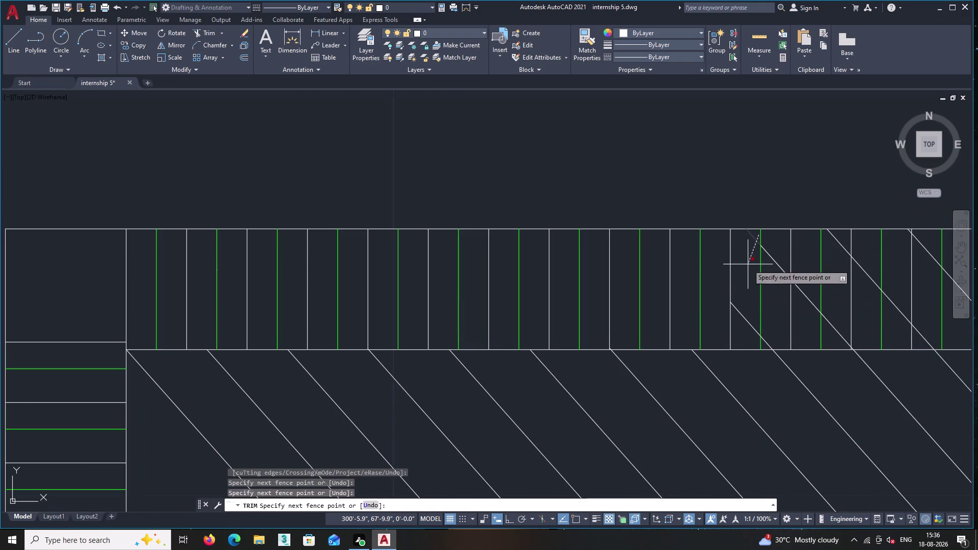
Fence-trim the diagonal overhangs at the right end of the headboard band.
click(742, 327)
click(787, 249)
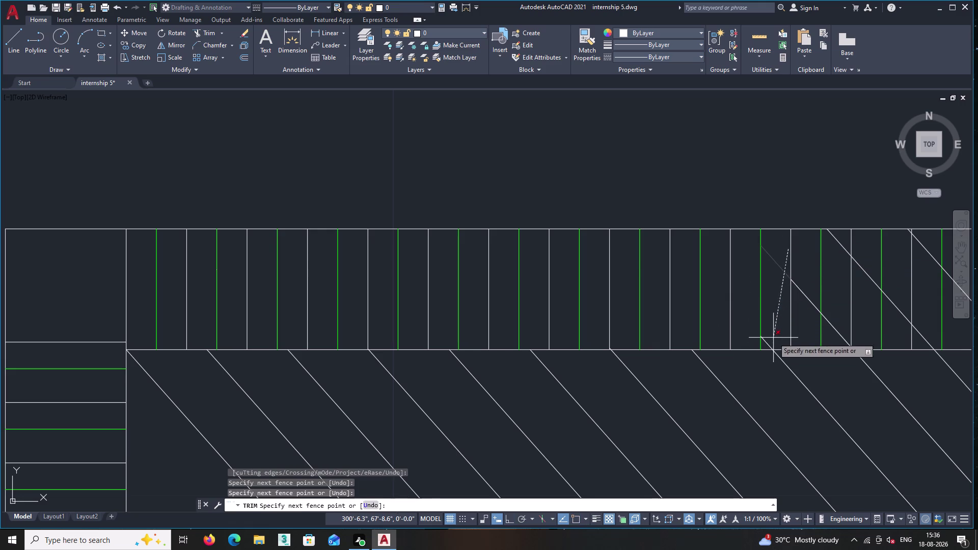
click(767, 343)
click(767, 343)
middle_drag(773, 310, 670, 276)
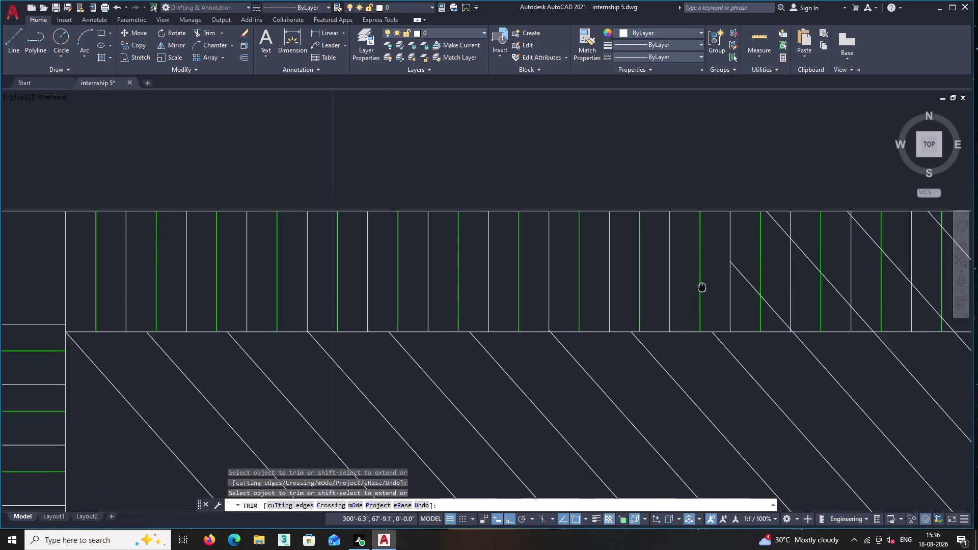
middle_drag(670, 276, 640, 265)
click(677, 221)
click(665, 282)
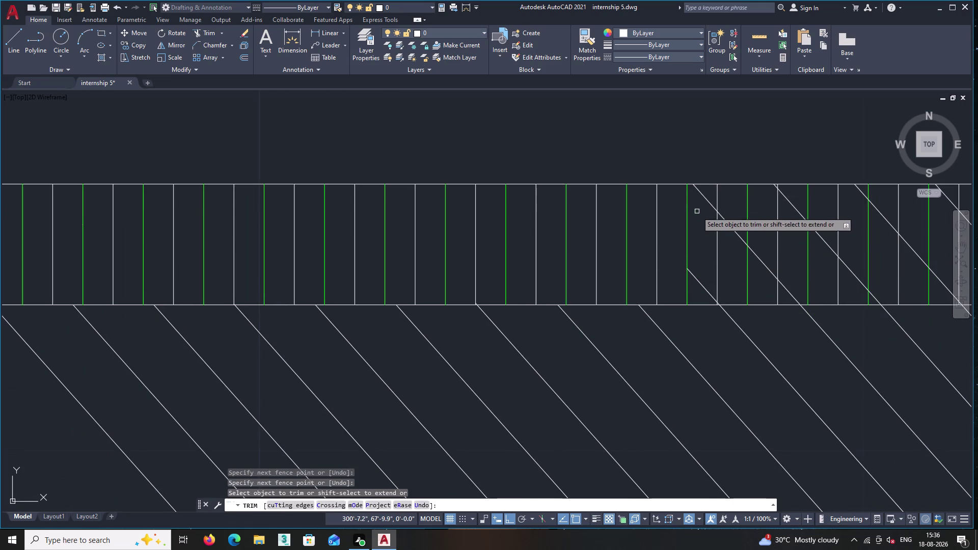
click(709, 194)
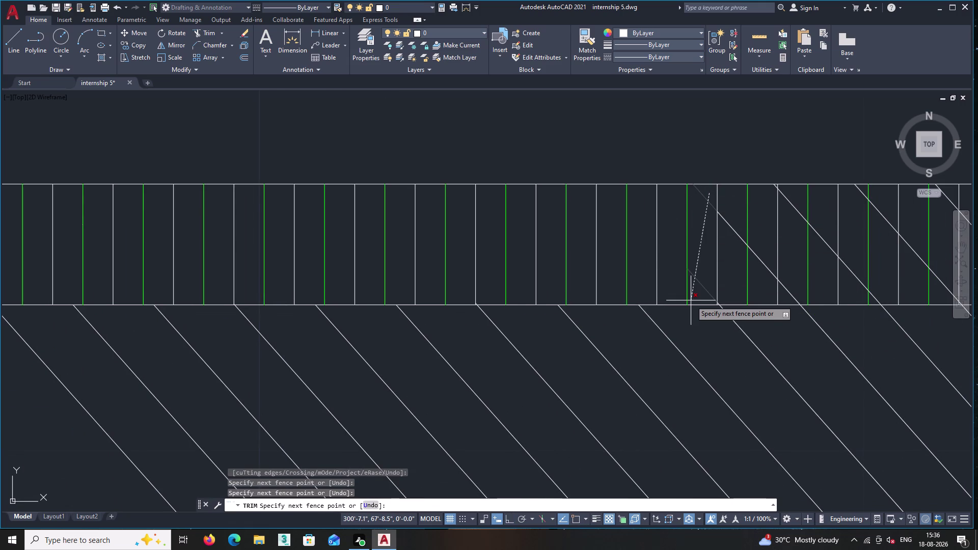
click(694, 297)
Continue fence-trimming diagonal stubs further along the band.
middle_drag(694, 297, 605, 280)
click(652, 209)
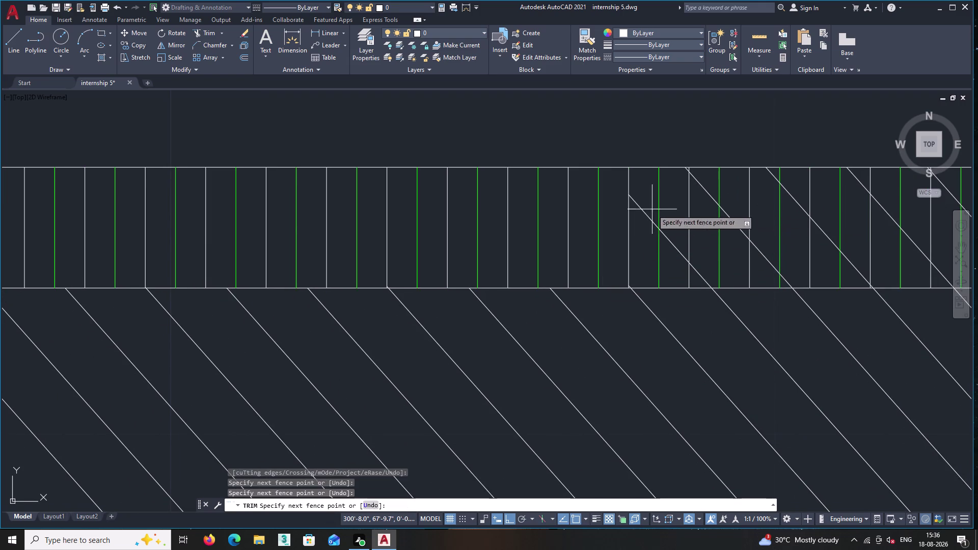
scroll(up, 3)
scroll(up, 3)
scroll(up, 3)
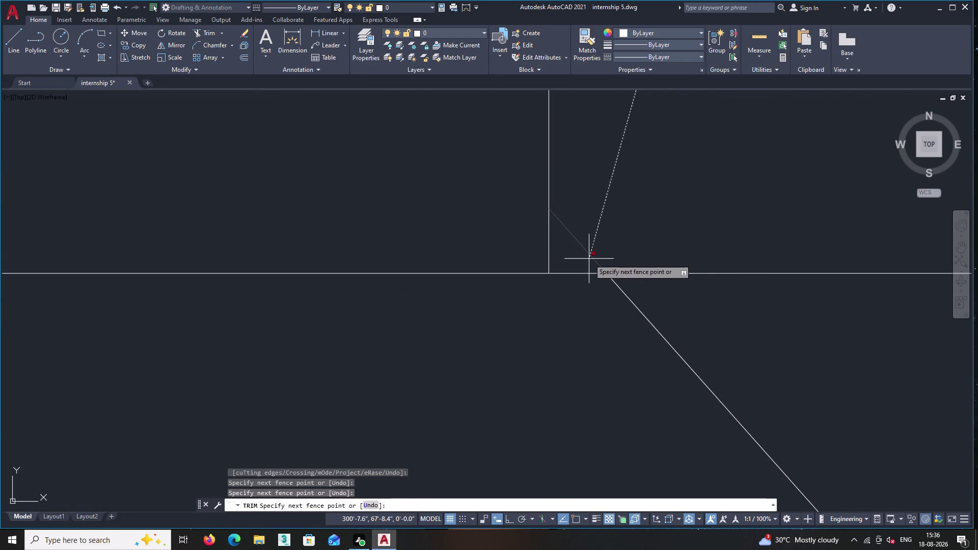
click(587, 259)
scroll(down, 3)
scroll(down, 3)
scroll(down, 3)
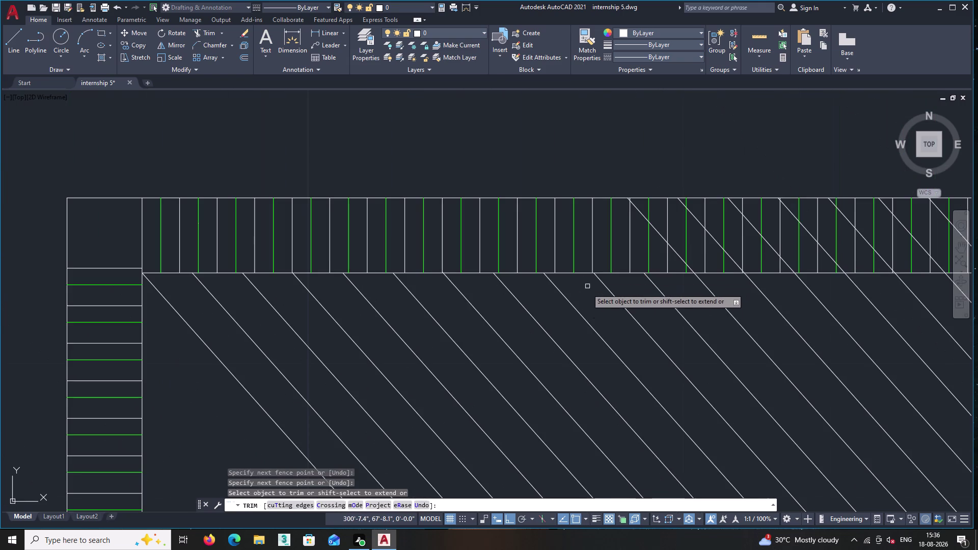
scroll(down, 3)
middle_drag(609, 316, 495, 308)
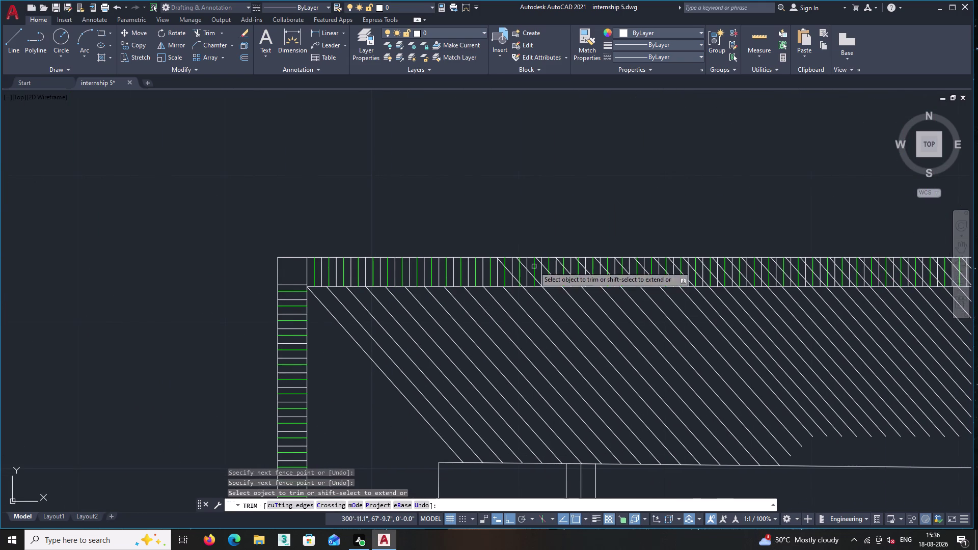
scroll(up, 3)
scroll(up, 3)
Fence-cut a diagonal stub on the band's left side, ending at the short leftover stub.
click(507, 239)
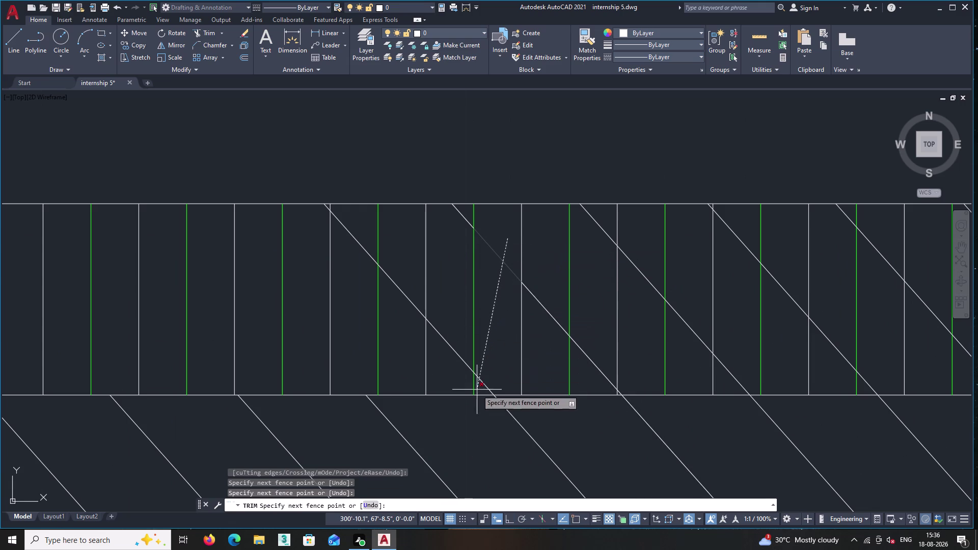
click(476, 392)
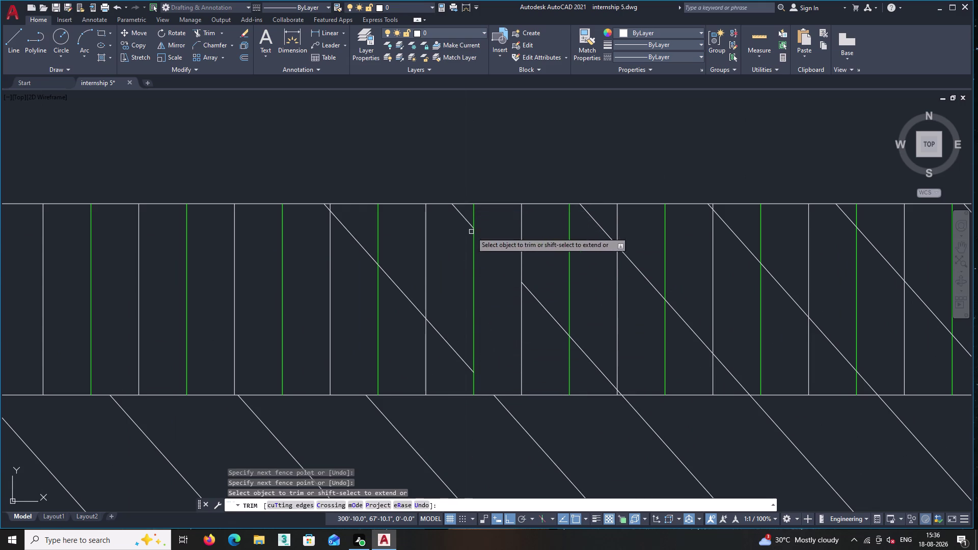
key(Escape)
click(464, 220)
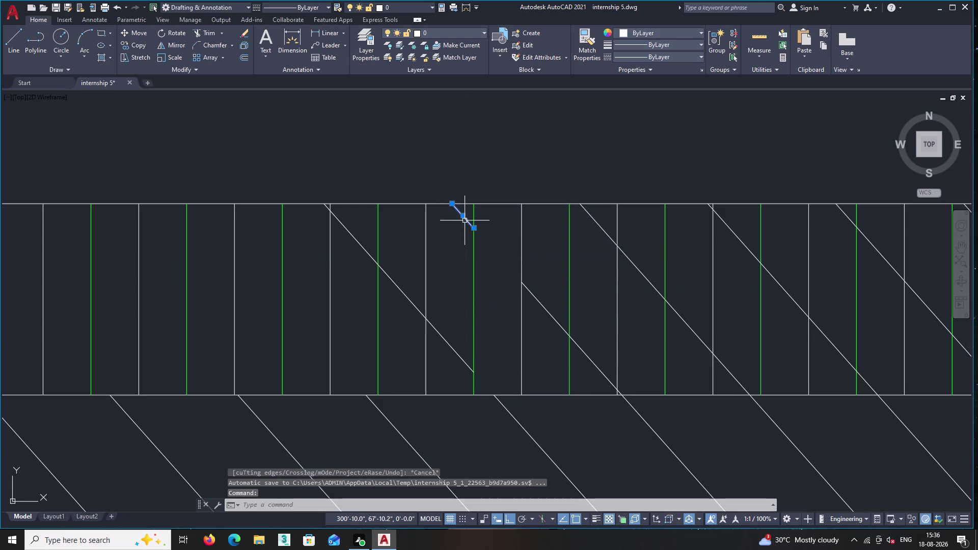
Erase the short stub and the long diagonal fragment in the band, then restart Trim.
click(436, 335)
click(440, 328)
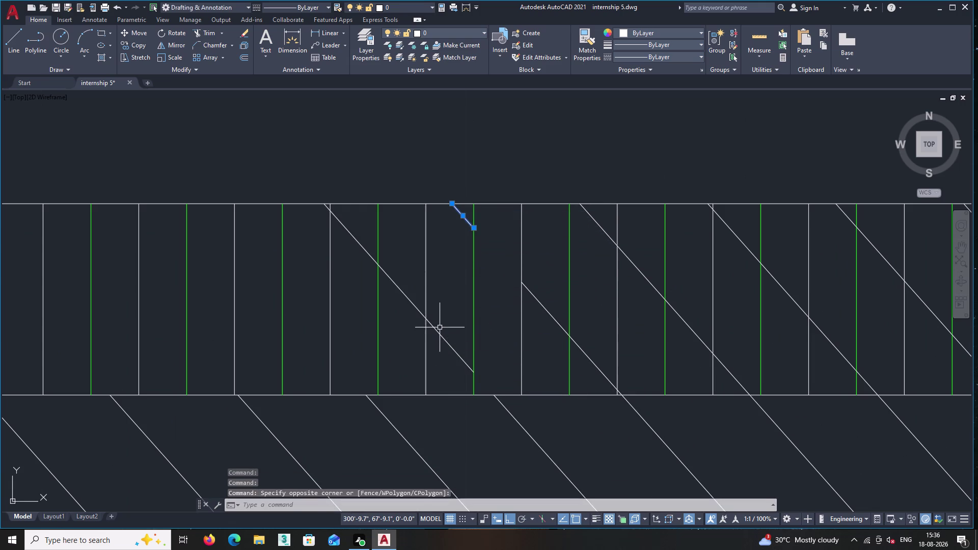
click(442, 355)
click(439, 325)
key(Delete)
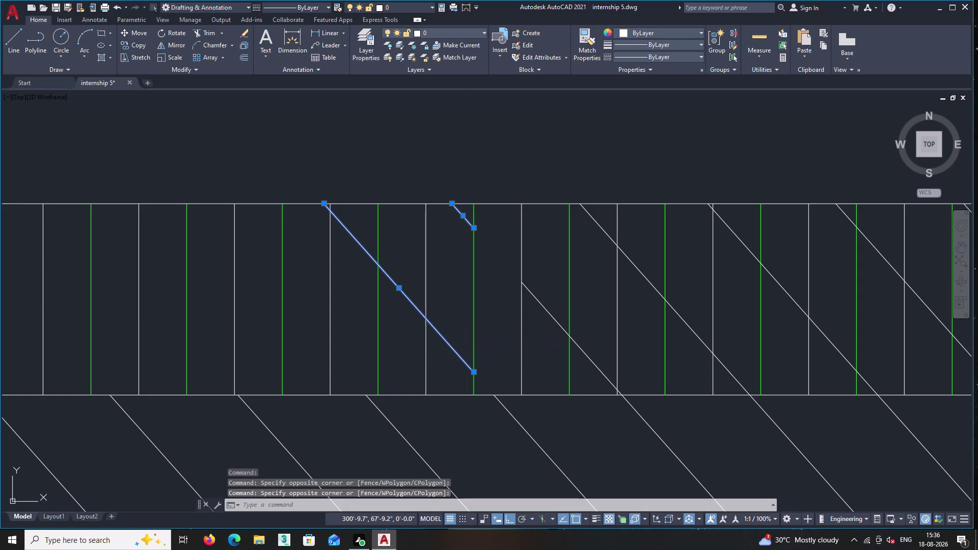
middle_drag(439, 325, 373, 324)
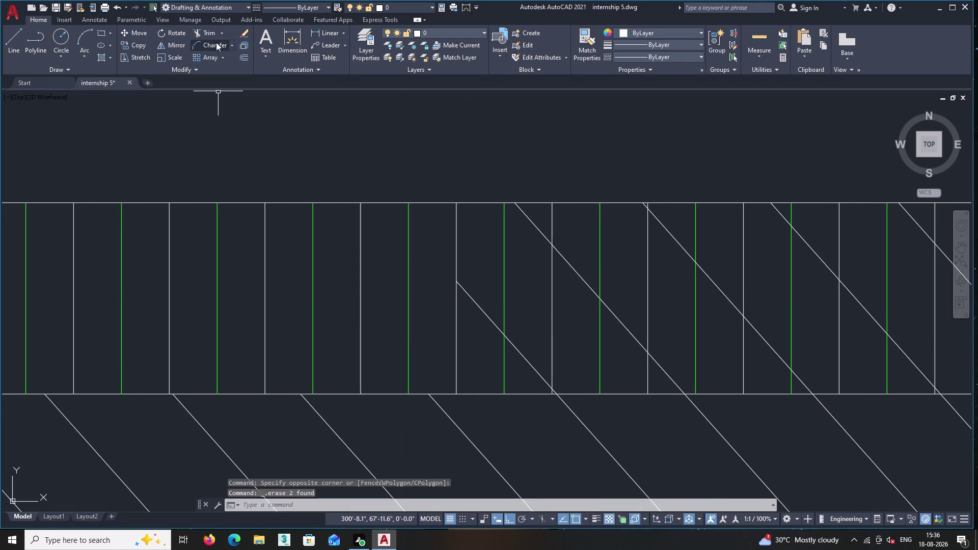
double_click(200, 29)
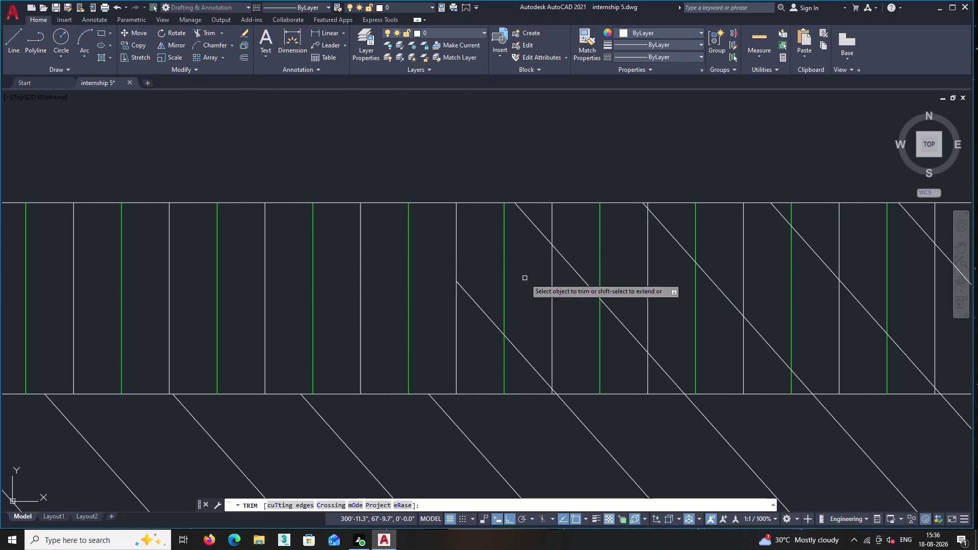
Trim the first diagonal overhangs at the headboard band's lower edge.
scroll(up, 3)
click(551, 395)
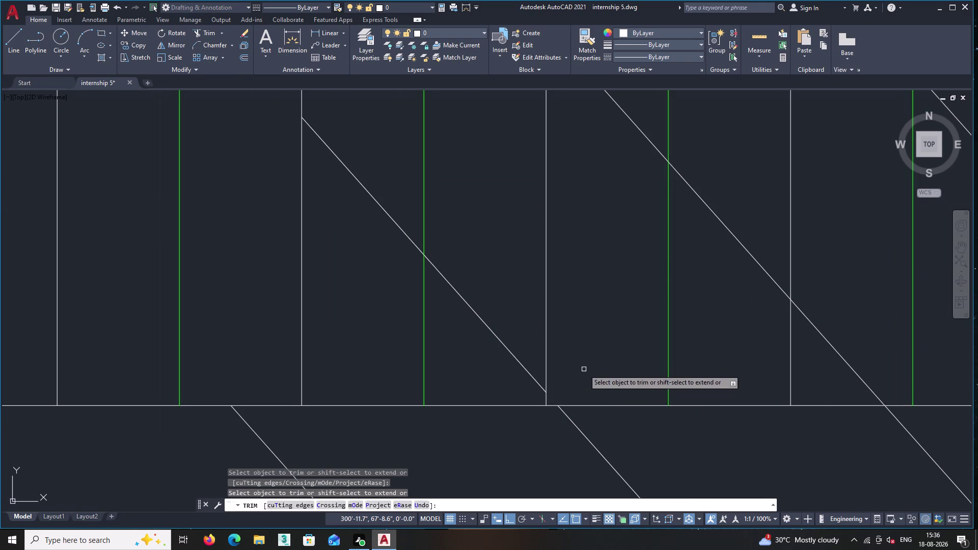
middle_drag(586, 364, 473, 280)
scroll(down, 3)
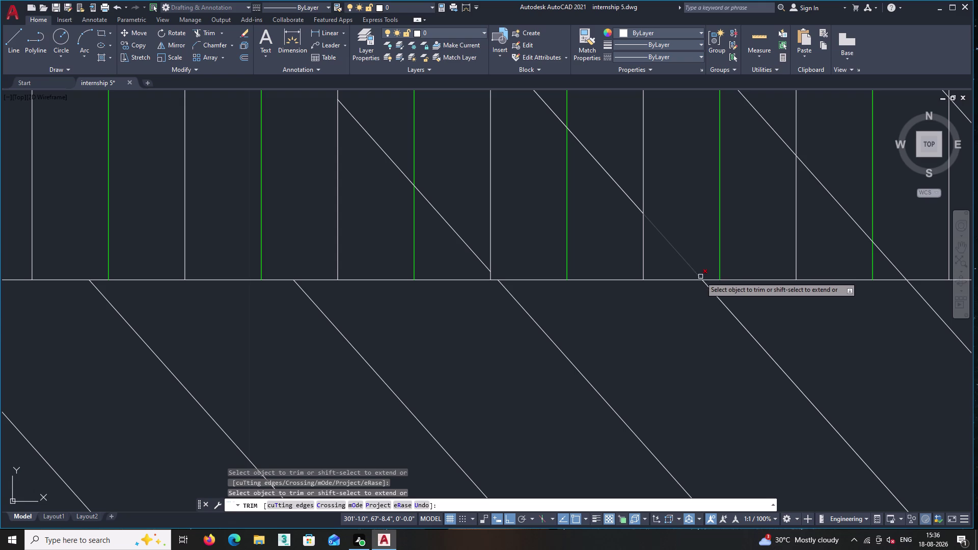
click(701, 276)
middle_drag(701, 238, 594, 268)
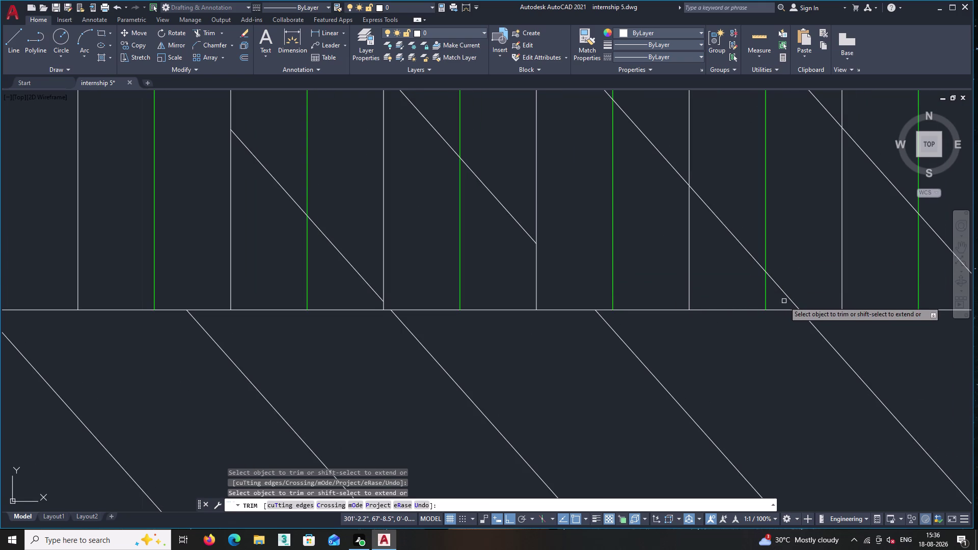
click(794, 303)
middle_drag(798, 288, 658, 315)
scroll(down, 3)
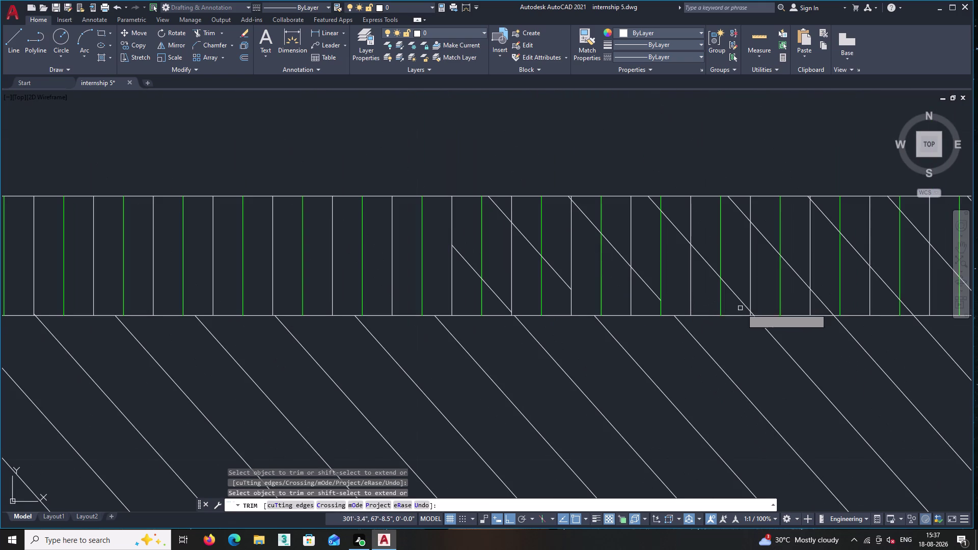
scroll(up, 3)
click(747, 314)
middle_drag(772, 292, 670, 305)
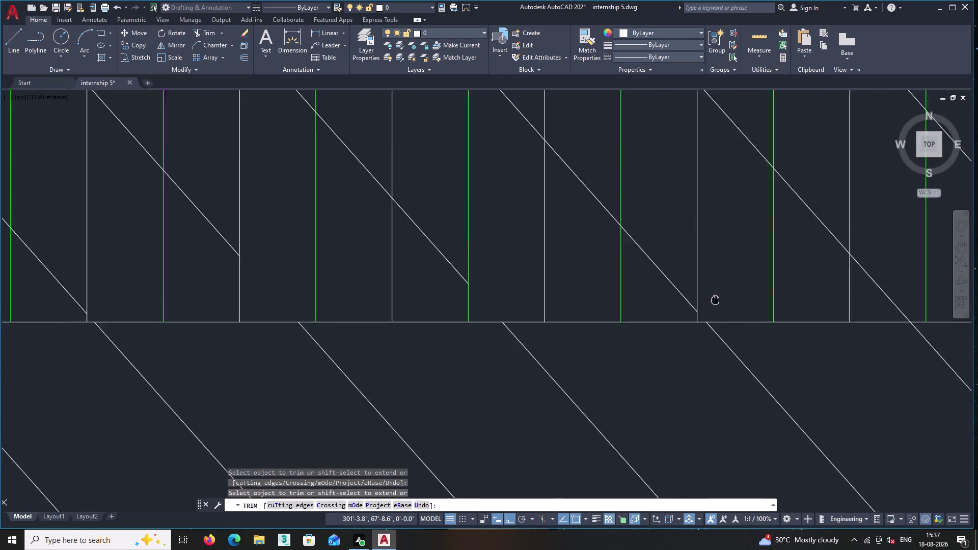
middle_drag(669, 305, 632, 305)
Trim further single diagonal overhangs while moving right along the band.
click(800, 319)
middle_drag(800, 310, 670, 311)
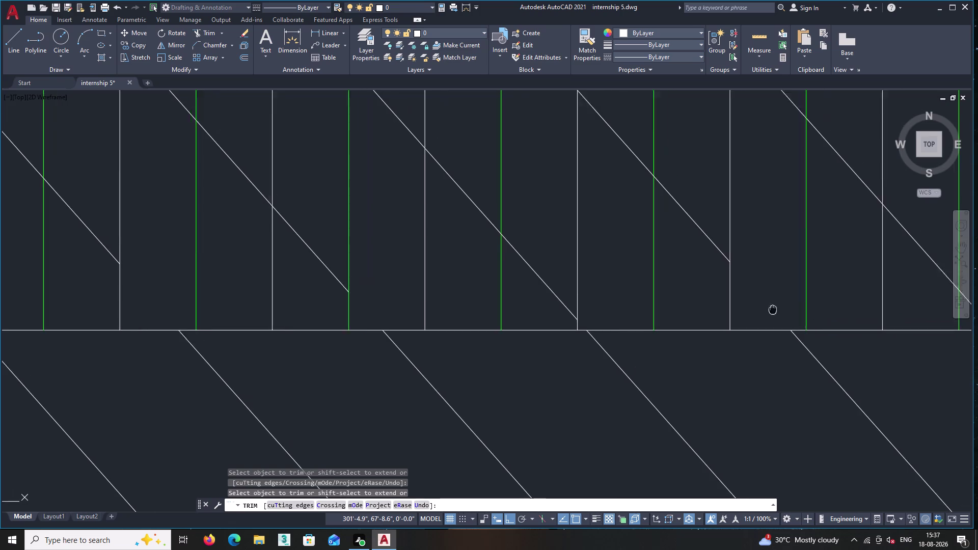
middle_drag(670, 311, 471, 312)
click(675, 325)
middle_drag(681, 312, 492, 340)
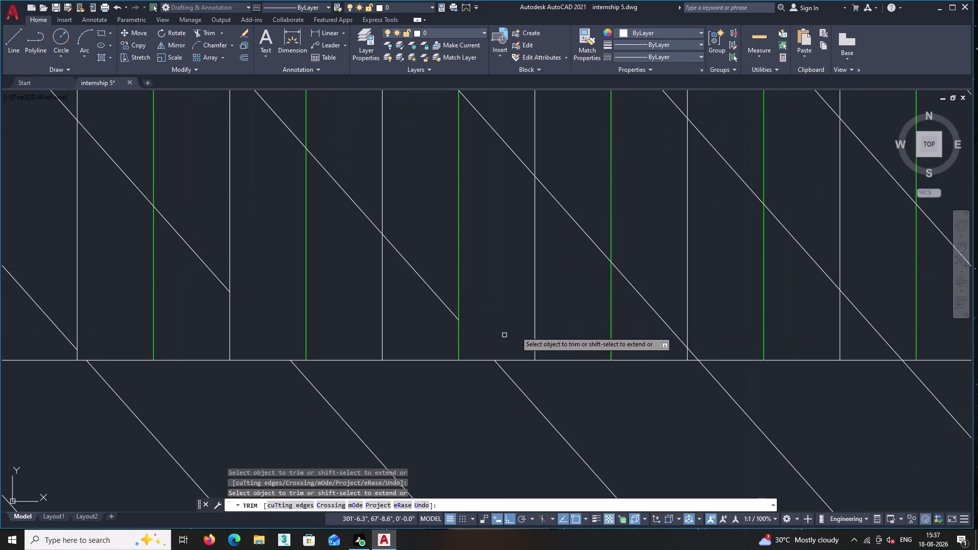
click(698, 356)
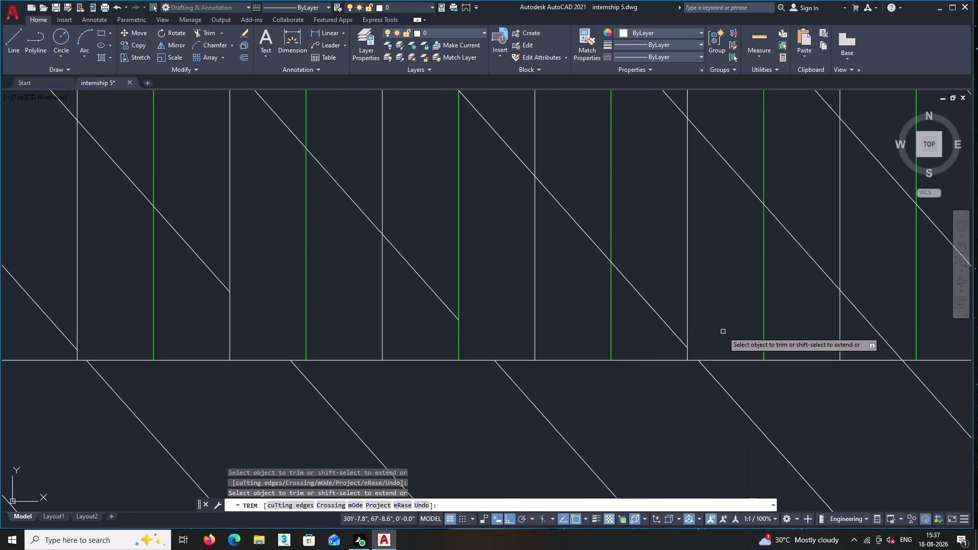
middle_drag(723, 331, 552, 329)
click(722, 347)
middle_drag(723, 327, 537, 323)
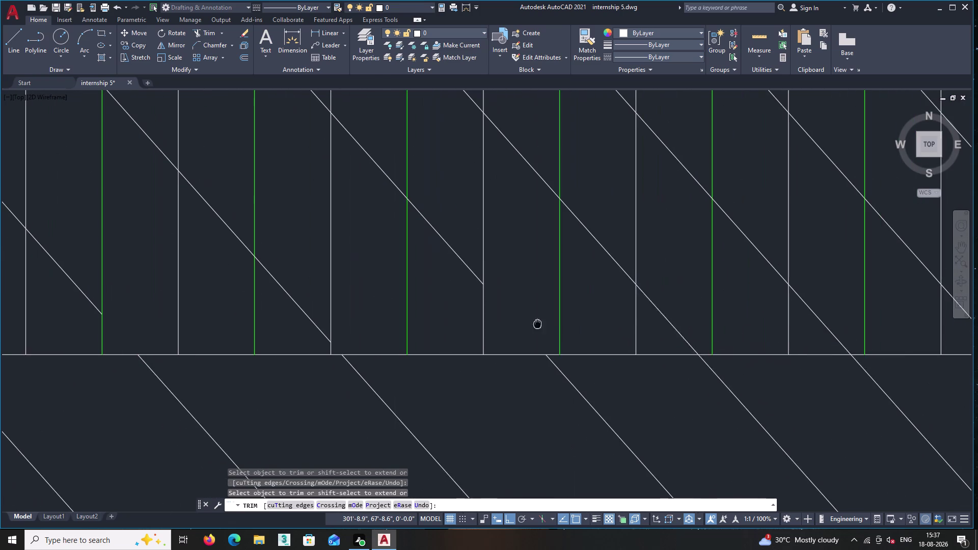
Trim groups of diagonal pieces with fence lines across the band.
click(683, 333)
click(675, 341)
middle_drag(682, 333, 445, 311)
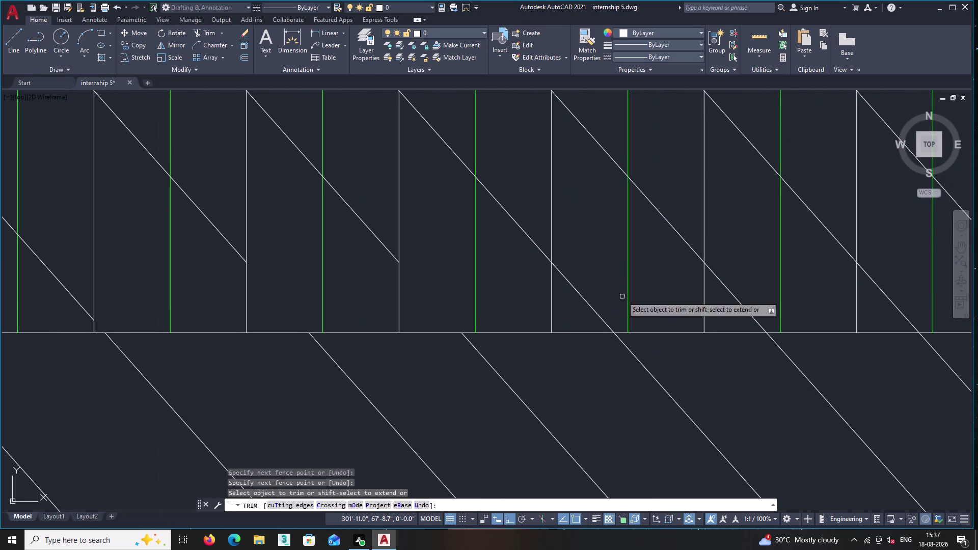
click(616, 299)
click(587, 322)
middle_drag(591, 318, 538, 324)
click(686, 295)
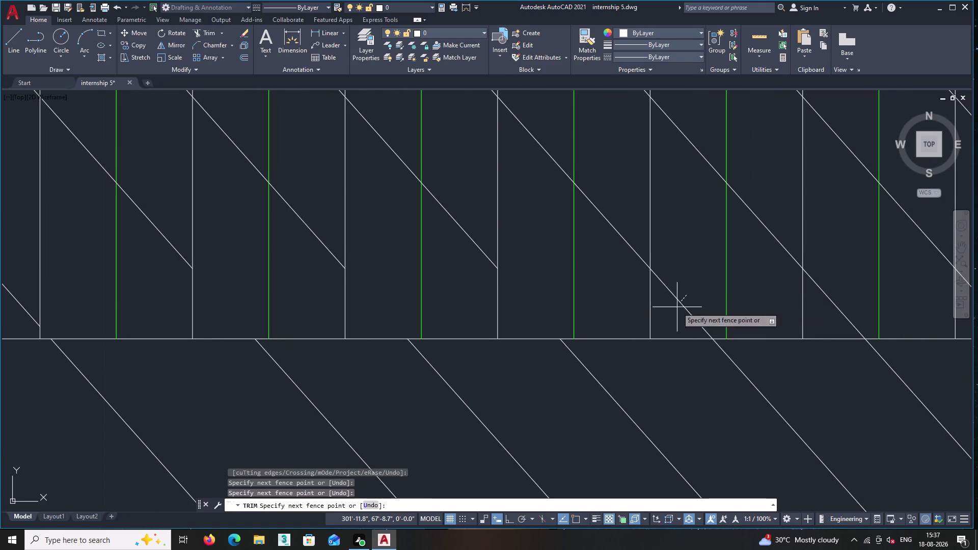
click(667, 323)
middle_drag(674, 318, 513, 321)
click(689, 298)
click(671, 326)
middle_drag(677, 321, 632, 325)
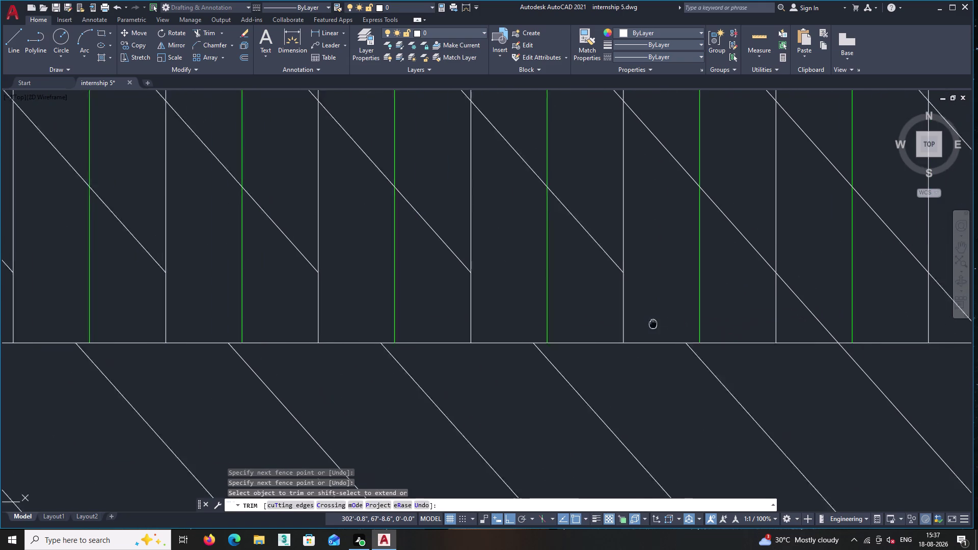
middle_drag(631, 326, 563, 328)
click(733, 308)
click(705, 333)
middle_drag(723, 322, 539, 311)
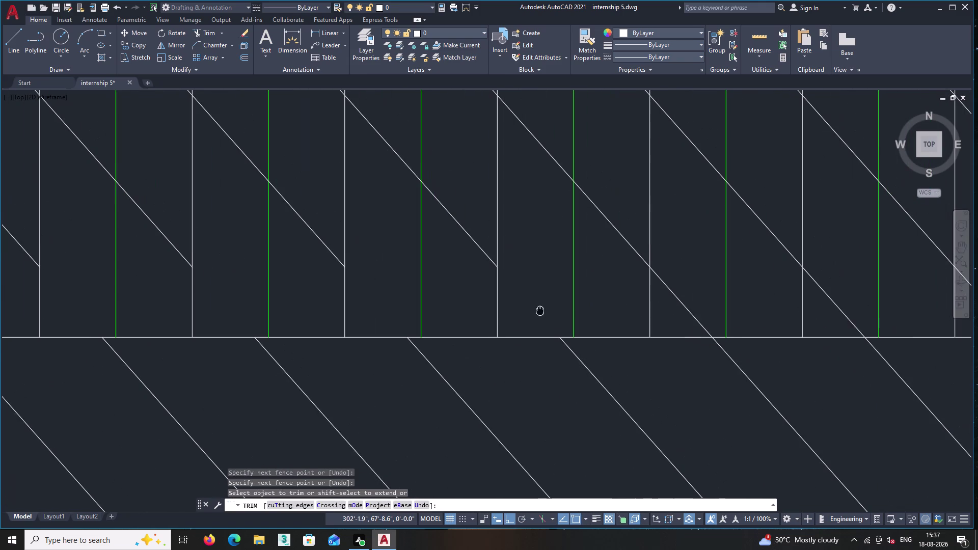
click(702, 294)
click(668, 322)
middle_drag(685, 314, 551, 309)
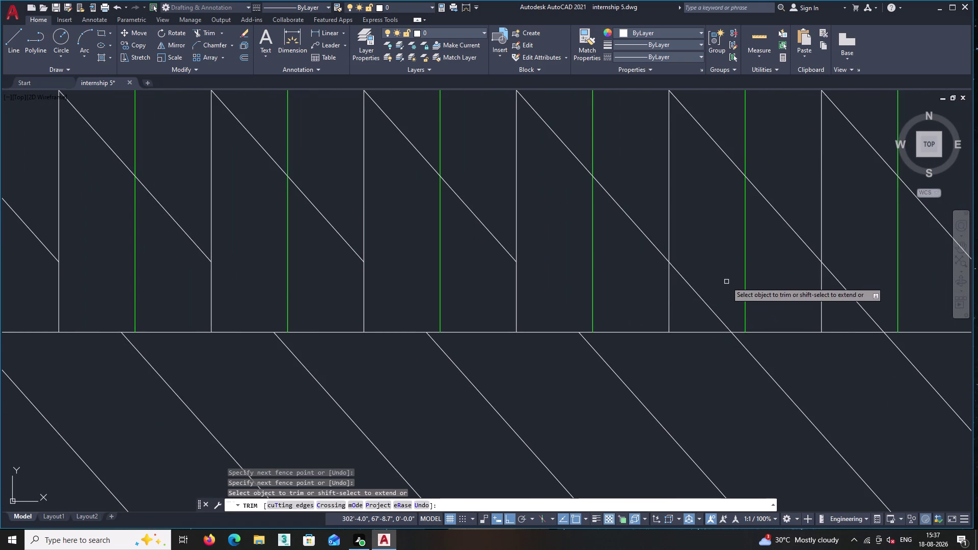
Fence-trim more diagonal overhangs further along the headboard band.
click(690, 312)
click(730, 284)
middle_drag(730, 285, 537, 301)
click(666, 284)
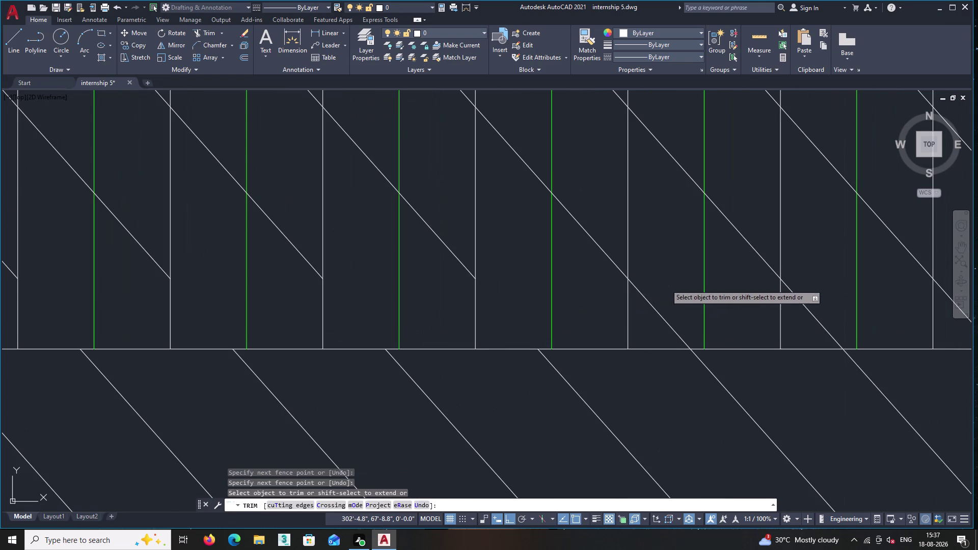
click(645, 331)
middle_drag(655, 322, 473, 292)
click(636, 267)
click(626, 296)
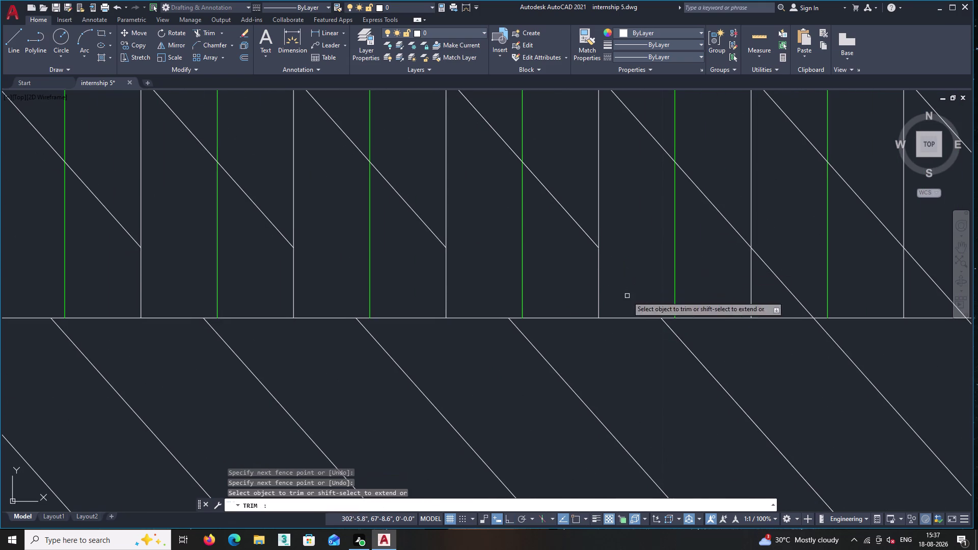
middle_drag(644, 288, 513, 291)
click(679, 273)
click(646, 303)
middle_drag(672, 292, 566, 304)
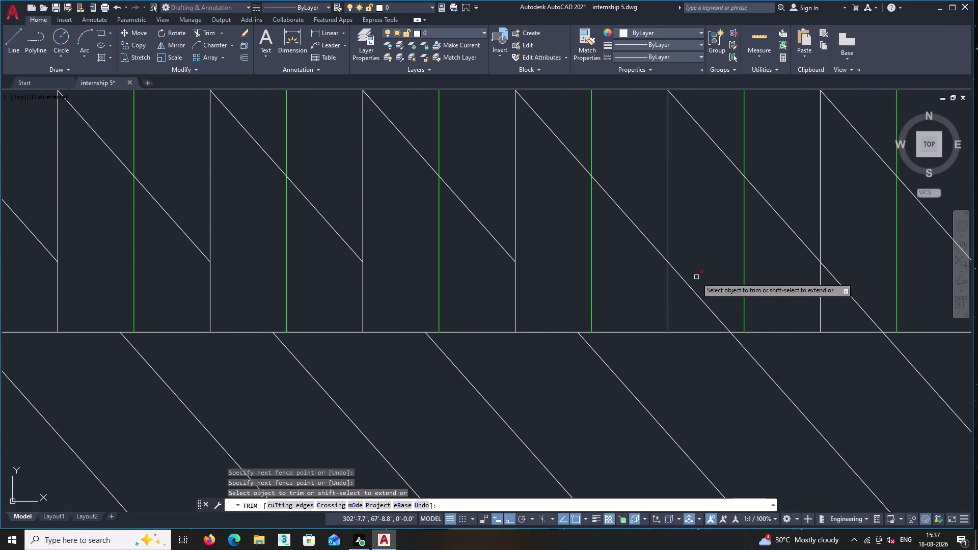
click(709, 271)
click(696, 300)
middle_drag(697, 300, 609, 317)
Cut away diagonal ends that extend past the vertical grid lines.
drag(758, 285, 744, 305)
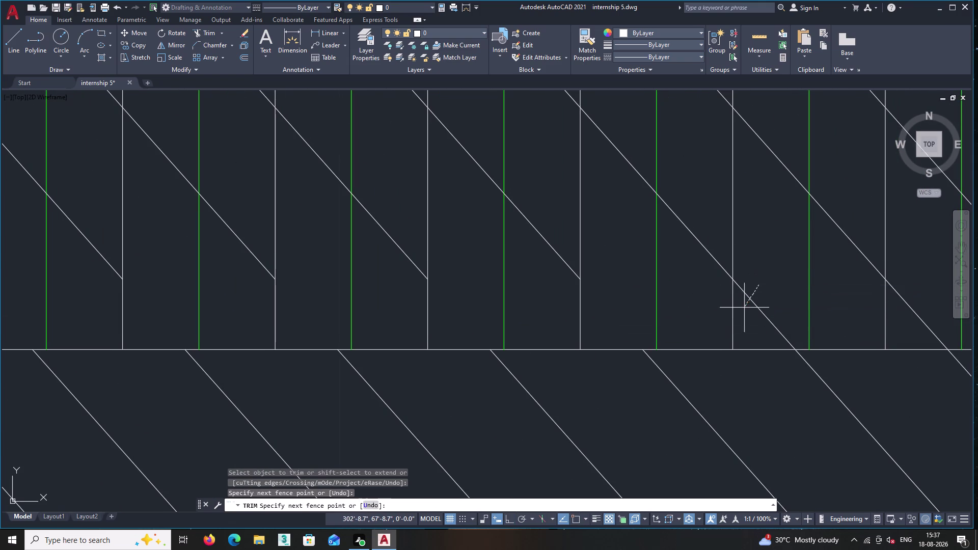
drag(744, 305, 741, 317)
click(741, 316)
middle_drag(763, 307, 627, 299)
click(628, 299)
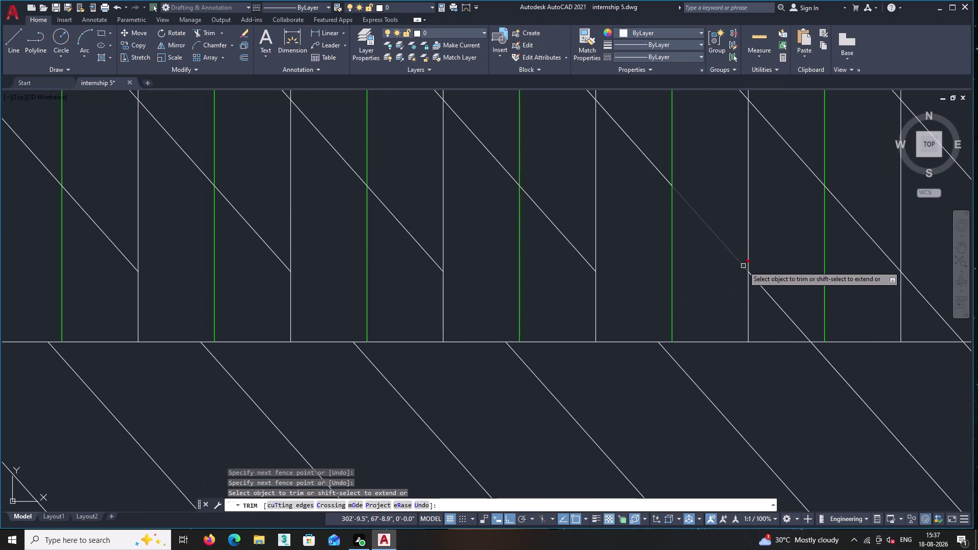
drag(774, 303, 760, 329)
click(760, 329)
middle_drag(821, 280, 775, 283)
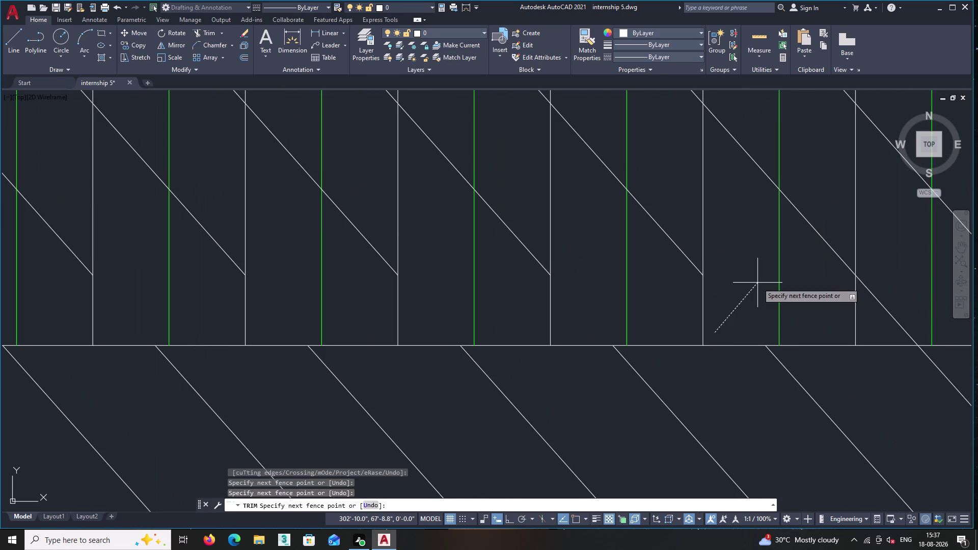
click(757, 283)
middle_drag(757, 283, 628, 275)
drag(779, 261, 742, 316)
click(742, 317)
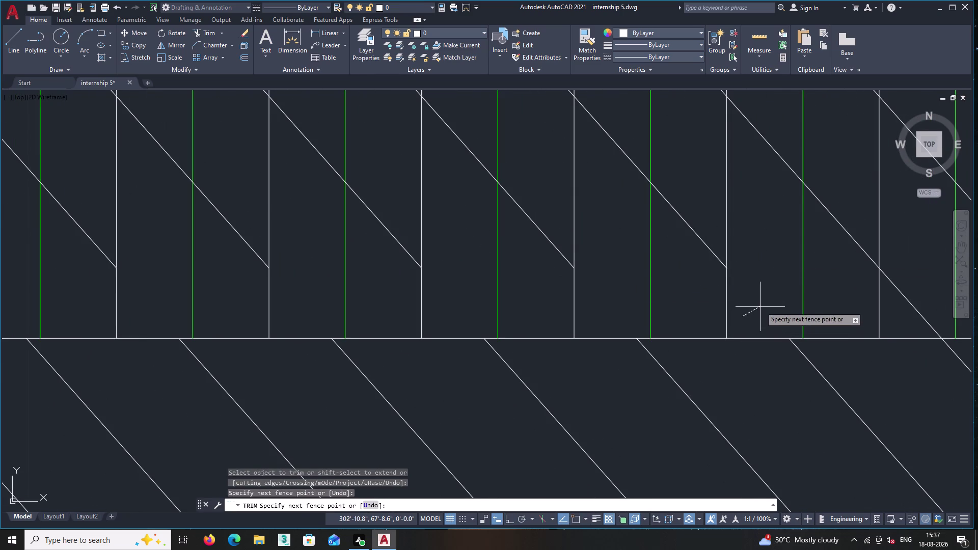
middle_click(761, 302)
double_click(762, 302)
Trim more diagonal ends past the vertical lines, leaving one cut line unfinished.
middle_drag(761, 302, 595, 302)
drag(755, 278, 727, 321)
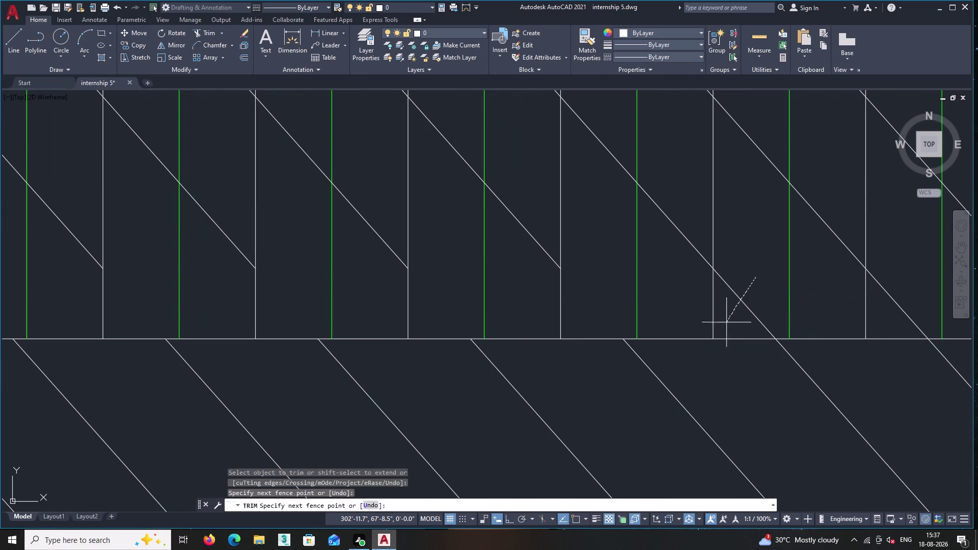
drag(728, 321, 724, 328)
double_click(745, 313)
middle_drag(756, 300, 650, 313)
click(650, 312)
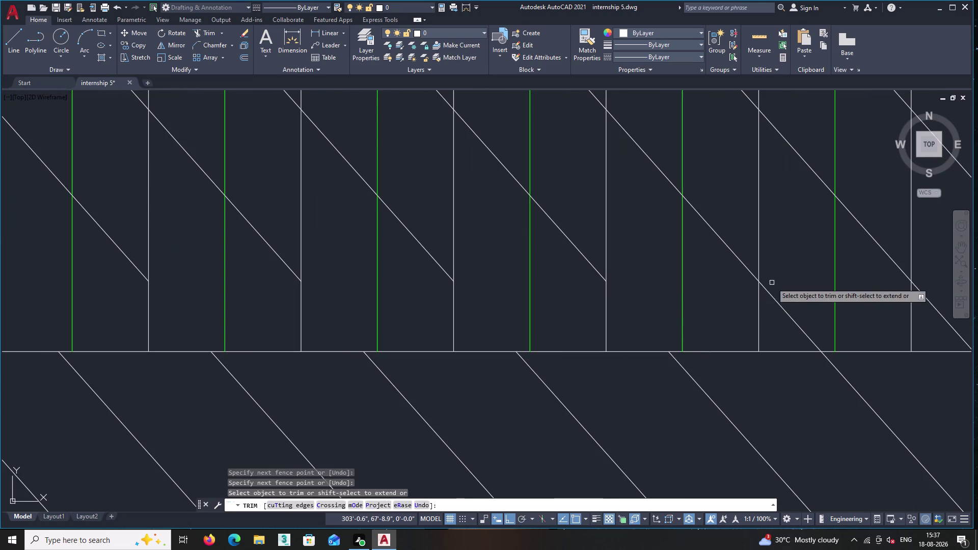
drag(779, 310, 771, 328)
drag(771, 328, 788, 310)
click(796, 301)
middle_drag(796, 301, 564, 294)
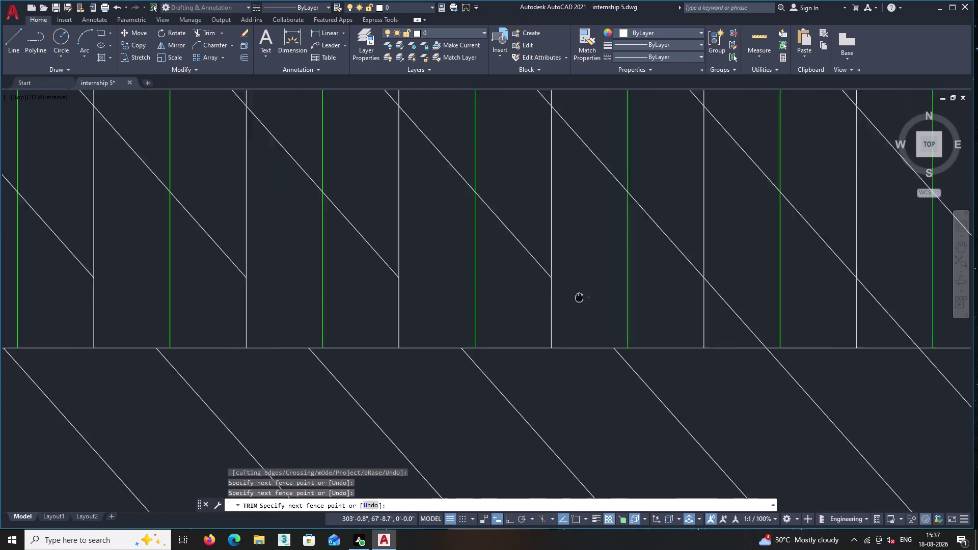
middle_drag(564, 294, 561, 294)
click(586, 268)
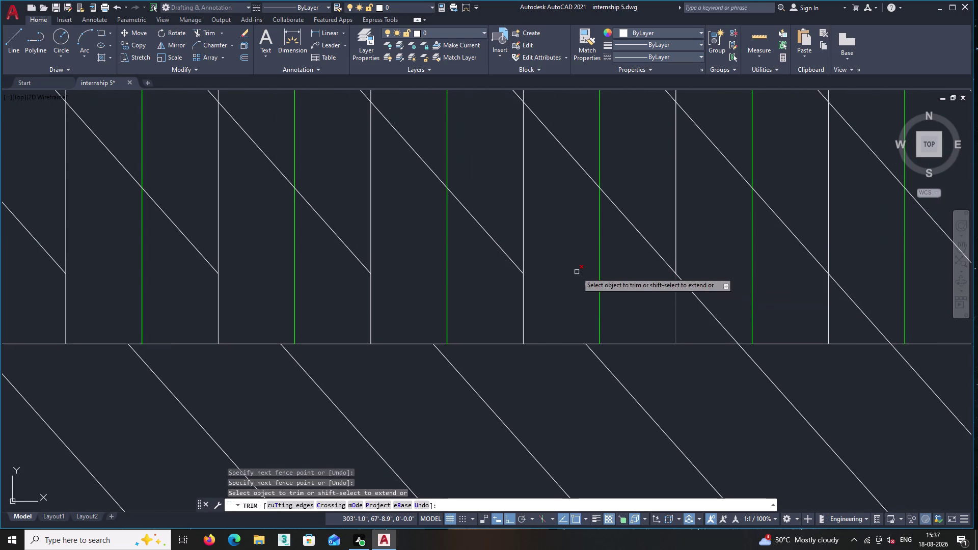
click(563, 269)
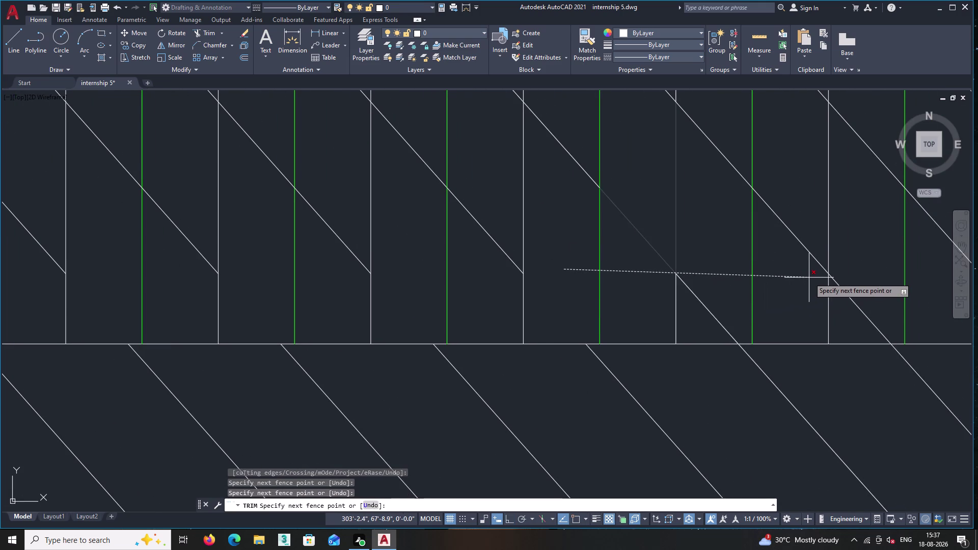
Cancel the unfinished cut line and restart the trim command.
key(Escape)
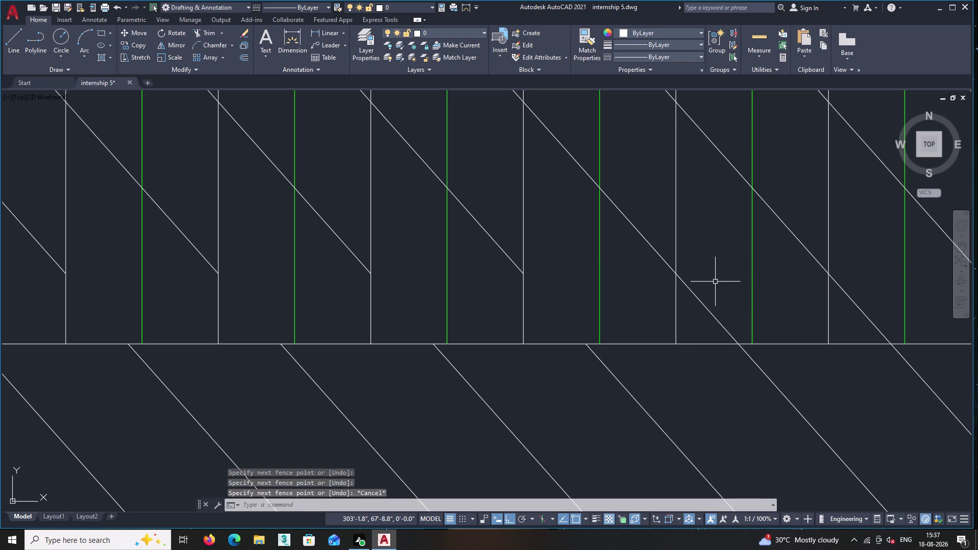
click(715, 282)
key(Escape)
key(Escape)
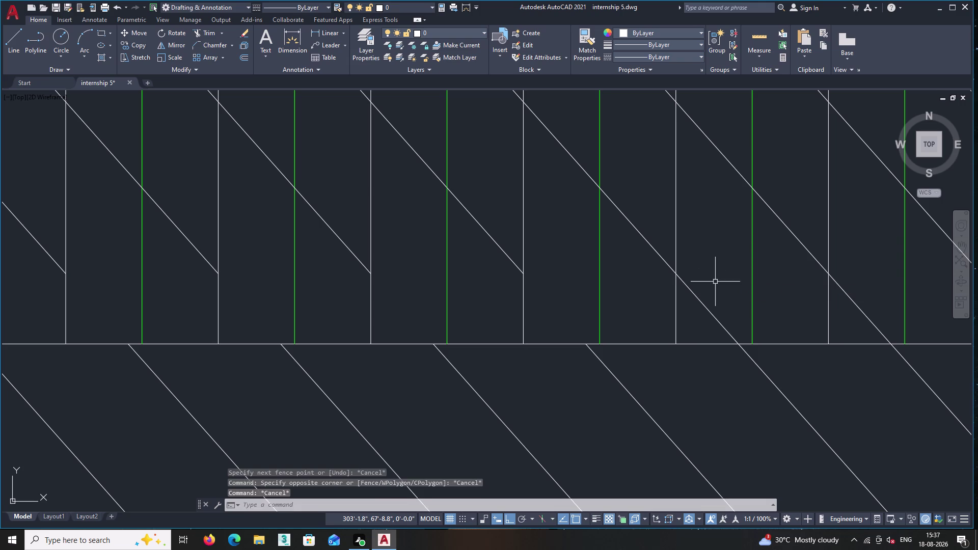
key(Return)
Trim a cluster of diagonal overhangs with short fence cuts.
click(715, 281)
click(695, 317)
drag(699, 315, 725, 289)
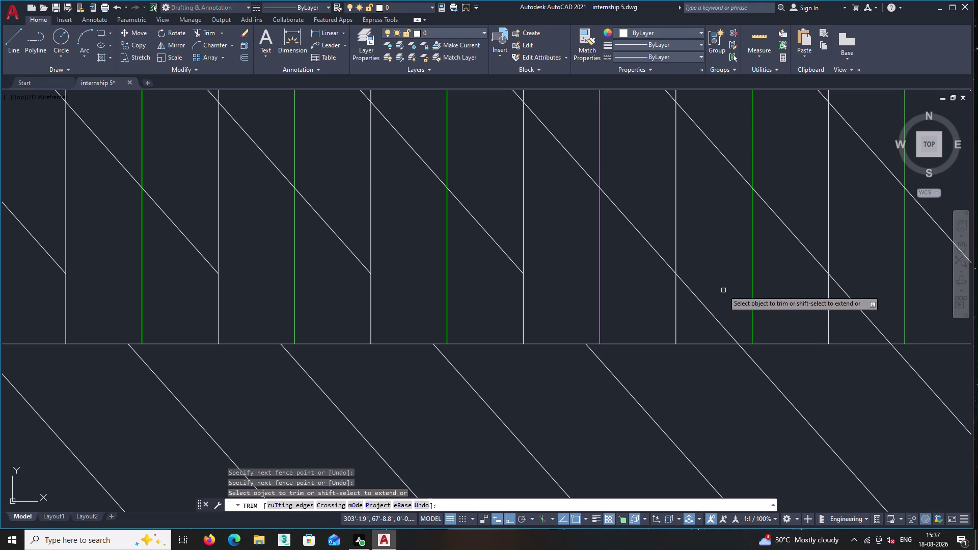
drag(725, 289, 737, 275)
click(737, 275)
click(728, 283)
drag(728, 283, 723, 294)
click(712, 316)
click(710, 320)
double_click(725, 302)
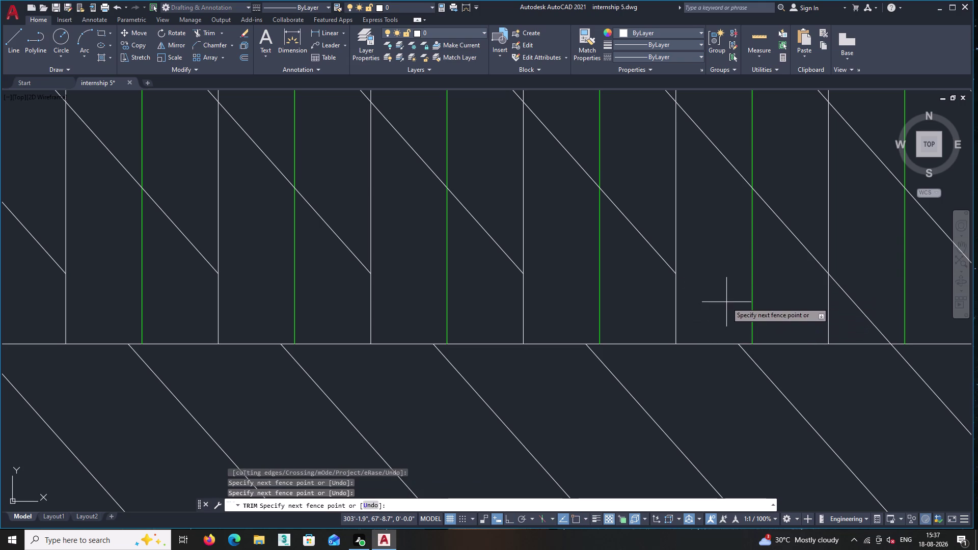
middle_drag(727, 300, 526, 308)
Fence-trim the remaining diagonals along the band, one short cut each.
click(523, 288)
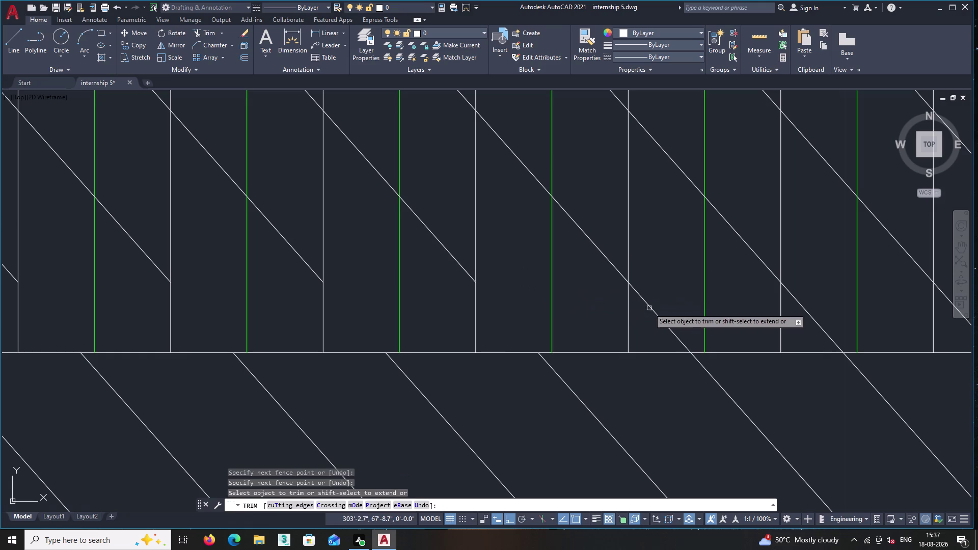
click(666, 307)
click(648, 333)
middle_drag(659, 325, 543, 332)
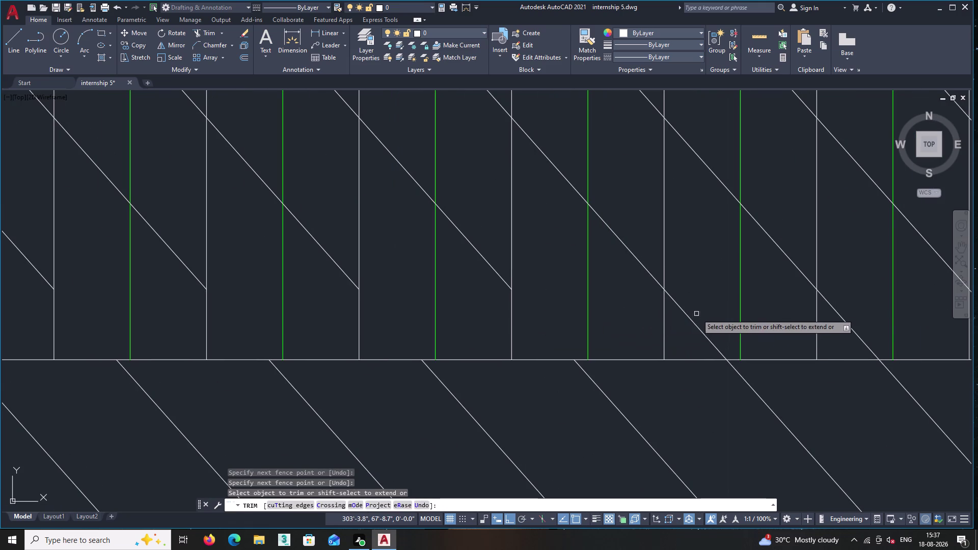
click(698, 311)
click(681, 336)
middle_drag(682, 334, 534, 317)
click(697, 280)
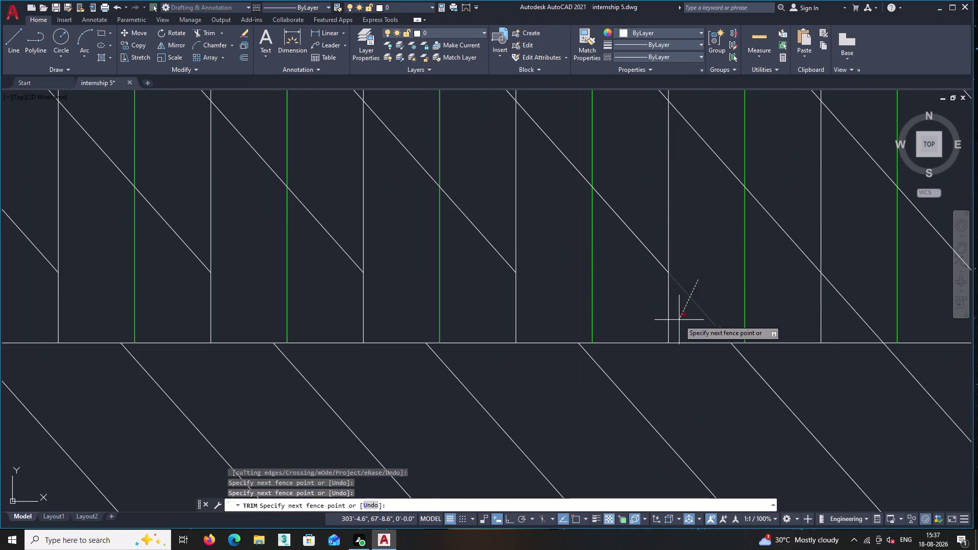
click(679, 323)
middle_drag(691, 314, 592, 329)
click(762, 302)
click(747, 336)
middle_drag(747, 336, 634, 336)
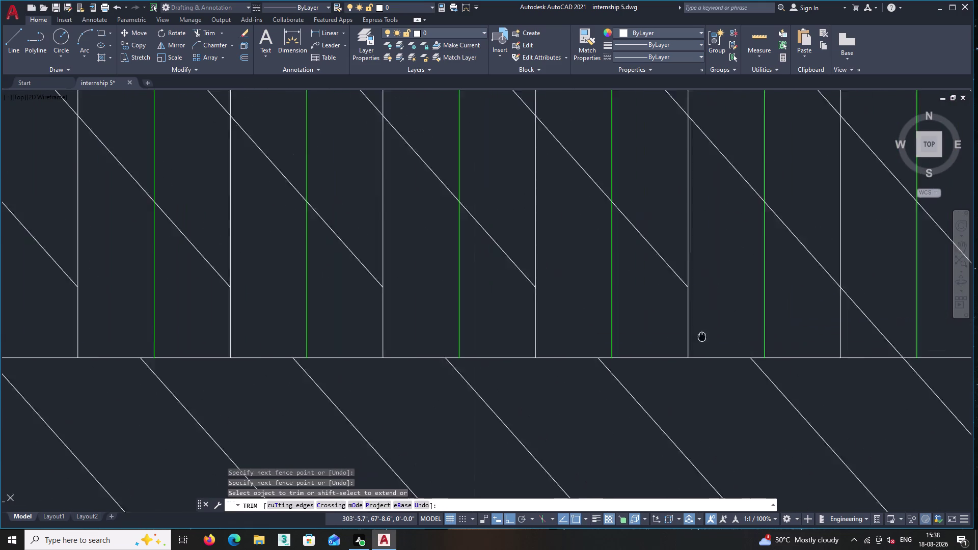
middle_drag(634, 336, 623, 335)
click(773, 327)
click(789, 309)
middle_drag(788, 308, 749, 318)
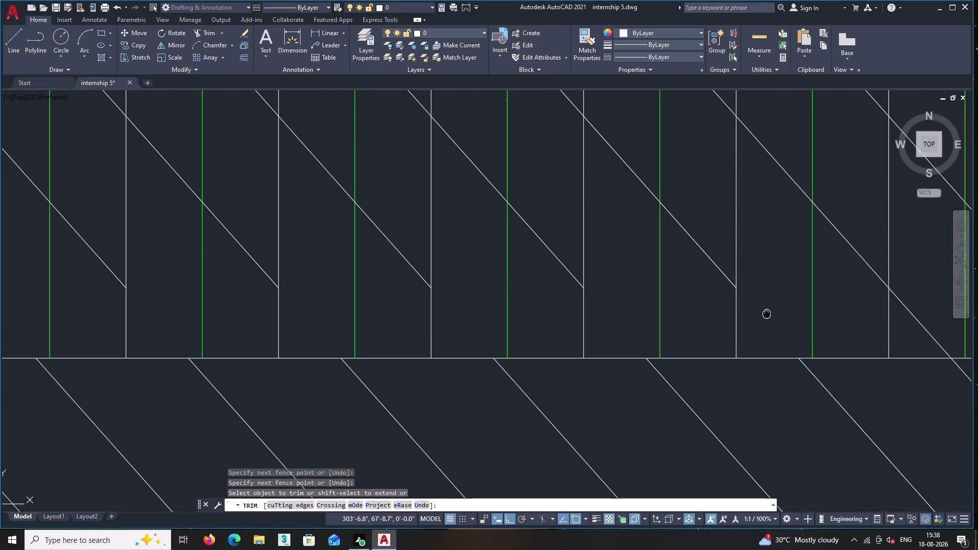
middle_drag(748, 318, 647, 342)
click(776, 360)
click(807, 317)
middle_drag(806, 317, 613, 321)
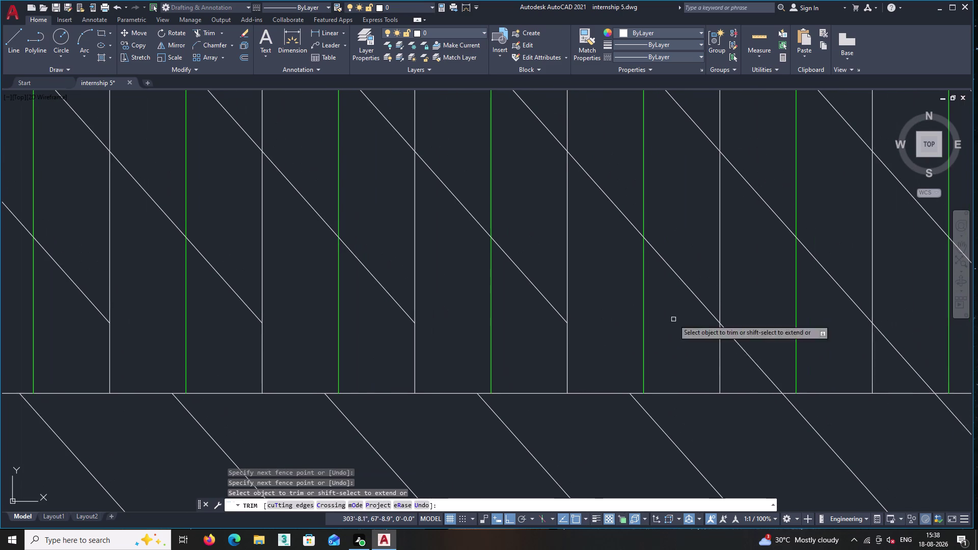
click(739, 363)
click(756, 336)
middle_drag(756, 336, 651, 310)
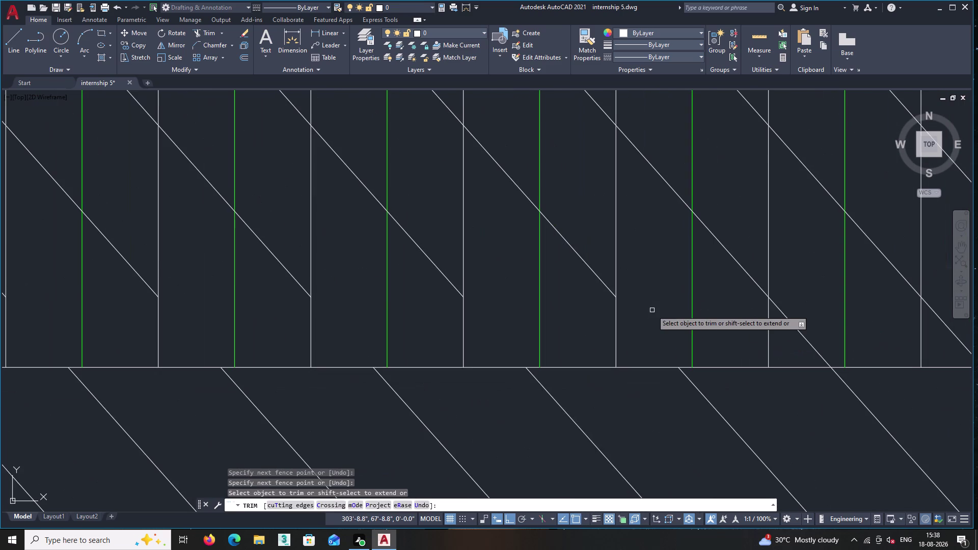
Trim the last diagonal overhangs individually and end the trim command.
scroll(down, 3)
scroll(up, 3)
click(793, 343)
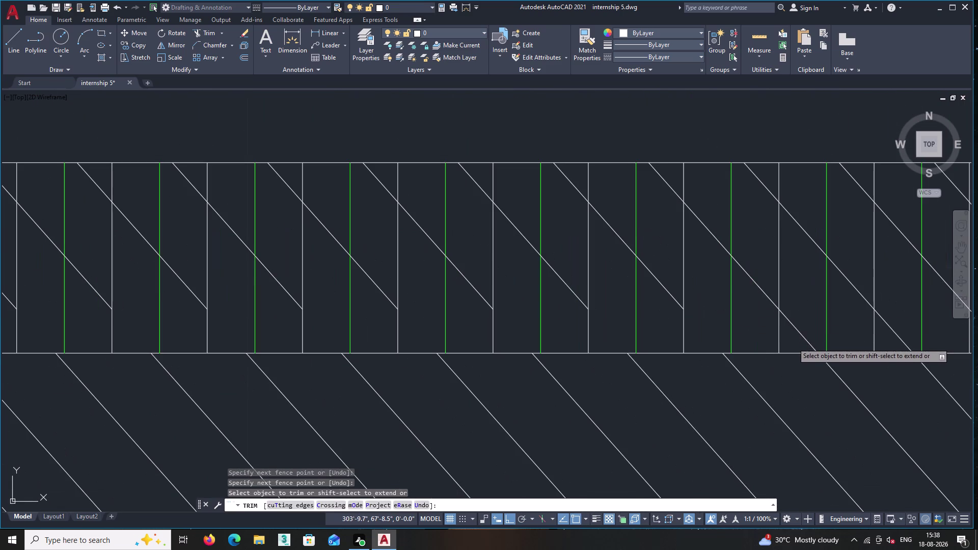
click(824, 309)
click(888, 343)
click(902, 312)
middle_drag(902, 311, 559, 332)
click(660, 368)
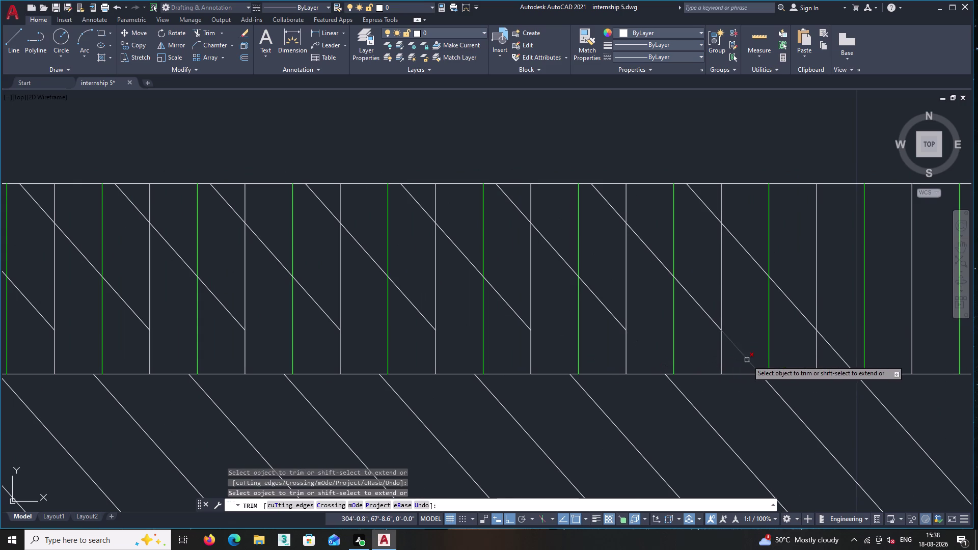
click(753, 369)
middle_drag(735, 360, 636, 360)
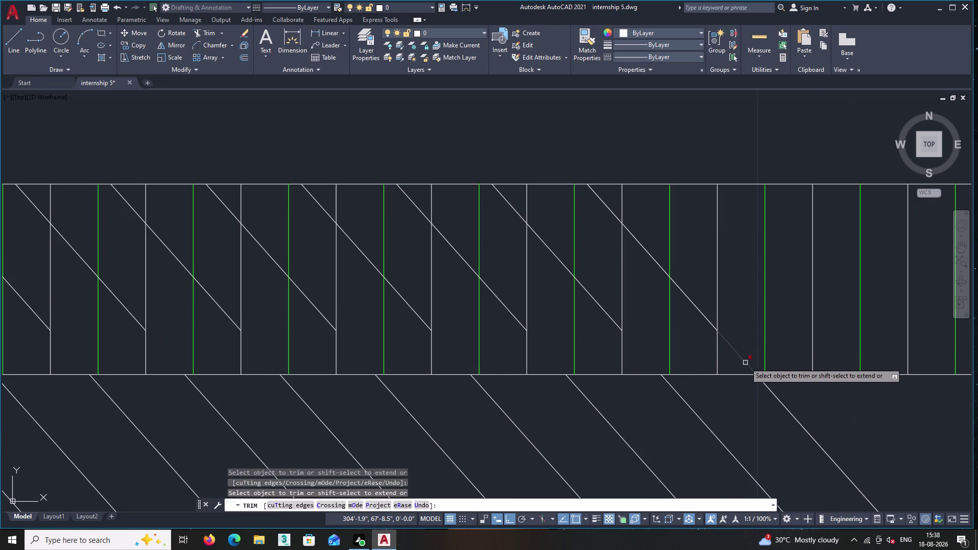
click(745, 363)
key(Escape)
Select the trimmed diagonals along the right part of the headboard band.
click(699, 311)
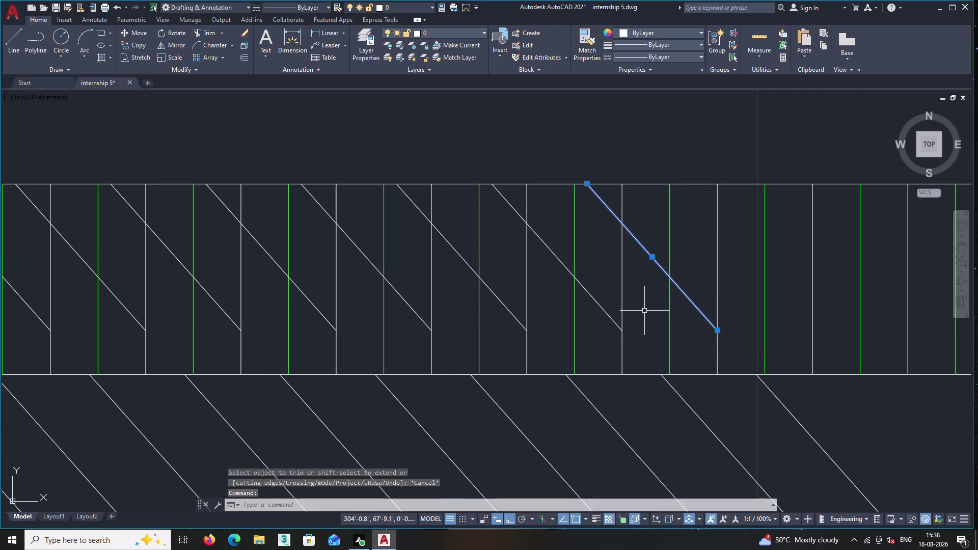
click(609, 314)
click(517, 318)
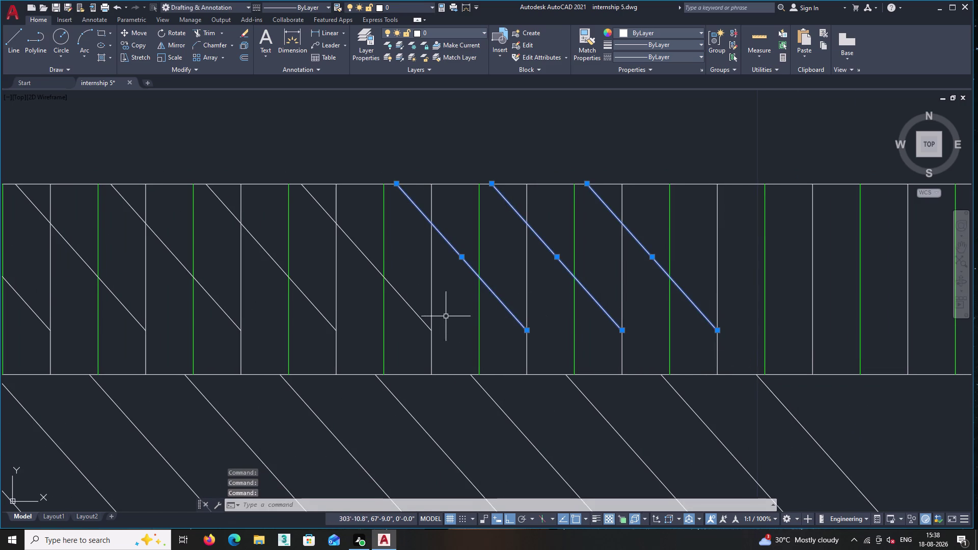
click(420, 323)
middle_click(420, 323)
click(416, 307)
middle_drag(417, 308, 567, 304)
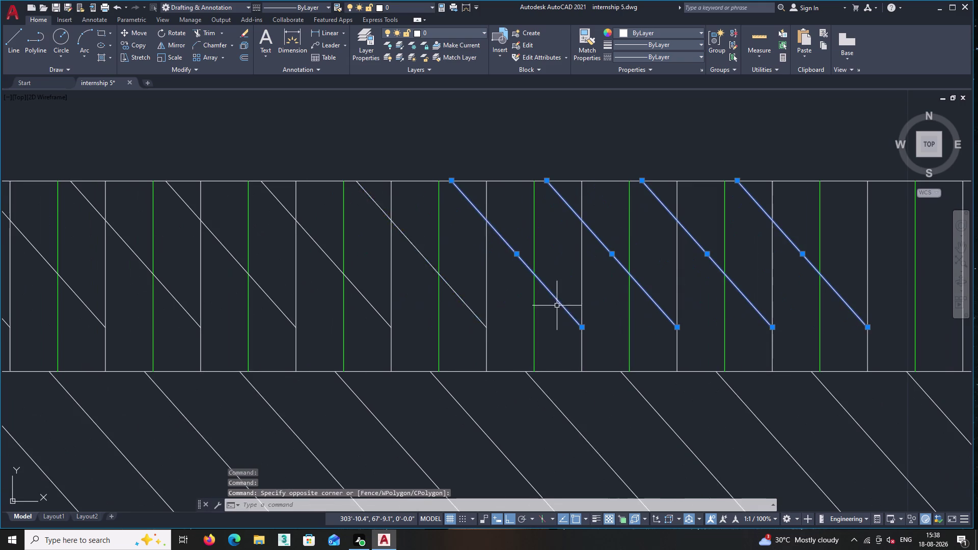
click(471, 320)
click(463, 292)
middle_drag(463, 292, 625, 301)
click(542, 332)
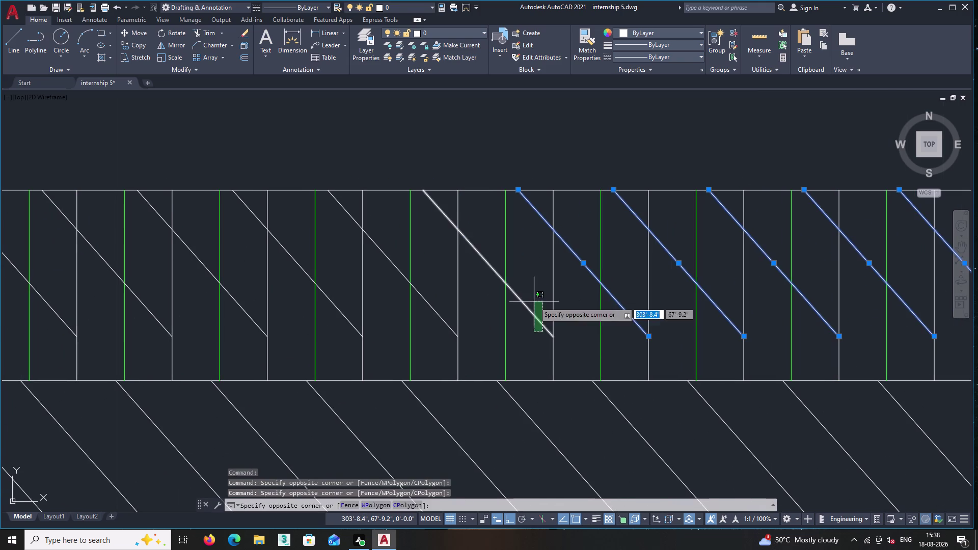
click(534, 301)
Add more diagonals further along the band to the selection.
middle_drag(533, 301, 698, 308)
click(598, 339)
click(592, 303)
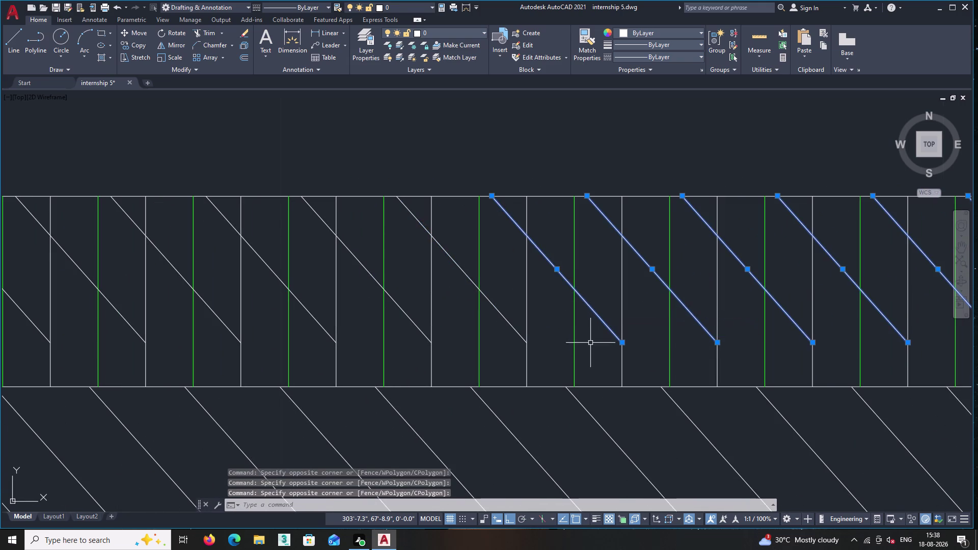
middle_drag(590, 342, 711, 326)
click(635, 327)
click(630, 302)
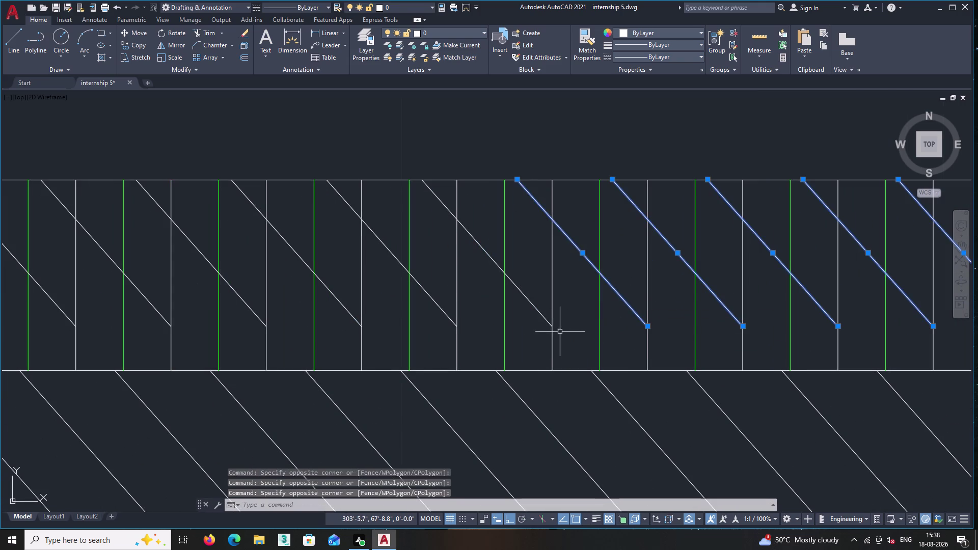
click(547, 333)
double_click(535, 306)
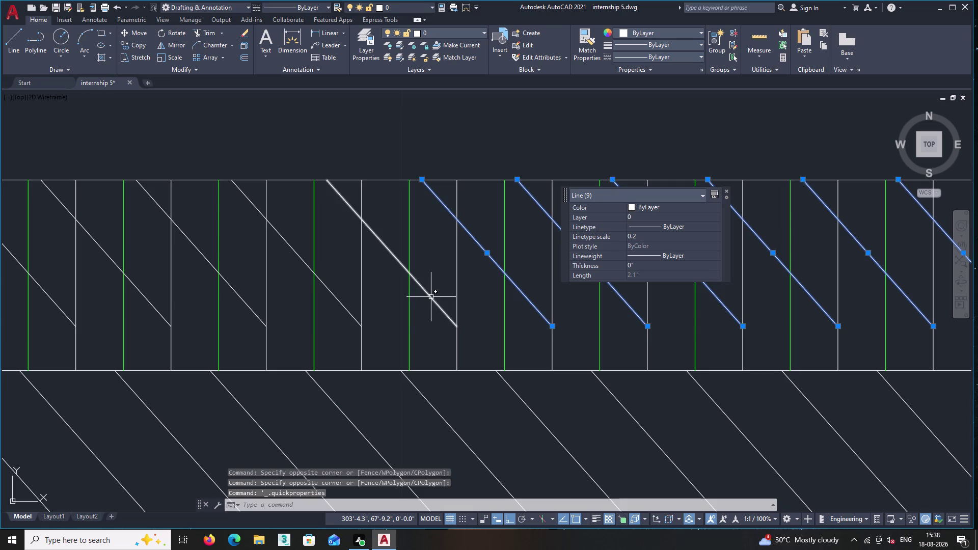
Add the remaining diagonals toward the band's left side to the selection.
click(431, 296)
click(331, 295)
click(252, 311)
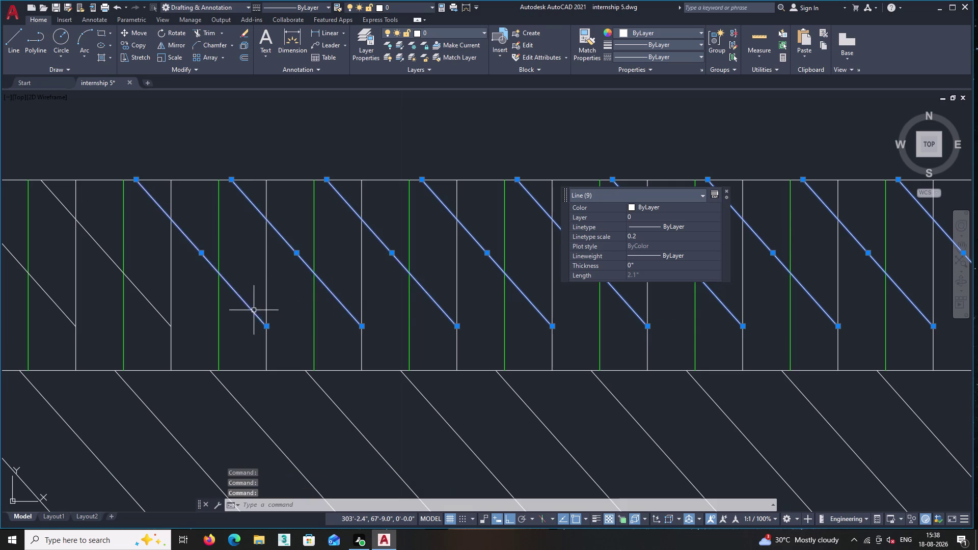
middle_drag(266, 301, 603, 272)
click(495, 283)
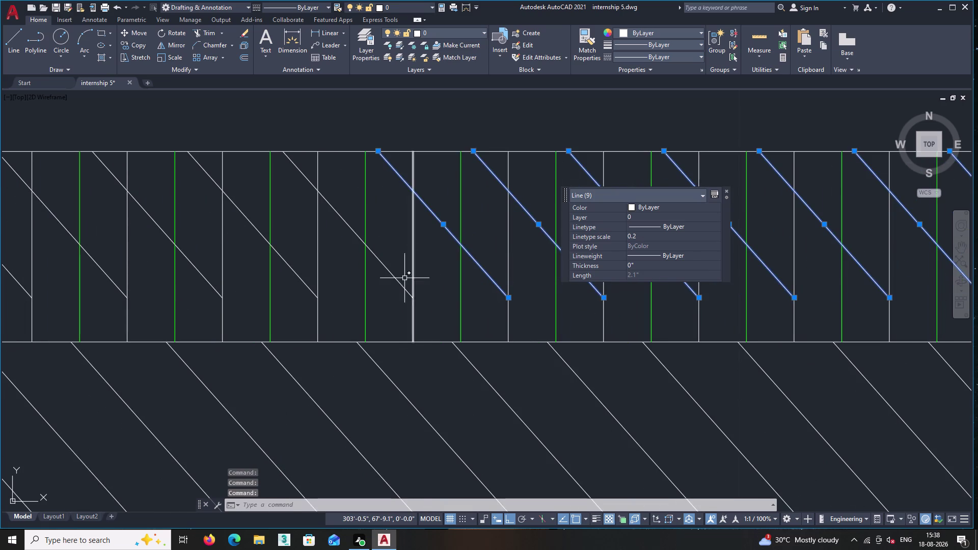
double_click(402, 279)
double_click(393, 288)
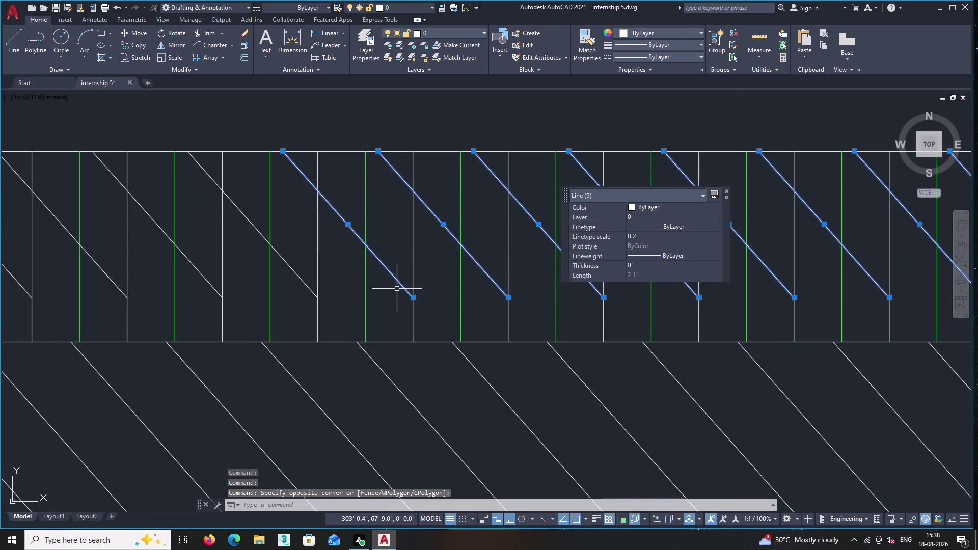
Delete the fourteen selected diagonals and review the cleared band.
key(Insert)
key(Delete)
key(Delete)
scroll(down, 3)
middle_drag(421, 284, 603, 269)
scroll(up, 3)
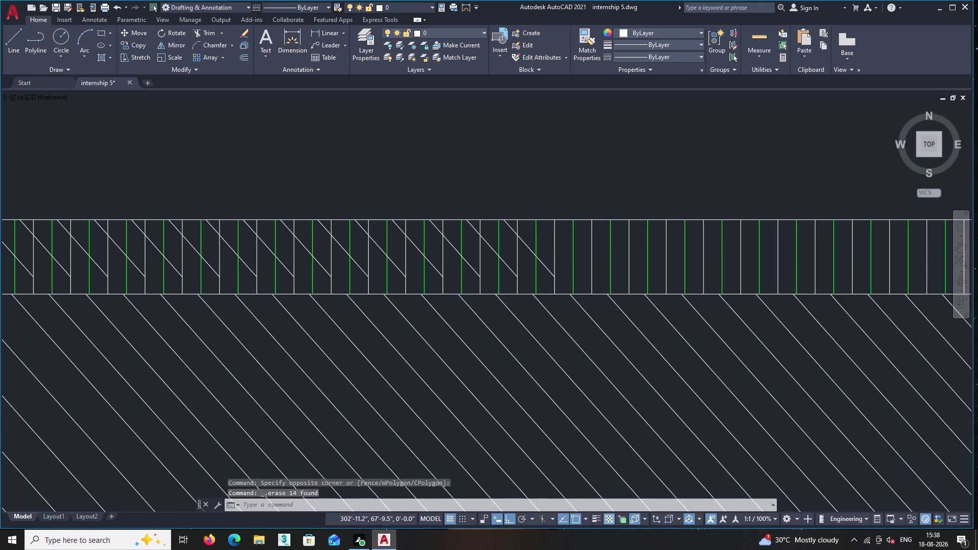
scroll(up, 3)
click(560, 274)
click(558, 230)
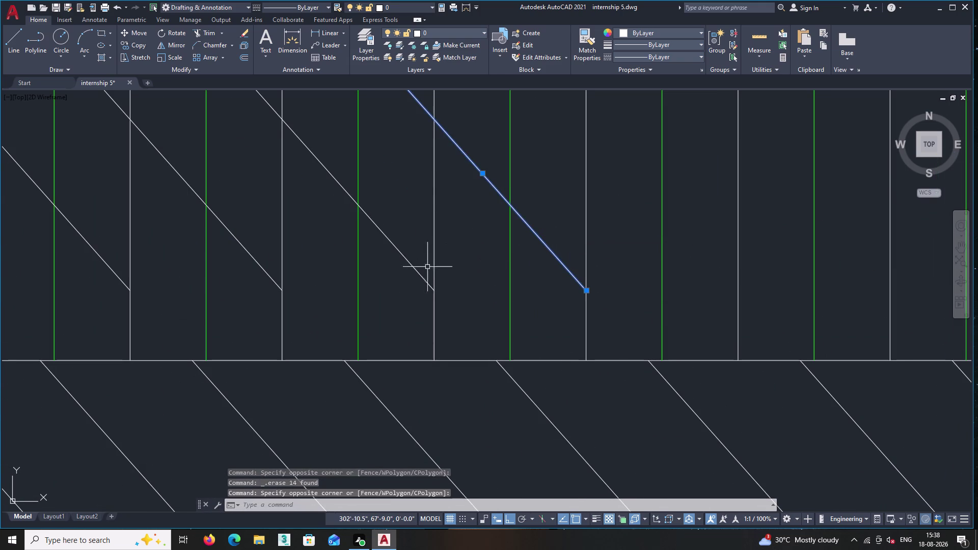
click(405, 272)
click(400, 228)
middle_drag(399, 228, 520, 222)
click(380, 253)
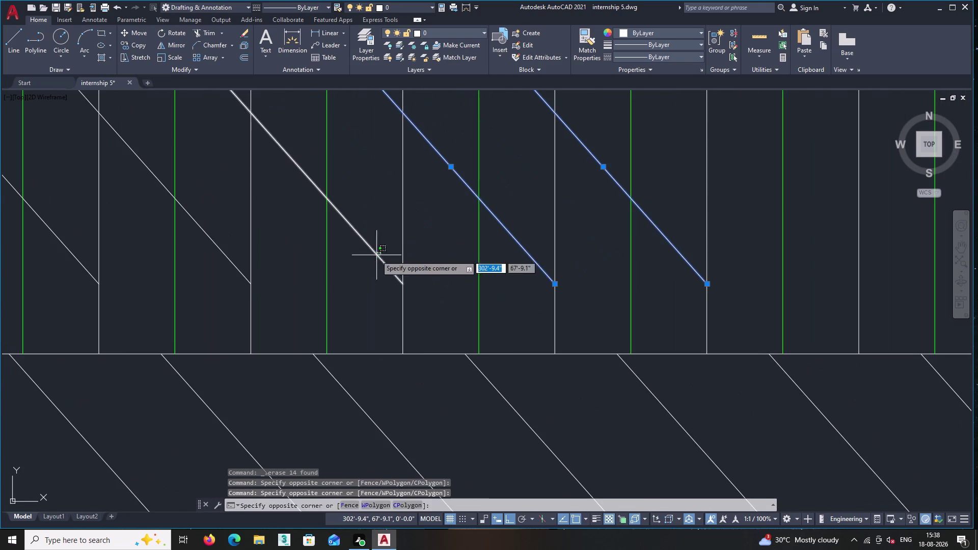
click(369, 263)
middle_drag(370, 259, 532, 247)
click(393, 251)
middle_drag(393, 250, 429, 242)
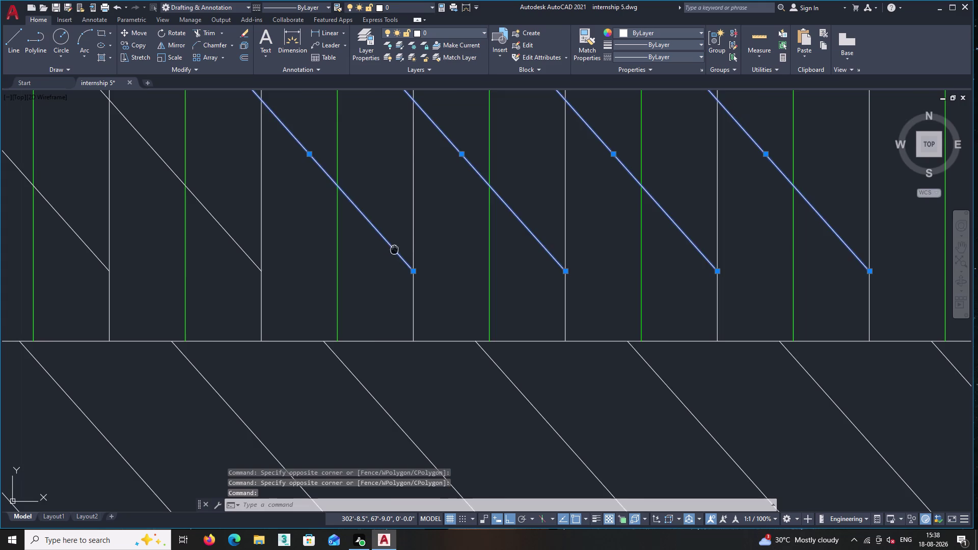
middle_drag(429, 242, 590, 233)
click(445, 245)
middle_drag(445, 245, 509, 229)
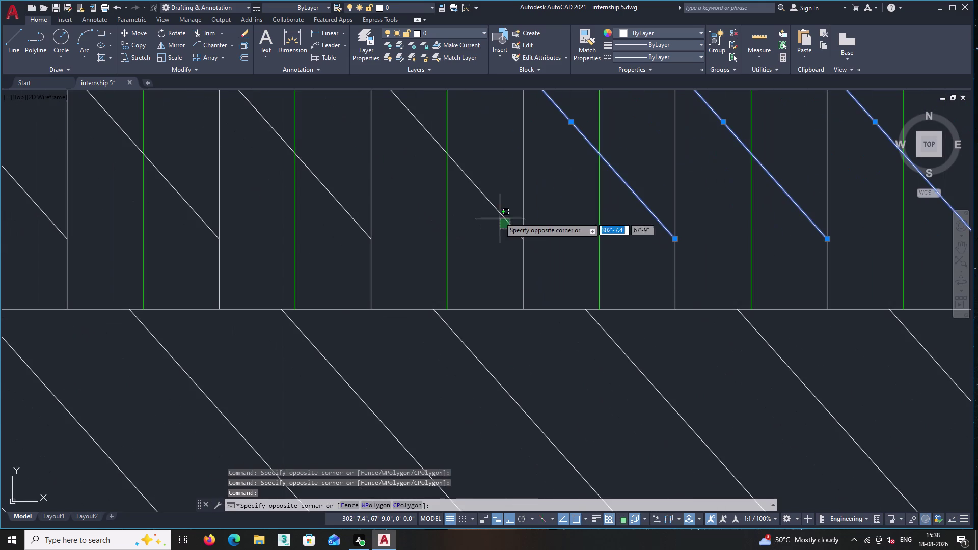
click(495, 211)
click(363, 240)
middle_click(350, 193)
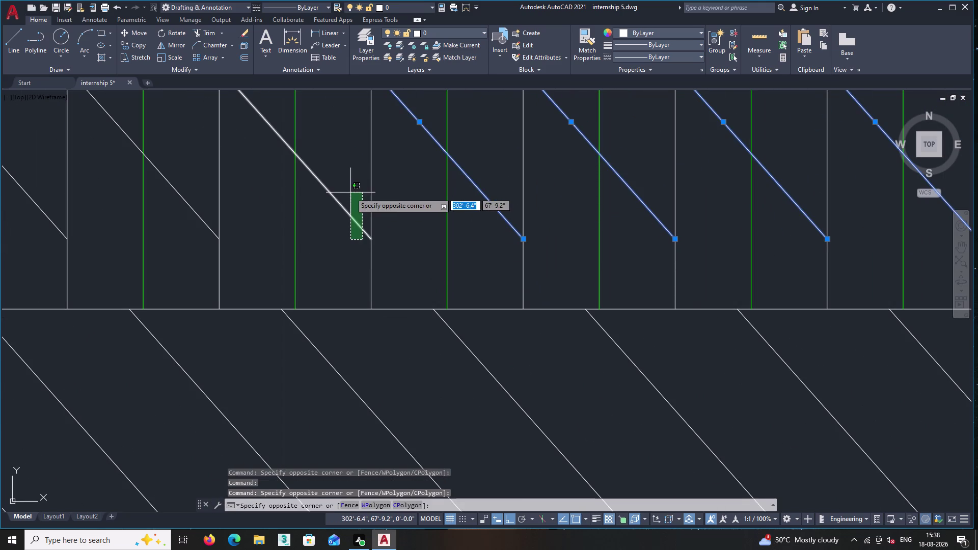
middle_click(351, 193)
click(351, 192)
scroll(up, 3)
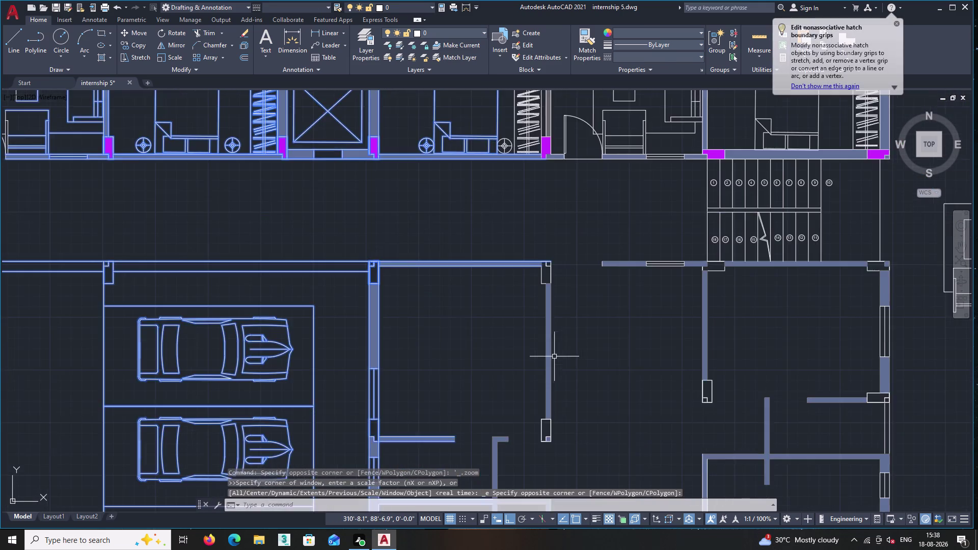
middle_drag(554, 356, 543, 153)
key(Escape)
middle_drag(455, 412, 445, 206)
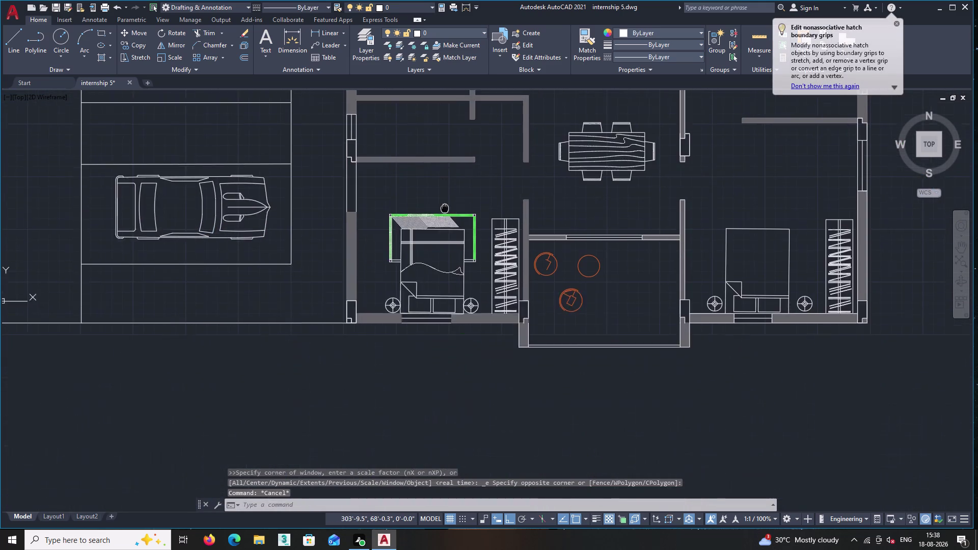
middle_drag(444, 206, 445, 207)
scroll(up, 3)
scroll(up, 3)
scroll(up, 3)
middle_drag(389, 244, 586, 356)
scroll(up, 3)
scroll(up, 3)
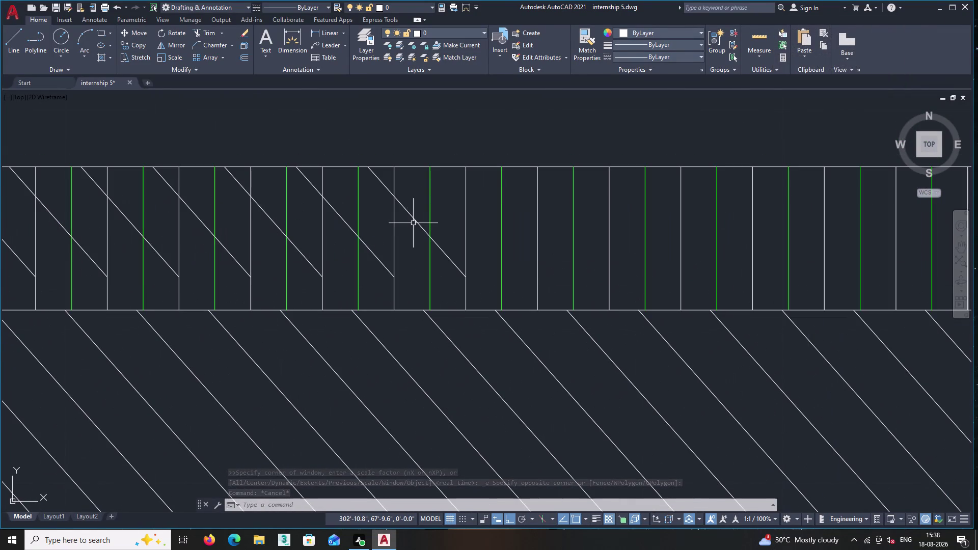
Erase two diagonal lines from the headboard band.
click(415, 219)
click(373, 253)
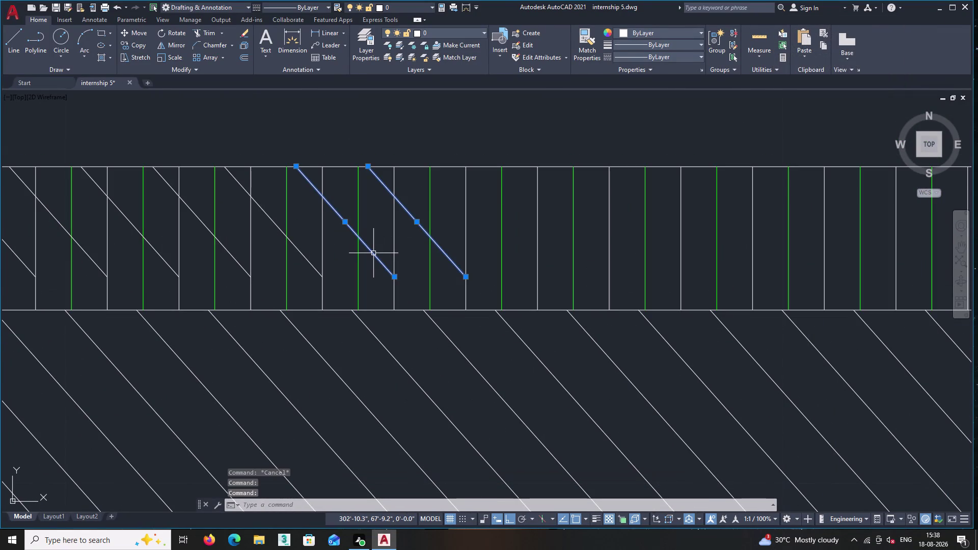
key(Delete)
Select three more diagonals along the band and delete them.
click(311, 262)
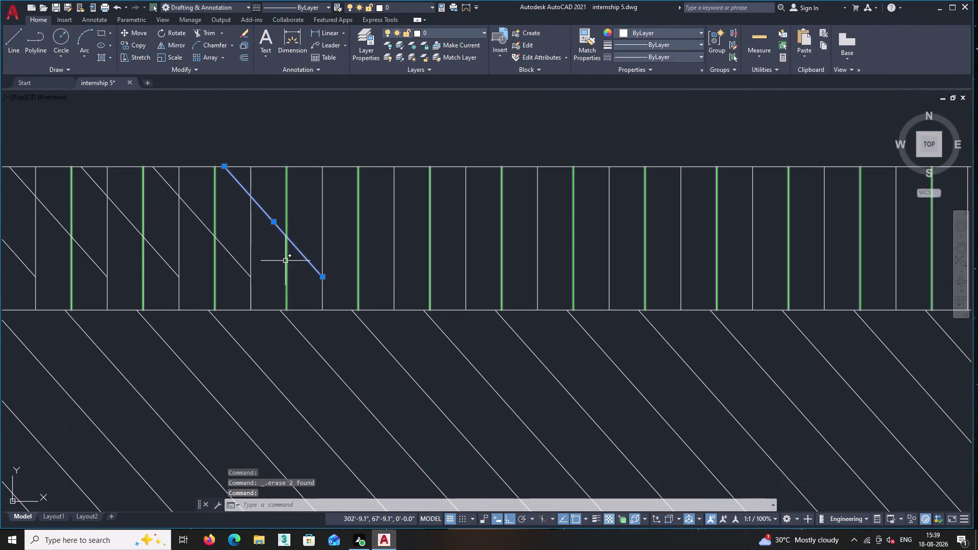
middle_drag(286, 256, 582, 236)
click(524, 230)
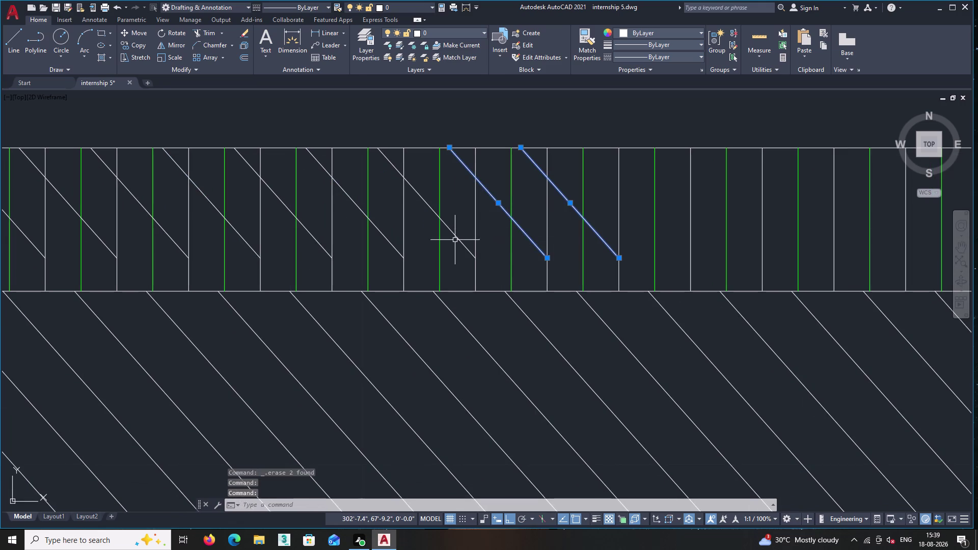
click(458, 238)
click(387, 243)
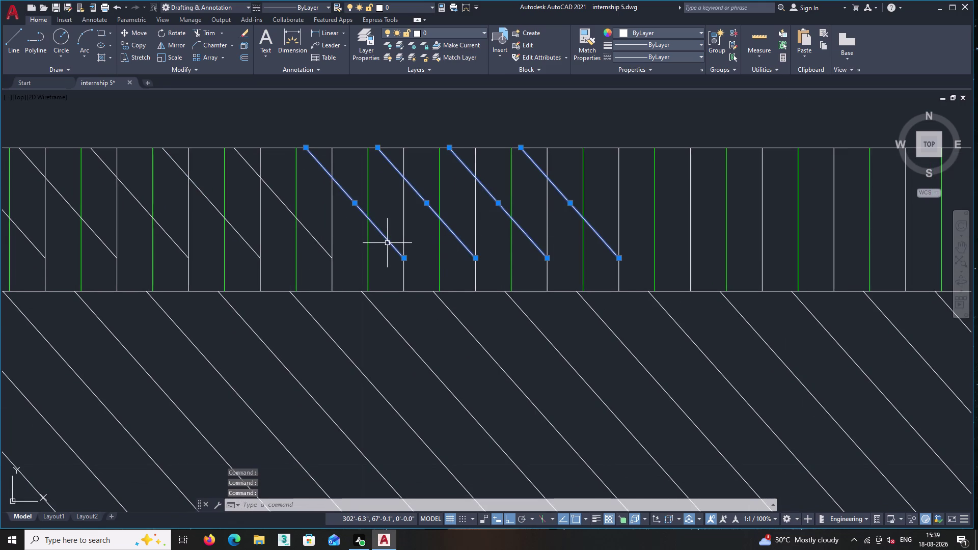
click(321, 247)
key(Delete)
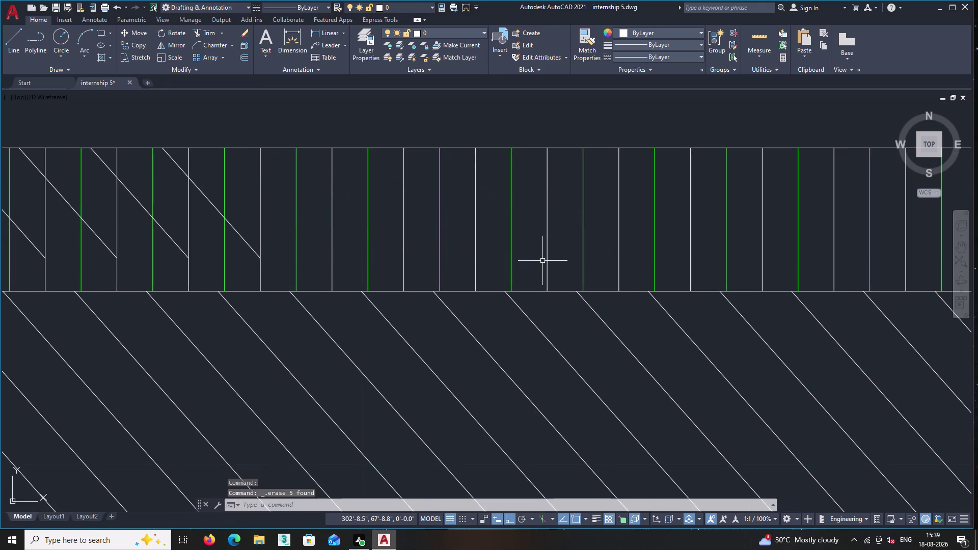
Select four vertical lines in the band, then cancel that selection with Esc.
click(542, 260)
click(380, 195)
scroll(down, 3)
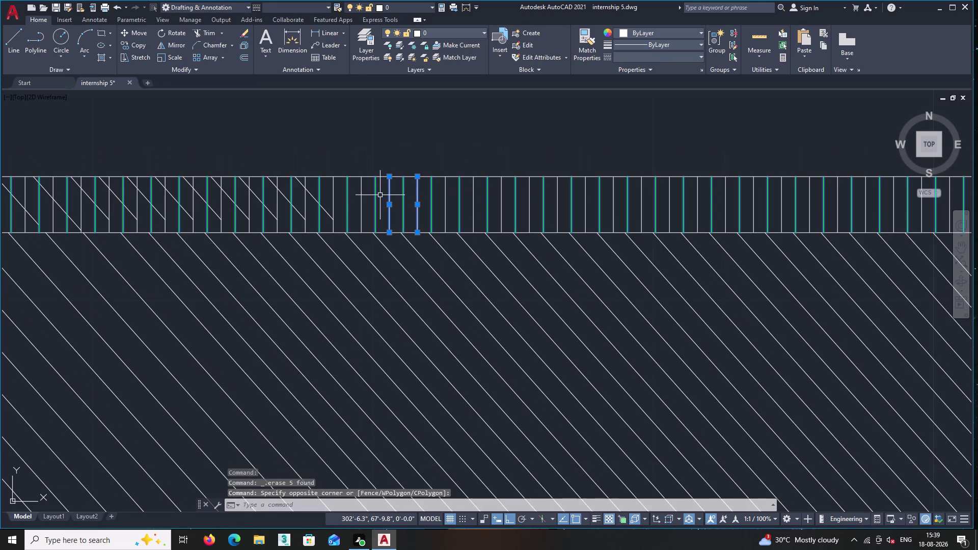
scroll(up, 3)
click(503, 231)
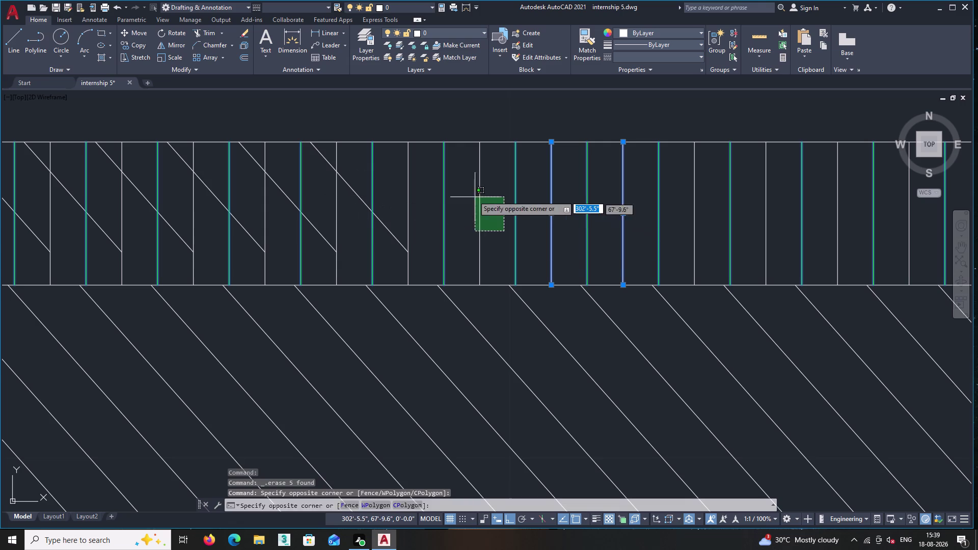
click(470, 193)
click(421, 199)
click(405, 181)
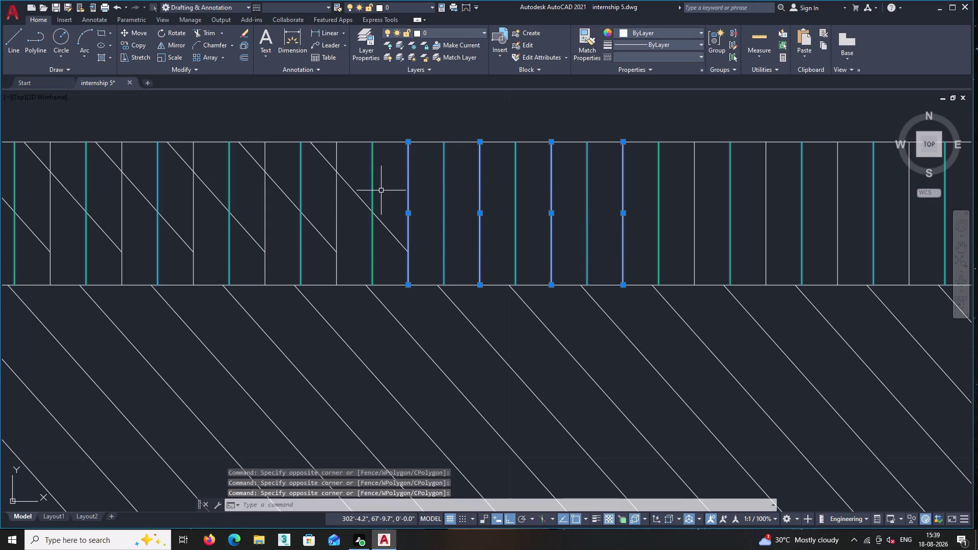
key(Escape)
key(Escape)
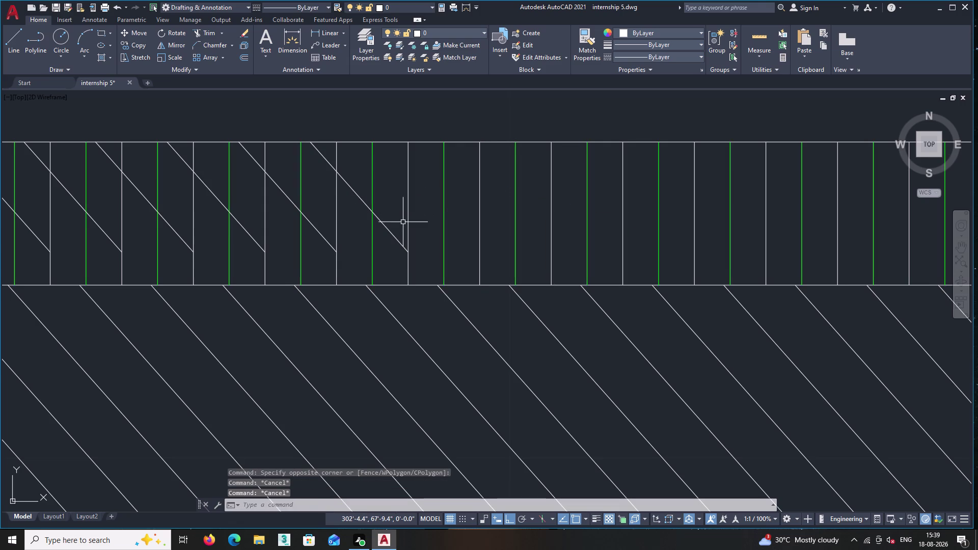
click(389, 234)
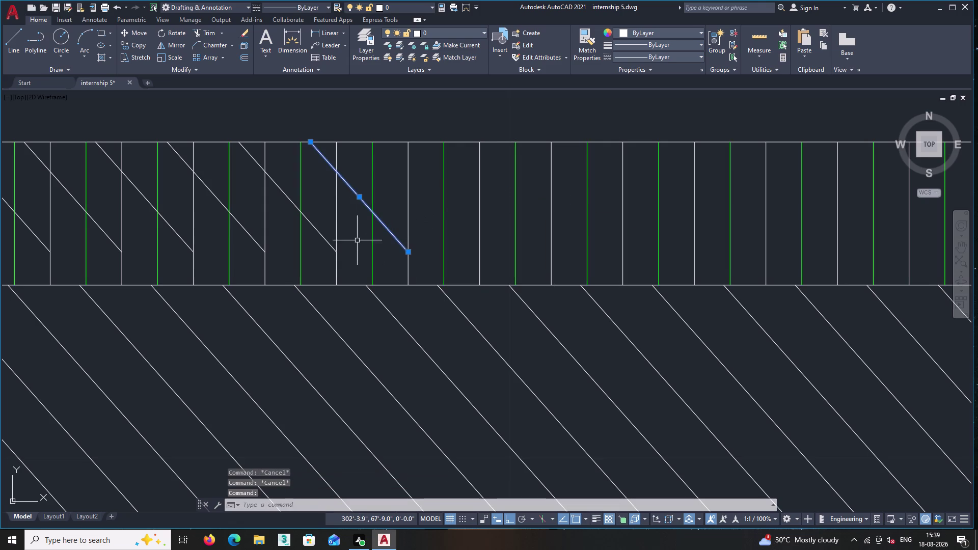
Select the first of the remaining diagonal lines in the band.
click(326, 244)
middle_drag(326, 244, 491, 223)
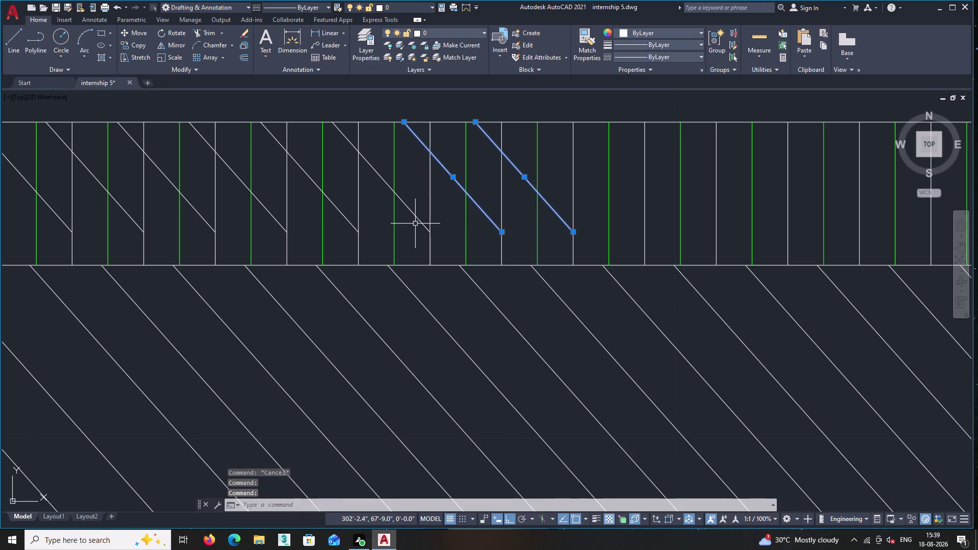
click(415, 224)
click(417, 208)
click(407, 227)
double_click(402, 200)
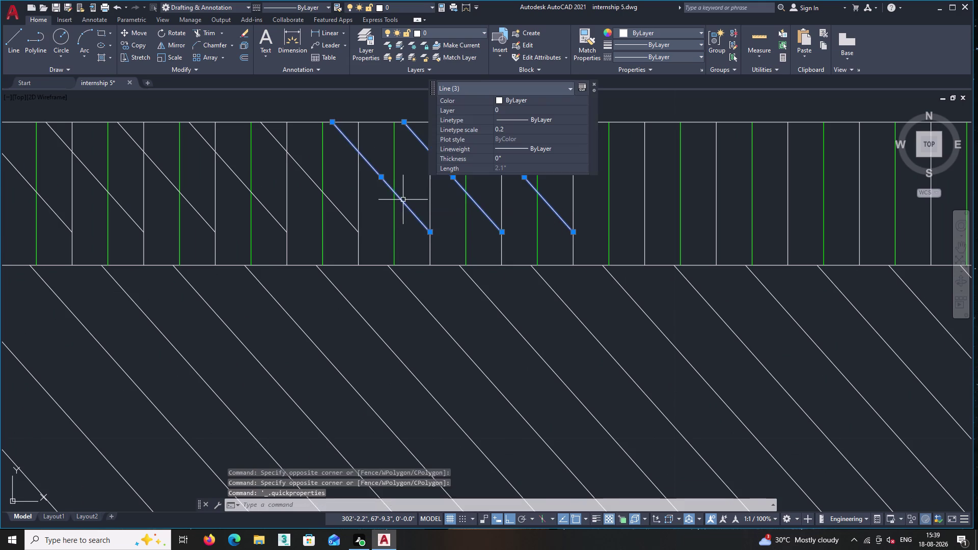
middle_drag(463, 235, 498, 263)
click(384, 249)
middle_drag(385, 249, 576, 268)
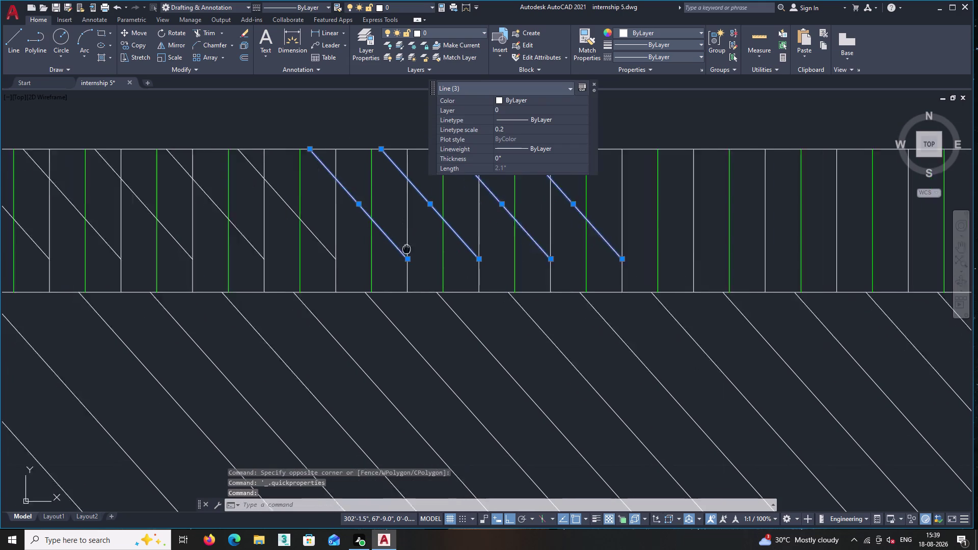
middle_drag(577, 268, 641, 278)
Add more diagonals, including a longer one, to the selection.
click(565, 273)
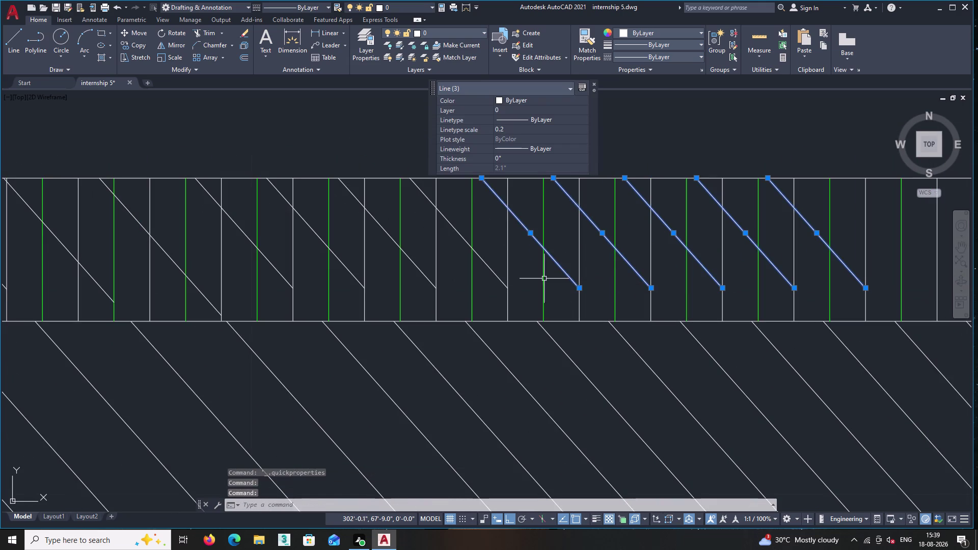
click(495, 275)
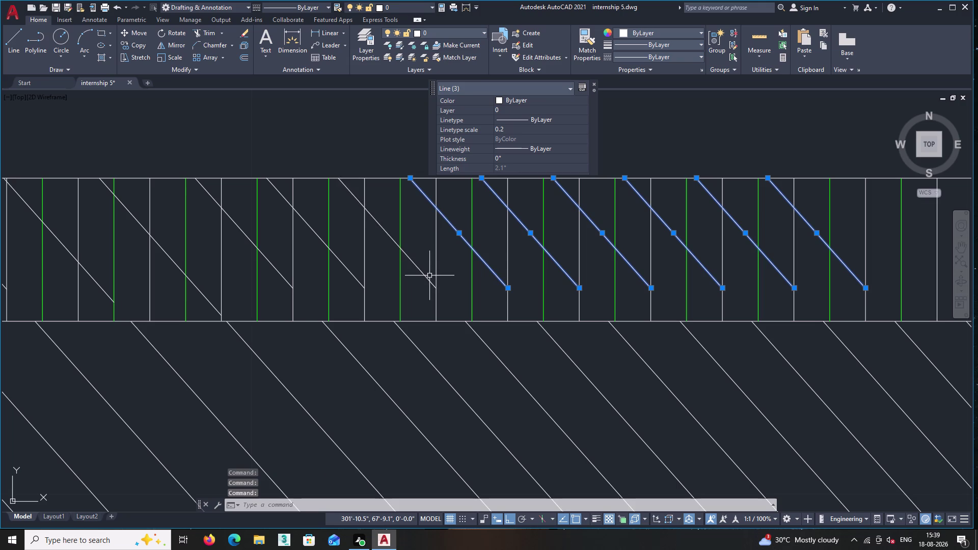
click(426, 277)
middle_drag(426, 277, 581, 278)
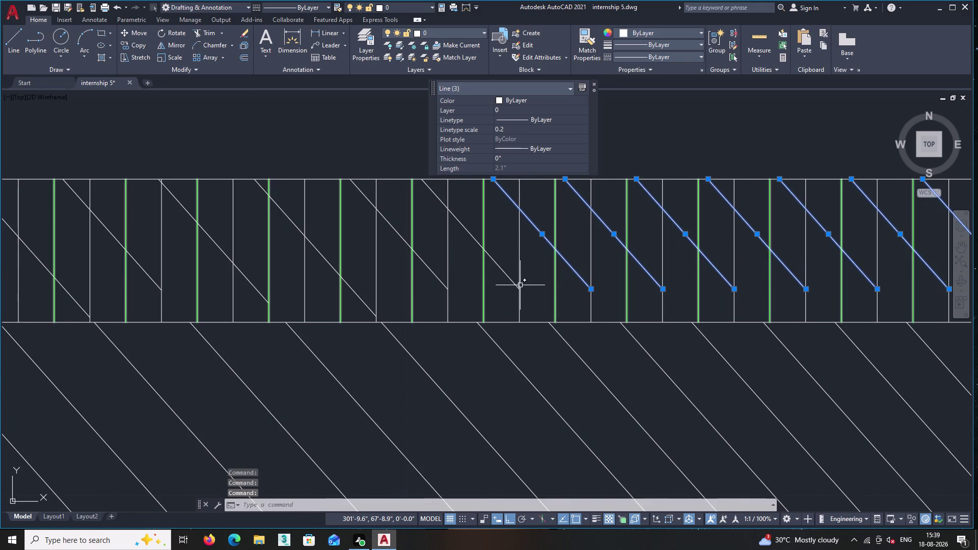
click(512, 284)
click(444, 284)
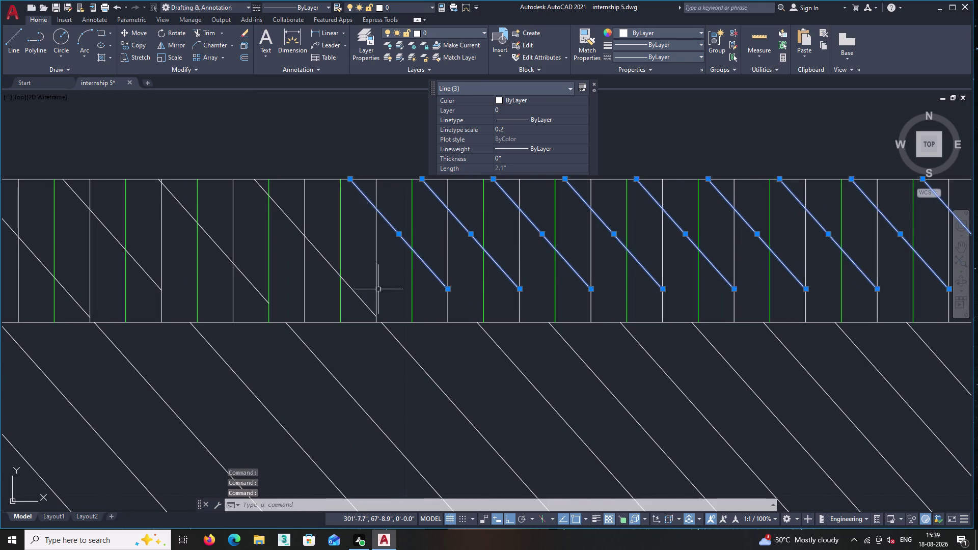
click(362, 297)
click(262, 298)
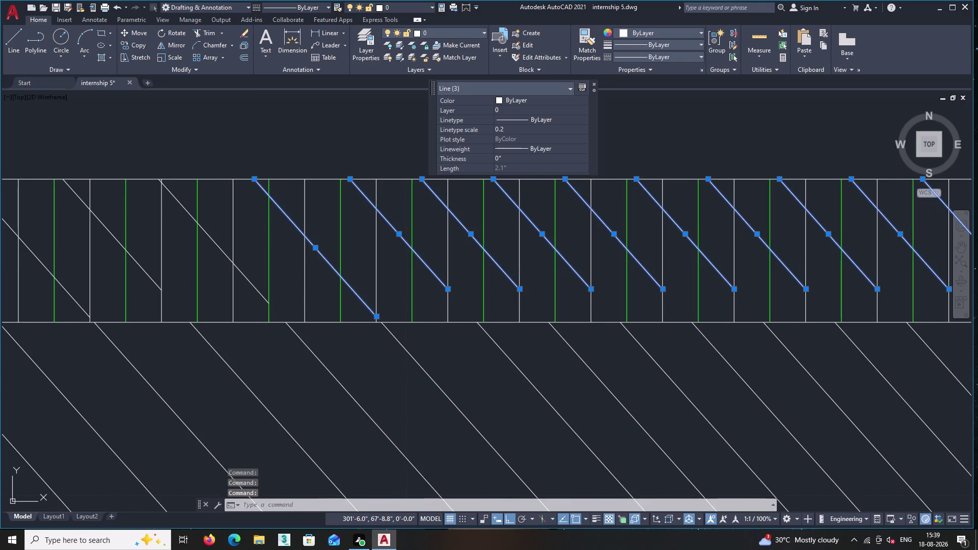
Add the last diagonals and delete all sixteen selected lines.
middle_drag(261, 298, 610, 304)
click(500, 287)
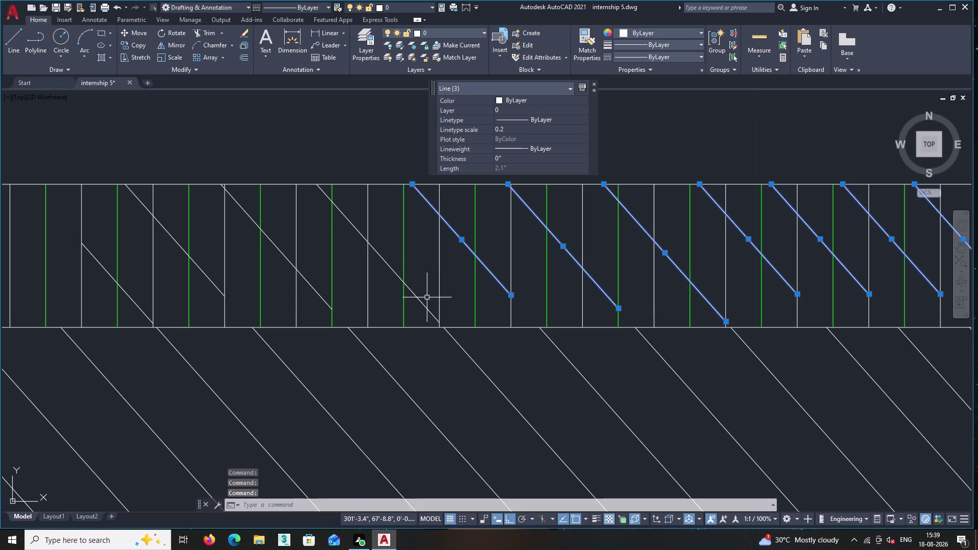
click(423, 299)
double_click(417, 304)
middle_drag(417, 304, 622, 304)
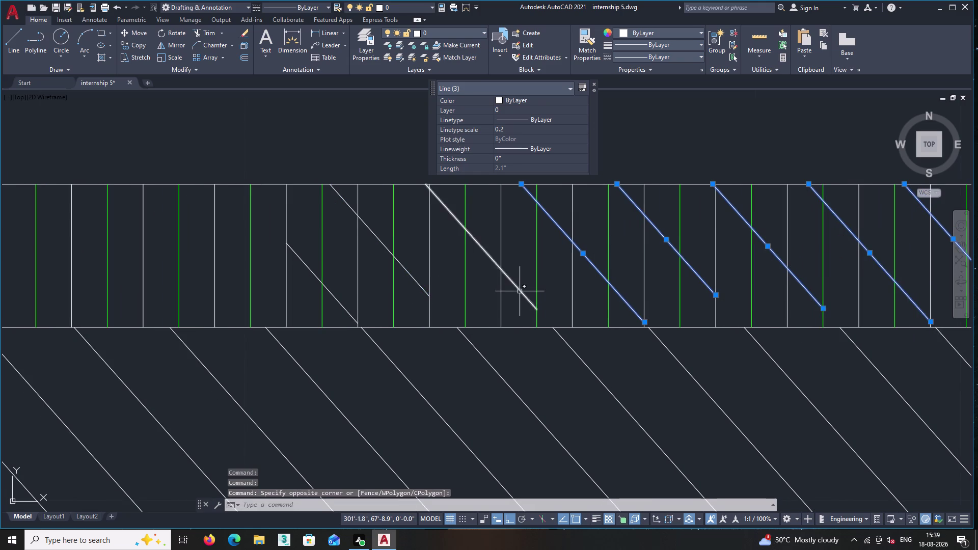
click(519, 291)
double_click(410, 280)
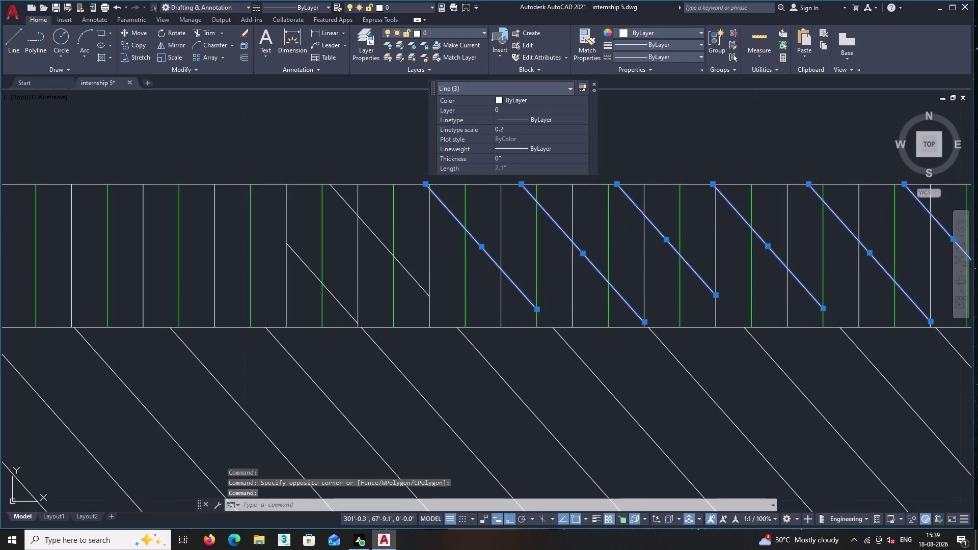
click(335, 300)
key(Delete)
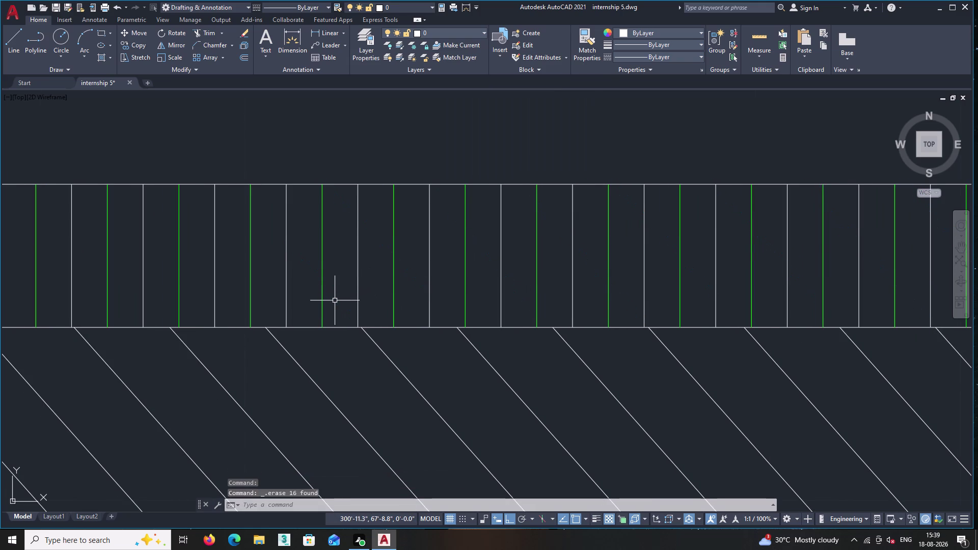
Pan and zoom around the band to inspect where the remaining diagonals end.
scroll(down, 3)
scroll(down, 3)
middle_drag(591, 340, 513, 303)
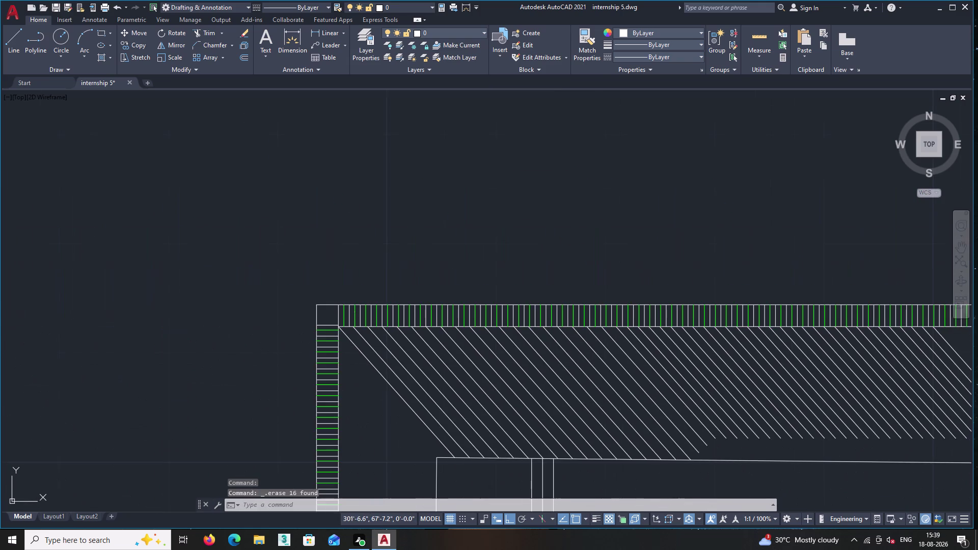
middle_drag(513, 304, 385, 261)
middle_drag(748, 312, 552, 264)
scroll(down, 3)
scroll(up, 3)
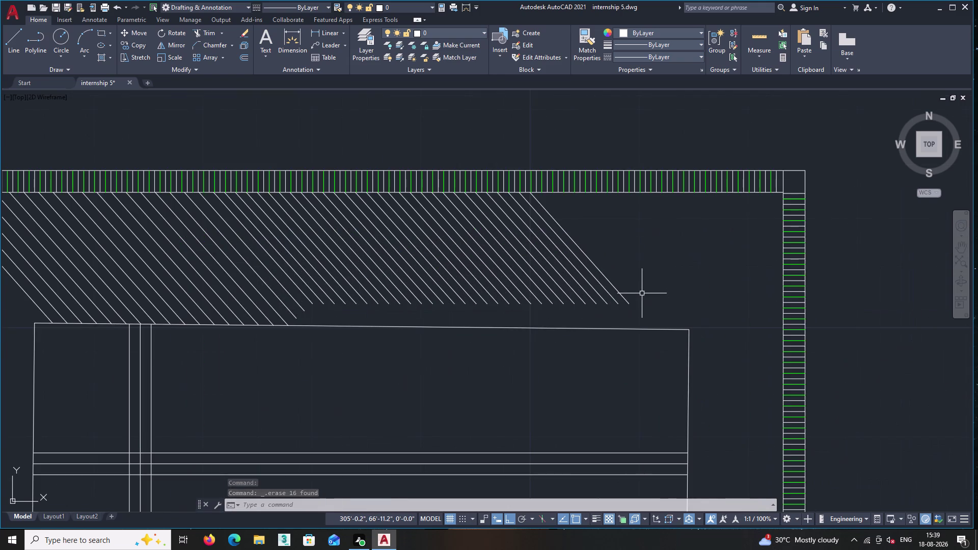
scroll(up, 3)
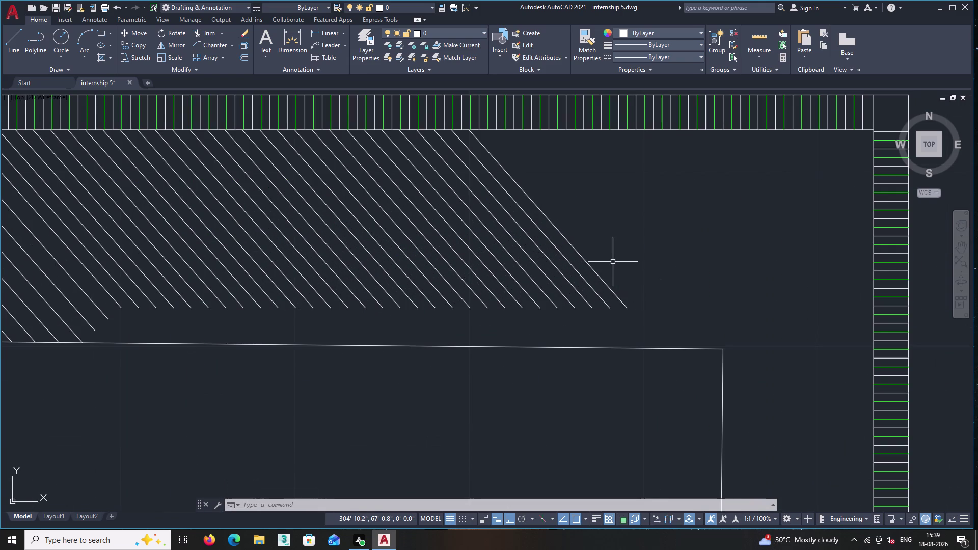
scroll(down, 3)
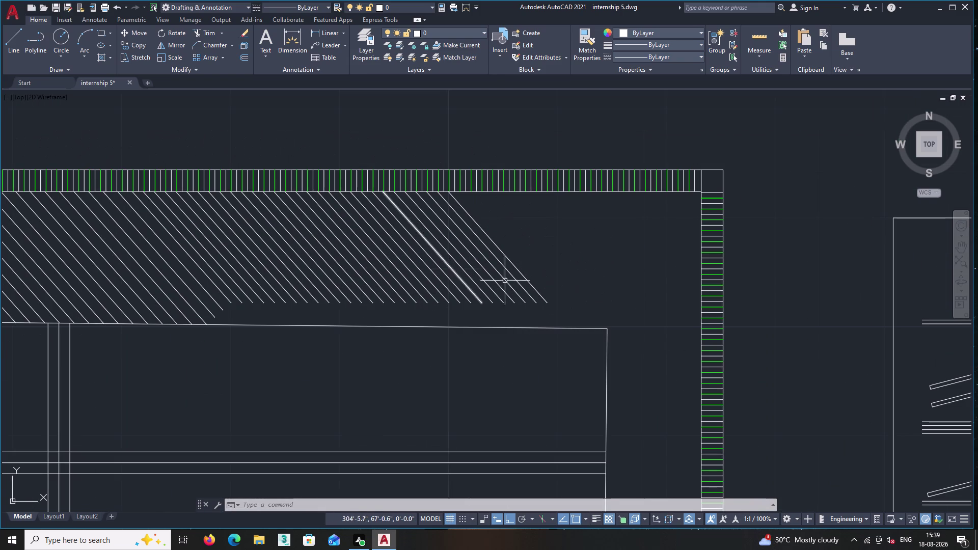
text(ex)
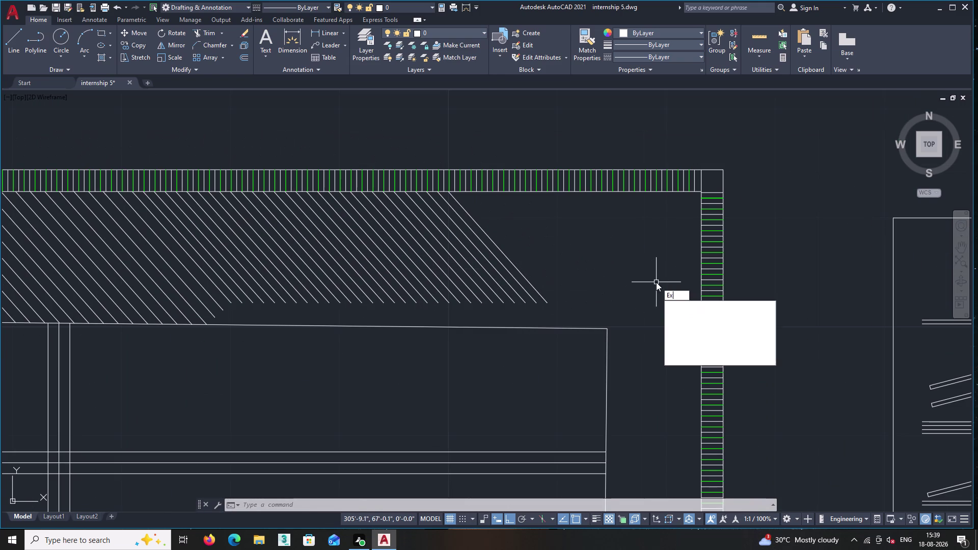
key(Return)
click(570, 272)
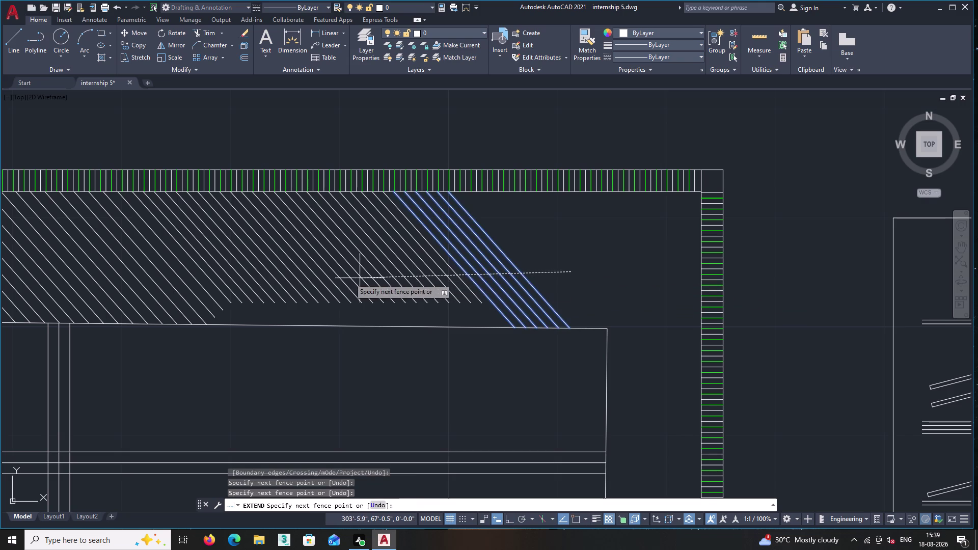
middle_drag(248, 275, 530, 277)
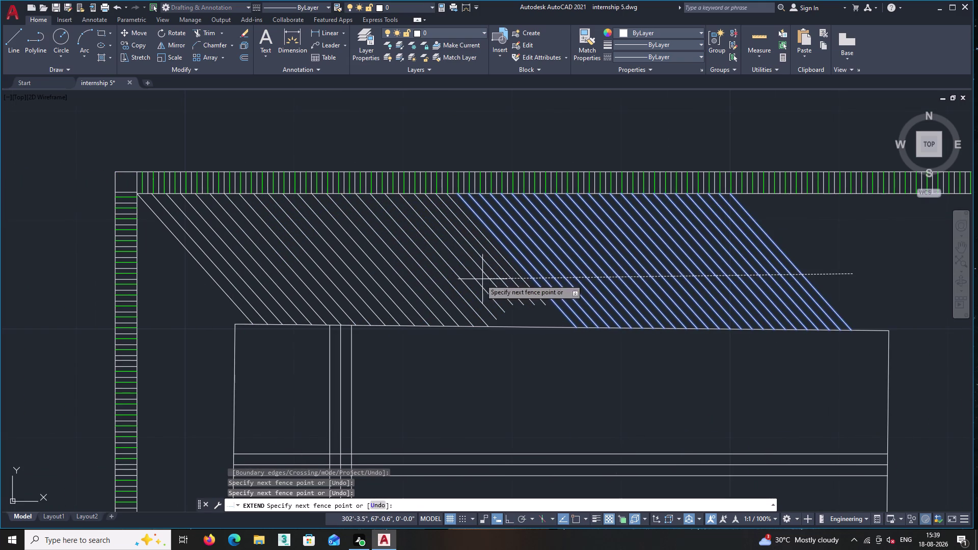
click(502, 284)
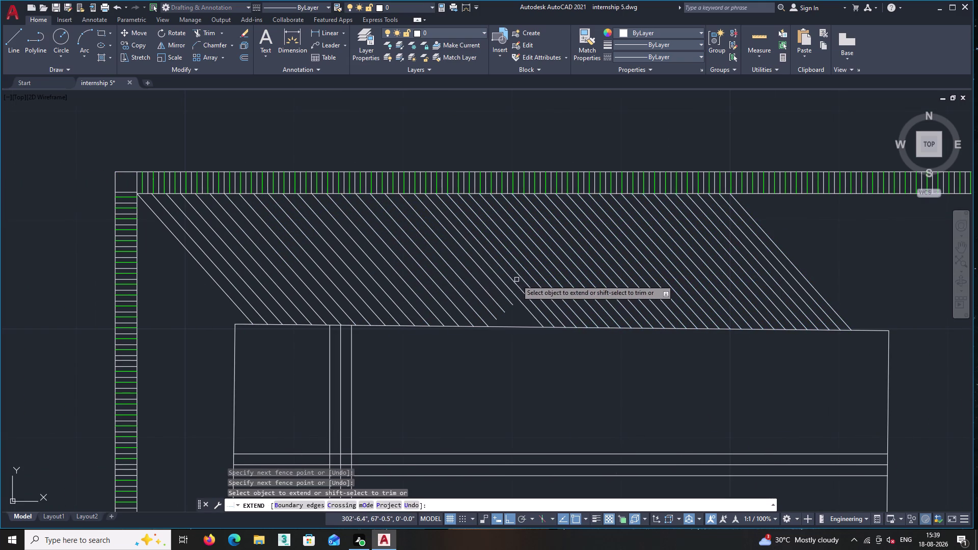
click(559, 275)
key(Escape)
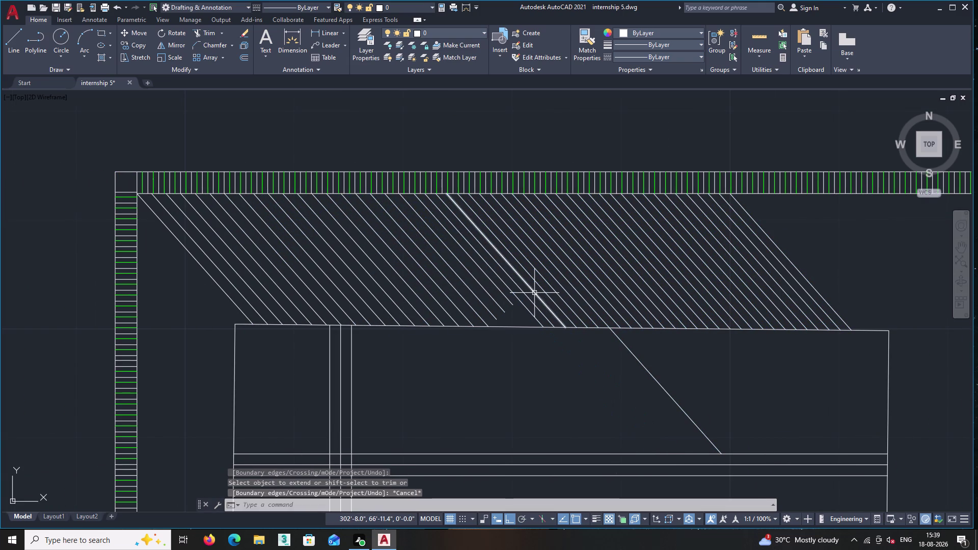
key(ctrl+z)
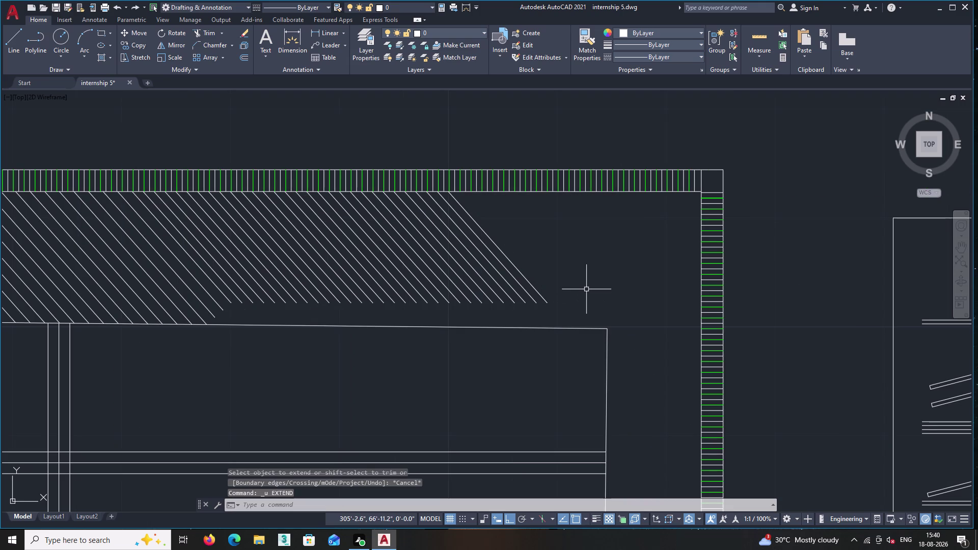
key(Return)
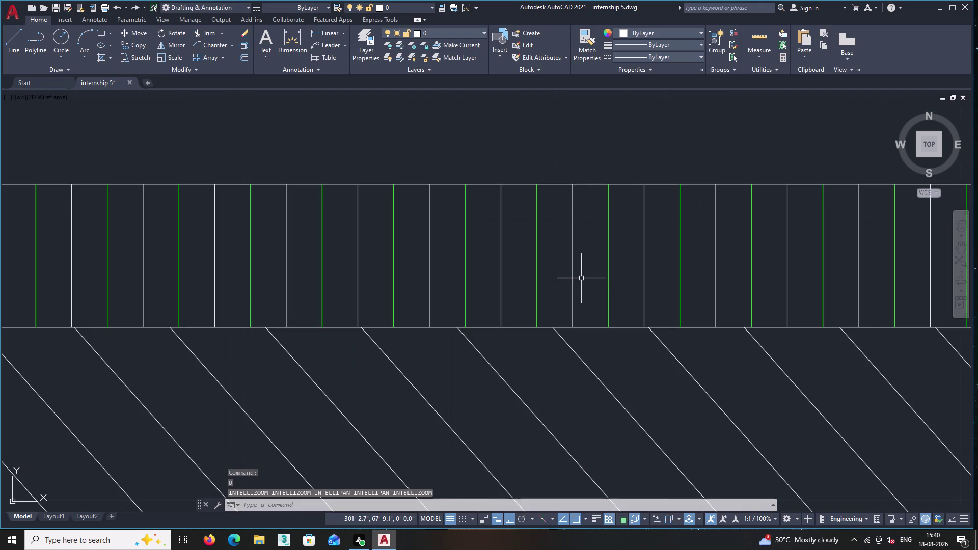
scroll(down, 3)
middle_click(612, 327)
middle_drag(614, 330, 511, 207)
middle_drag(665, 304, 586, 292)
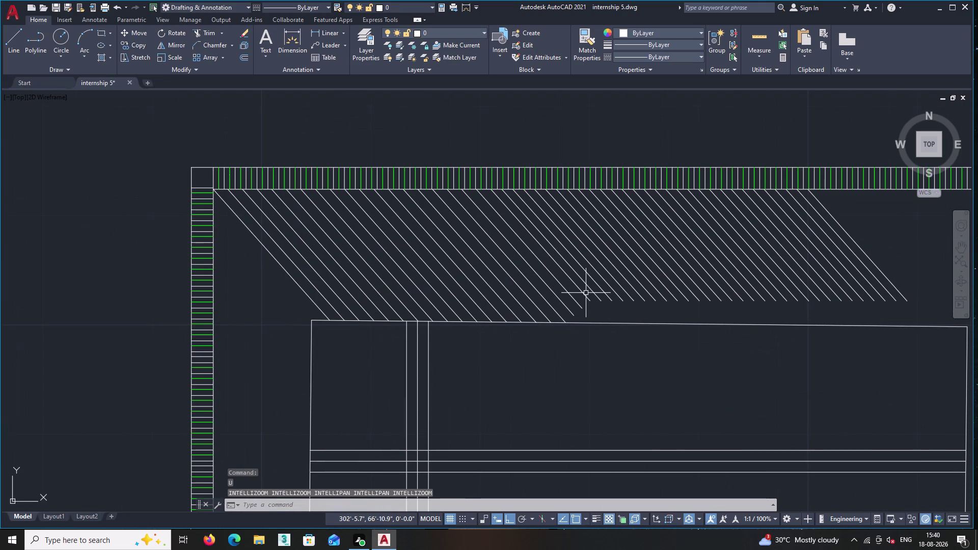
With EXTEND, extend the first short diagonals to the band's lower edge.
text(ex)
key(Return)
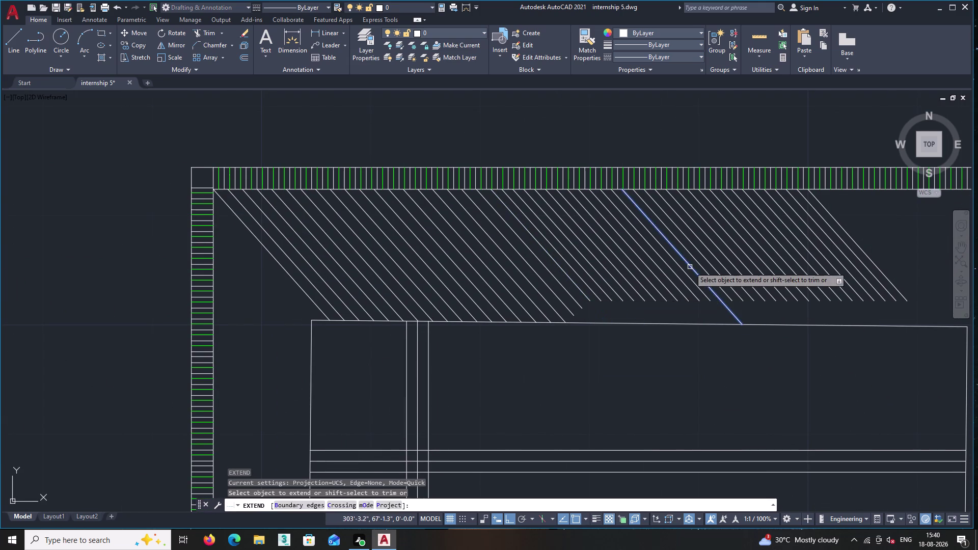
middle_drag(680, 265, 351, 252)
click(571, 232)
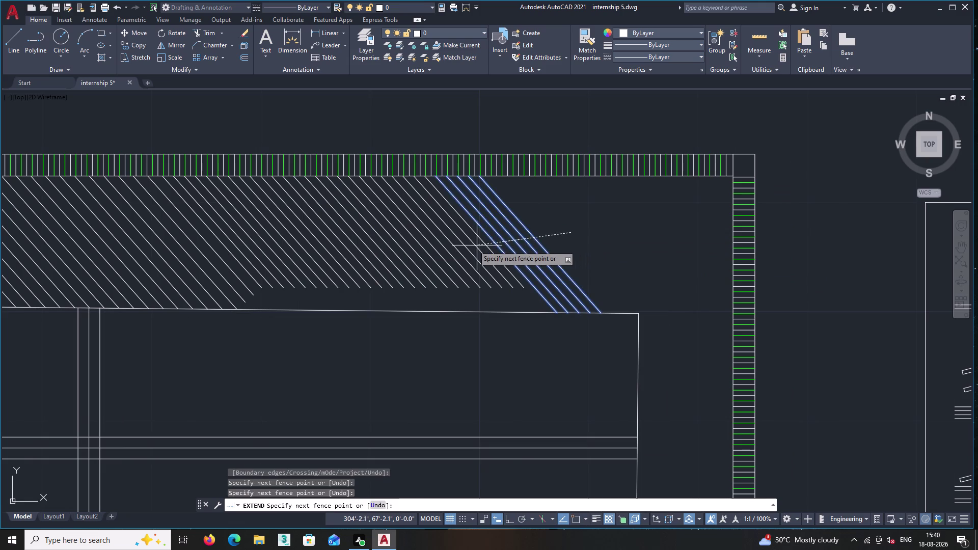
click(472, 246)
click(472, 245)
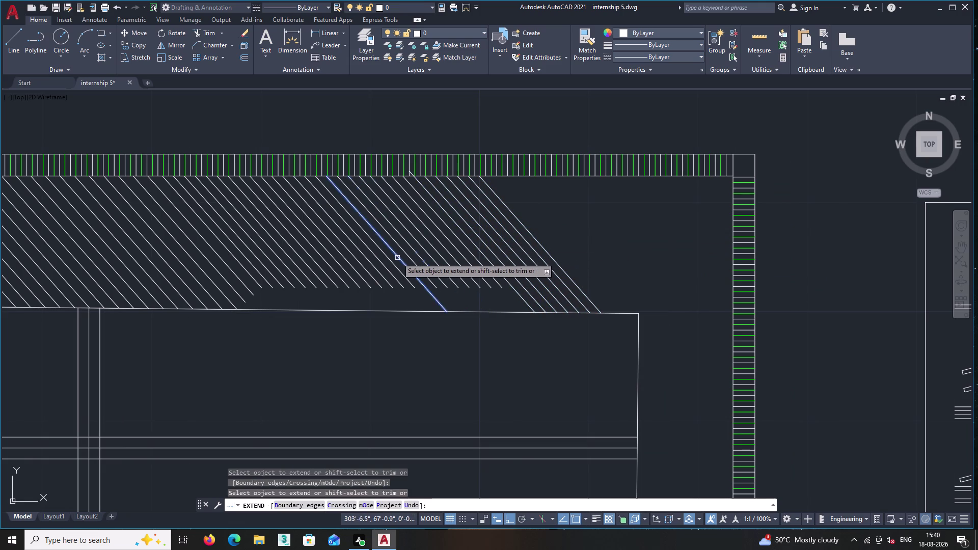
click(397, 258)
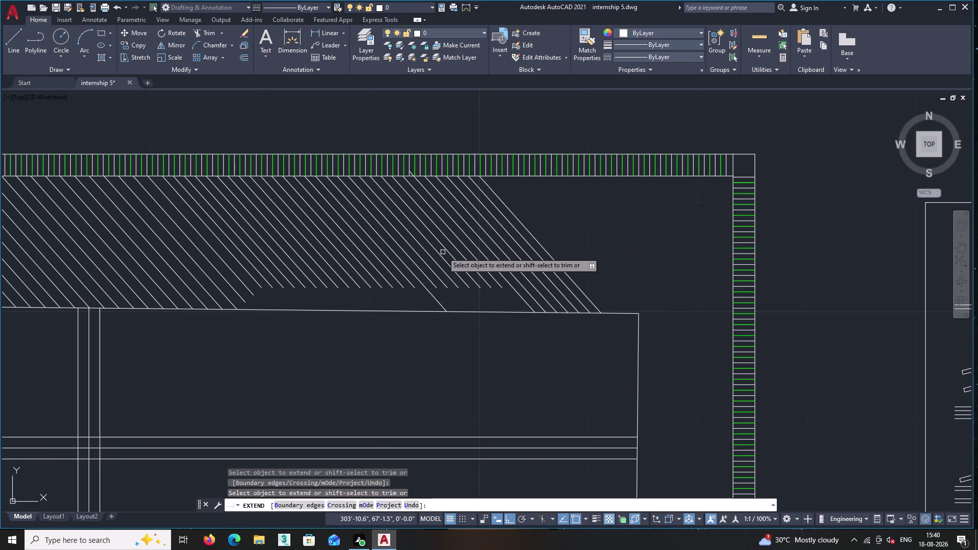
double_click(432, 256)
Extend the short diagonals near the middle down to the lower edge.
click(532, 222)
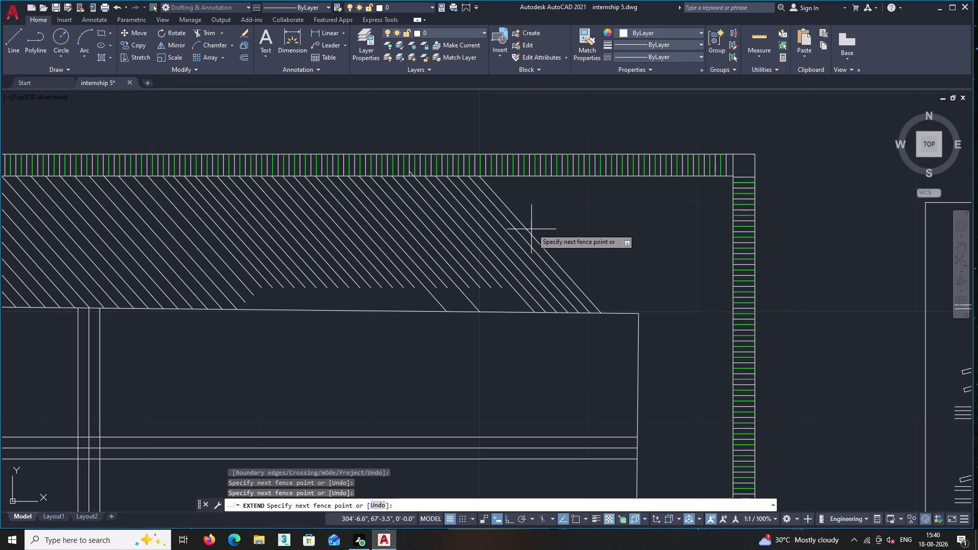
click(545, 224)
scroll(up, 3)
double_click(509, 268)
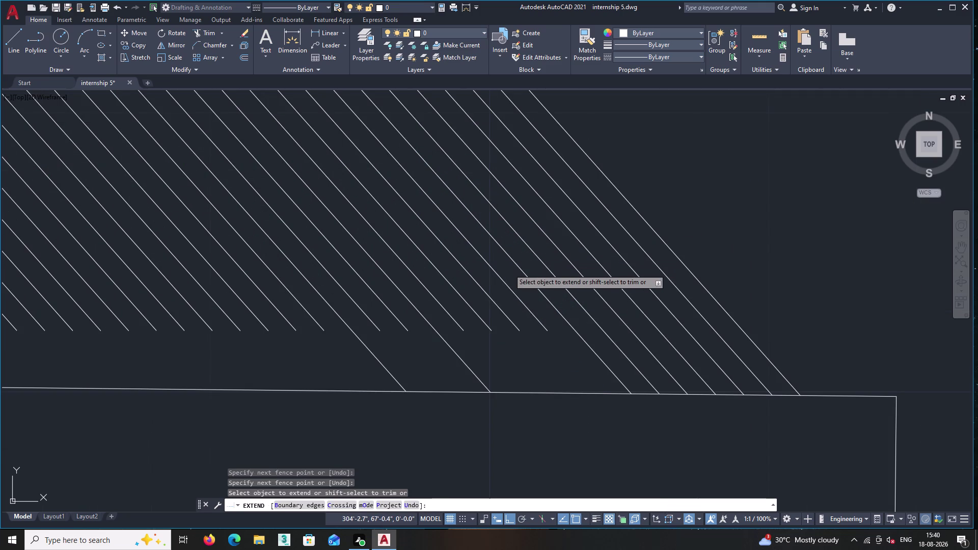
click(420, 300)
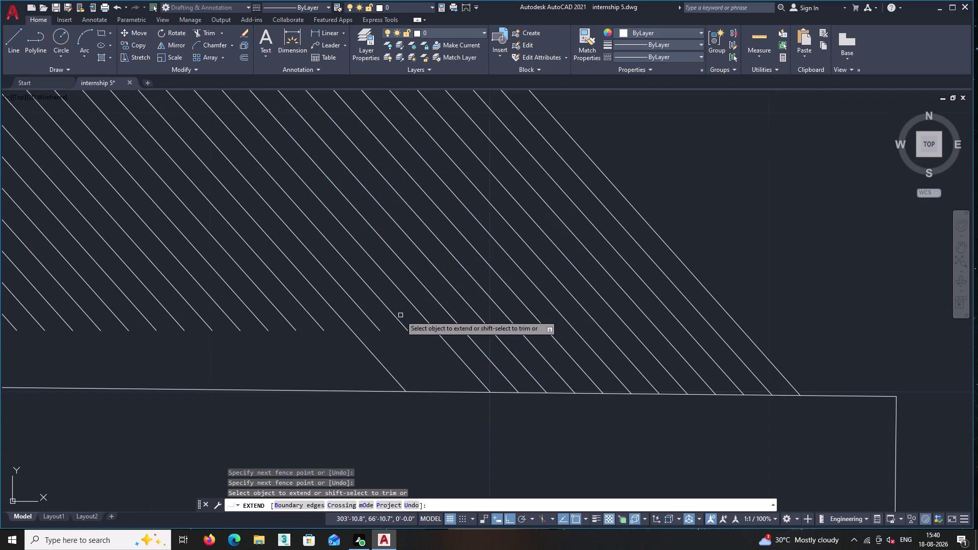
click(400, 315)
click(362, 328)
Fence-extend the remaining short diagonals, then end EXTEND.
middle_drag(439, 309, 457, 307)
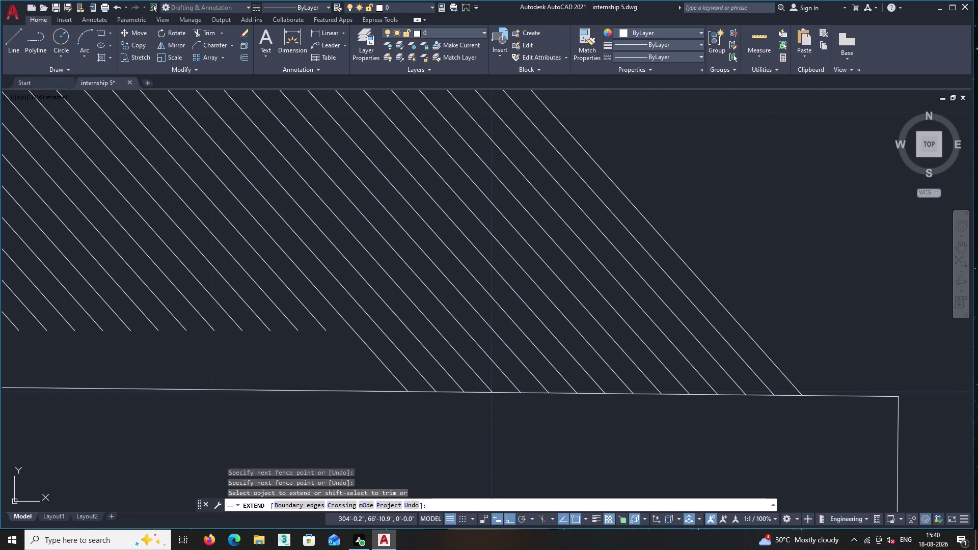
middle_drag(457, 307, 740, 274)
scroll(down, 3)
scroll(up, 3)
double_click(639, 278)
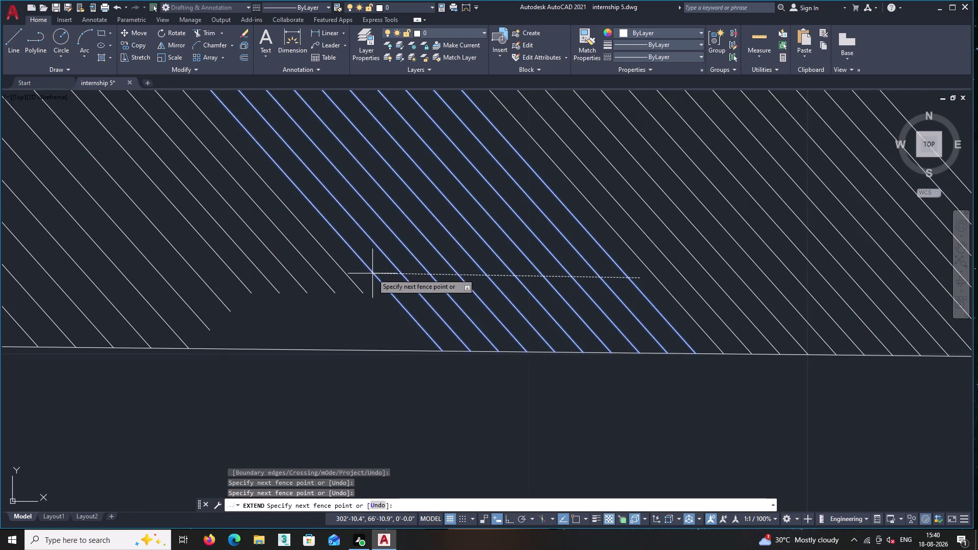
middle_drag(372, 274, 718, 271)
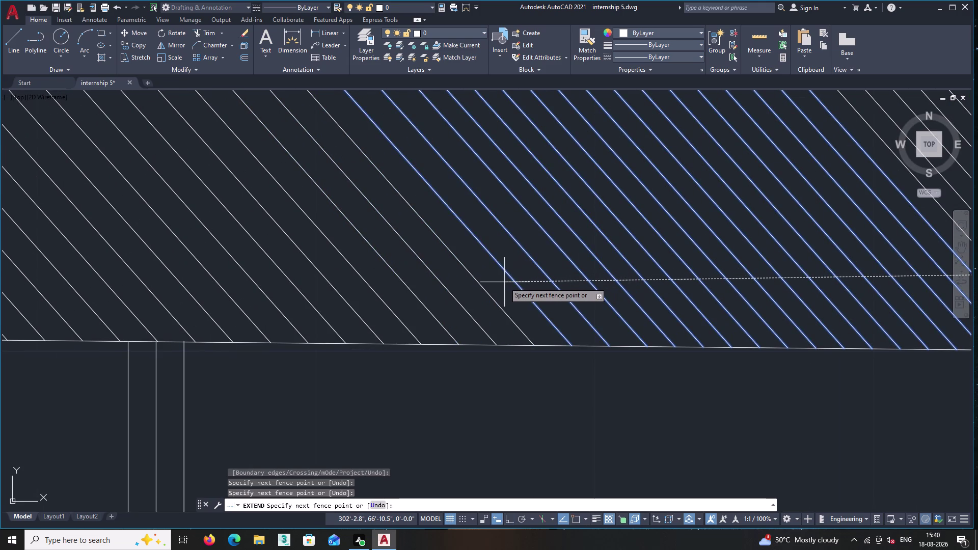
click(504, 282)
scroll(down, 3)
middle_drag(575, 361, 544, 368)
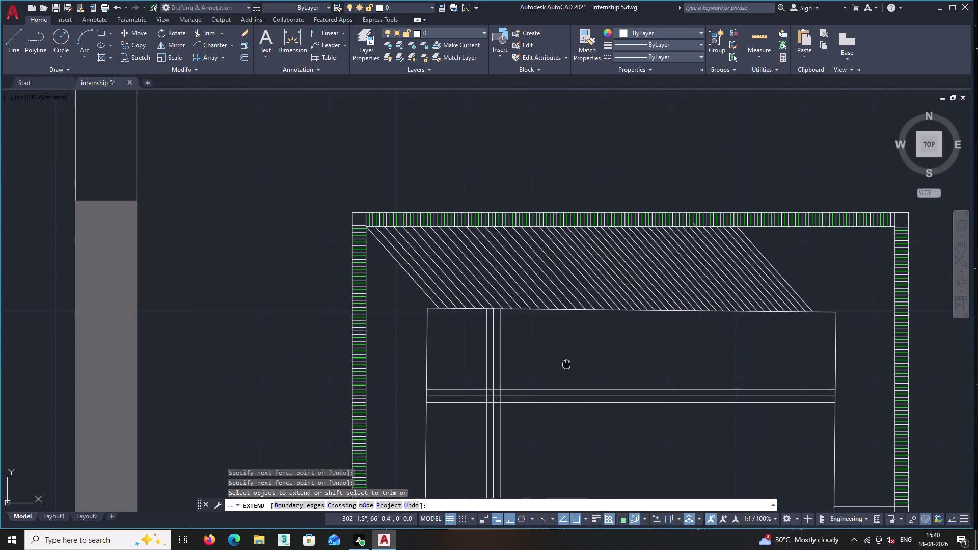
middle_drag(544, 367, 515, 373)
key(Escape)
Cancel the accidental command and clear the pending selection.
key(t)
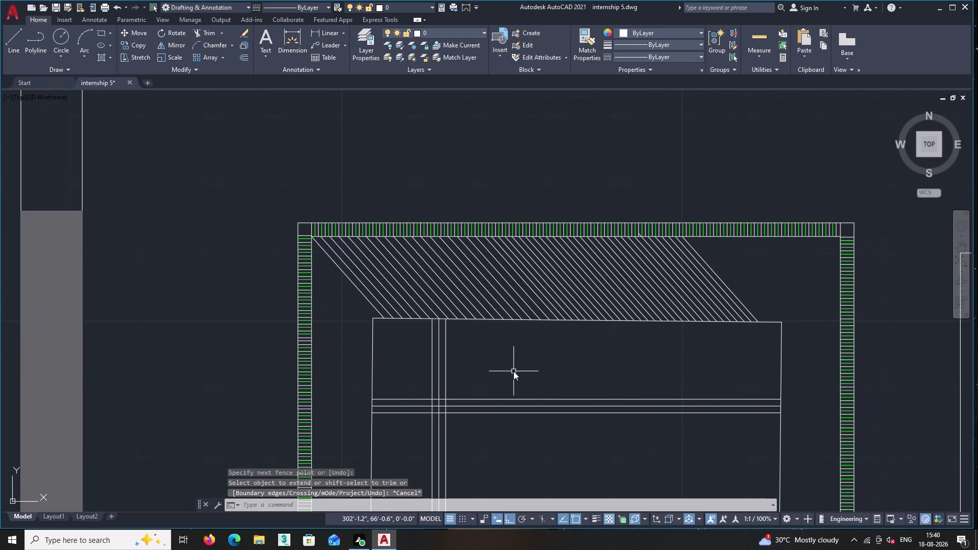
click(513, 372)
key(r)
key(Return)
scroll(up, 3)
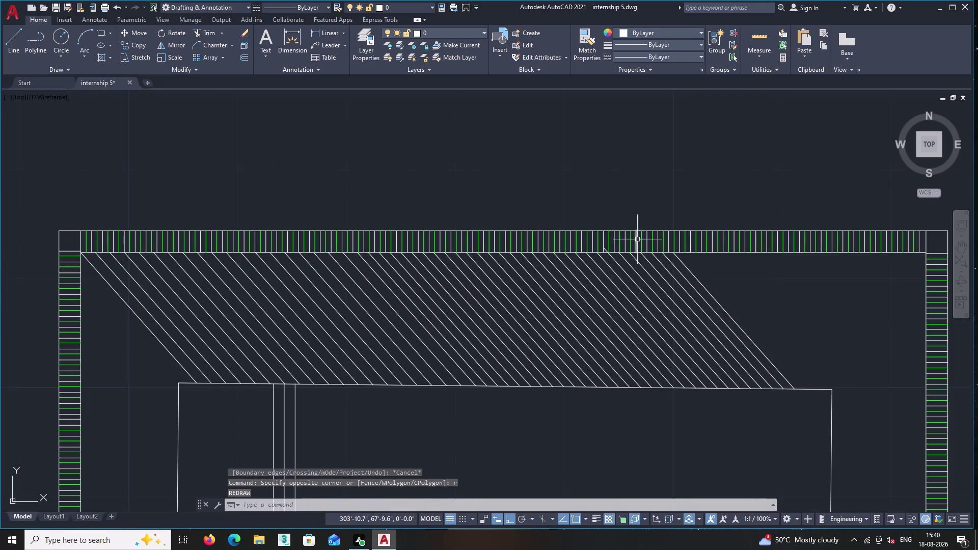
scroll(up, 3)
text(r)
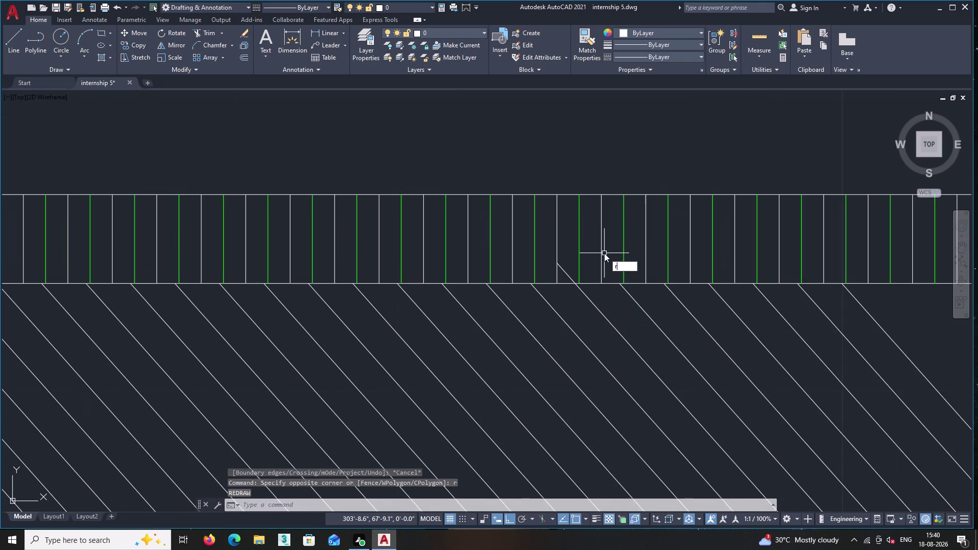
text(t)
key(Escape)
key(Escape)
drag(618, 253, 619, 253)
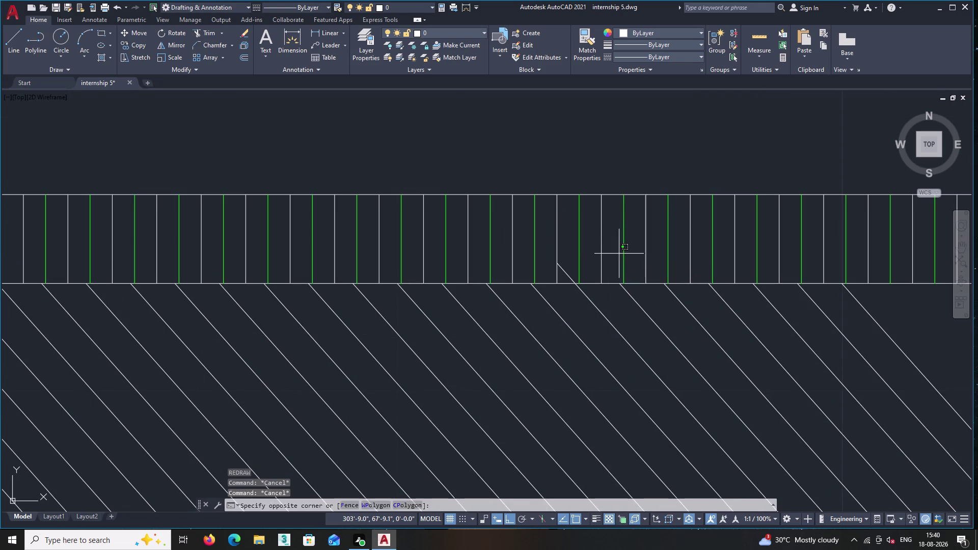
drag(618, 254, 612, 258)
Use TR on the stray diagonal stub inside the striped strip, then exit.
text(tr)
key(Return)
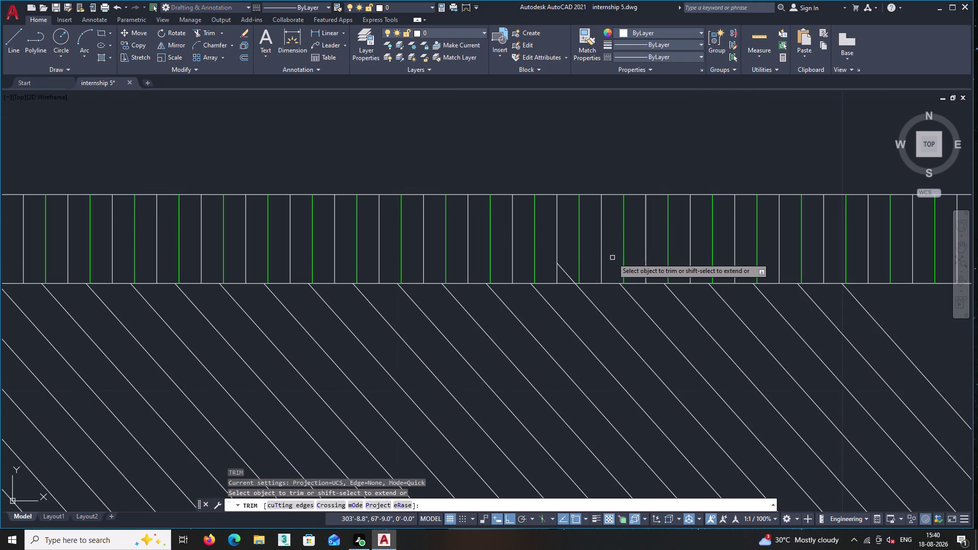
drag(612, 258, 633, 263)
click(563, 271)
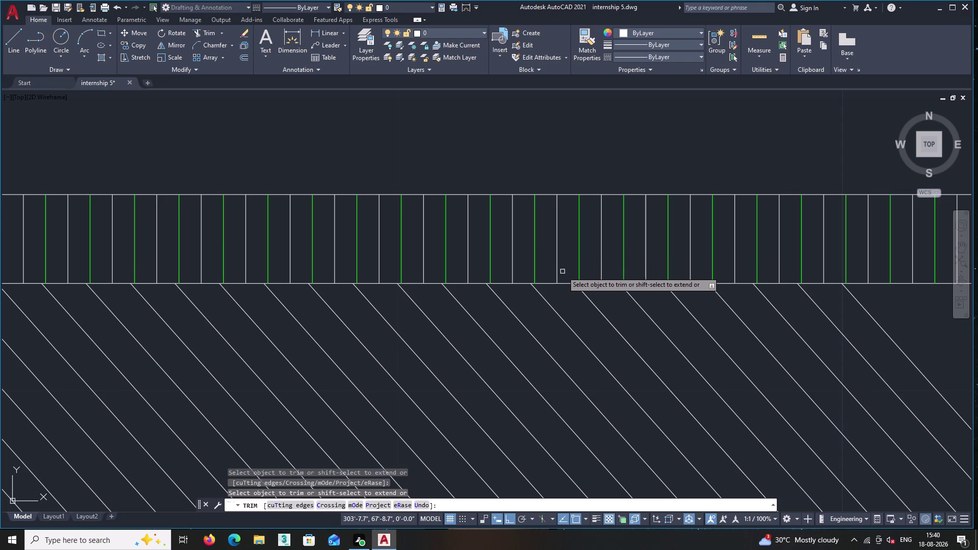
key(Escape)
scroll(down, 3)
middle_click(449, 183)
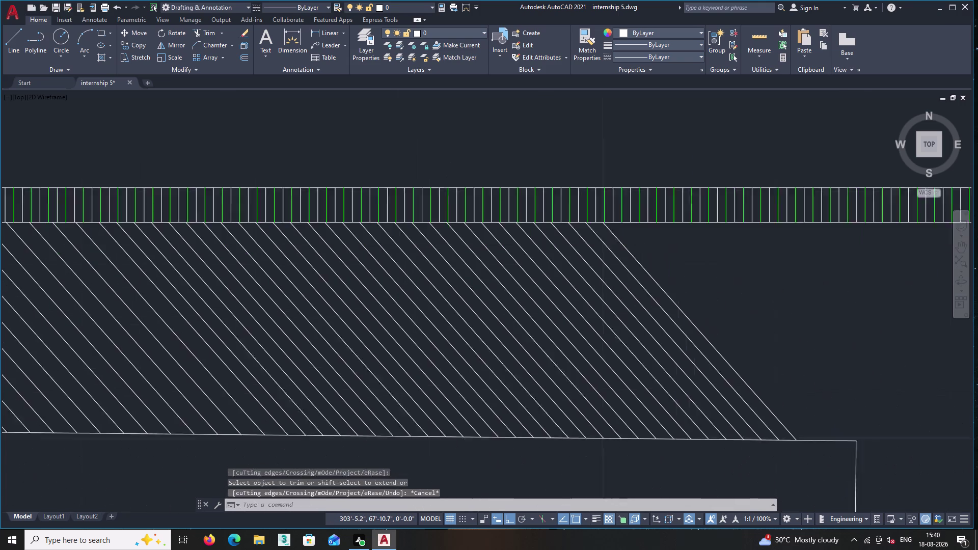
scroll(down, 3)
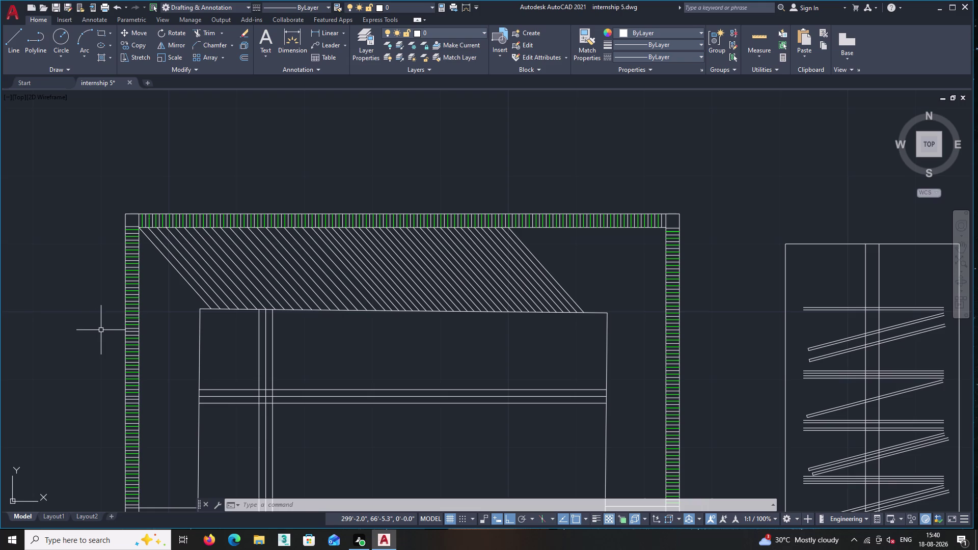
scroll(up, 3)
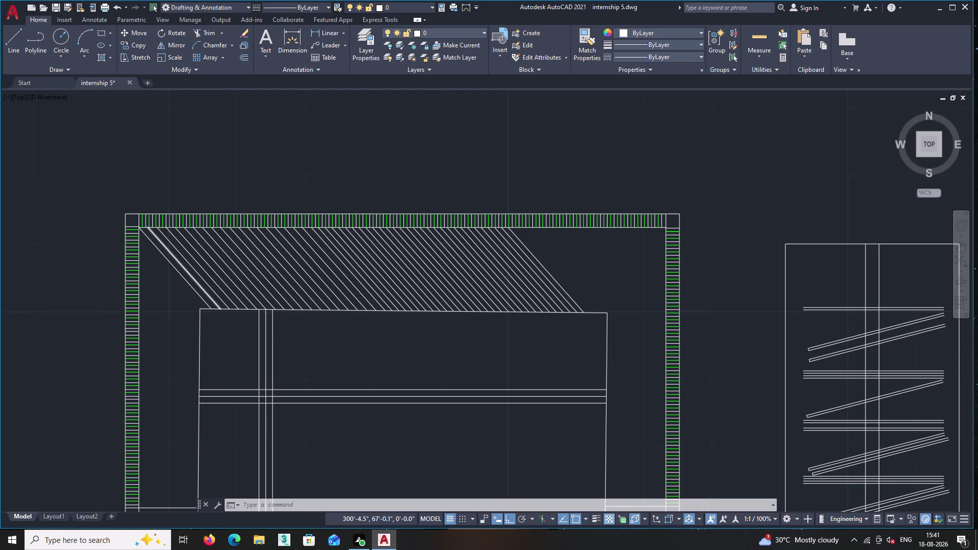
Erase every other diagonal line along the headboard band.
click(199, 284)
click(220, 277)
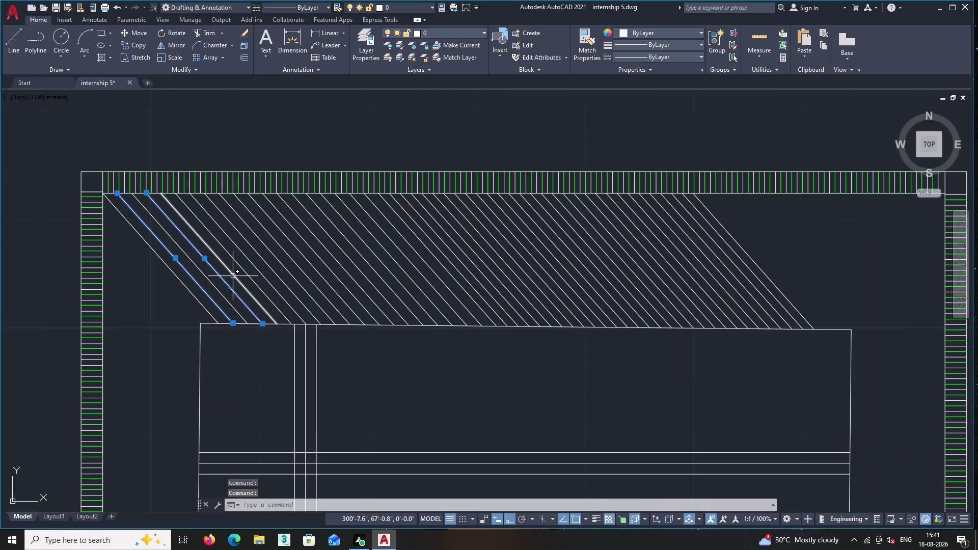
click(233, 276)
key(Escape)
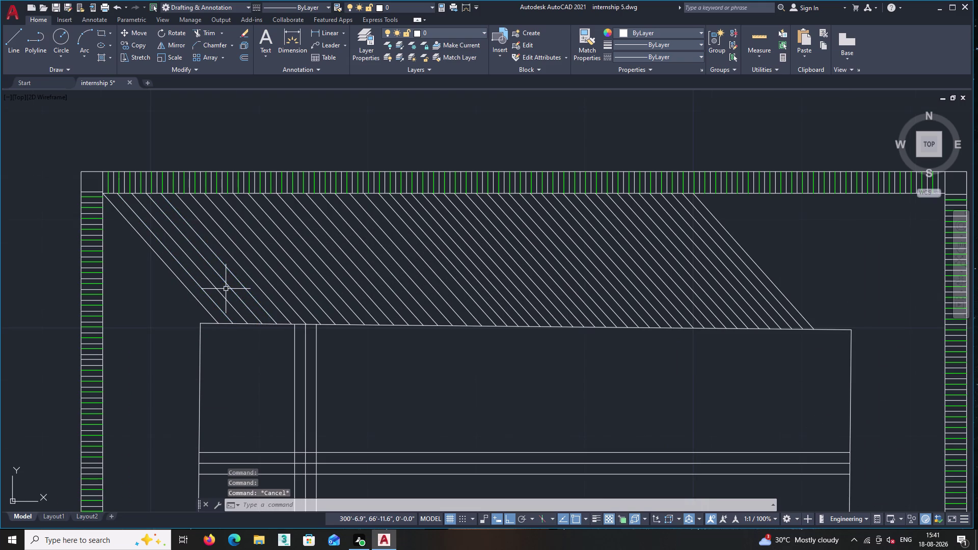
click(205, 292)
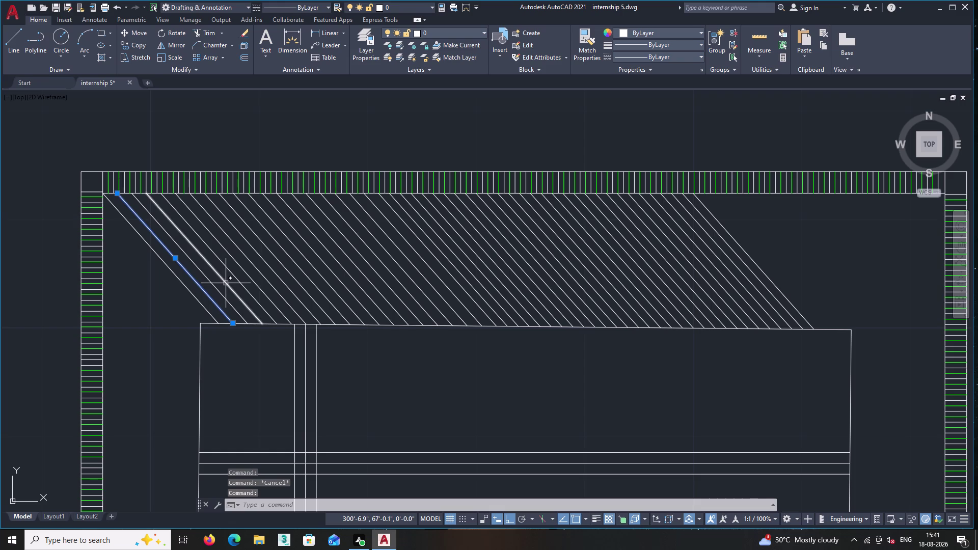
click(225, 283)
click(249, 277)
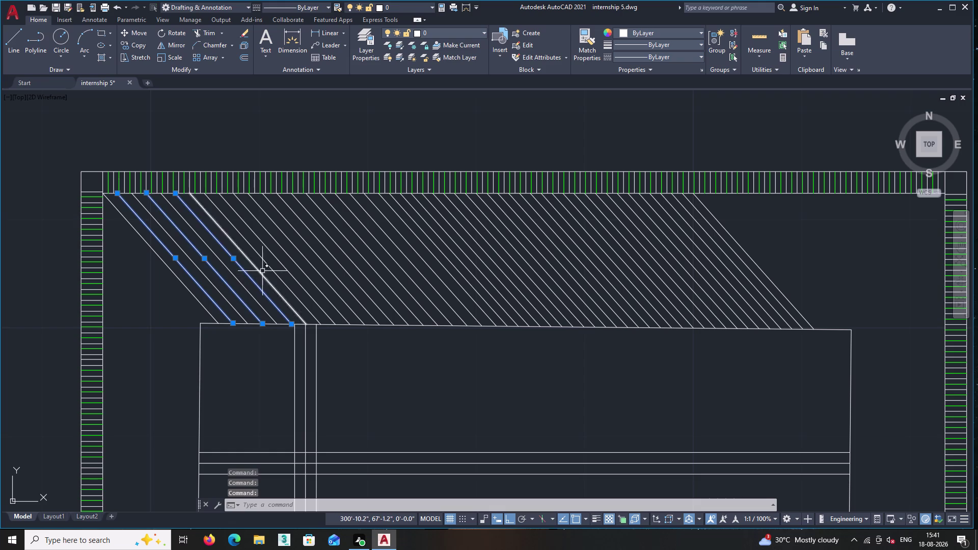
click(270, 269)
click(299, 265)
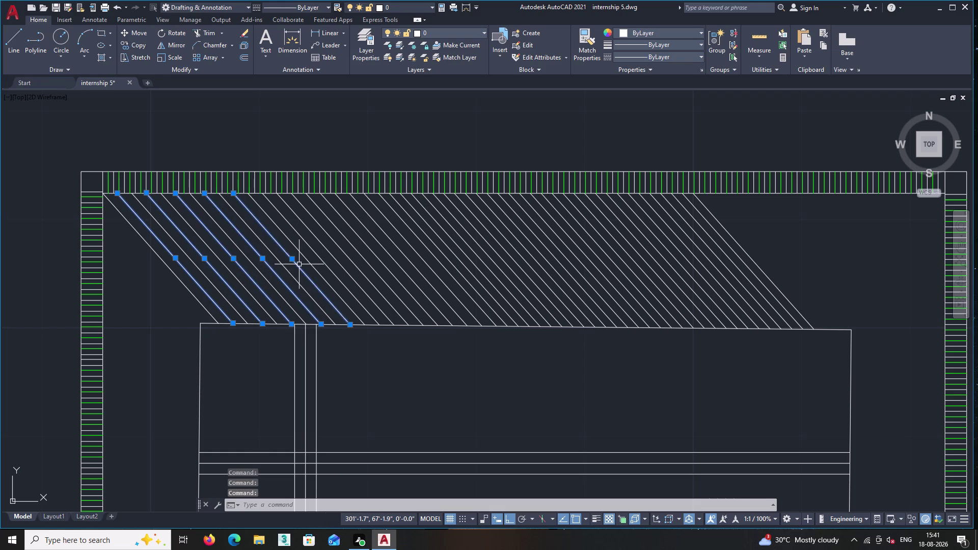
click(319, 259)
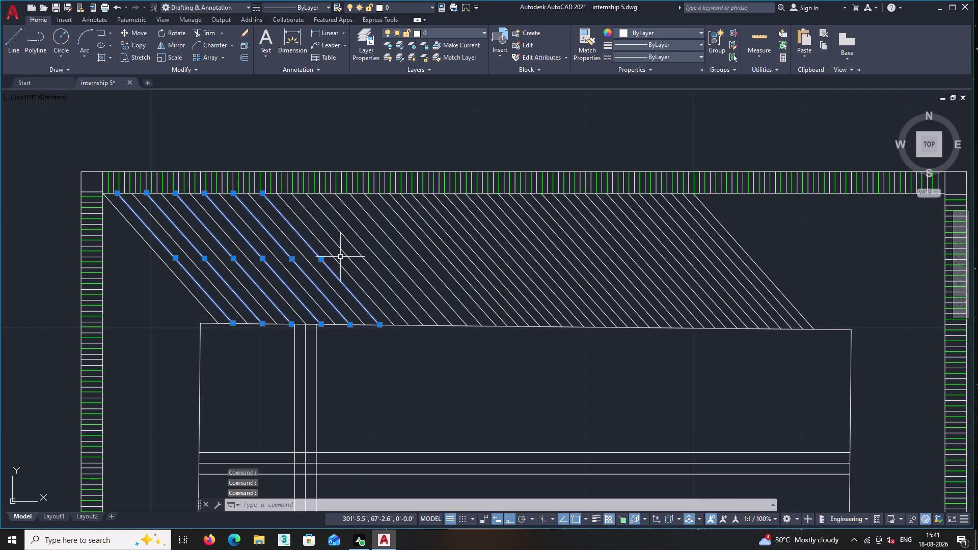
click(345, 255)
click(371, 254)
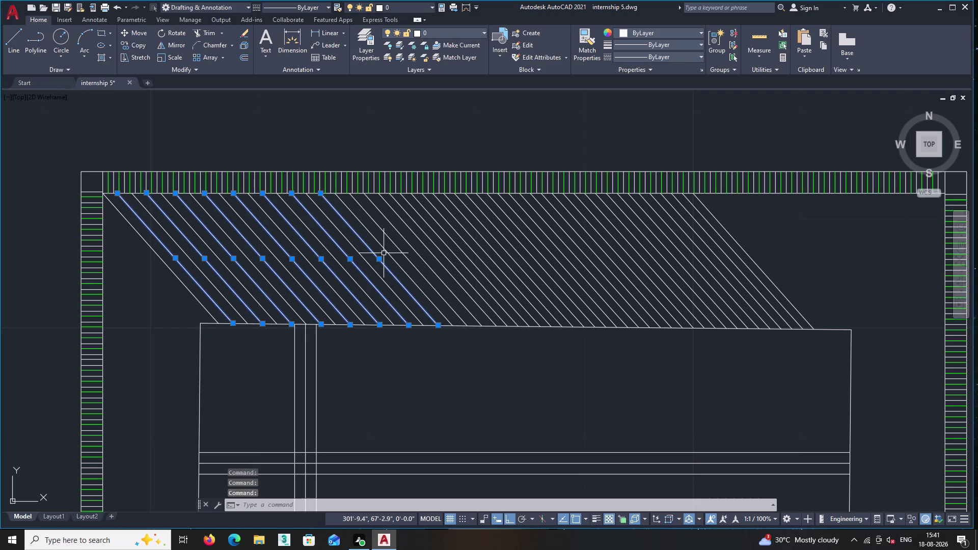
click(397, 251)
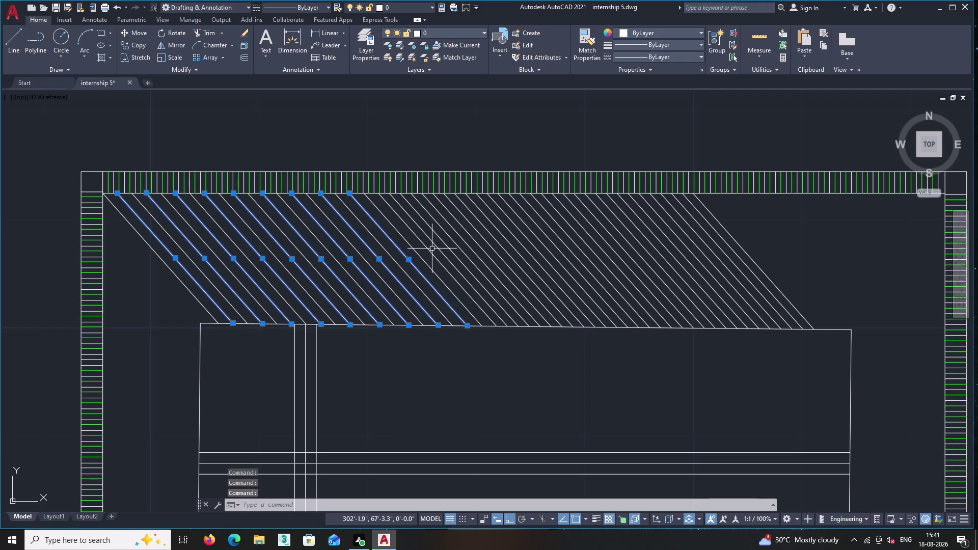
click(430, 251)
click(446, 248)
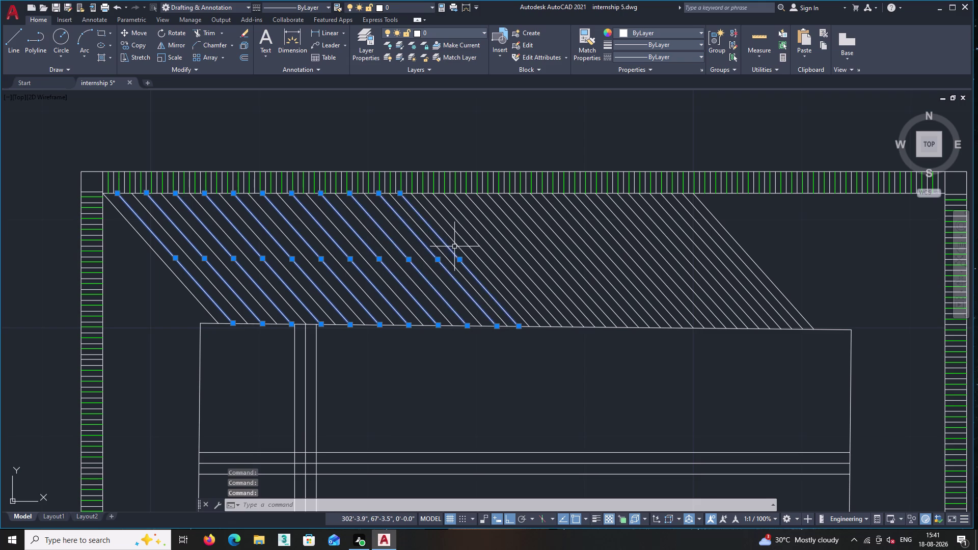
click(467, 245)
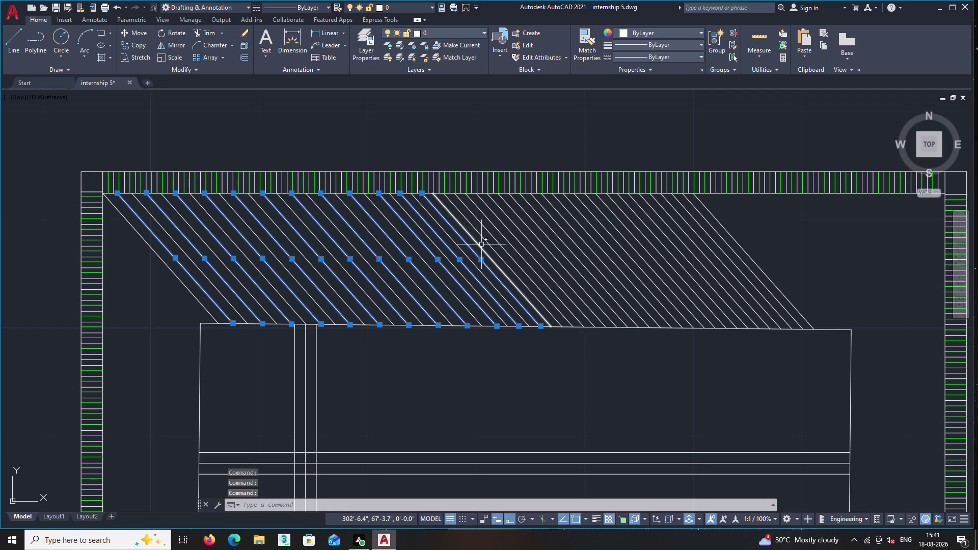
click(487, 243)
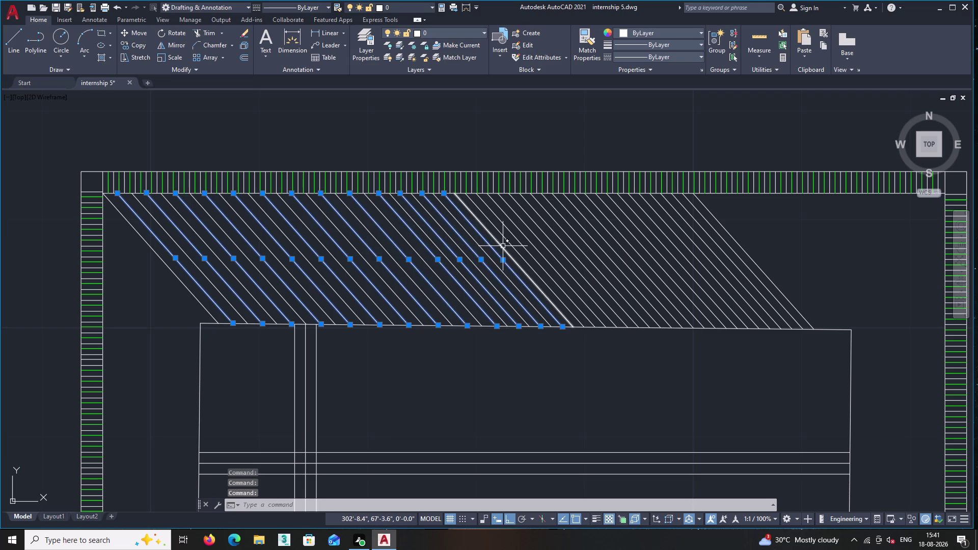
double_click(509, 245)
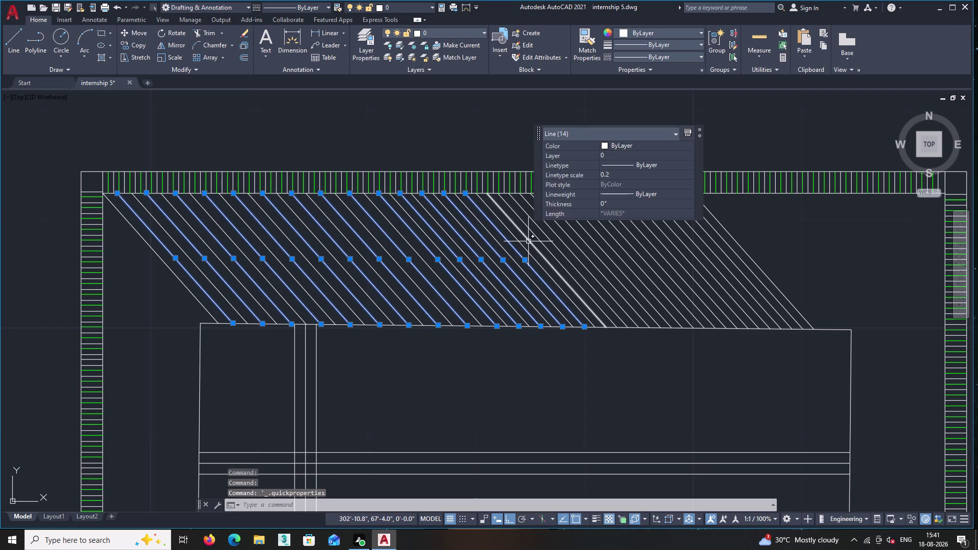
click(528, 241)
click(551, 242)
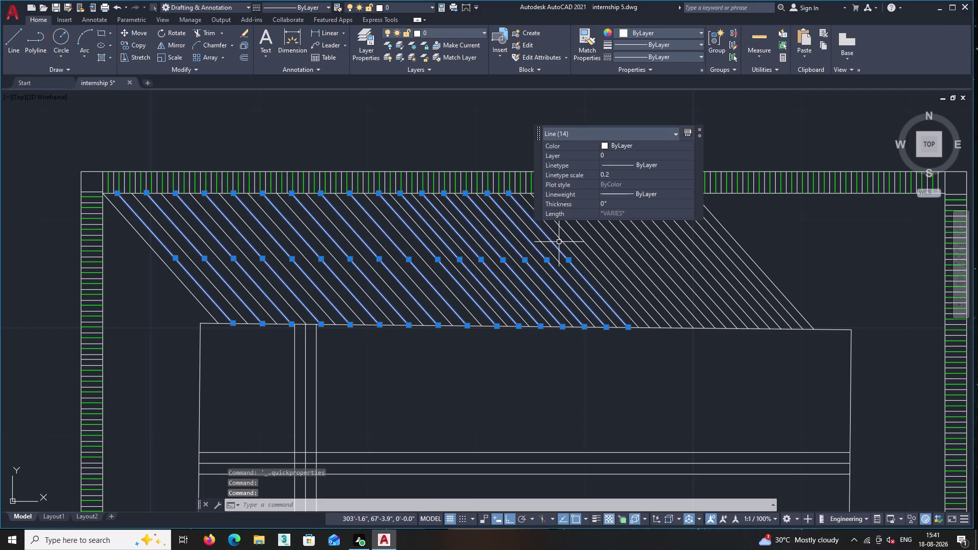
click(574, 240)
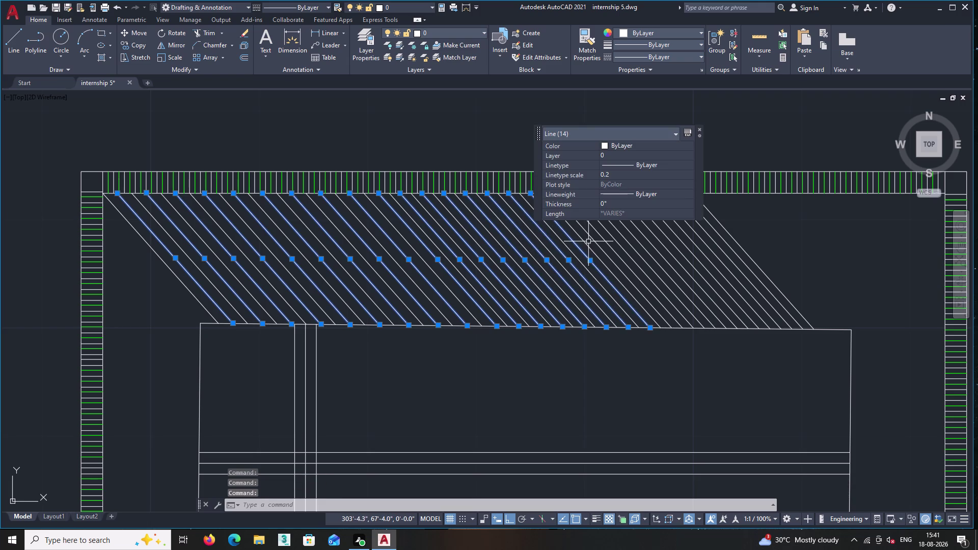
click(593, 241)
key(Delete)
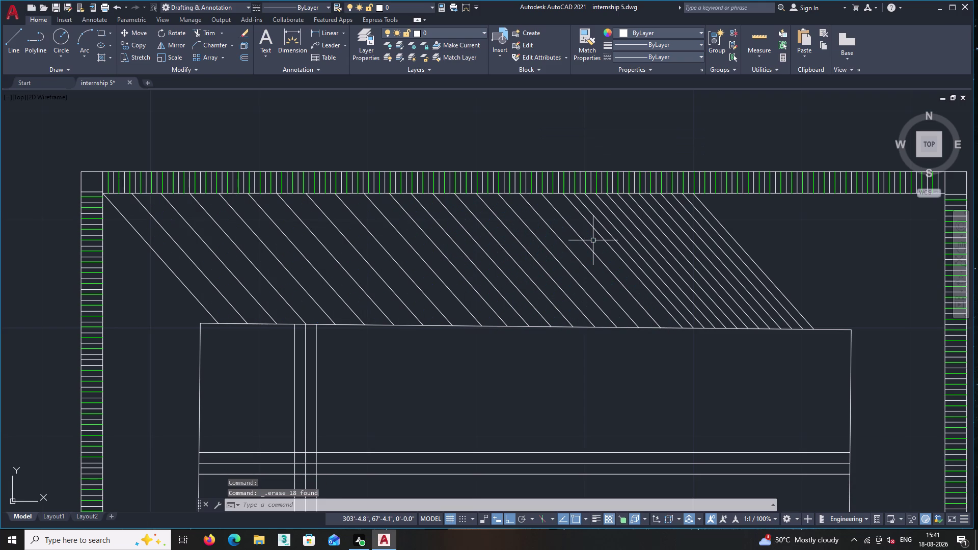
Erase the six alternate diagonals at the dense right end of the band.
middle_drag(635, 415, 533, 417)
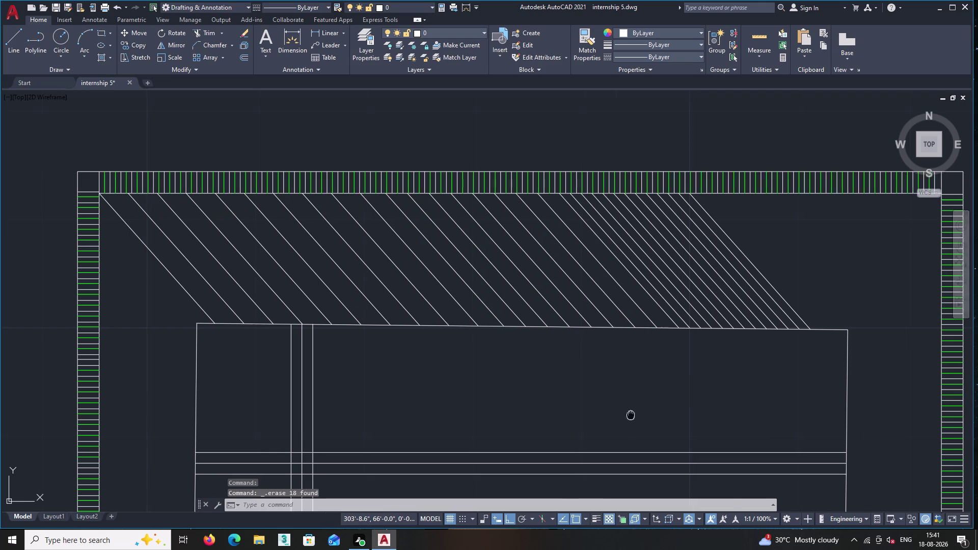
middle_drag(533, 417, 400, 426)
scroll(up, 3)
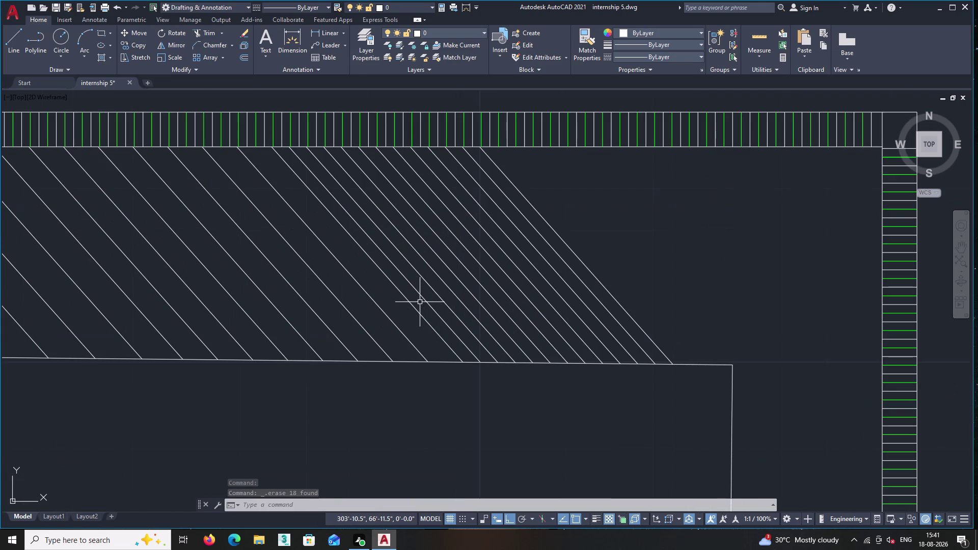
click(441, 317)
click(468, 306)
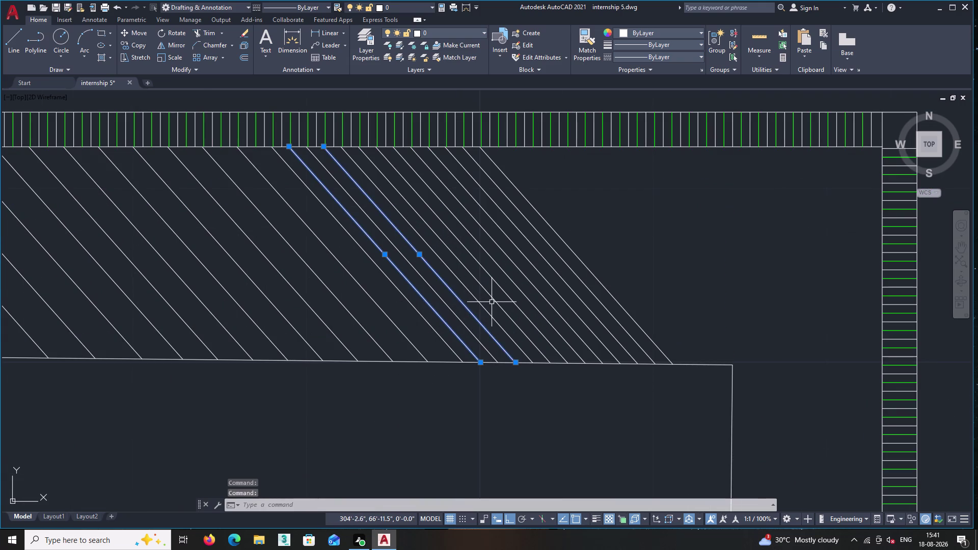
click(495, 300)
click(521, 292)
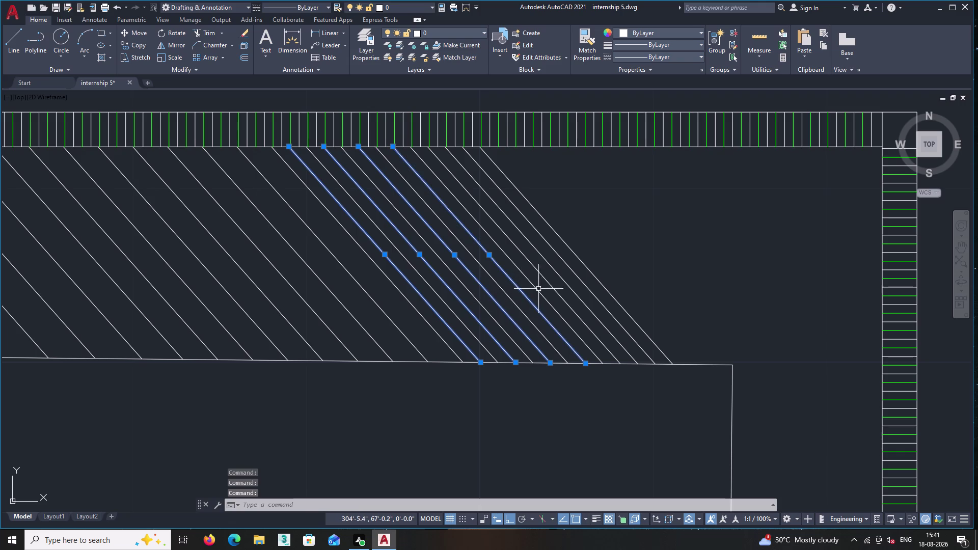
click(548, 284)
click(566, 281)
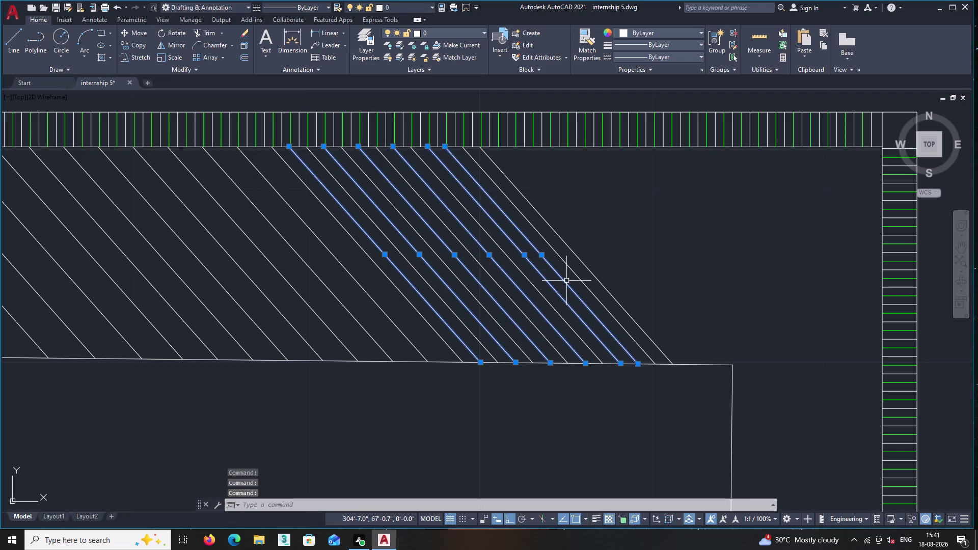
key(Escape)
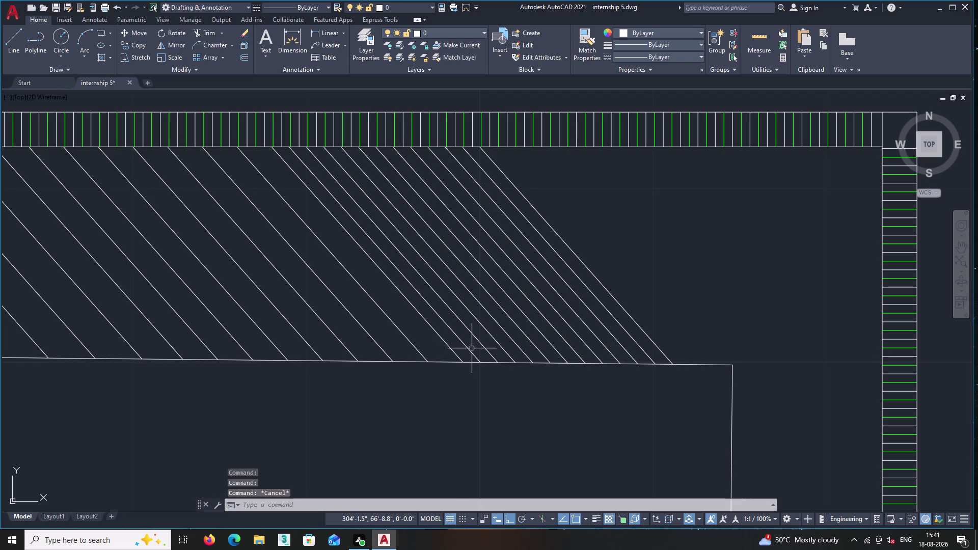
click(470, 350)
click(492, 336)
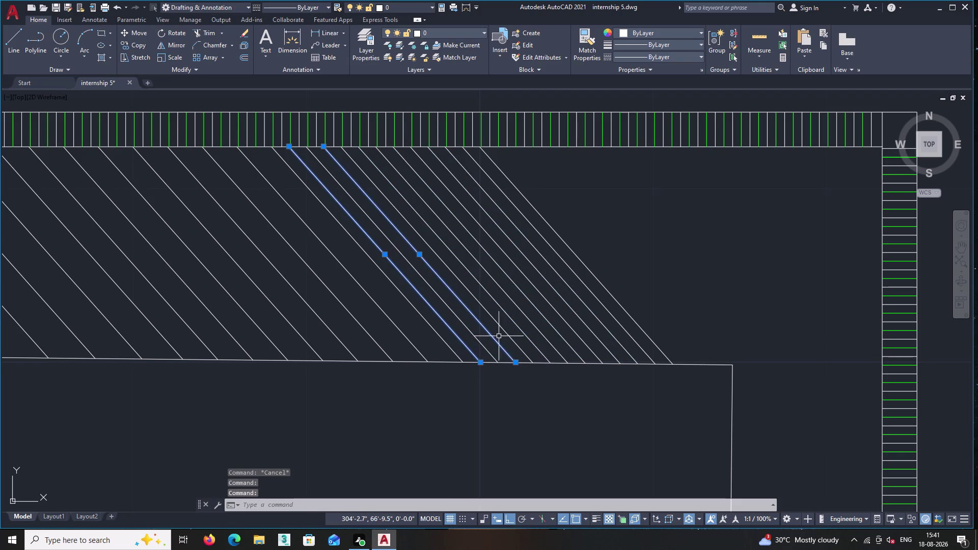
click(516, 325)
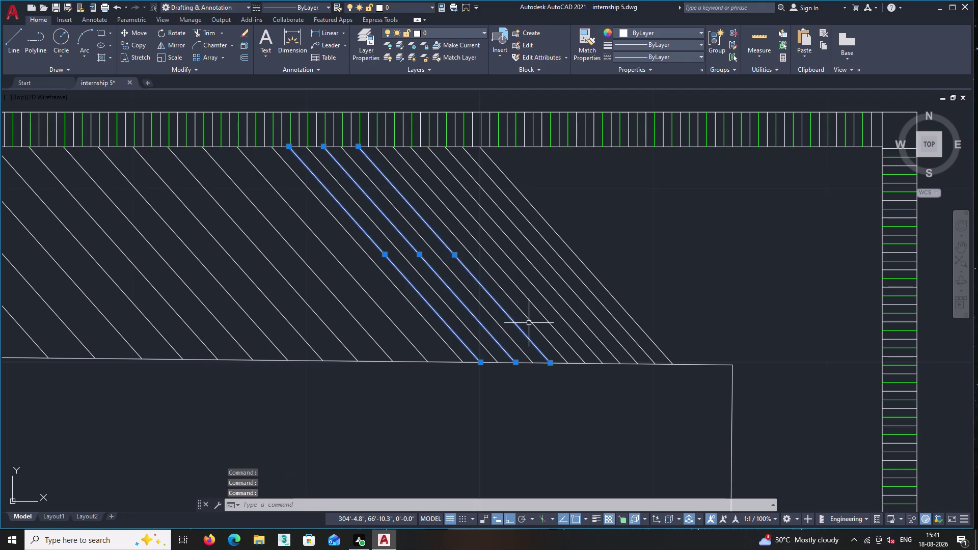
click(542, 316)
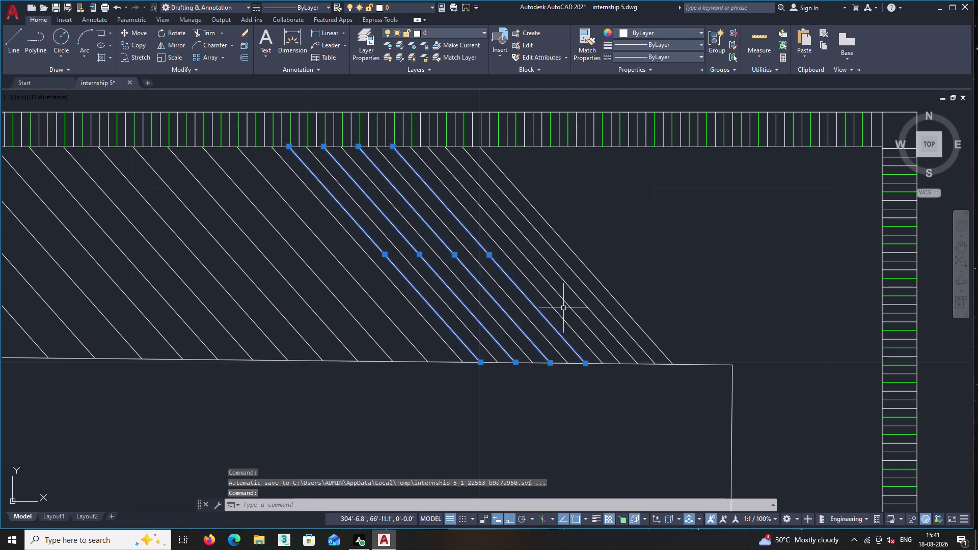
click(568, 306)
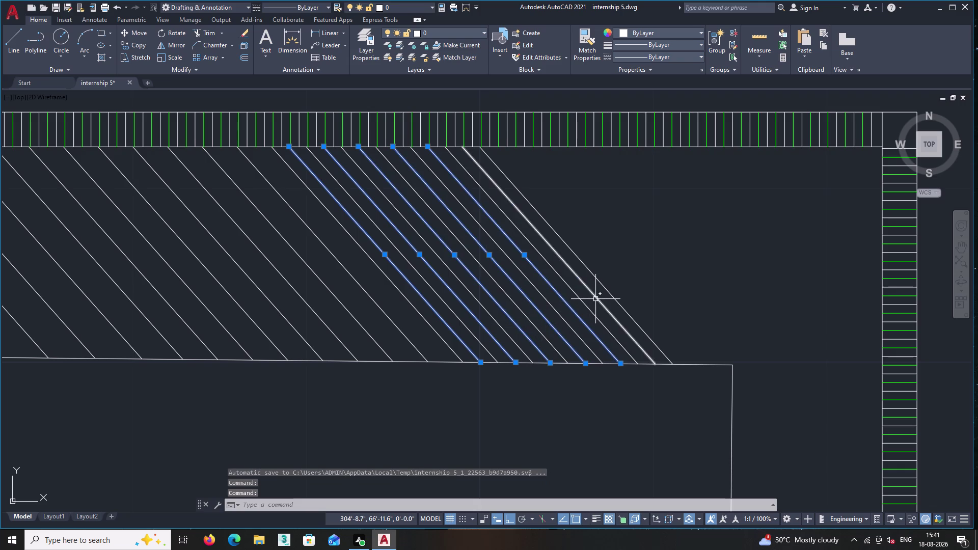
click(595, 299)
key(Delete)
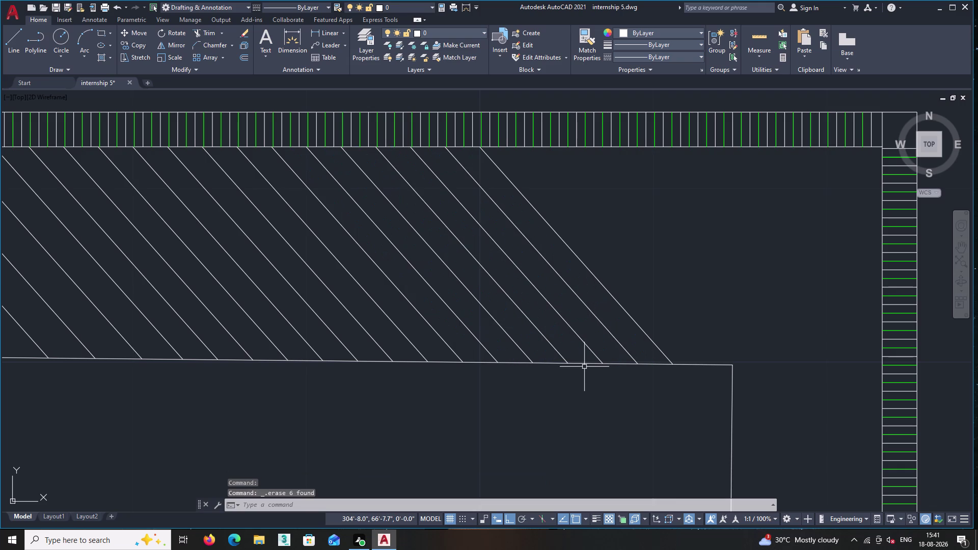
middle_drag(585, 367, 583, 424)
scroll(down, 3)
scroll(down, 3)
Copy the rightmost diagonal line, using its lower end as the base point.
scroll(up, 3)
click(243, 60)
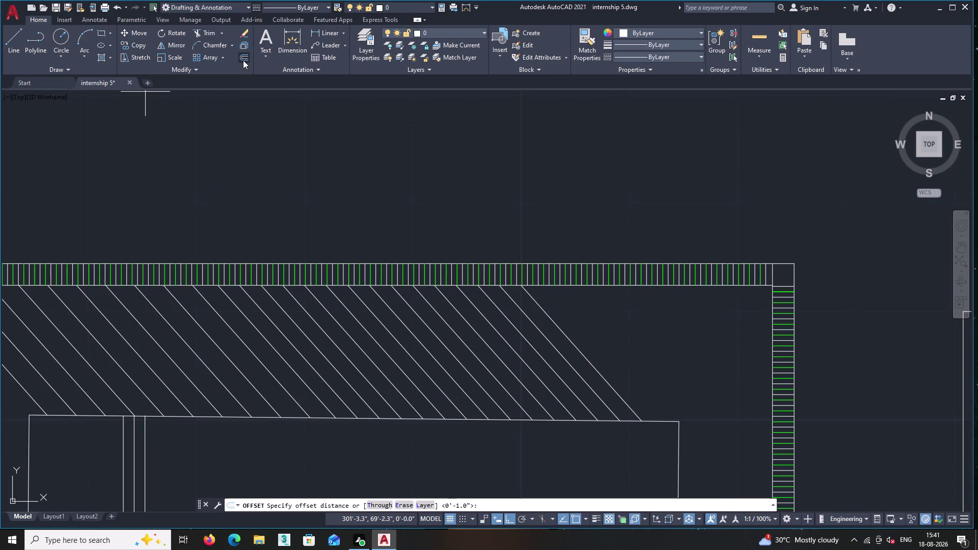
middle_drag(633, 381, 539, 375)
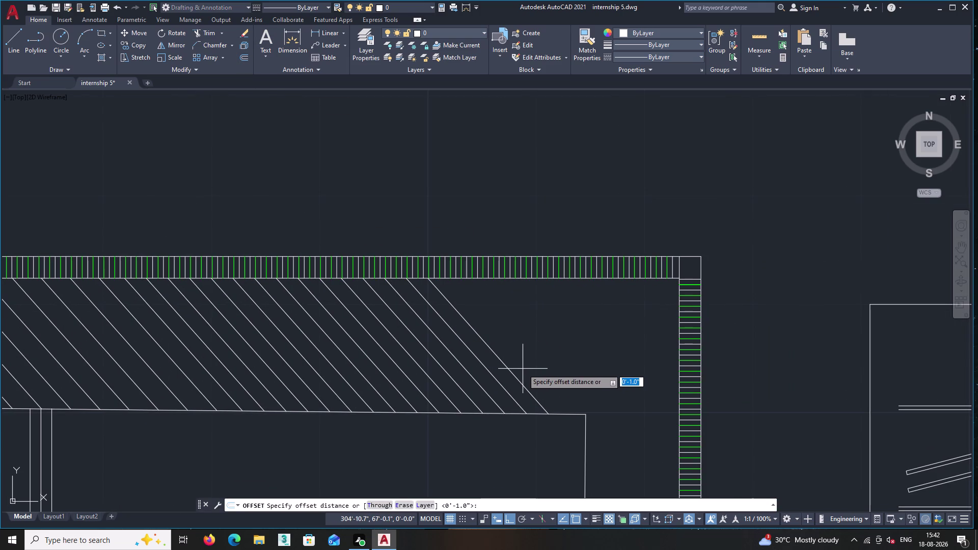
key(Escape)
click(510, 371)
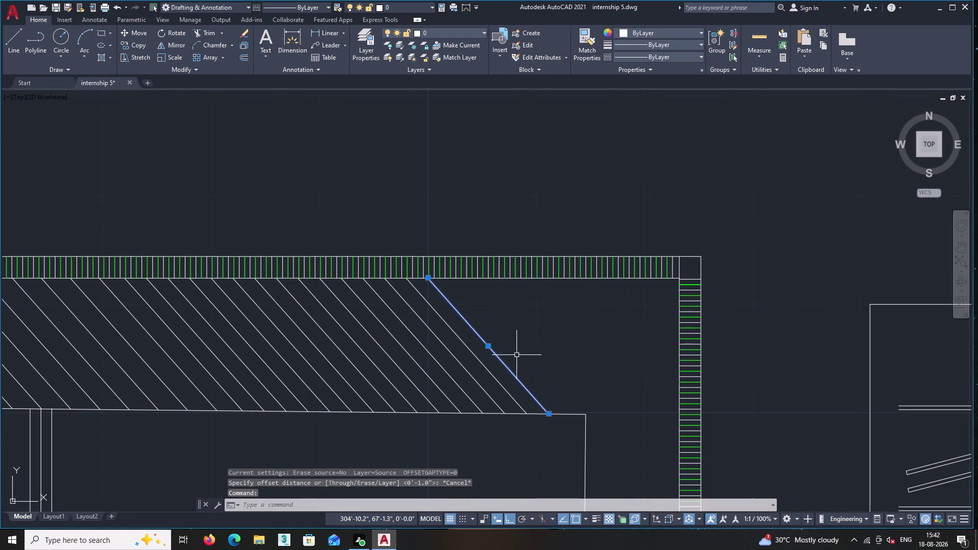
right_click(516, 350)
click(543, 182)
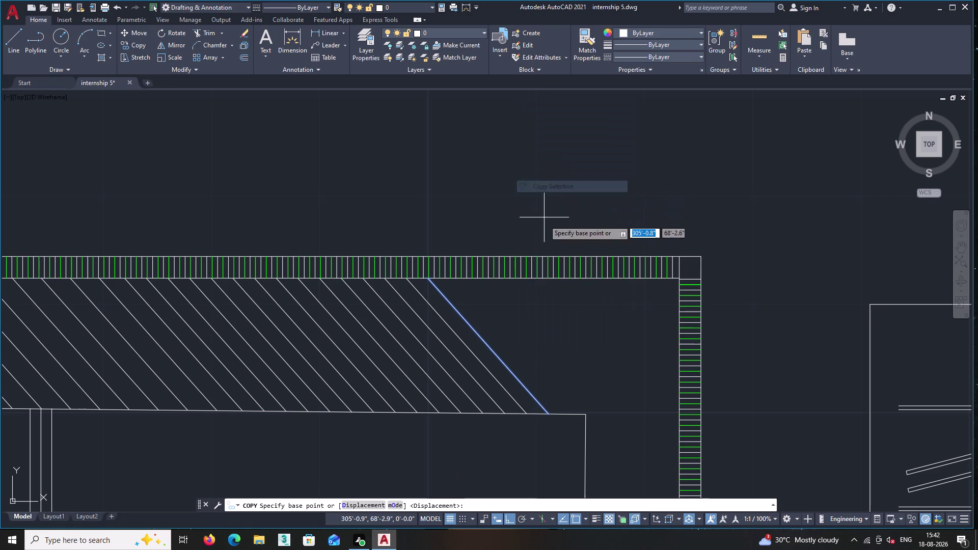
click(548, 415)
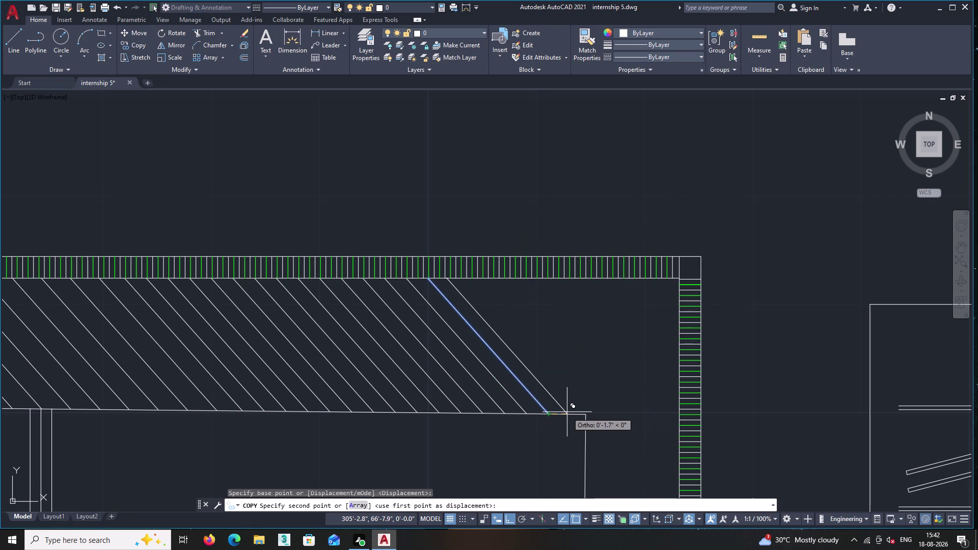
click(355, 507)
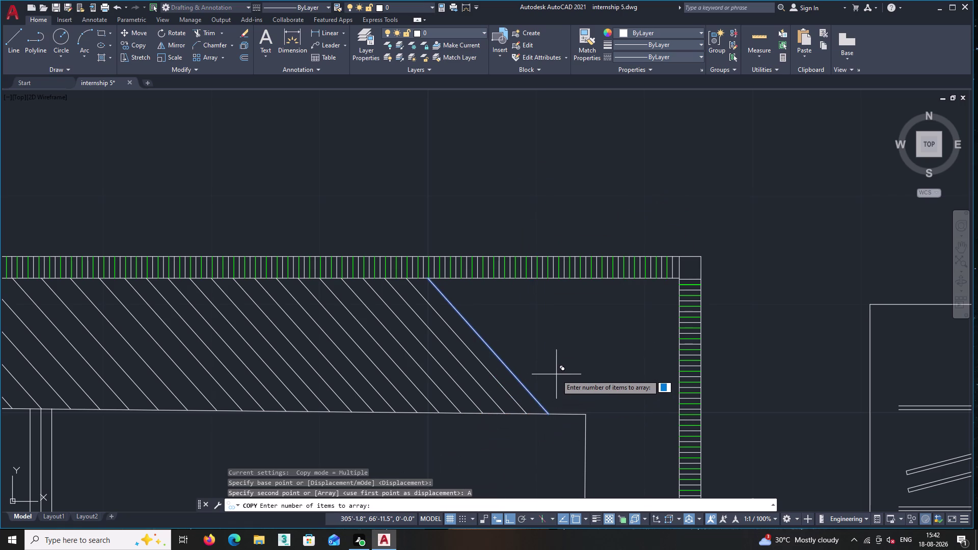
Array the copied diagonal into 10 items spaced 2 apart along the band.
text(10)
key(Return)
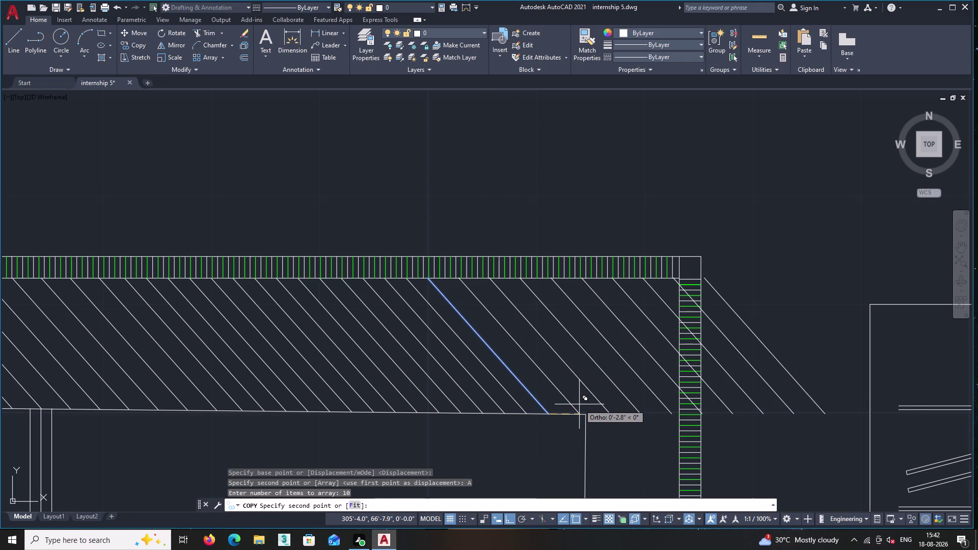
scroll(up, 3)
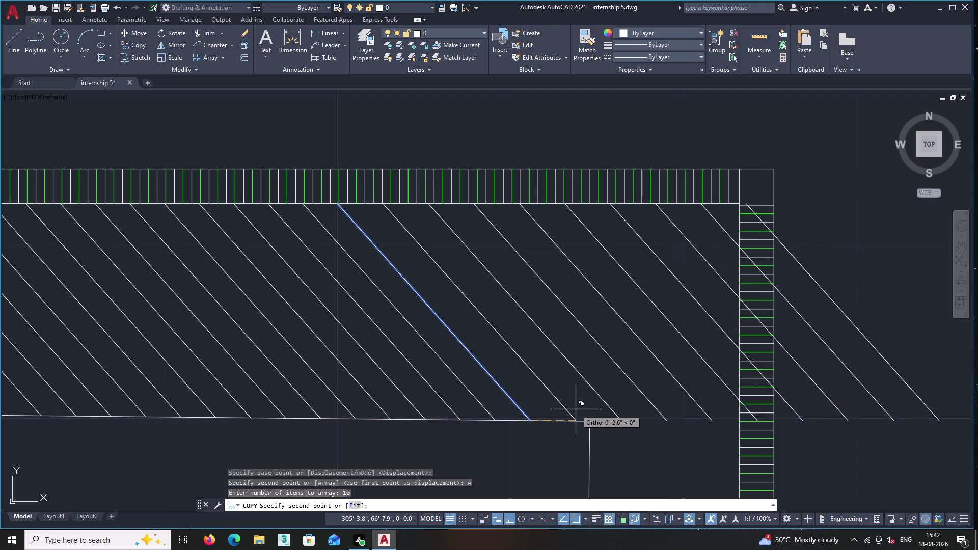
key(2)
key(Return)
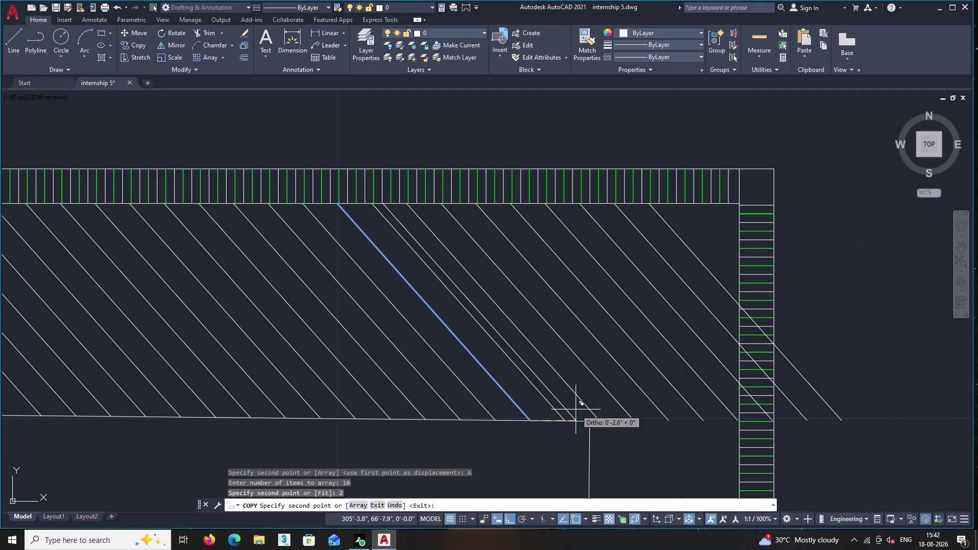
key(Escape)
scroll(down, 3)
middle_drag(626, 419, 575, 383)
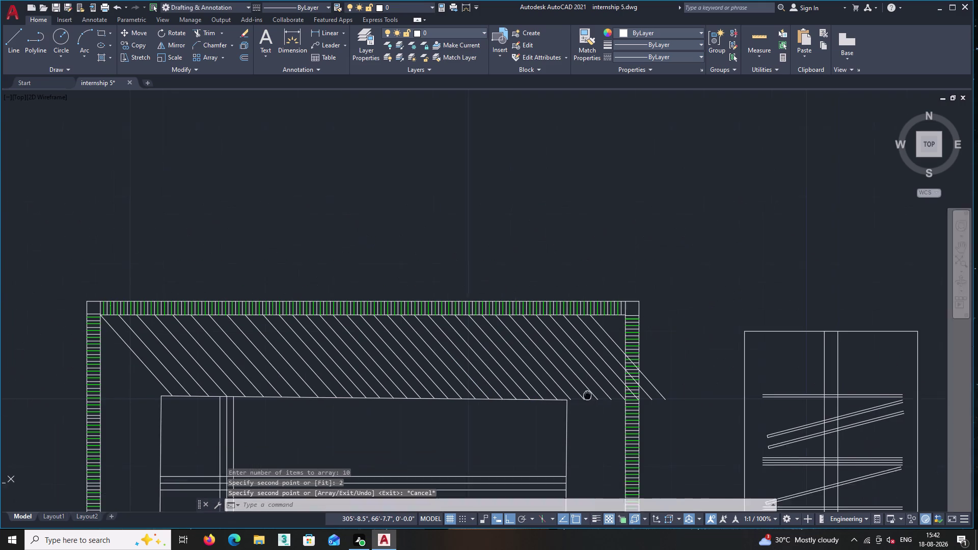
middle_drag(575, 383, 567, 376)
scroll(up, 3)
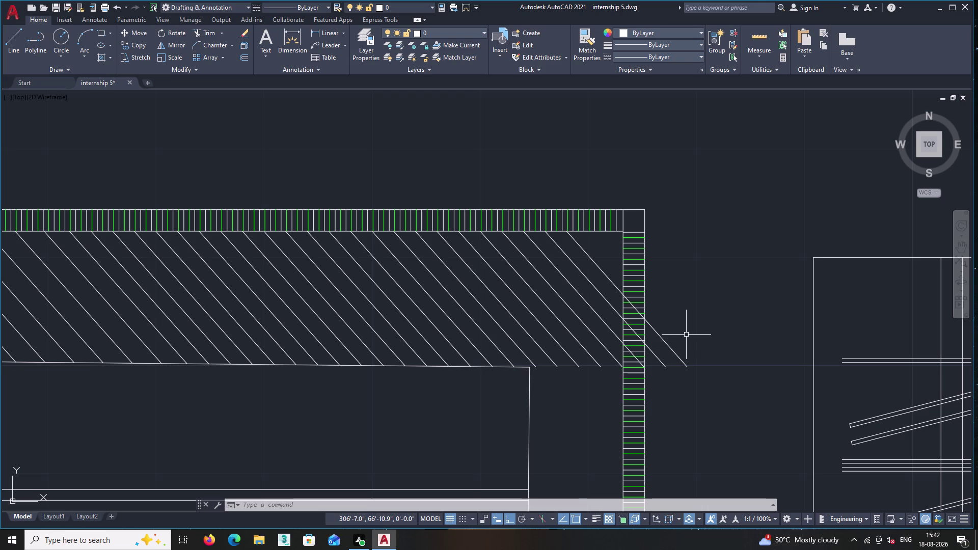
Fence-trim the diagonals overshooting into the side strip and delete a leftover piece.
text(tr)
key(Return)
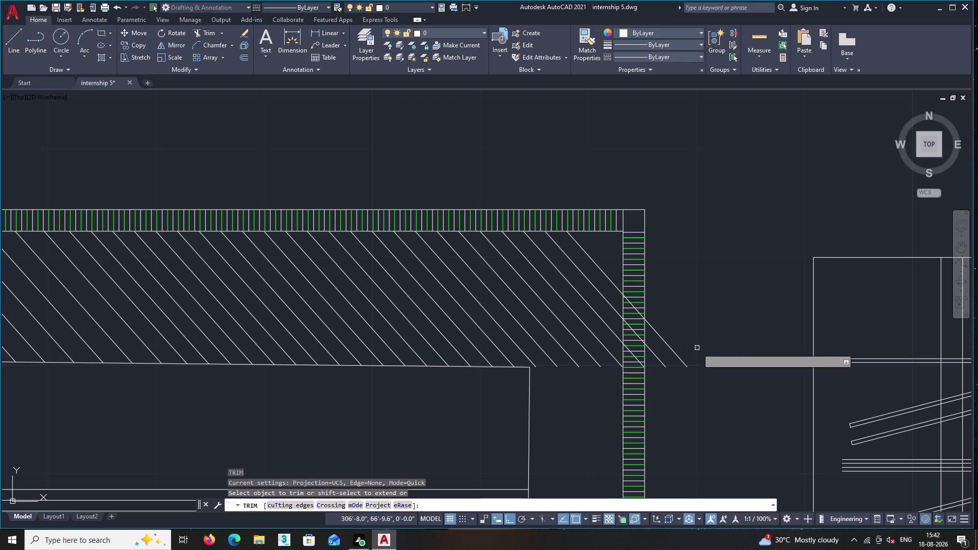
scroll(up, 3)
click(689, 296)
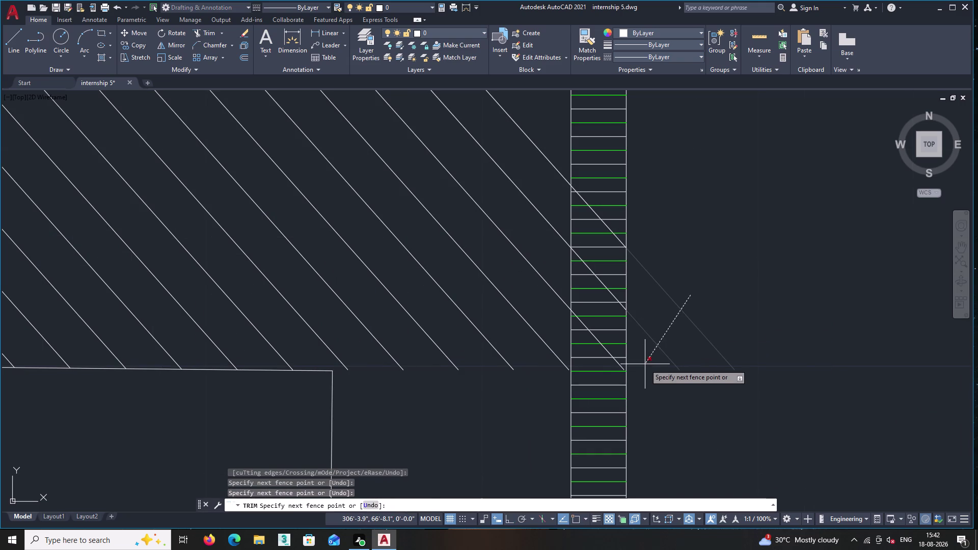
click(645, 365)
scroll(up, 3)
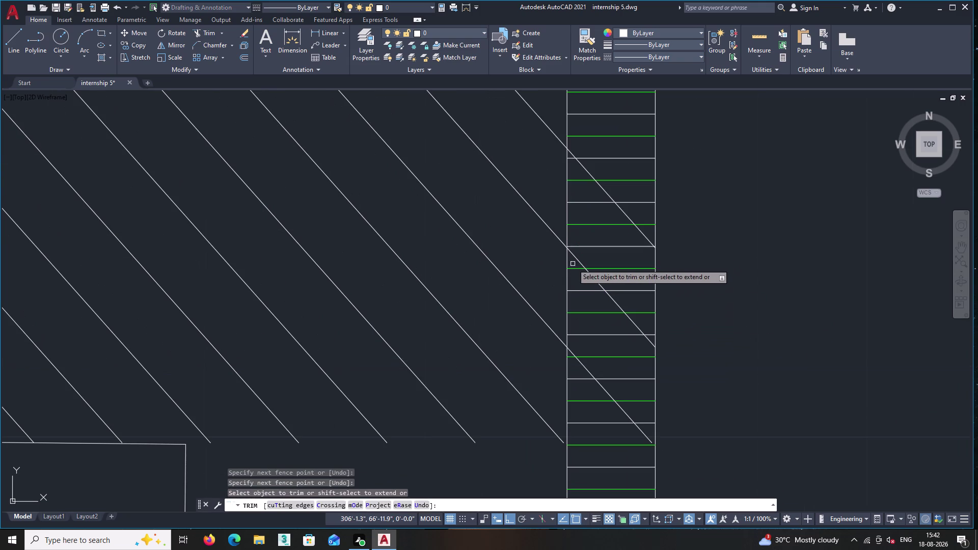
click(610, 256)
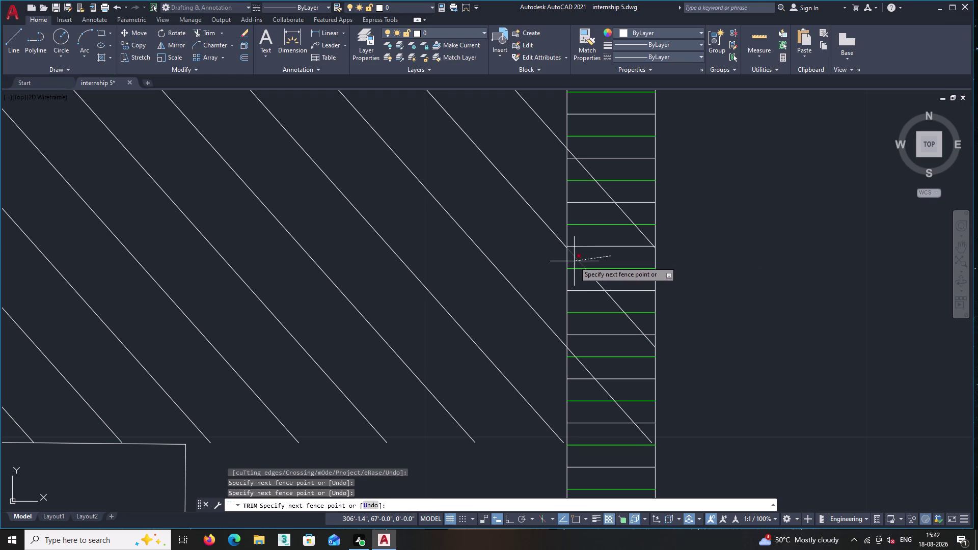
click(574, 261)
click(612, 279)
click(582, 284)
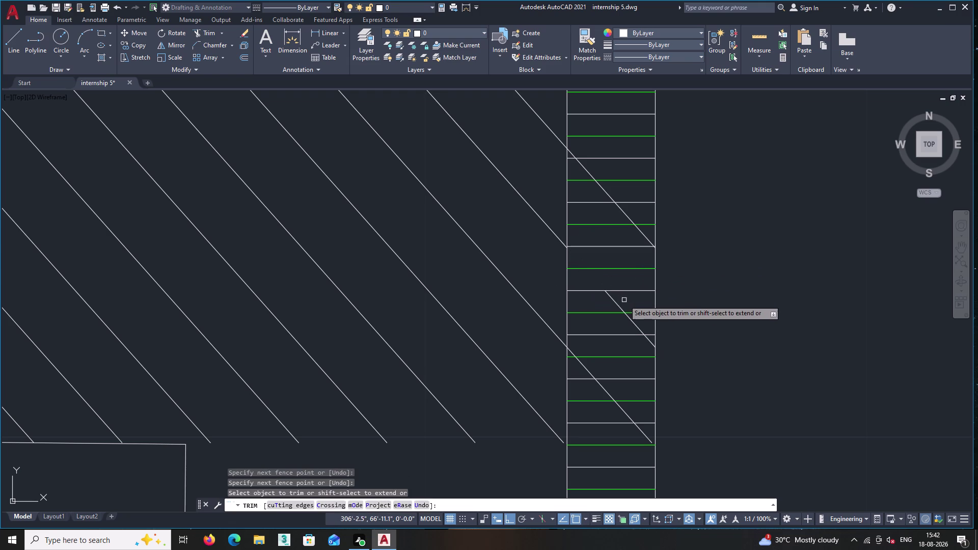
click(623, 300)
click(608, 304)
key(Return)
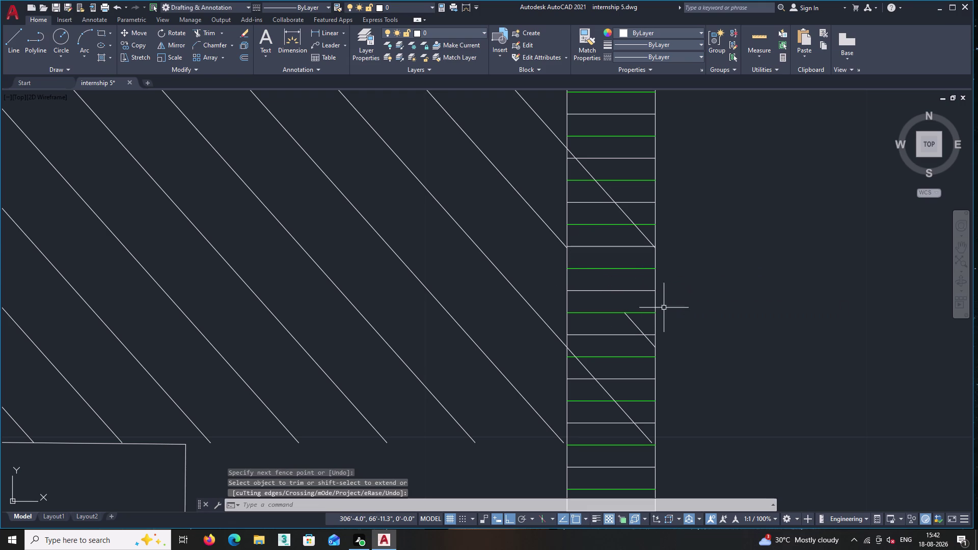
click(635, 324)
key(Delete)
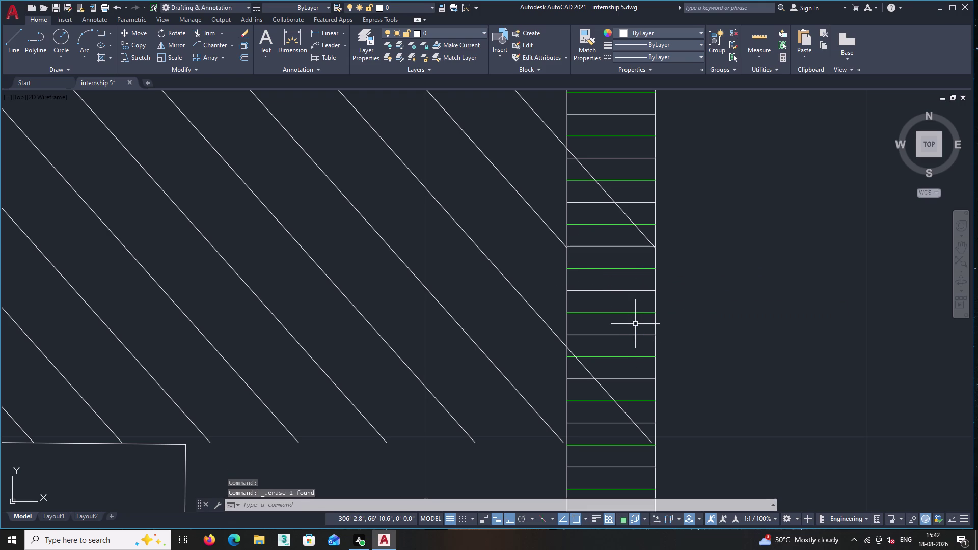
Trim the upper and lower crossing lines and delete their two leftover pieces.
text(t)
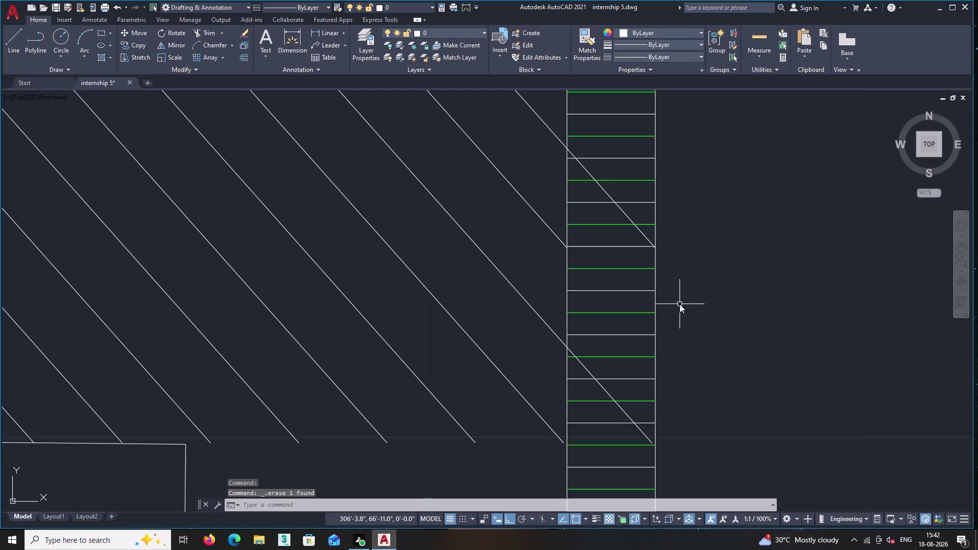
text(r)
key(Return)
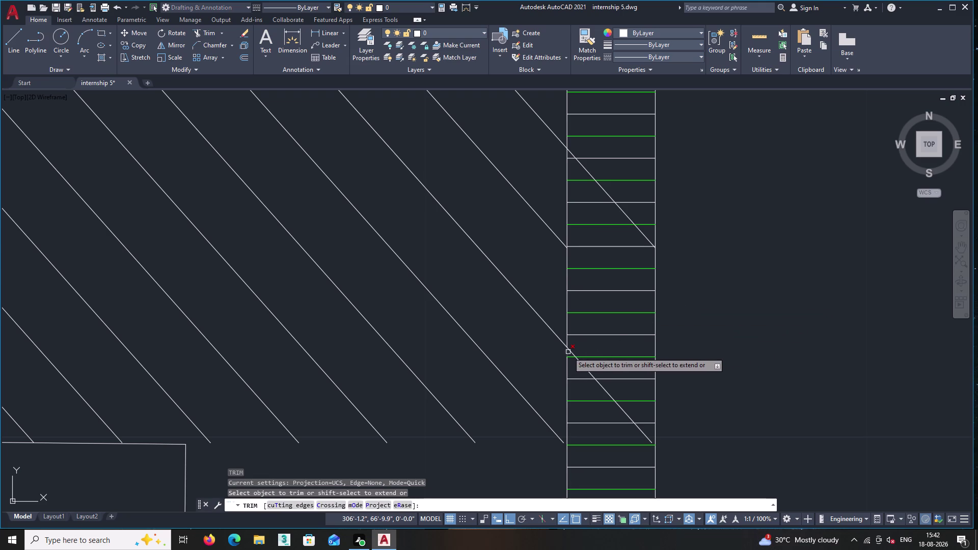
click(570, 352)
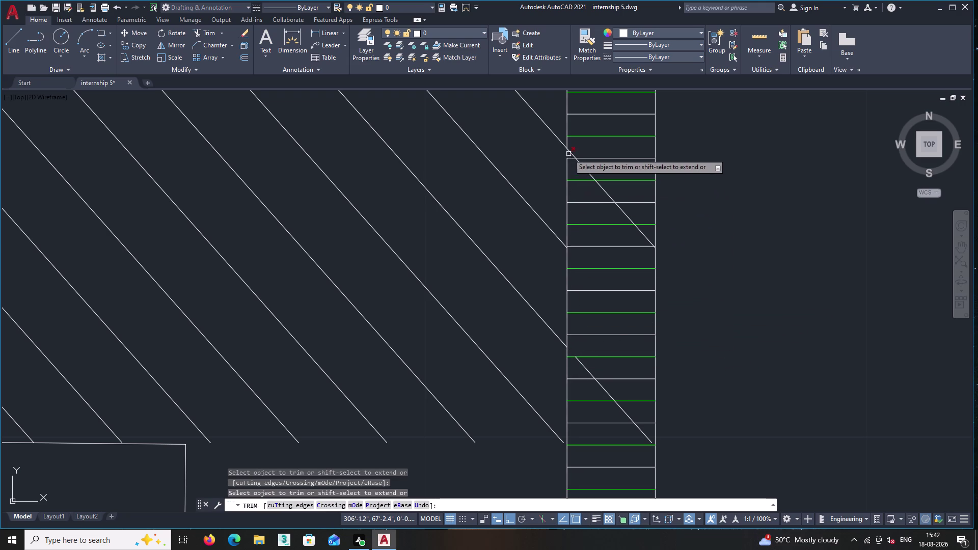
click(570, 151)
scroll(down, 3)
middle_drag(683, 168, 674, 251)
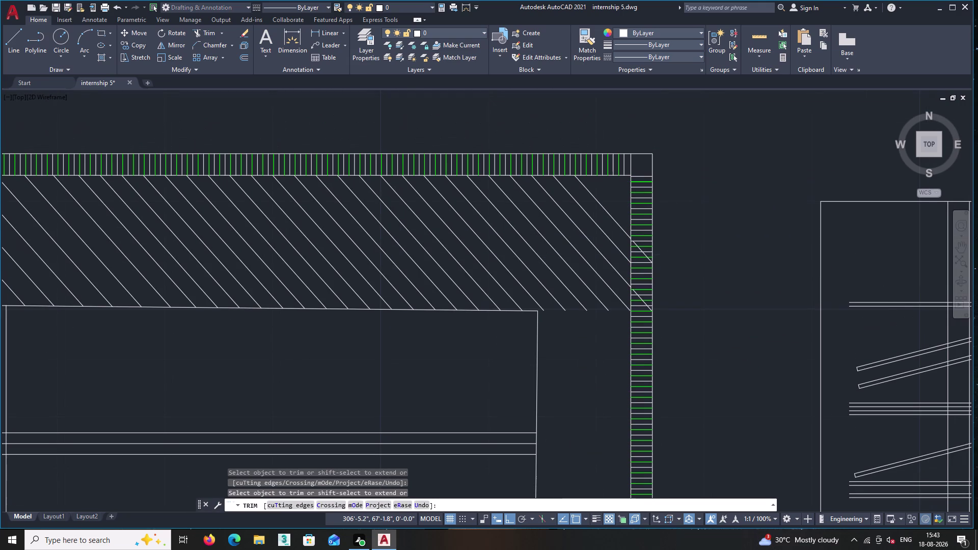
key(Return)
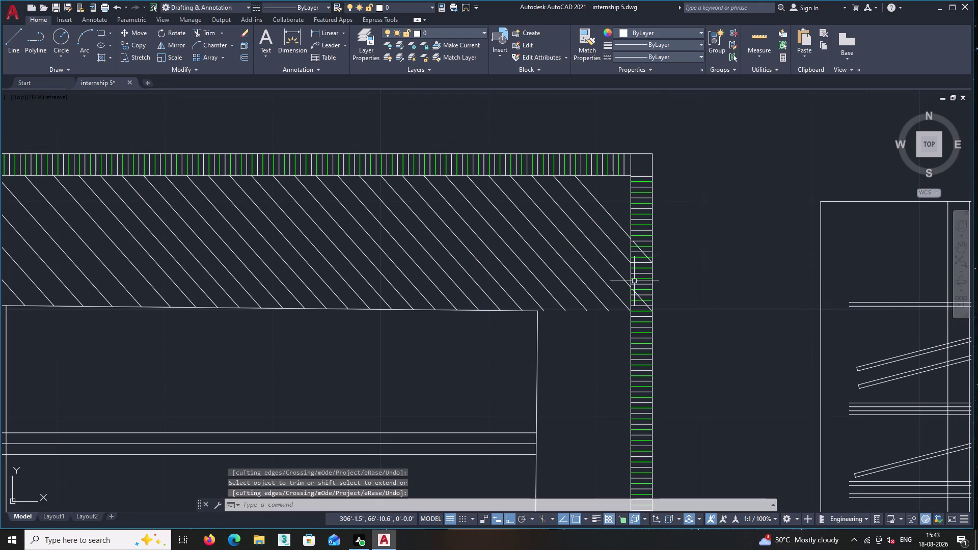
scroll(up, 3)
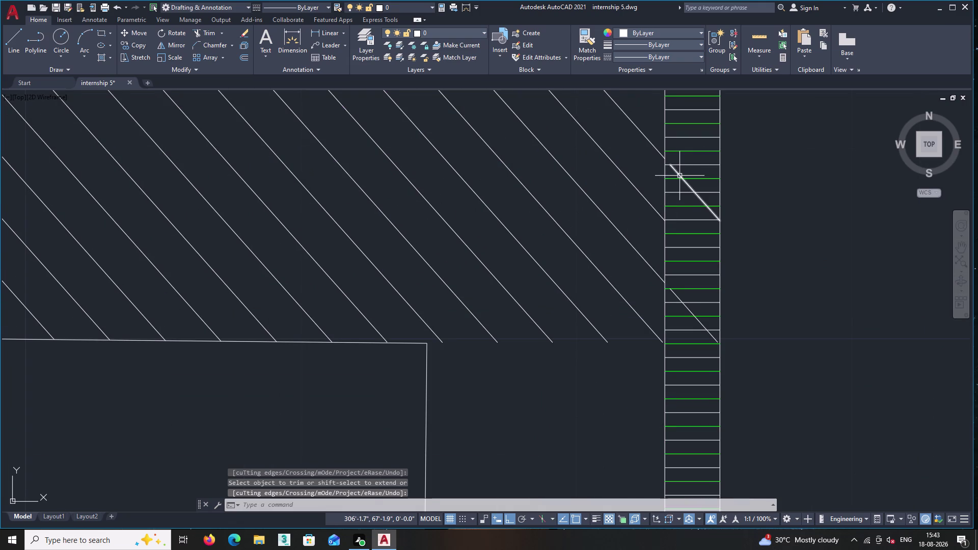
click(679, 176)
click(687, 309)
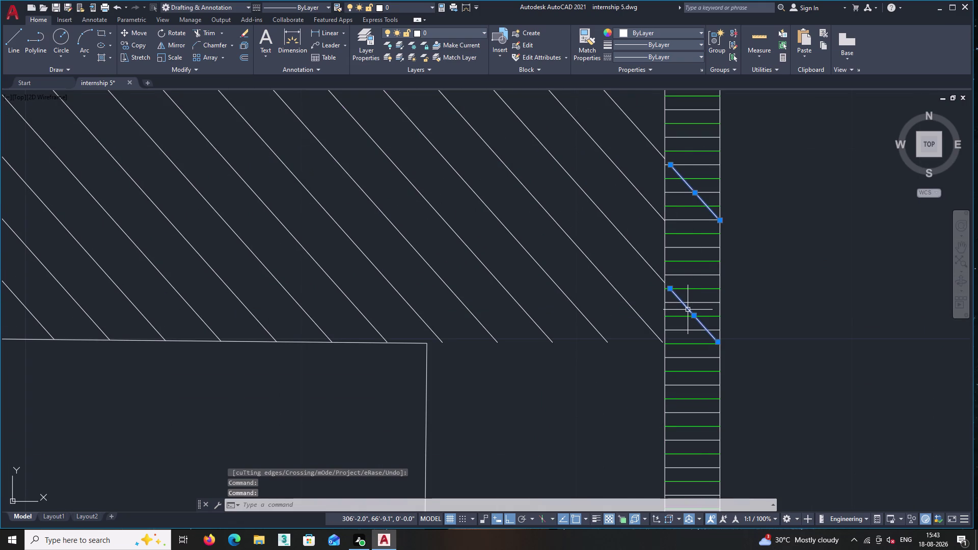
key(Delete)
scroll(down, 3)
scroll(down, 3)
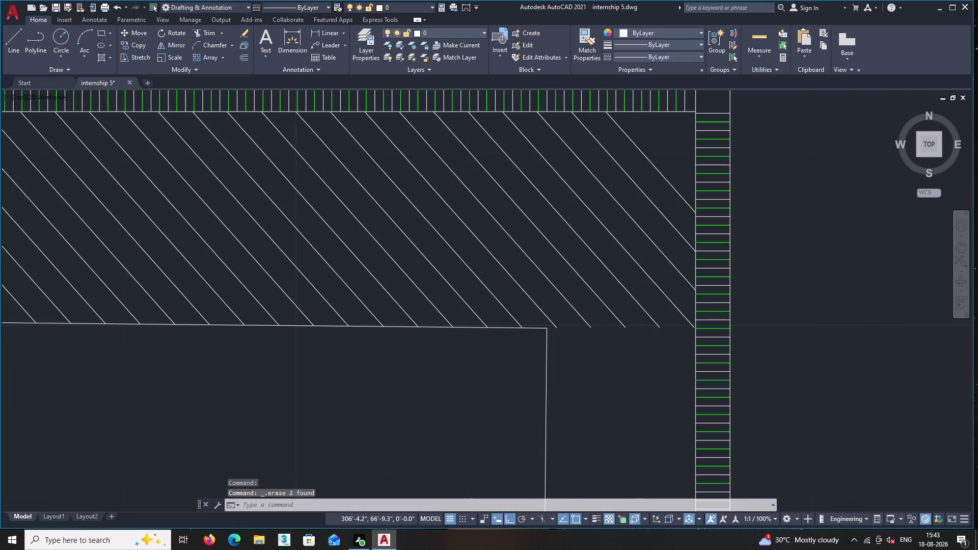
middle_drag(693, 329, 593, 285)
scroll(down, 3)
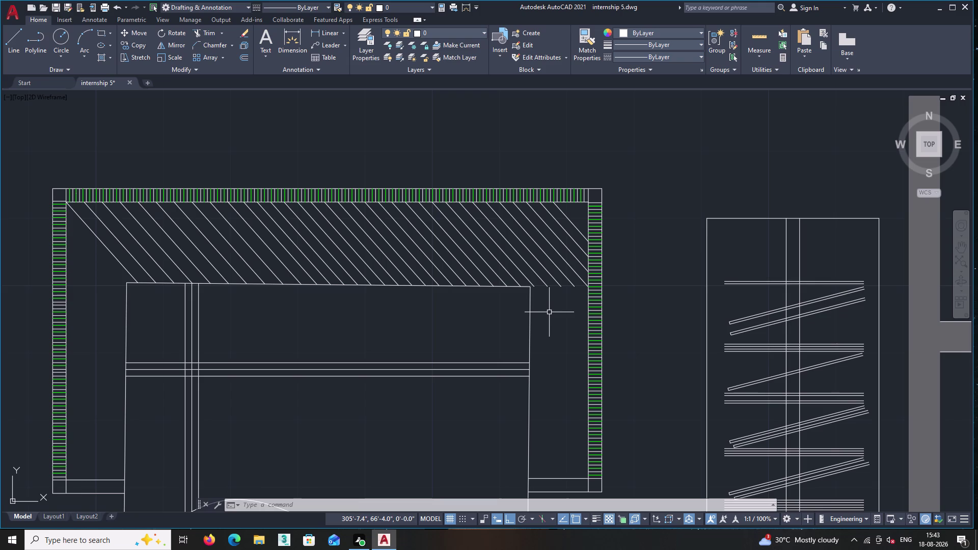
middle_drag(572, 313, 531, 295)
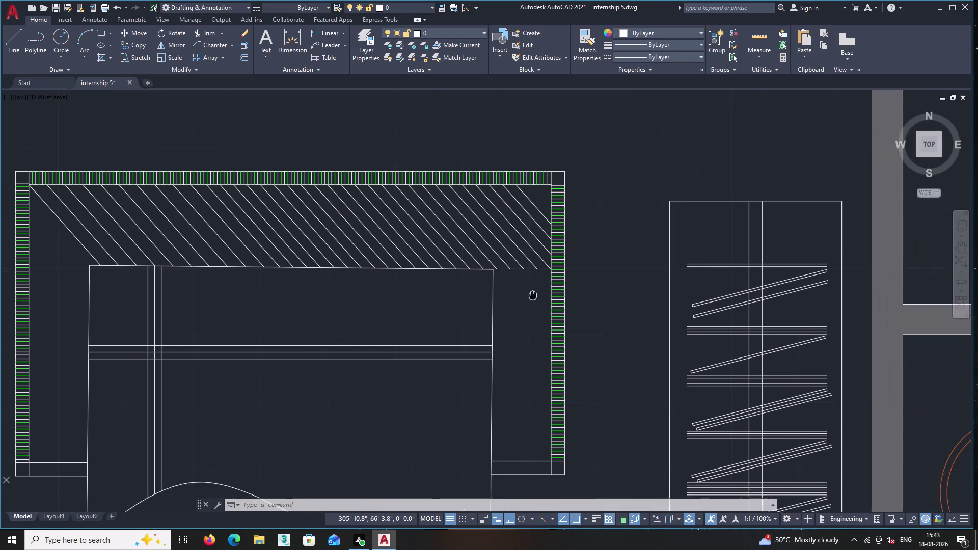
middle_drag(531, 294, 490, 279)
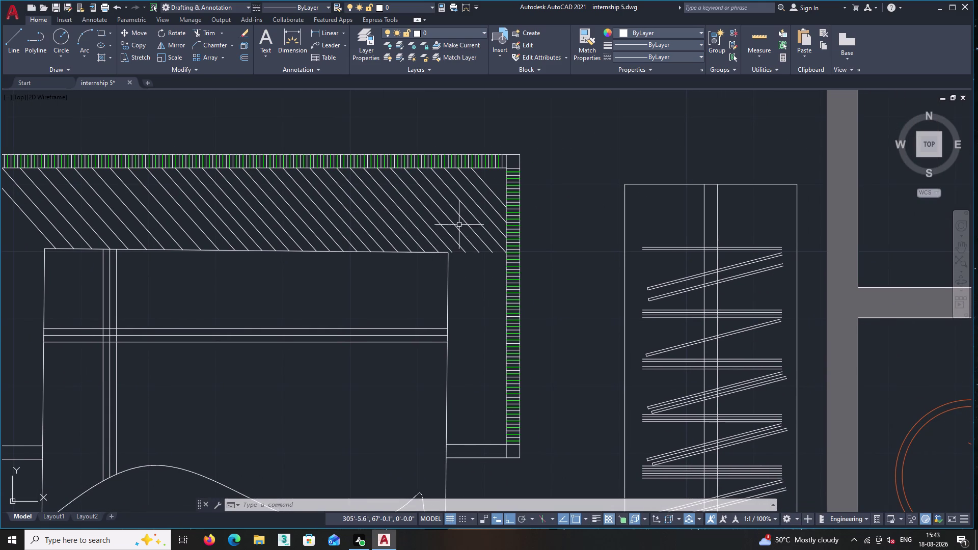
scroll(up, 3)
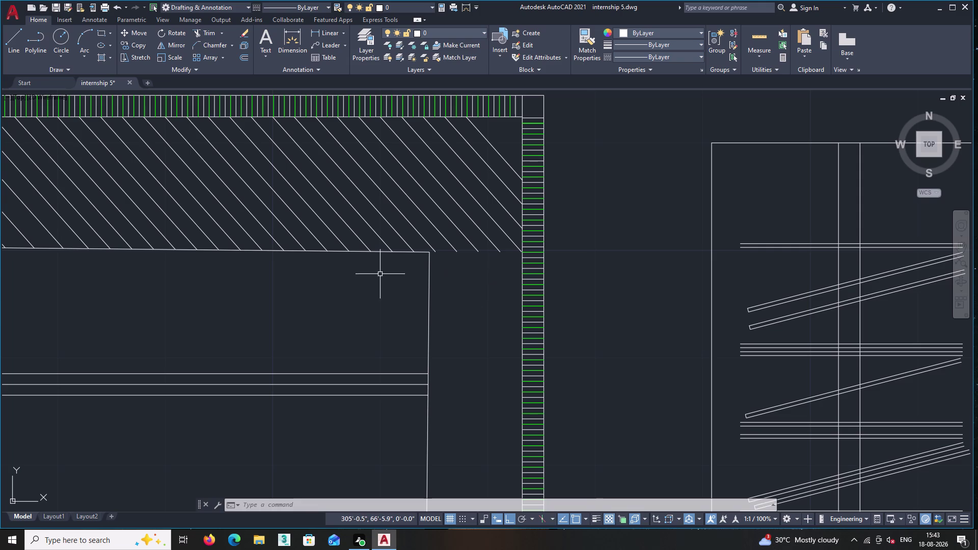
Extend four short diagonals near the right end to the band edge.
text(ex)
key(Return)
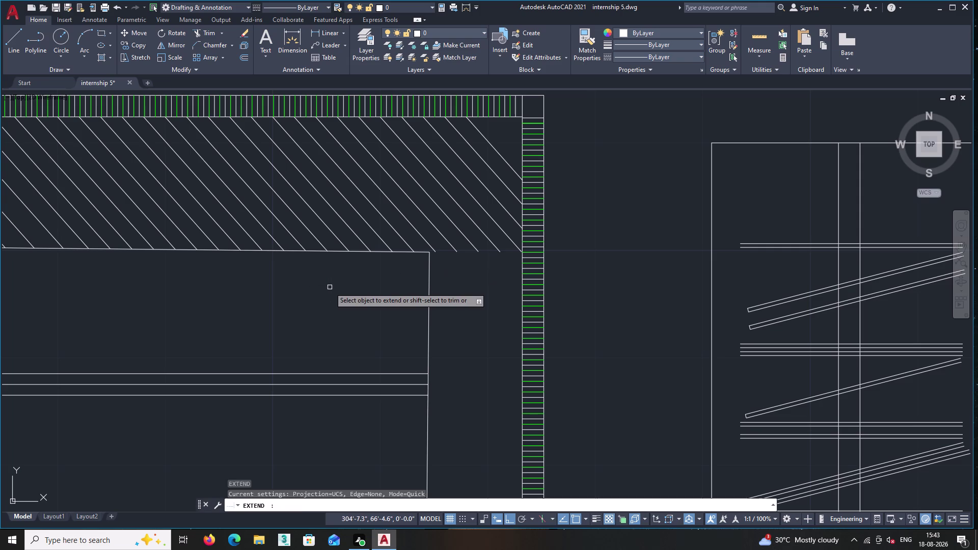
scroll(up, 3)
middle_drag(552, 239, 426, 270)
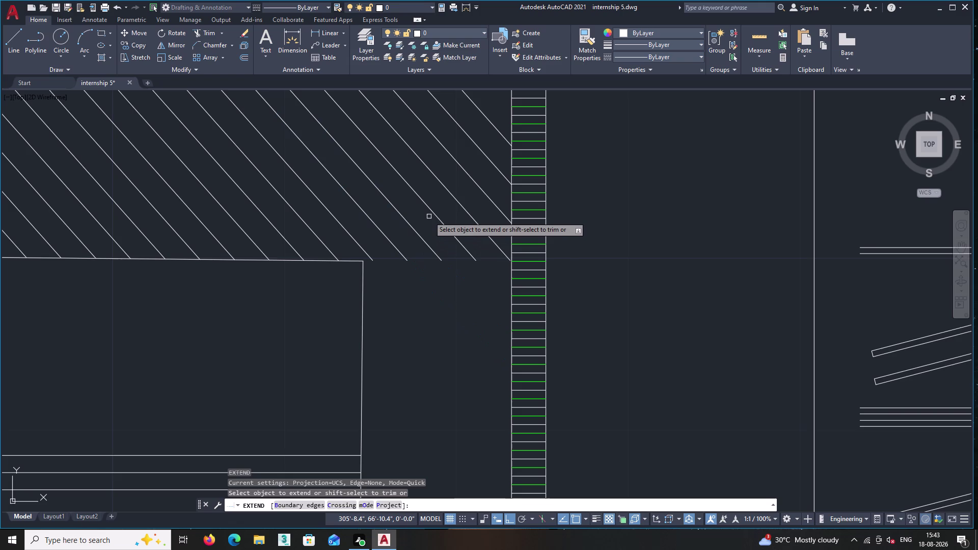
middle_drag(429, 216, 376, 287)
scroll(down, 3)
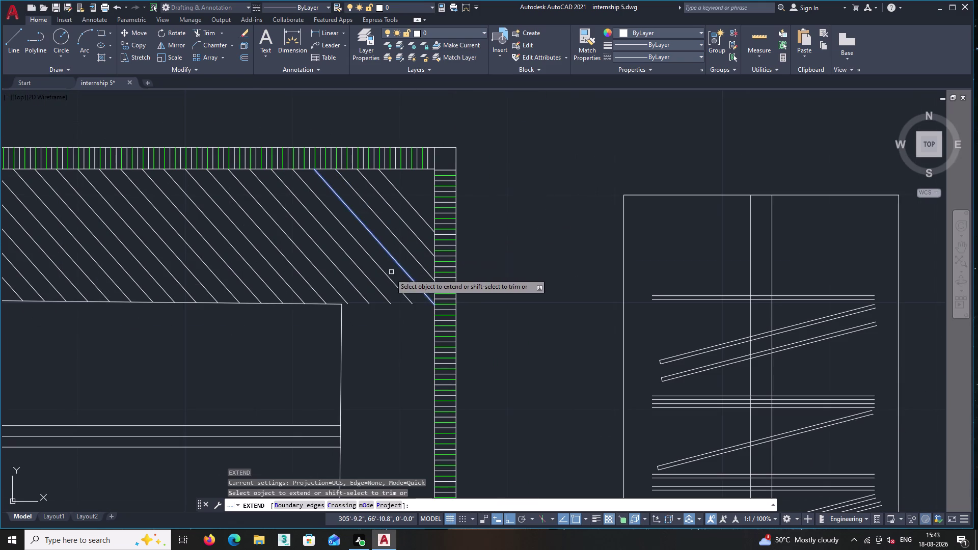
click(364, 300)
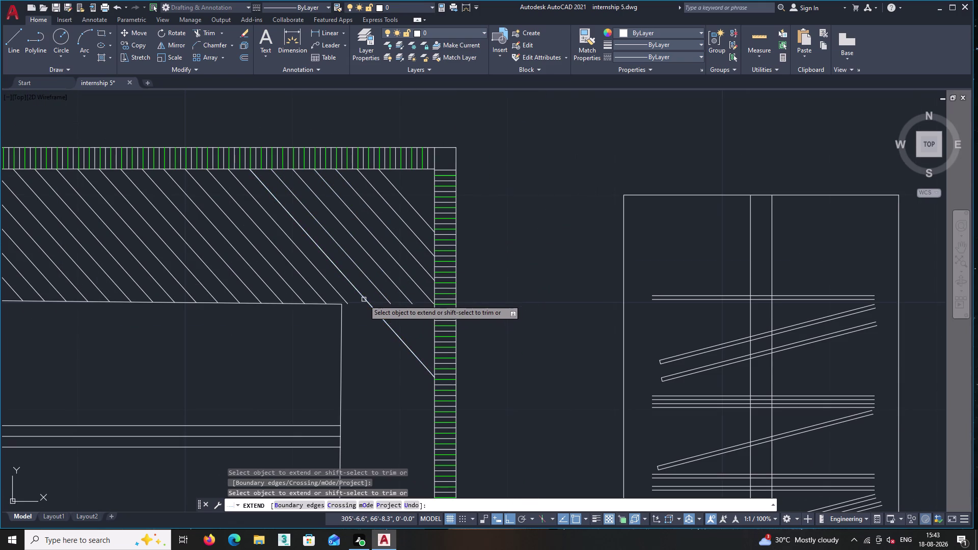
click(378, 292)
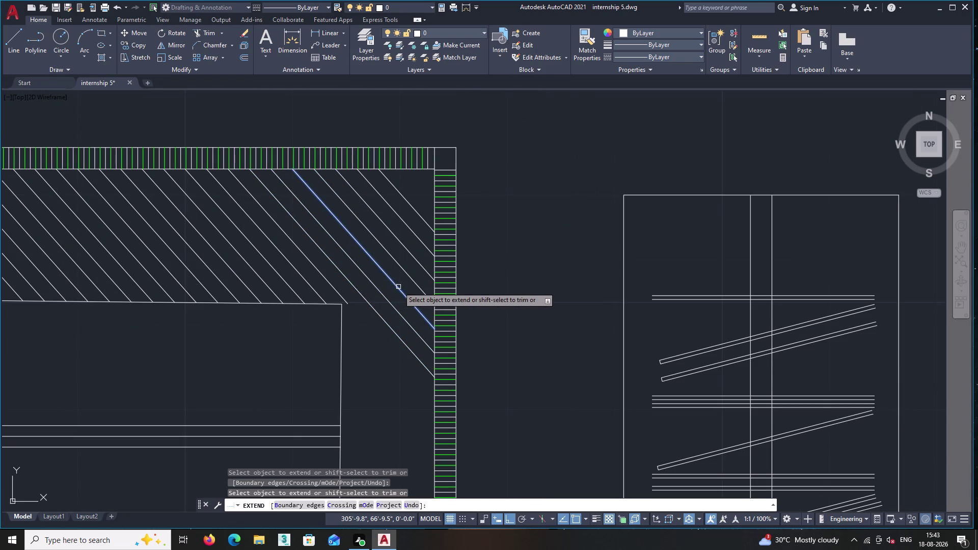
click(399, 286)
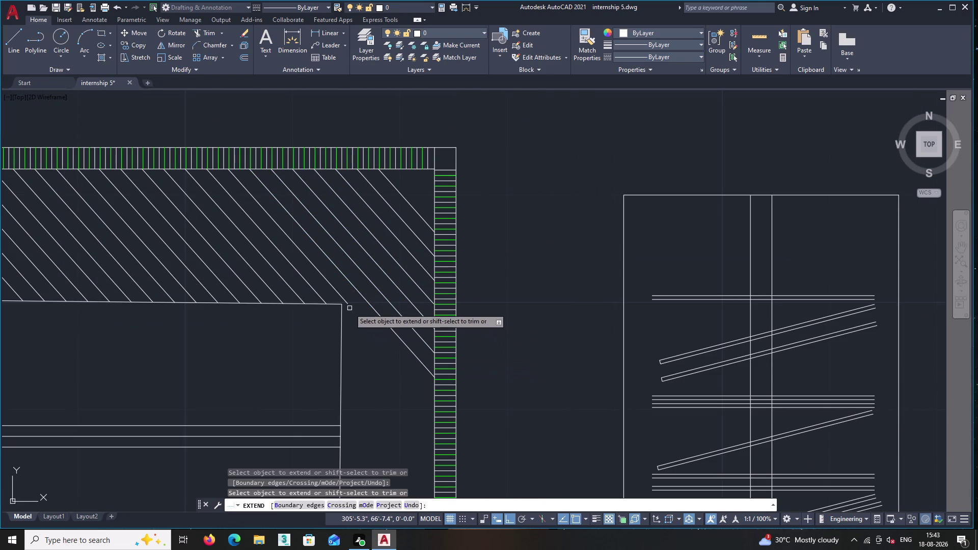
click(346, 305)
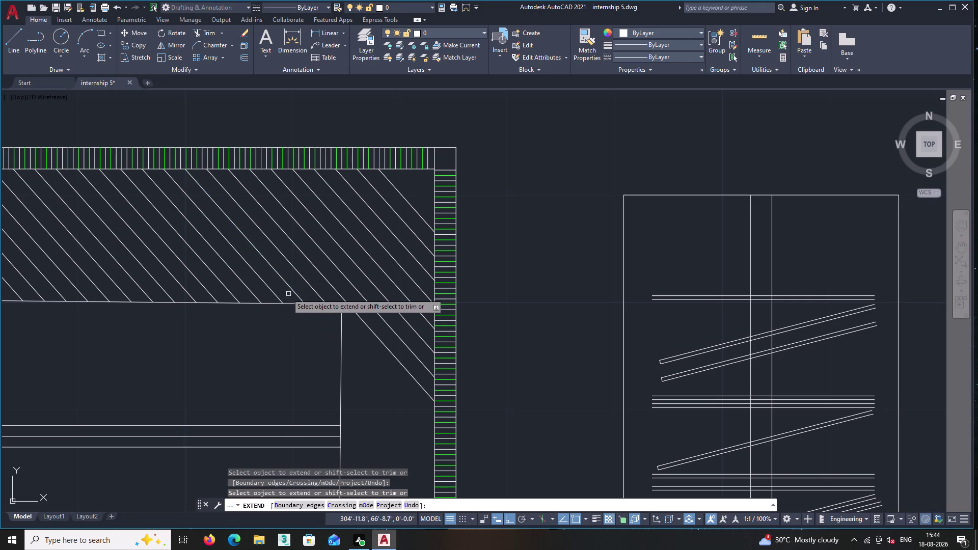
Extend a few more nearby diagonals to the boundary using short fences.
click(256, 287)
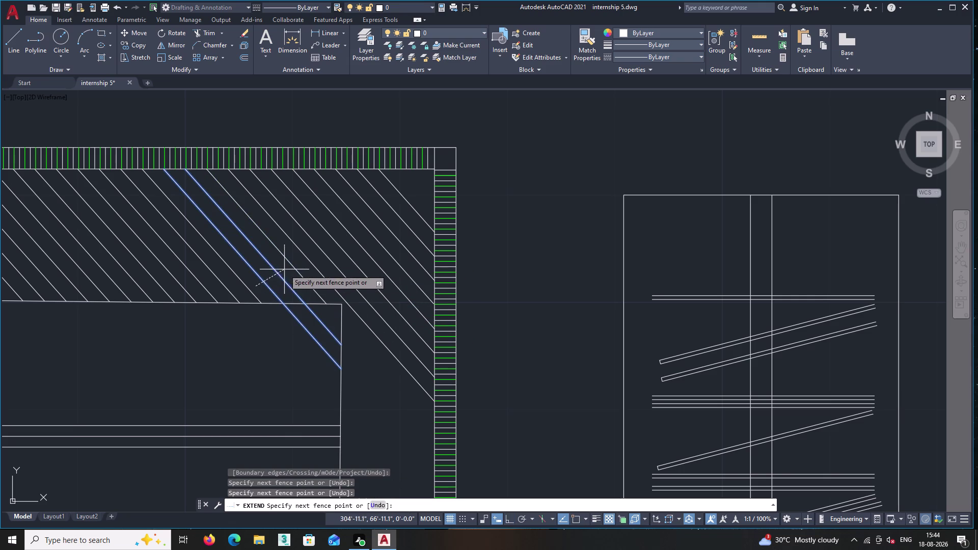
click(341, 269)
click(287, 333)
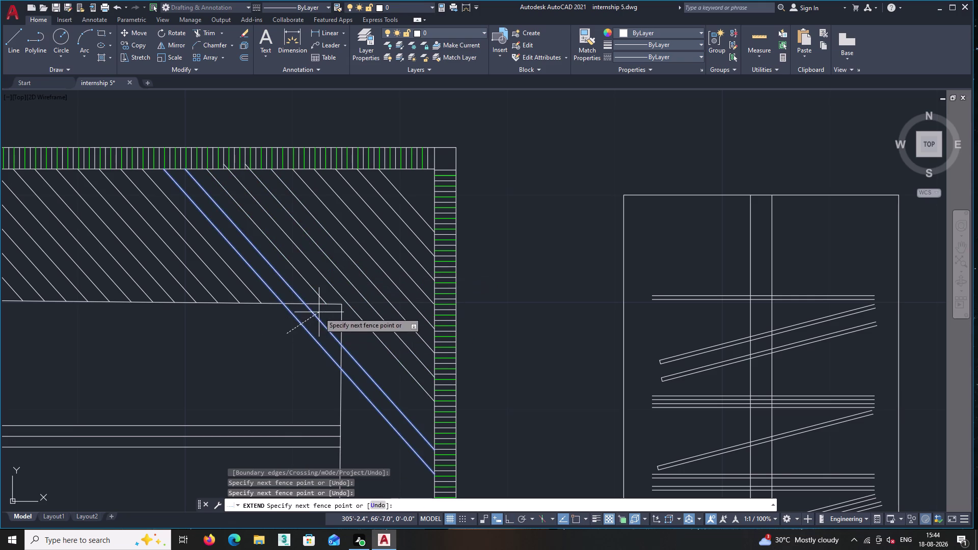
click(320, 311)
click(311, 297)
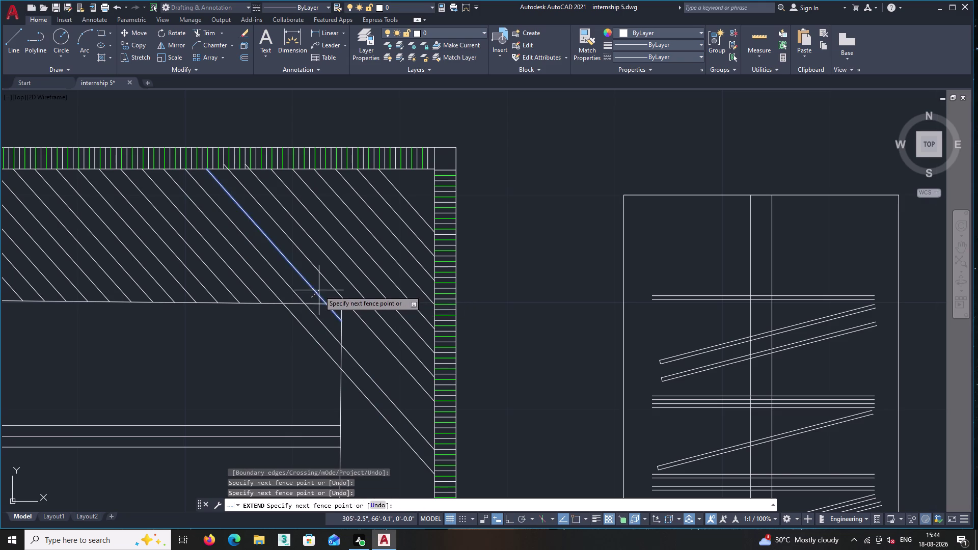
click(318, 290)
click(325, 311)
double_click(330, 305)
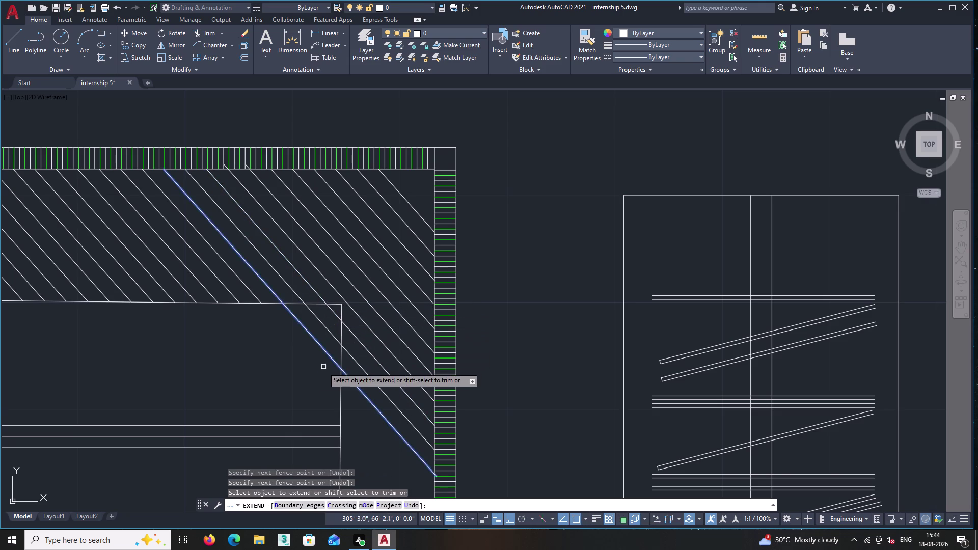
Extend several diagonals at once with a wide fence toward the green edge strip.
middle_drag(297, 373, 356, 314)
scroll(down, 3)
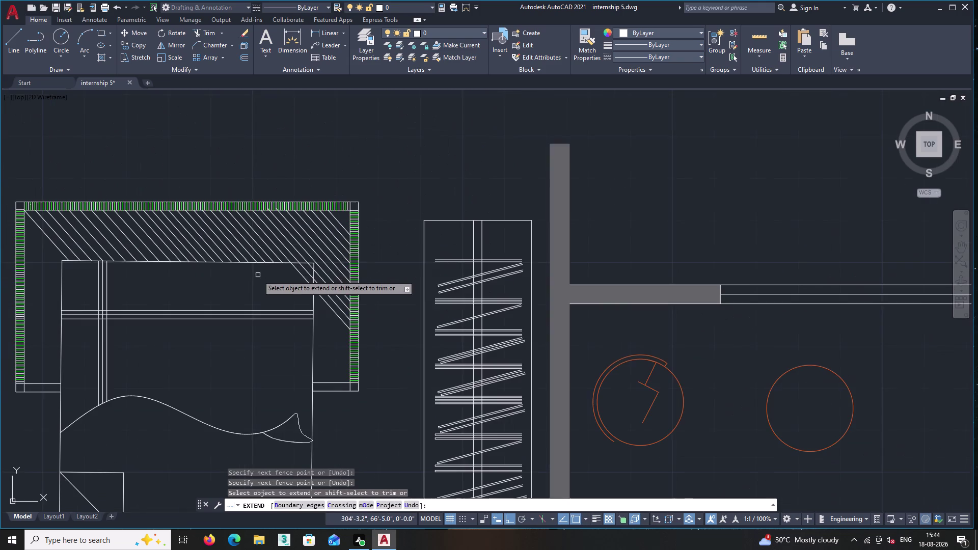
scroll(up, 3)
click(175, 244)
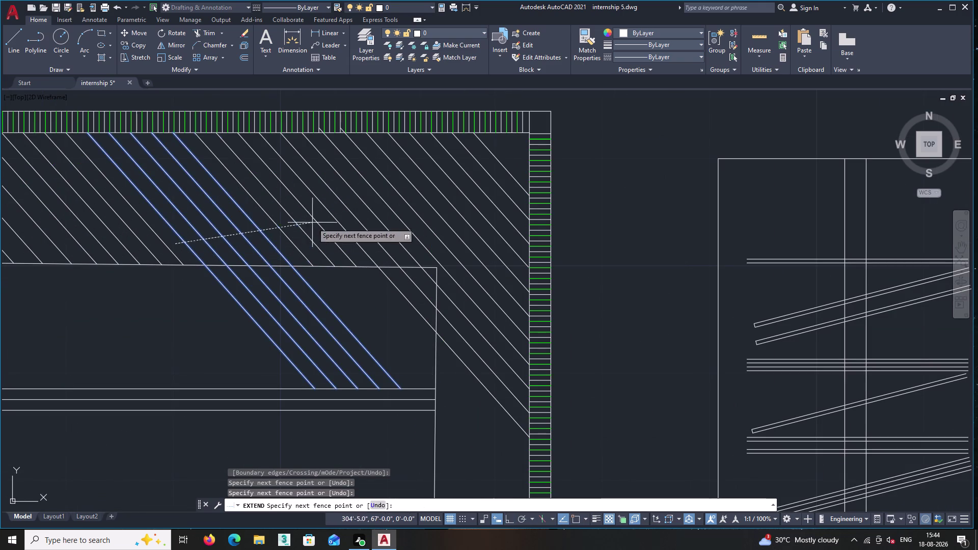
click(435, 235)
click(212, 348)
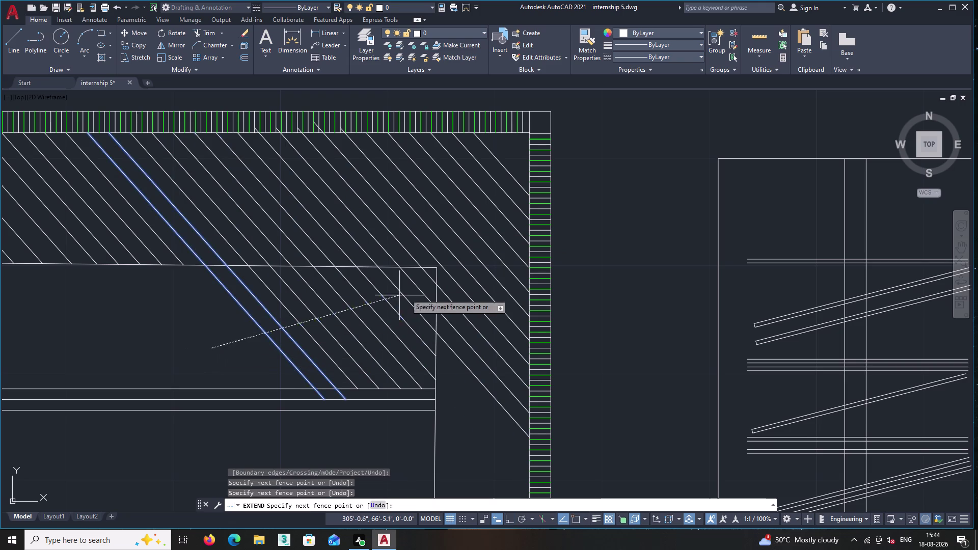
click(445, 284)
click(268, 355)
click(430, 297)
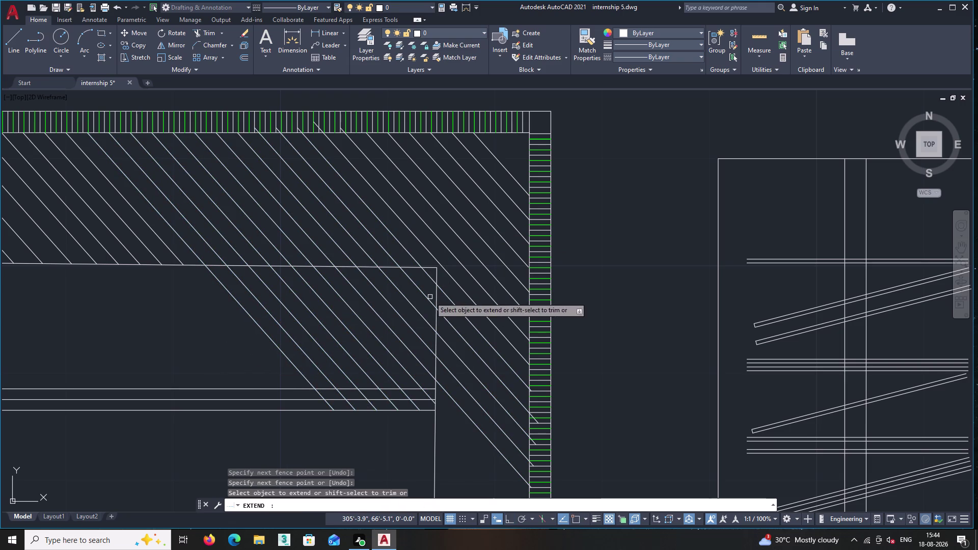
Extend the right-end diagonals to the boundary with a fence.
middle_drag(383, 316, 424, 233)
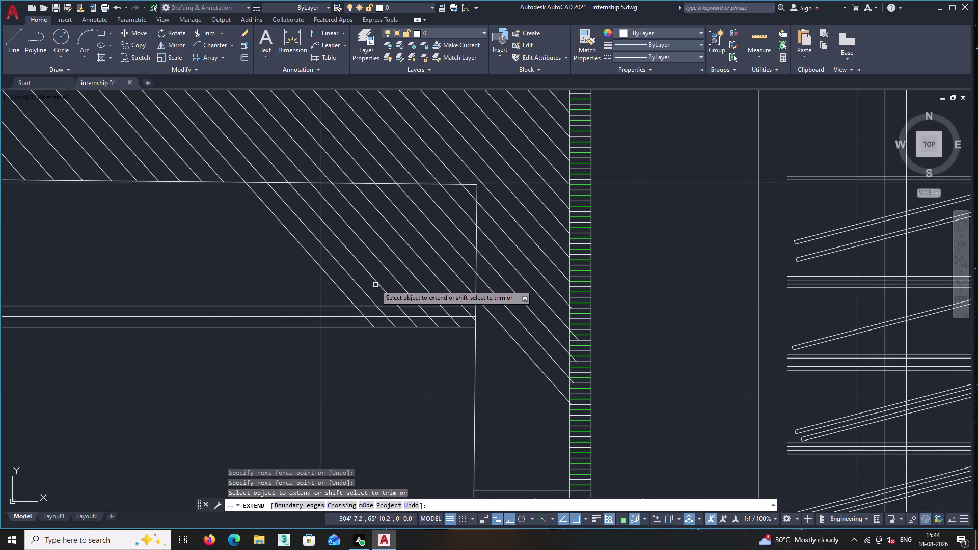
scroll(down, 3)
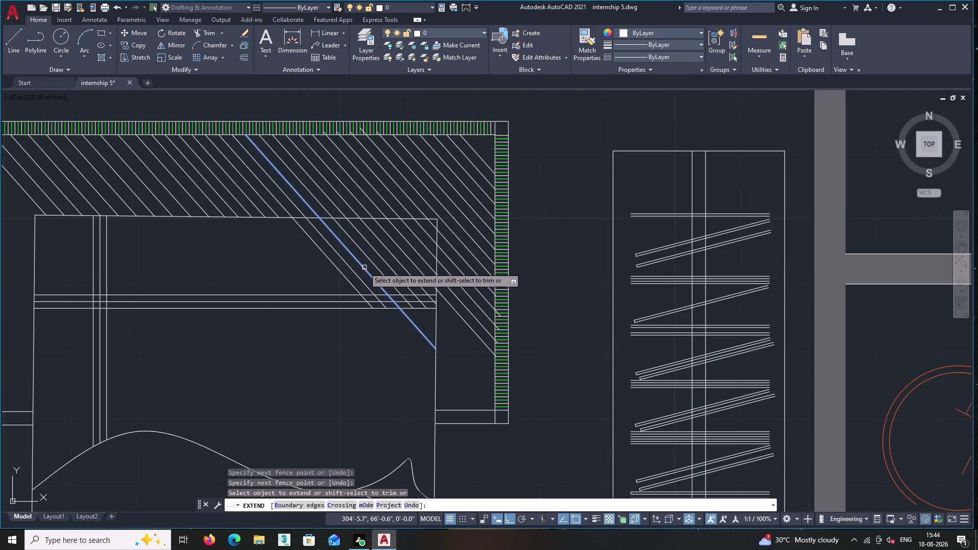
scroll(up, 3)
click(309, 293)
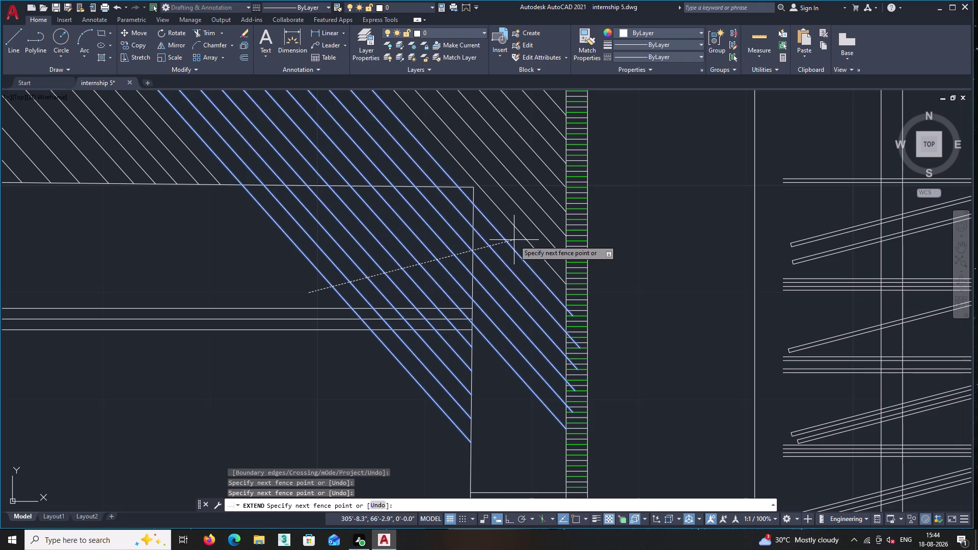
click(514, 240)
click(304, 291)
click(517, 241)
middle_drag(470, 258, 470, 203)
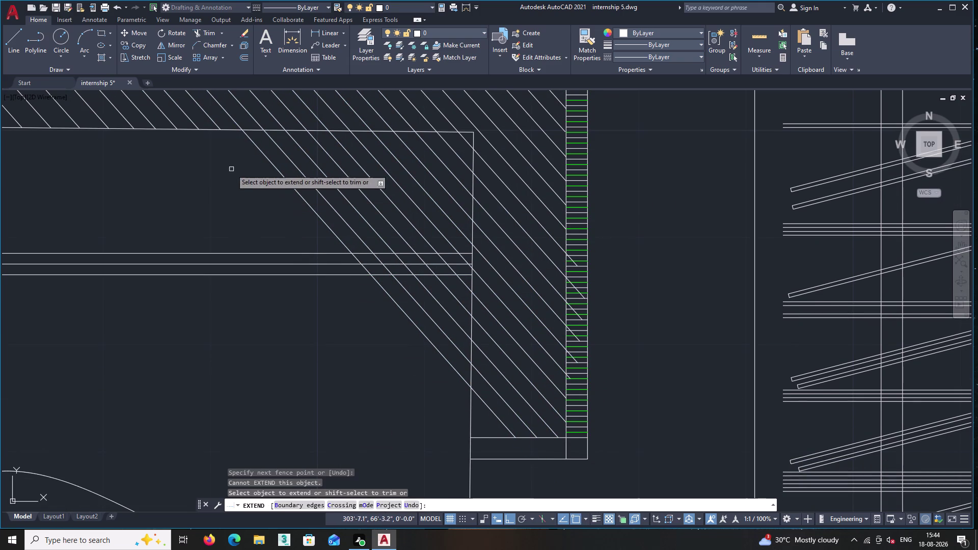
Extend the lower diagonals with a final fence and end the extend command.
click(213, 119)
click(268, 181)
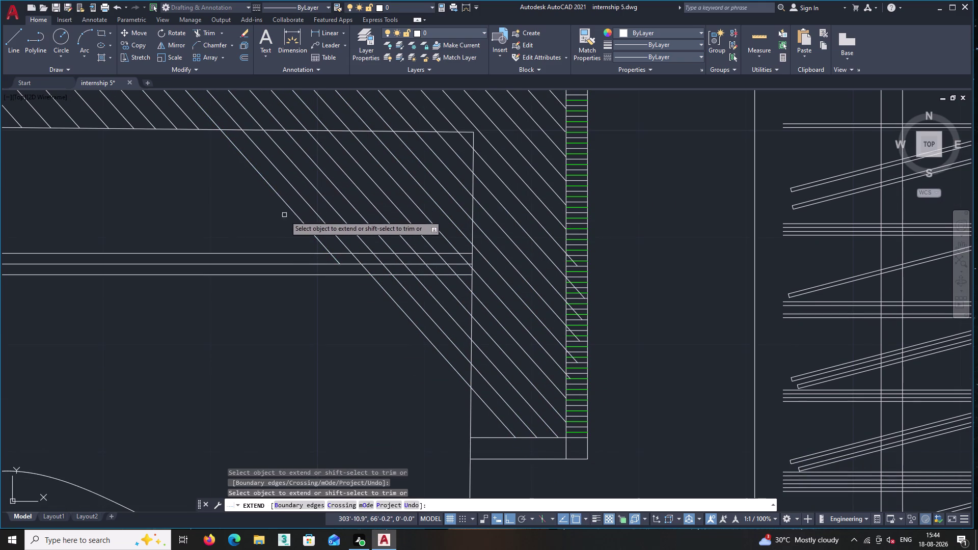
click(335, 260)
click(275, 229)
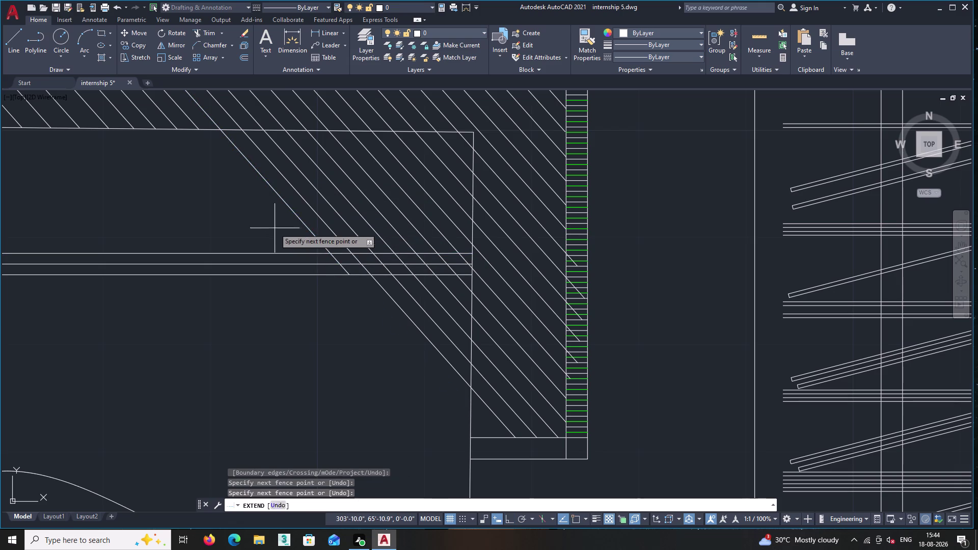
click(304, 216)
click(331, 319)
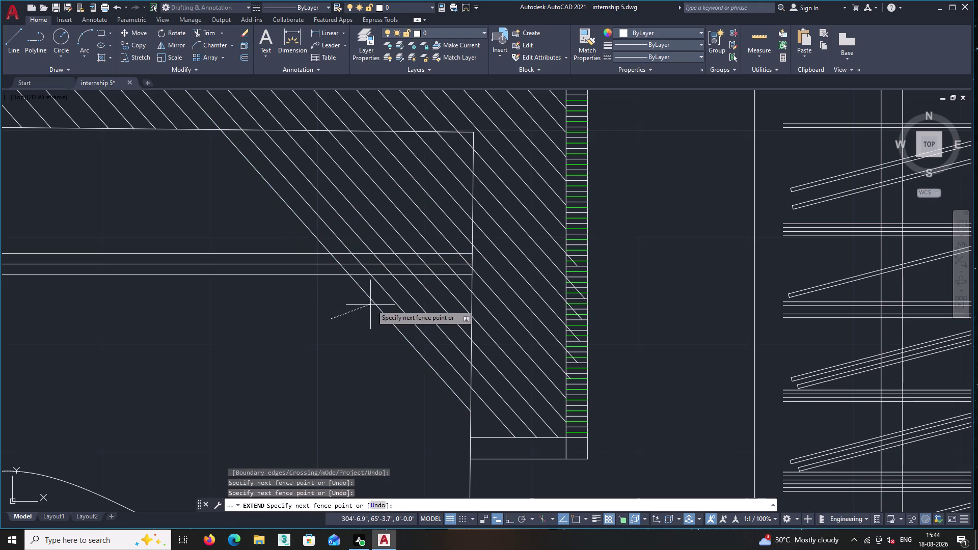
click(382, 303)
key(Return)
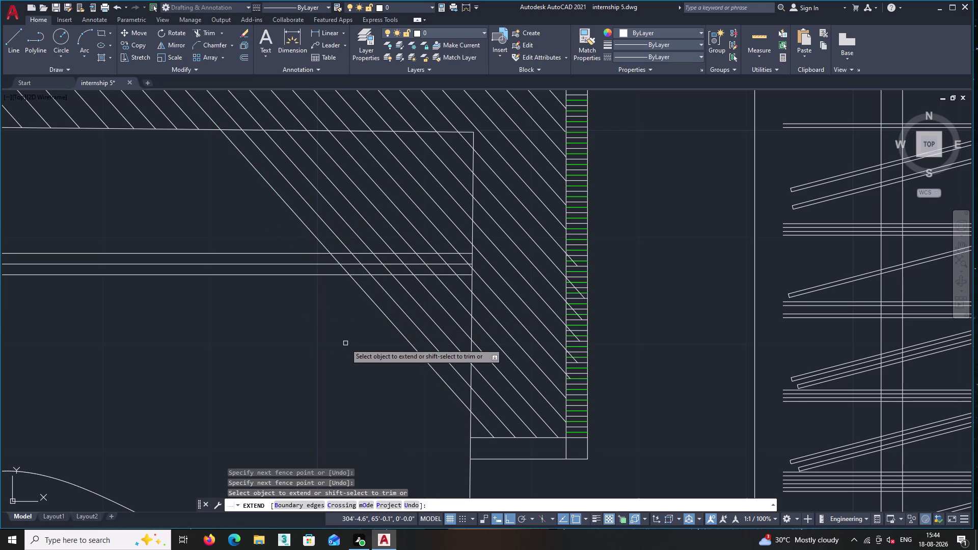
text(tr)
key(Return)
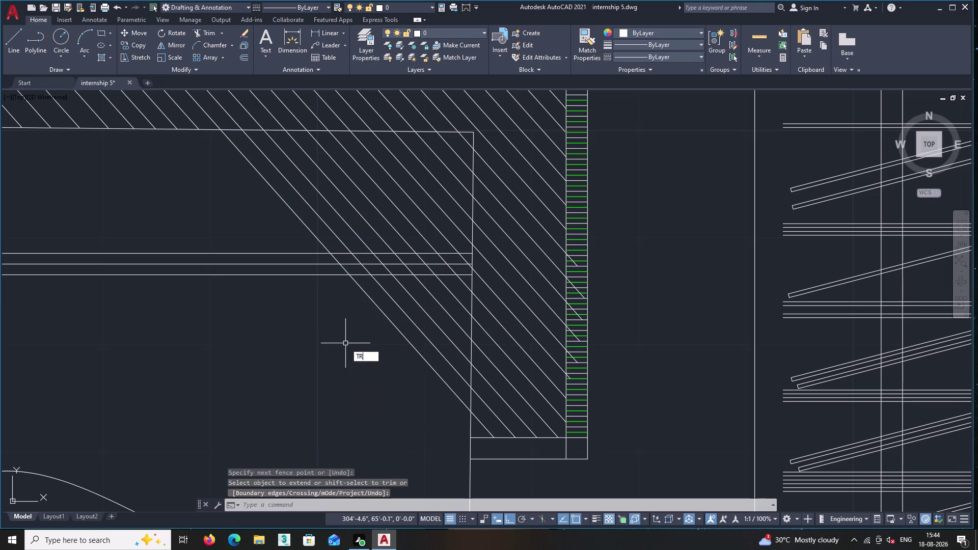
Fence-trim the diagonal lines that run past the band's bottom edge.
scroll(up, 3)
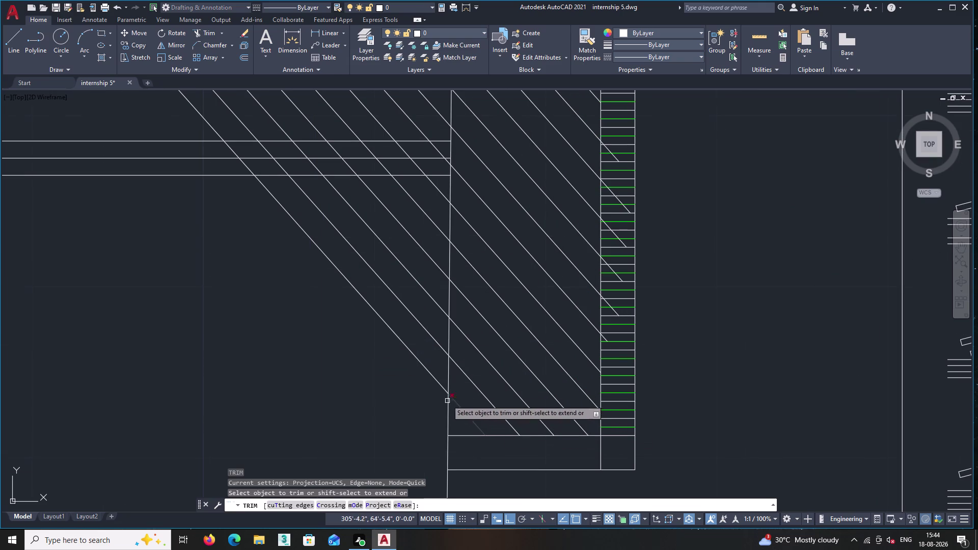
click(443, 187)
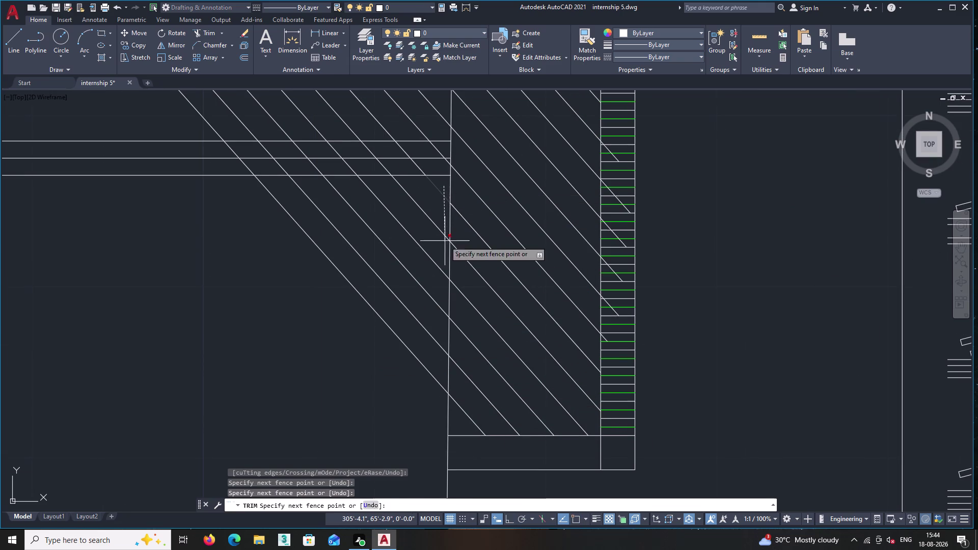
click(438, 398)
middle_drag(401, 355, 485, 528)
scroll(down, 3)
scroll(up, 3)
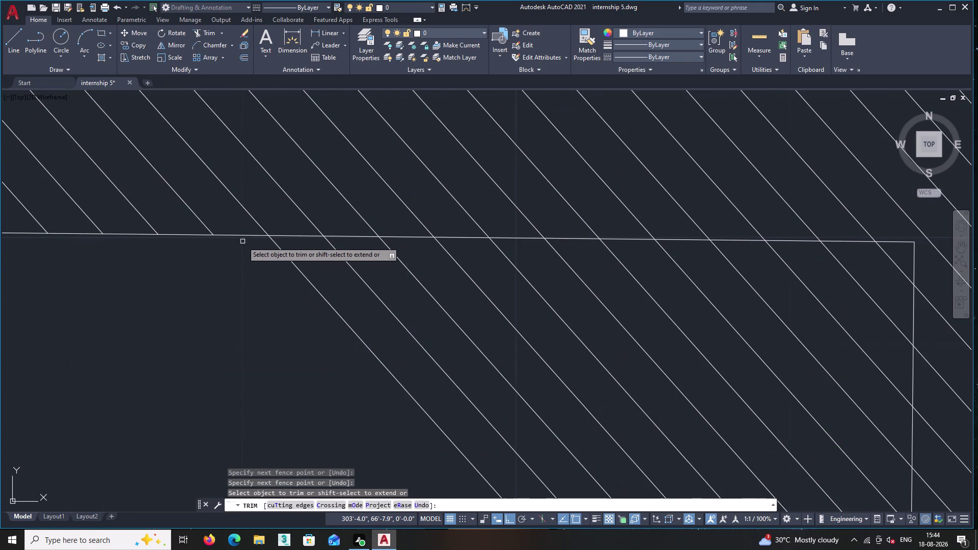
click(249, 244)
middle_drag(550, 262, 294, 281)
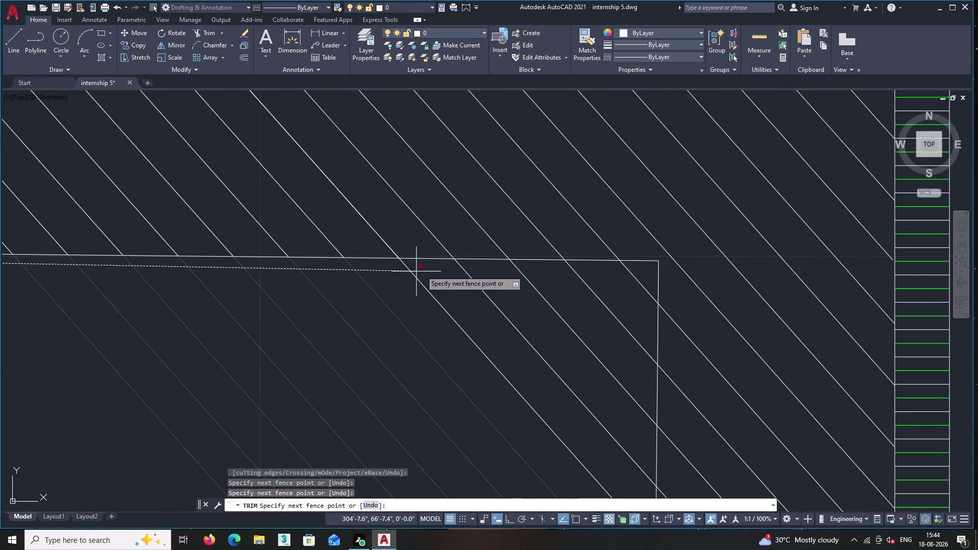
click(637, 268)
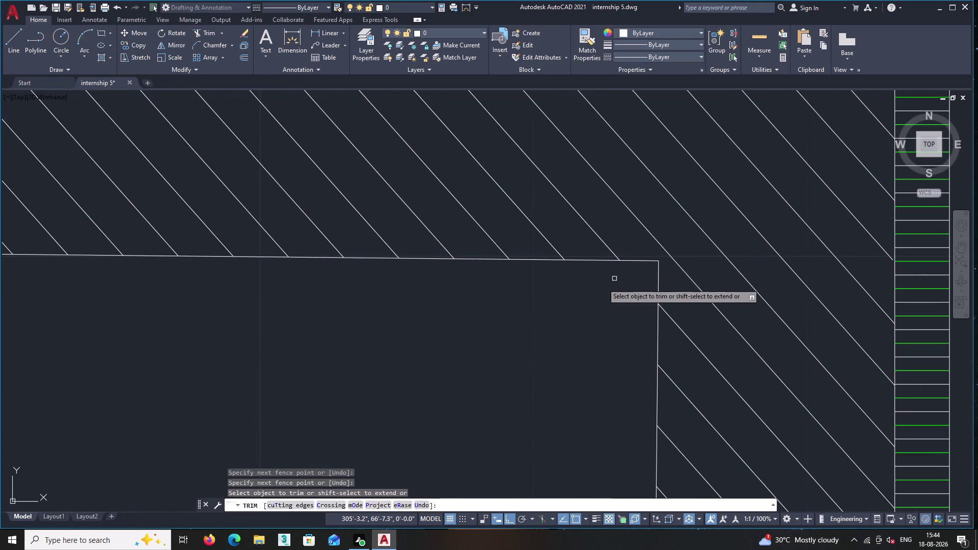
Trim the first three diagonal segments that cross into the green edge strip.
scroll(down, 3)
middle_drag(534, 317, 421, 262)
middle_drag(443, 347, 360, 255)
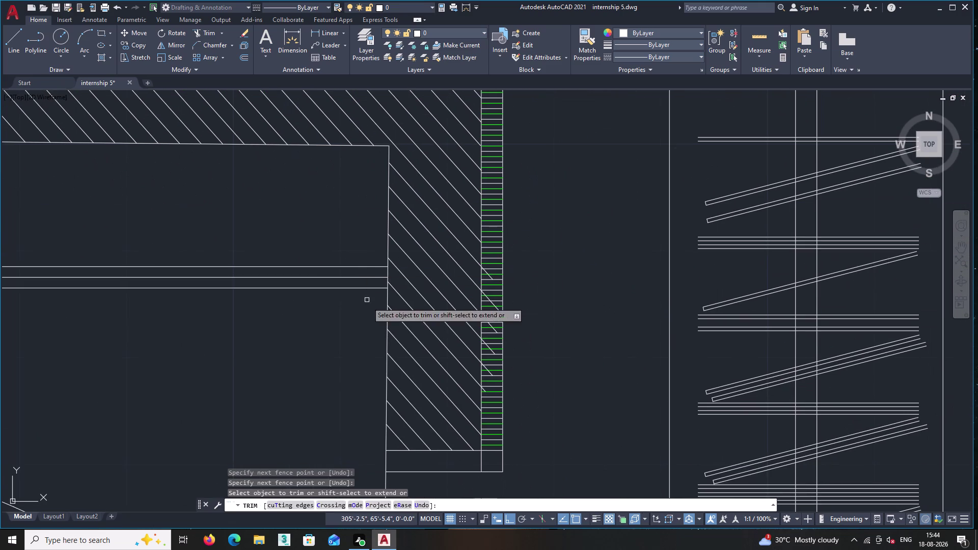
scroll(up, 3)
scroll(up, 3)
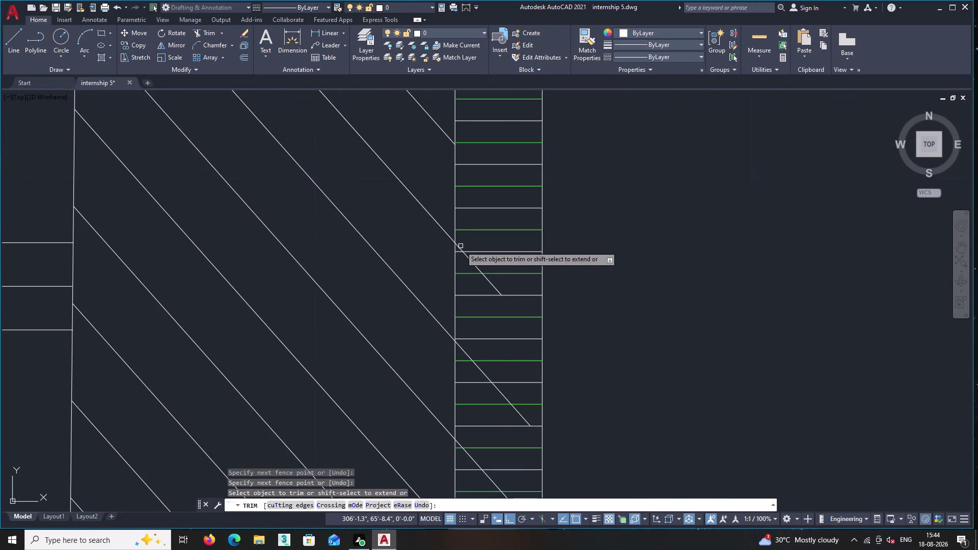
click(459, 246)
middle_drag(600, 297, 588, 220)
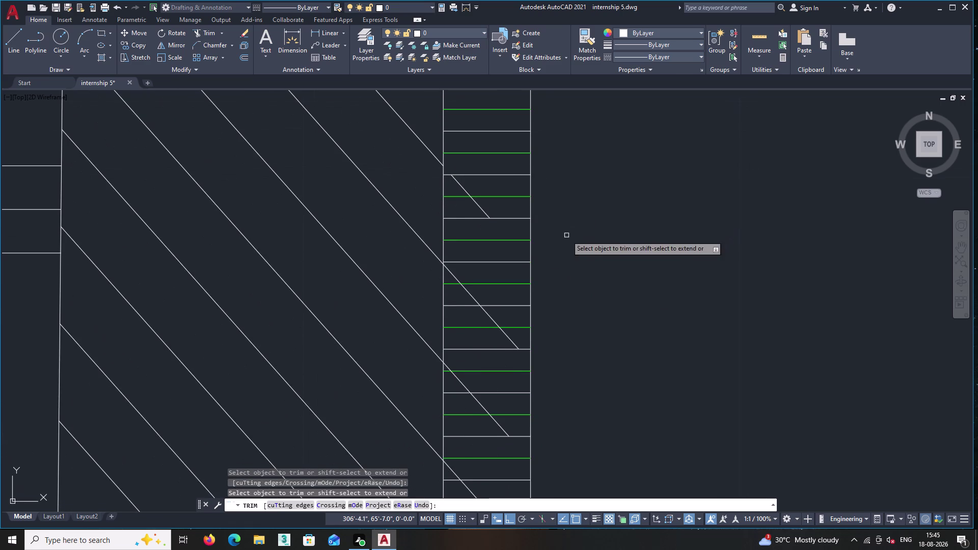
click(448, 268)
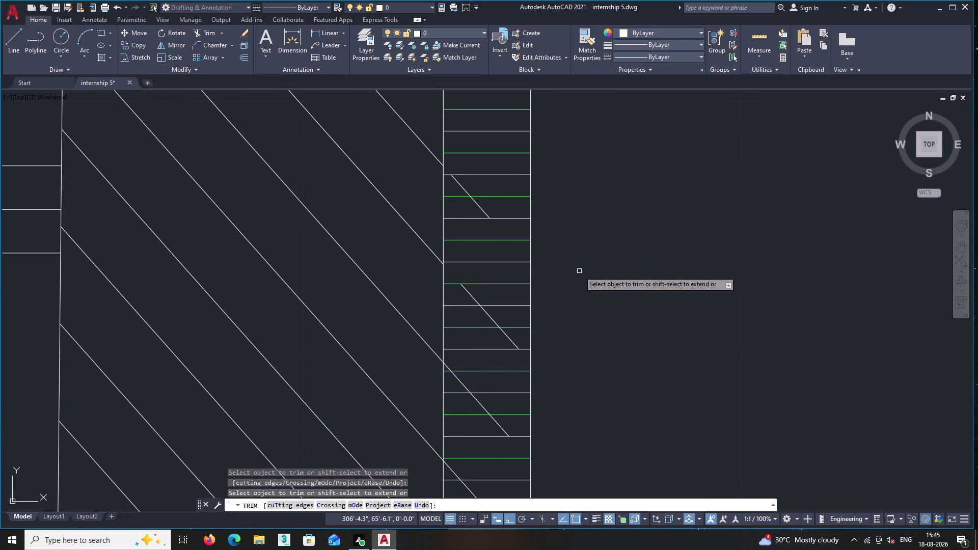
middle_drag(579, 271, 588, 255)
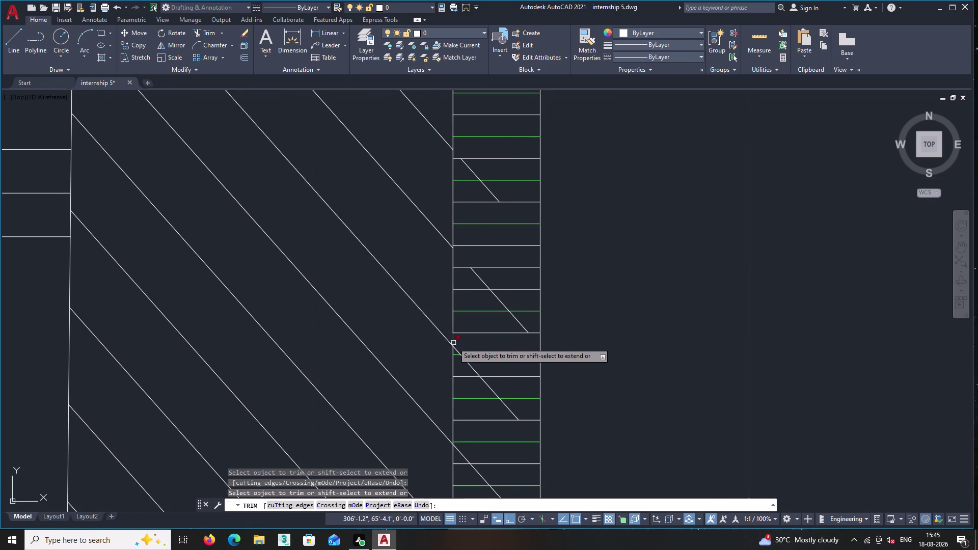
scroll(up, 3)
click(455, 350)
Trim the remaining diagonal segments inside the strip and end the trim.
middle_drag(606, 336, 609, 247)
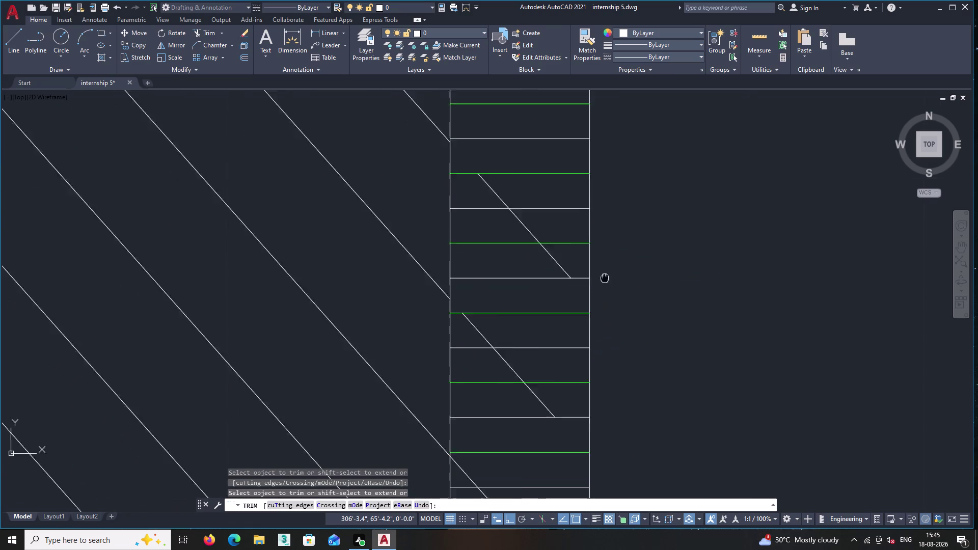
middle_drag(609, 248, 610, 247)
middle_drag(461, 383, 460, 323)
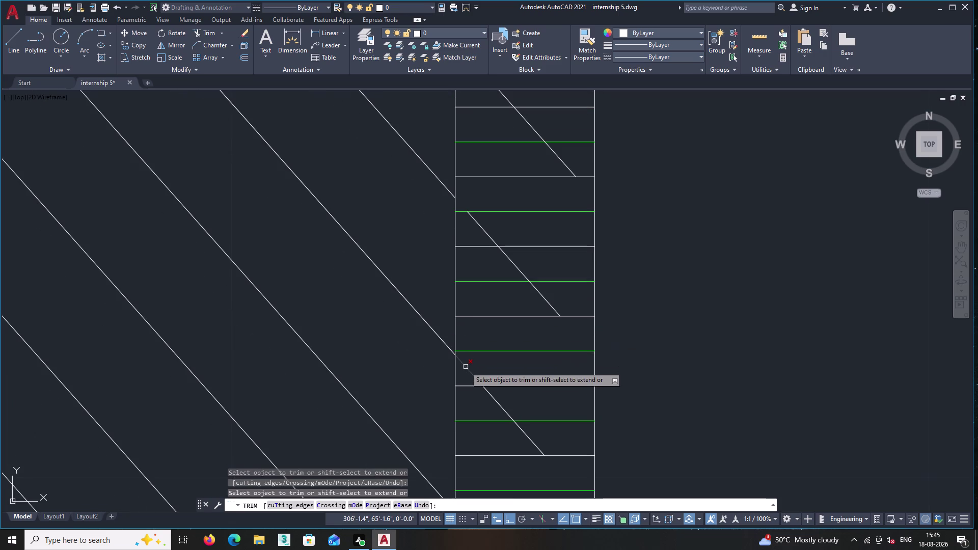
click(460, 362)
middle_drag(599, 374, 622, 242)
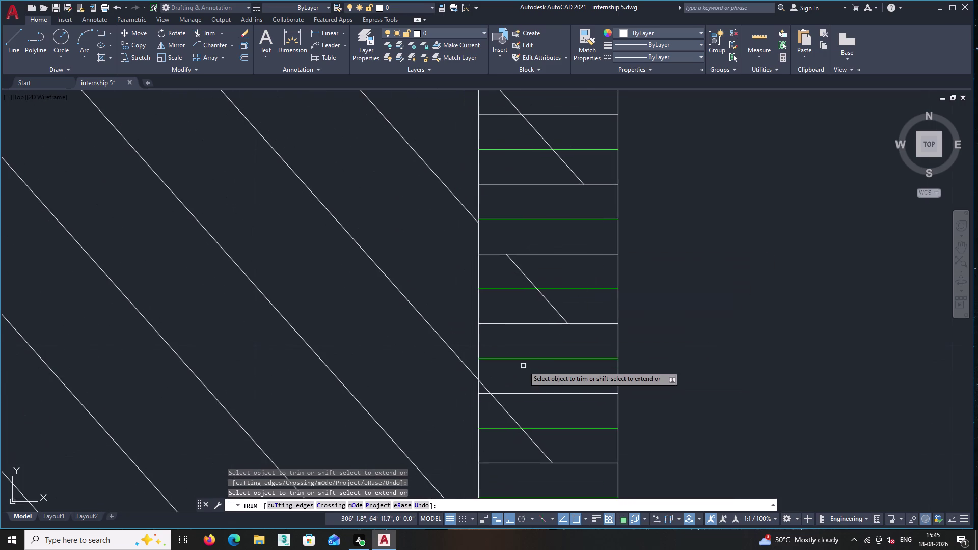
click(483, 384)
middle_drag(631, 363, 632, 363)
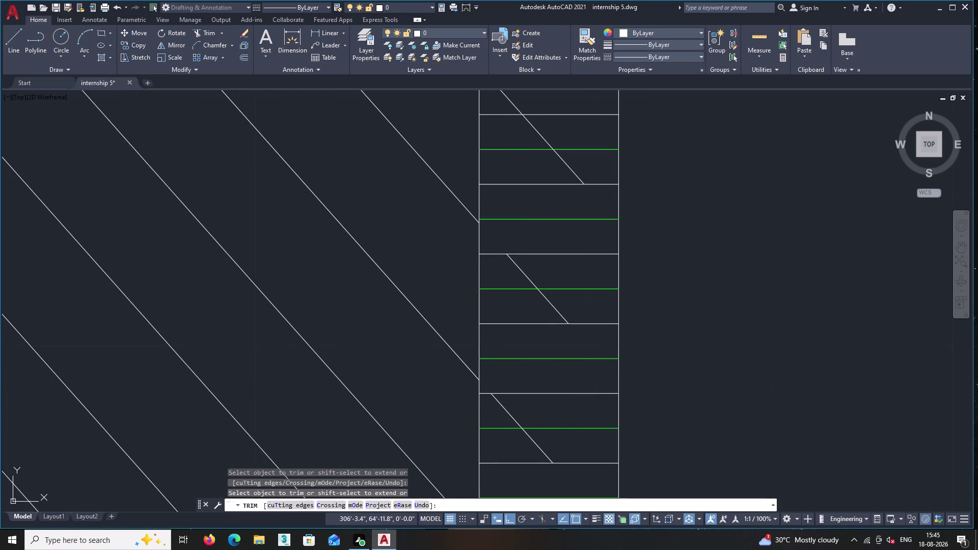
middle_drag(631, 364, 668, 238)
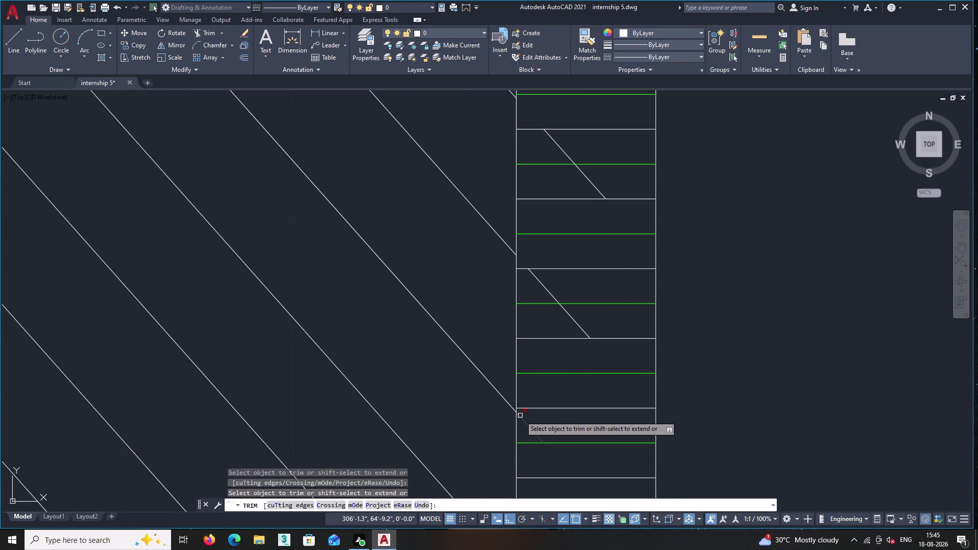
click(520, 415)
scroll(down, 3)
scroll(down, 3)
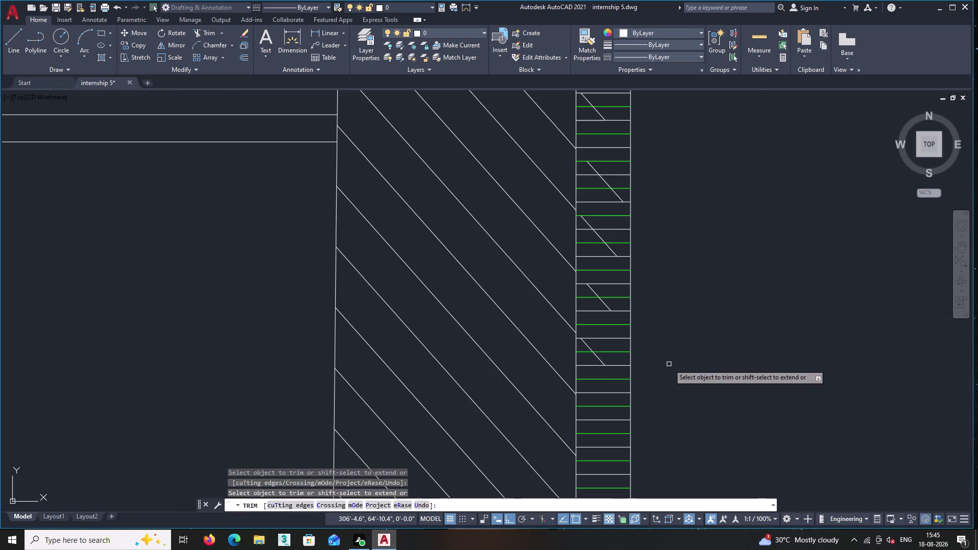
middle_drag(669, 364, 641, 411)
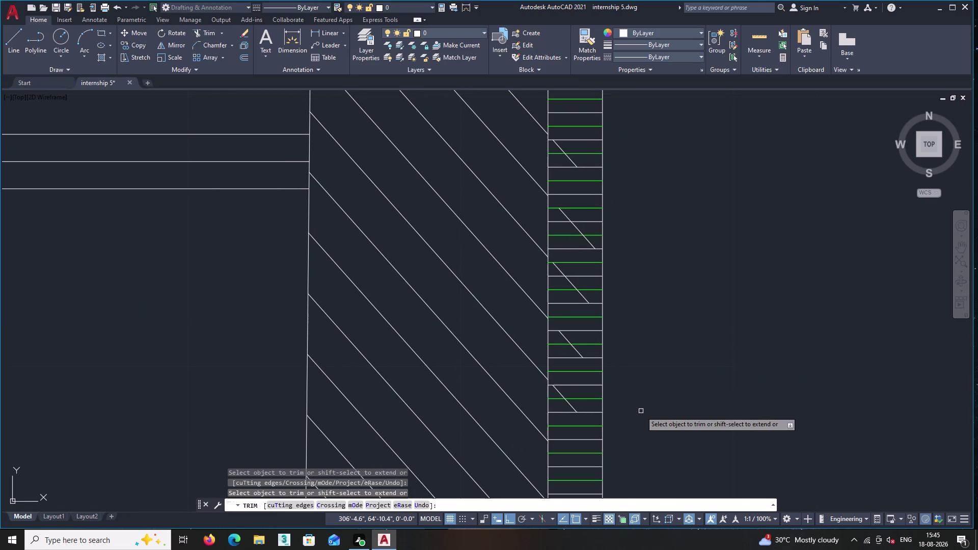
key(Return)
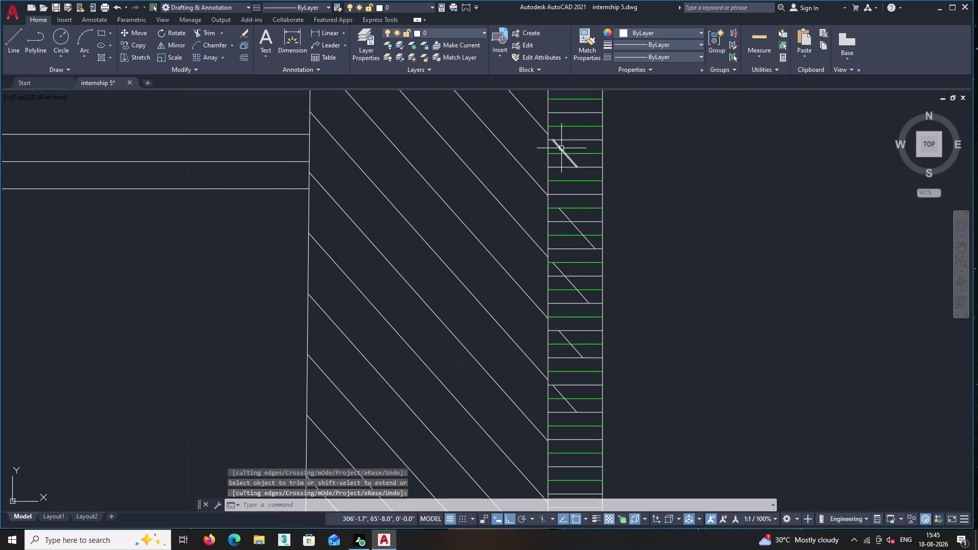
Erase four leftover diagonal stubs in the upper part of the striped strip.
click(561, 149)
click(567, 217)
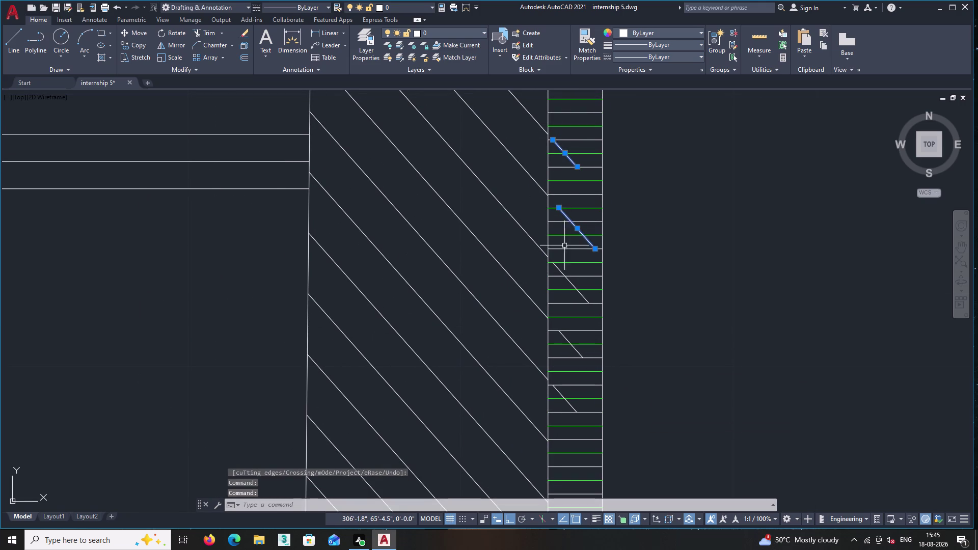
click(561, 271)
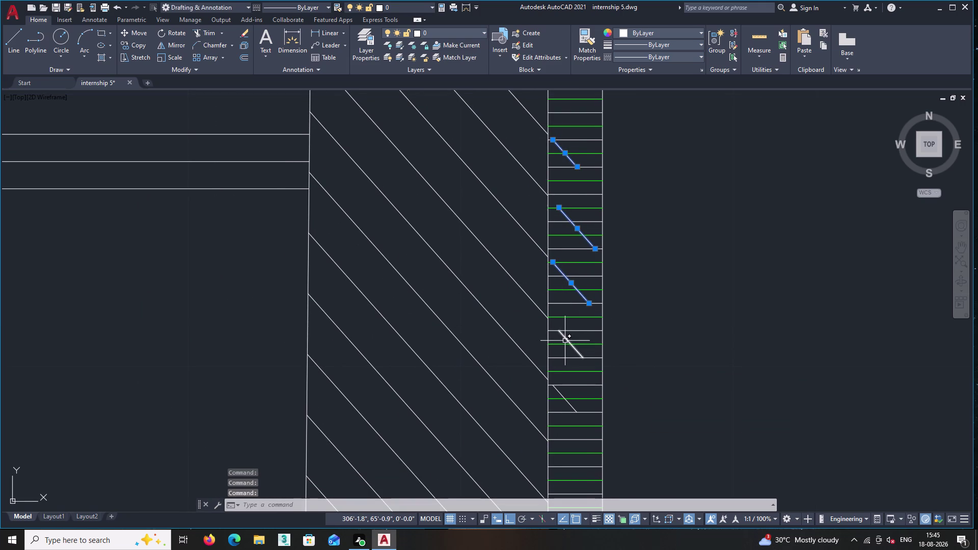
click(565, 340)
key(Delete)
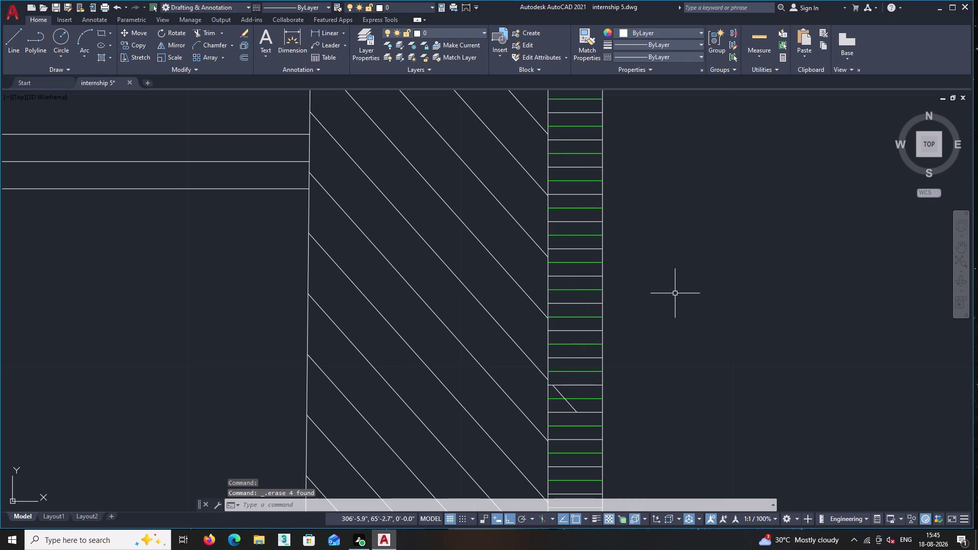
Erase the last diagonal stub and pan out to the whole bed and band.
scroll(down, 3)
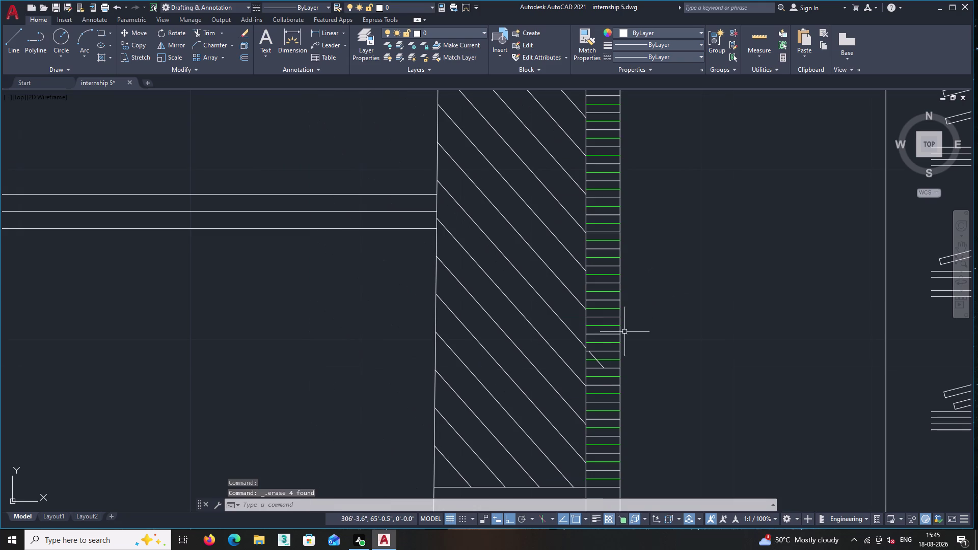
scroll(up, 3)
click(590, 352)
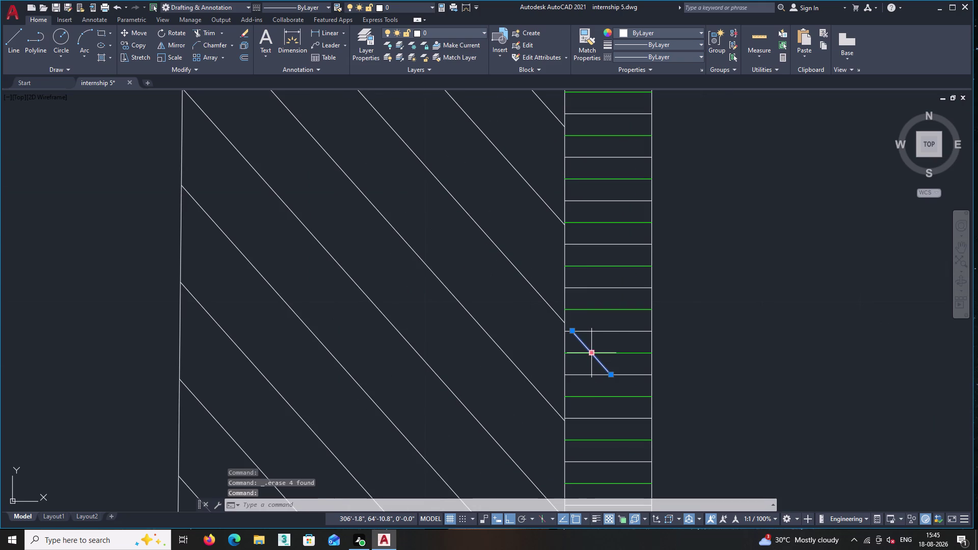
key(Delete)
scroll(down, 3)
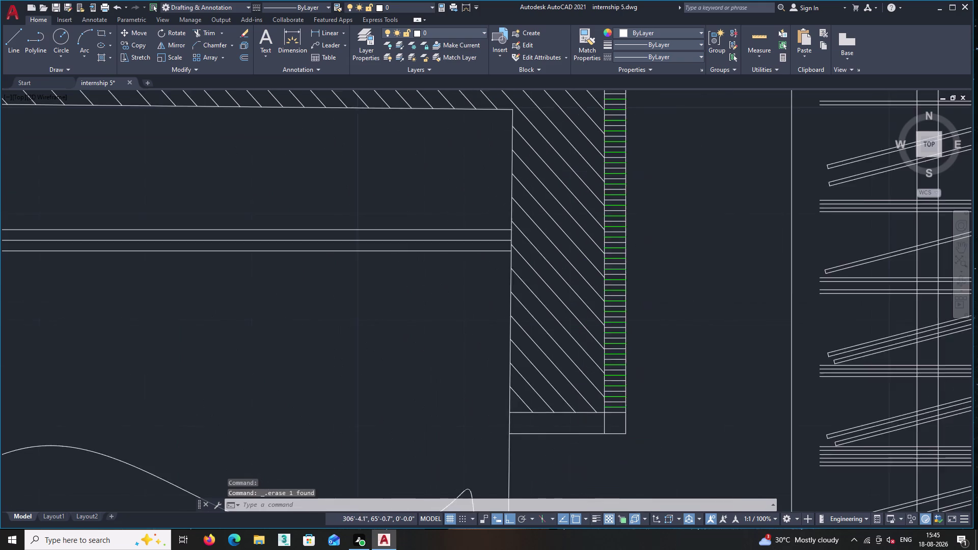
middle_drag(601, 403, 645, 401)
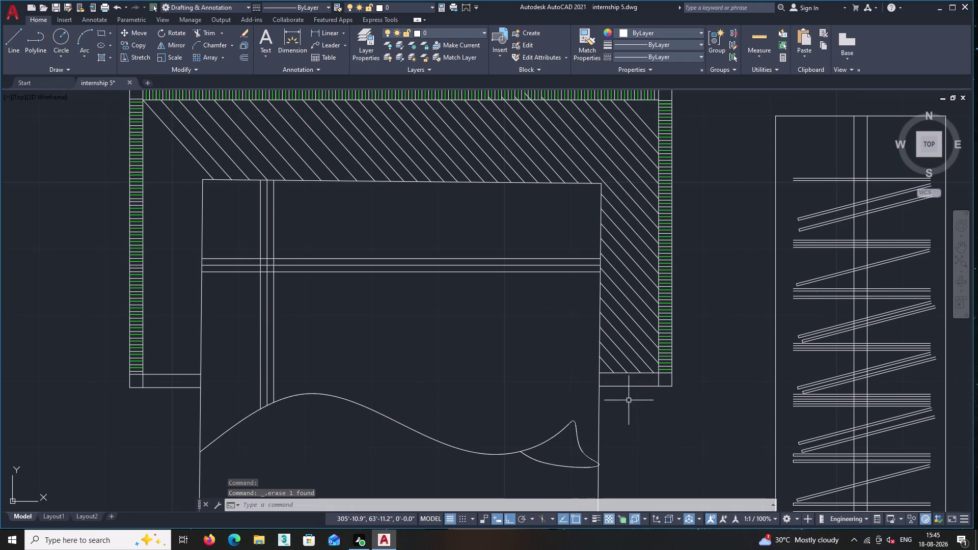
middle_drag(249, 308, 331, 309)
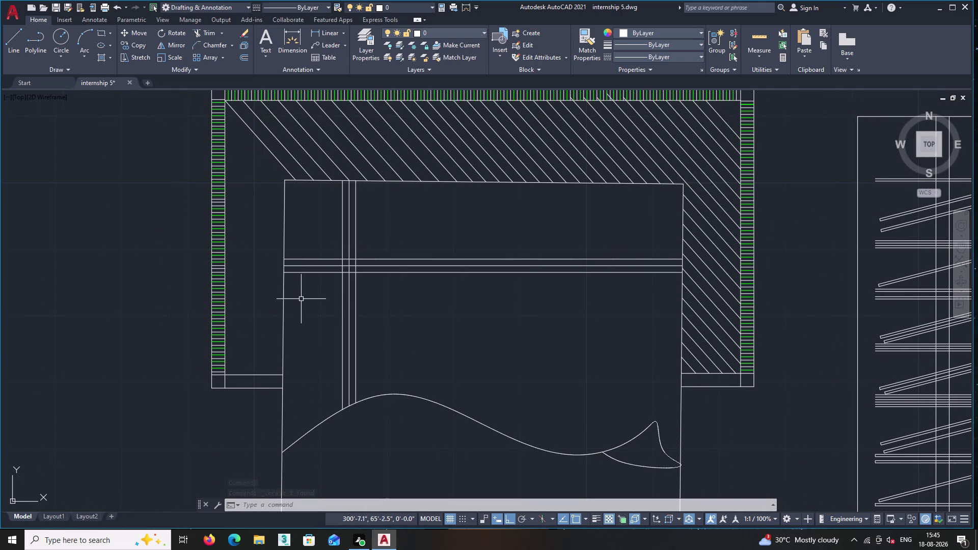
scroll(up, 3)
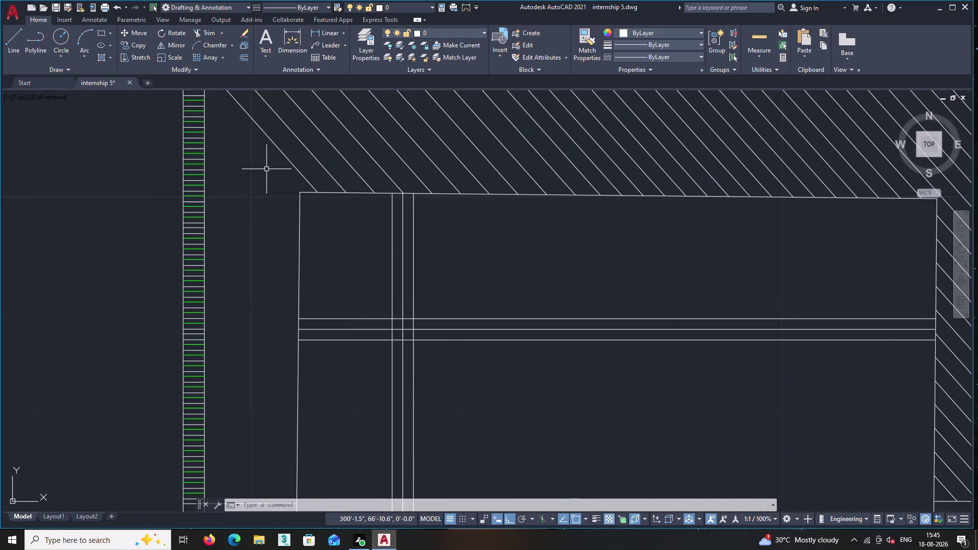
Offset the outermost diagonal line 2 units outward at the band's top-left corner.
middle_drag(263, 172, 263, 217)
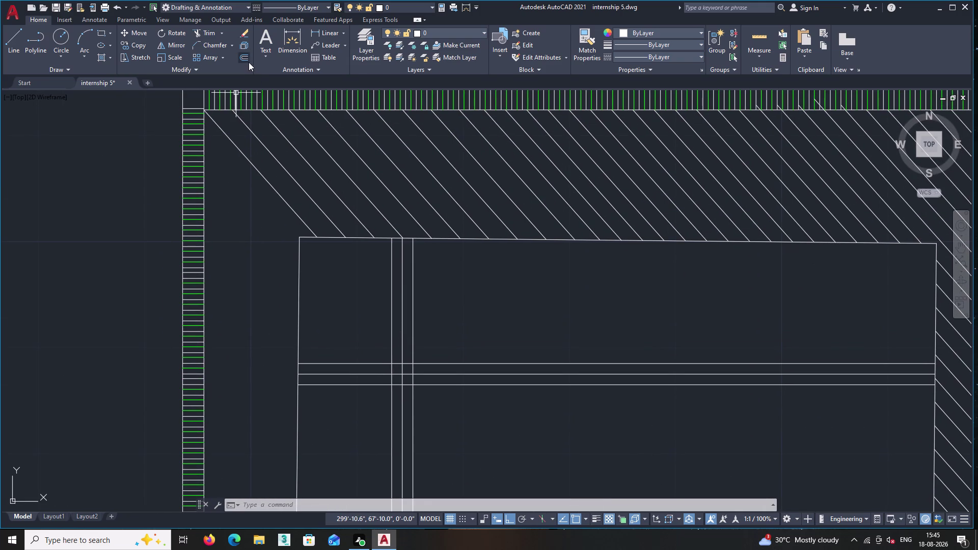
click(246, 60)
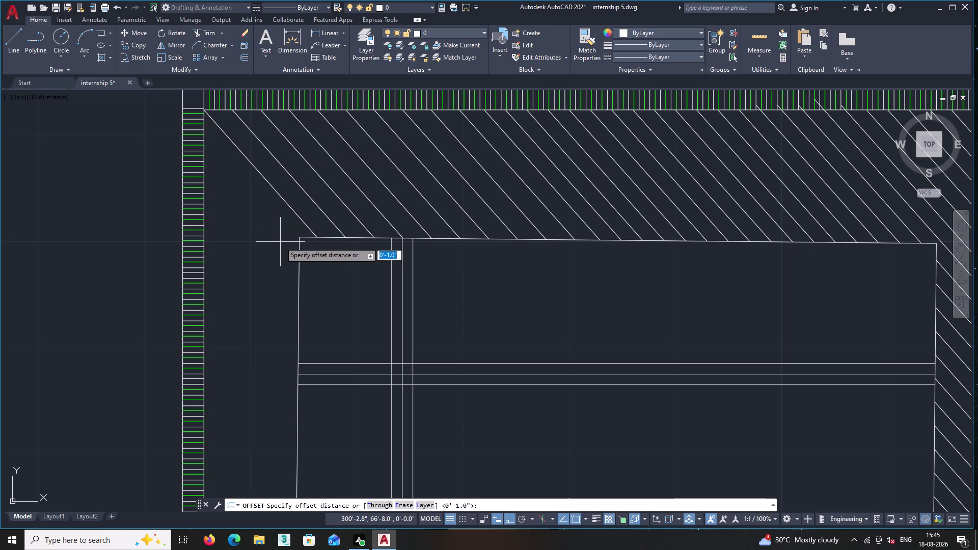
key(2)
key(Return)
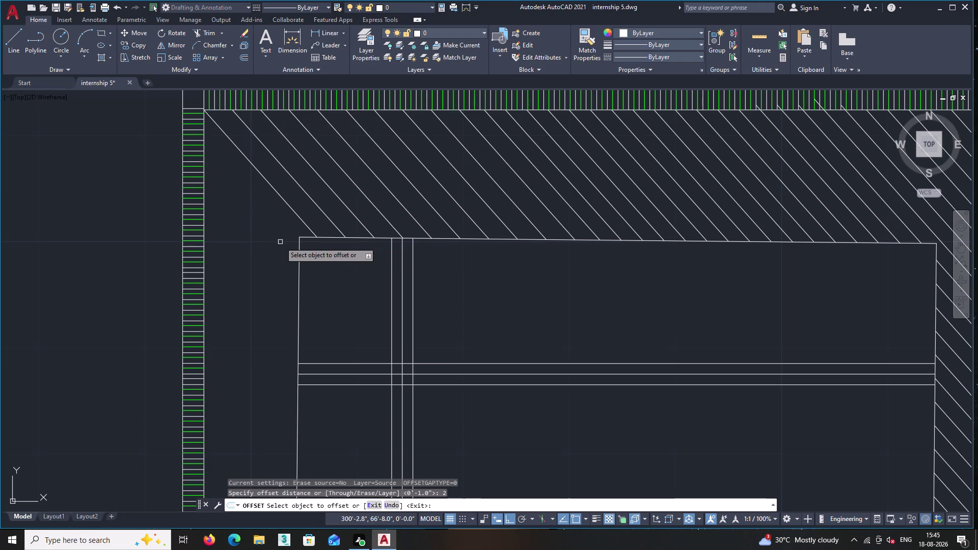
click(294, 209)
click(285, 224)
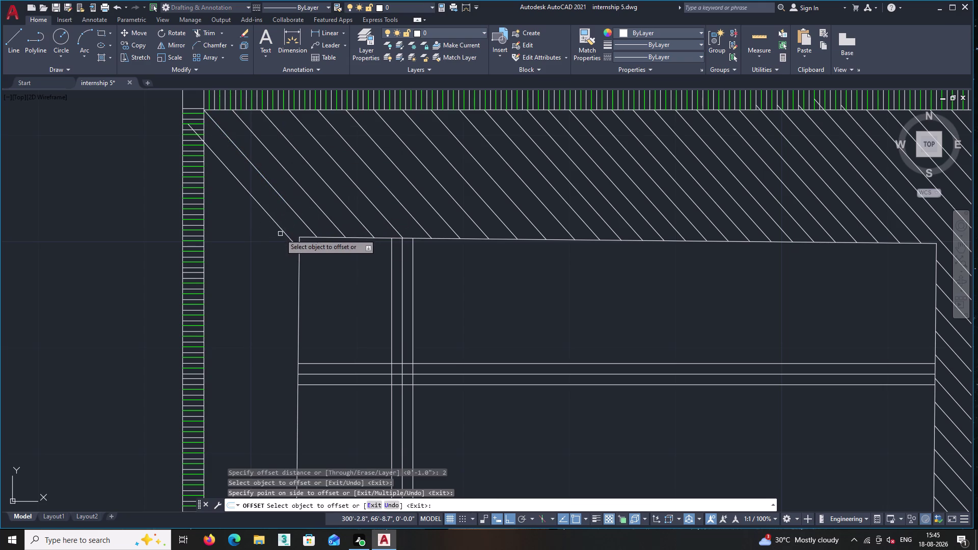
Repeatedly offset each newest diagonal 2 units further out across the left strip.
drag(284, 231, 277, 236)
double_click(268, 252)
click(269, 249)
click(245, 273)
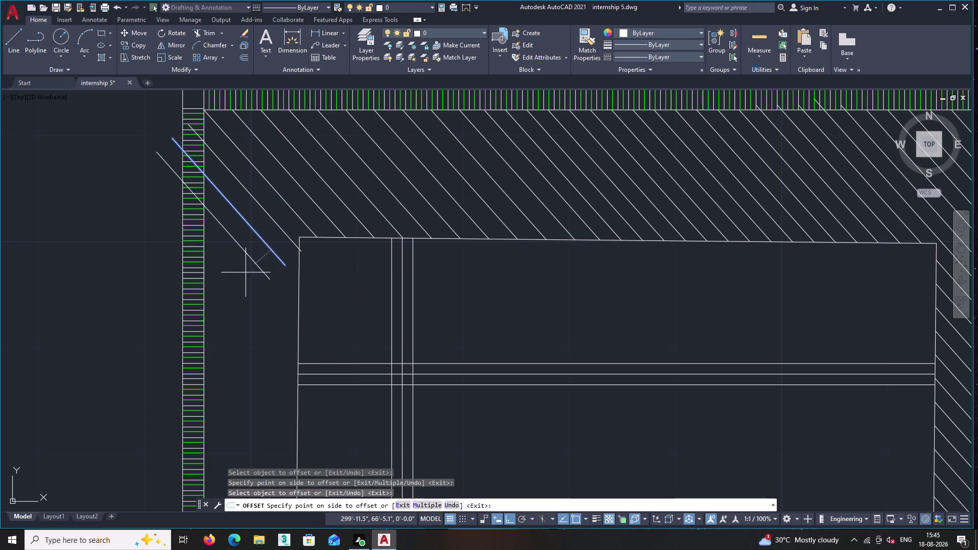
double_click(253, 264)
click(238, 282)
click(239, 283)
click(231, 295)
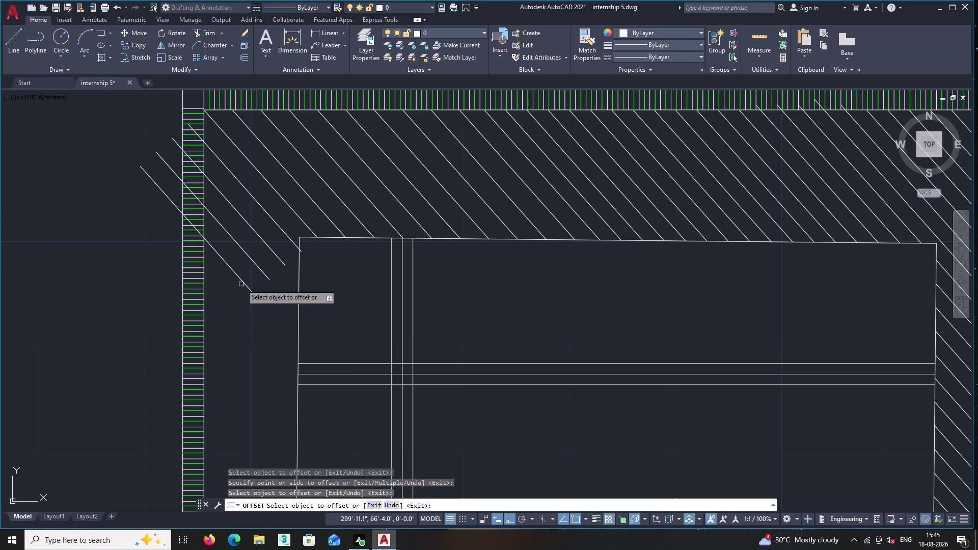
click(241, 284)
click(234, 296)
click(243, 281)
click(227, 302)
double_click(231, 297)
click(217, 317)
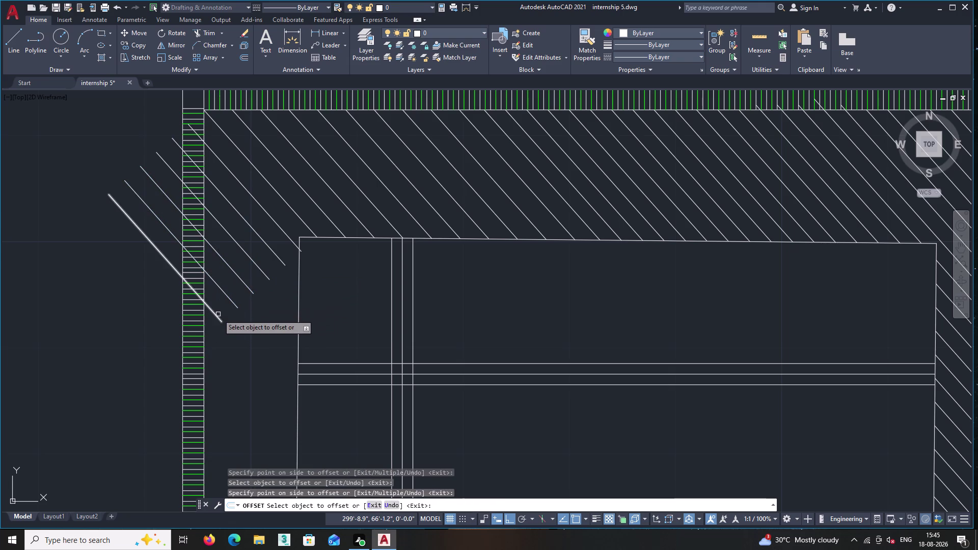
click(217, 319)
click(211, 334)
click(165, 293)
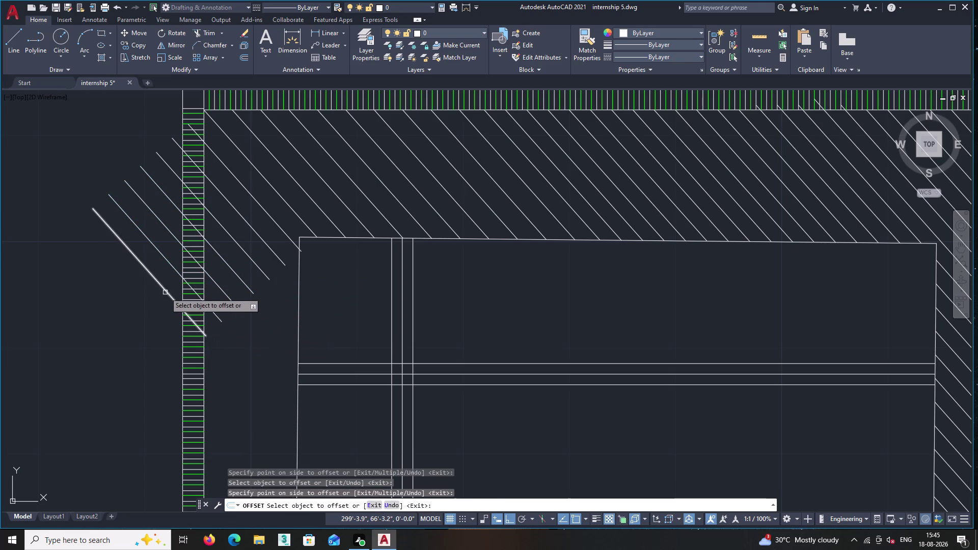
click(143, 315)
double_click(152, 304)
click(126, 326)
click(139, 317)
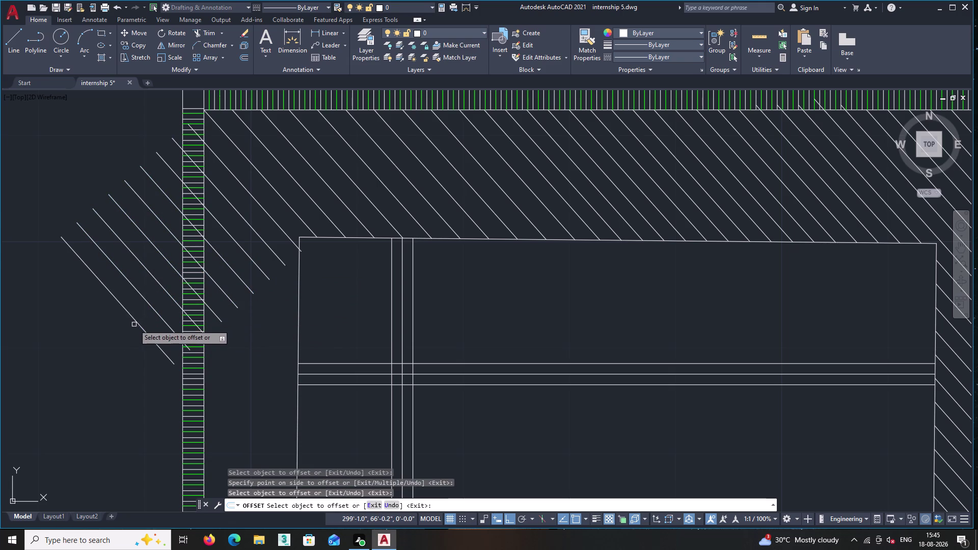
click(137, 321)
click(114, 343)
double_click(124, 336)
double_click(113, 349)
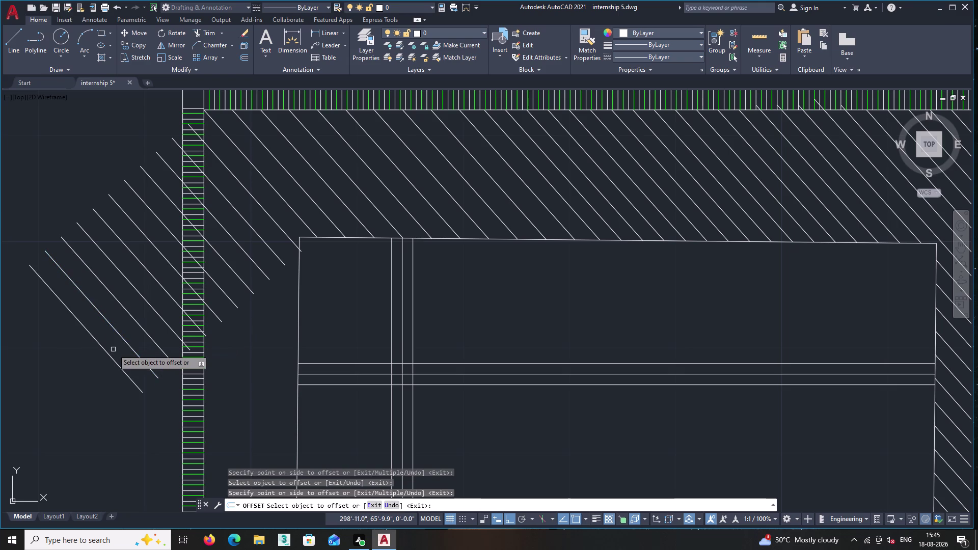
Undo nine extra diagonal copies with Ctrl+Z and end the offset.
key(ctrl+z)
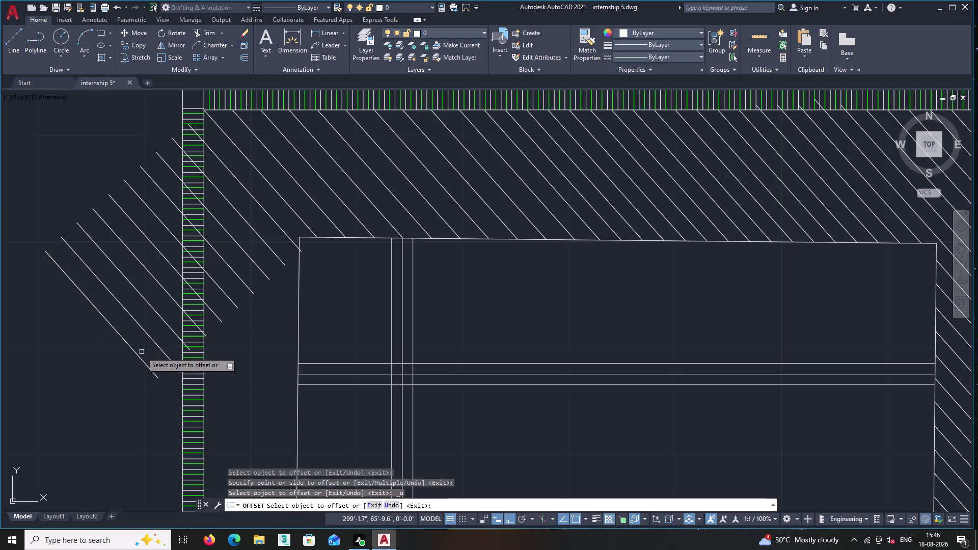
key(ctrl+z)
key(ctrl+z)
key(ctrl+z)
key(ctrl+z)
key(ctrl+z)
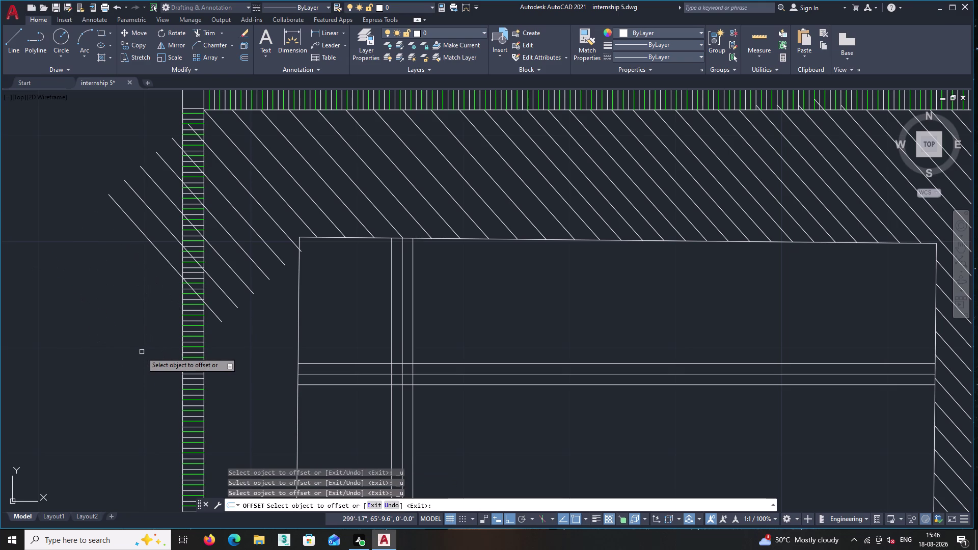
key(ctrl+z)
key(ctrl+z)
key(ctrl+z)
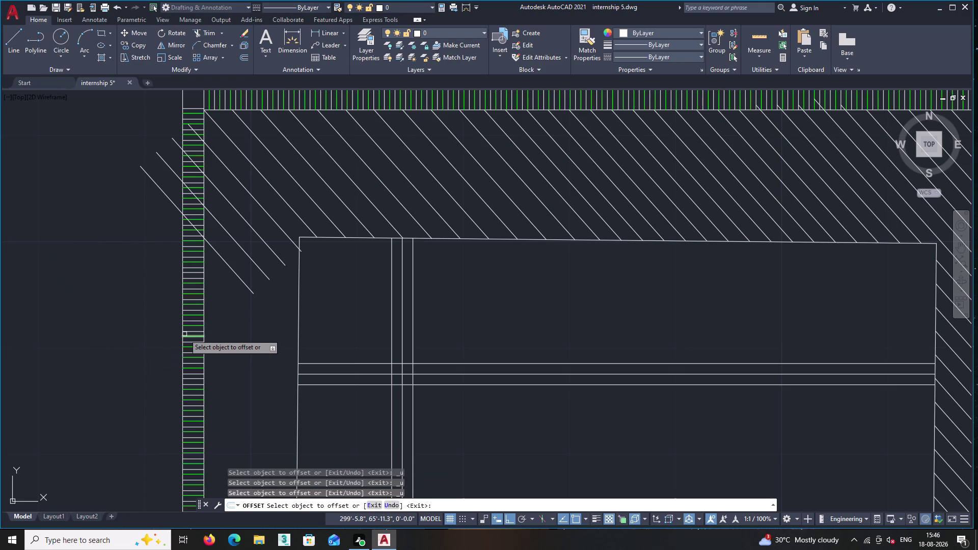
key(Escape)
scroll(up, 3)
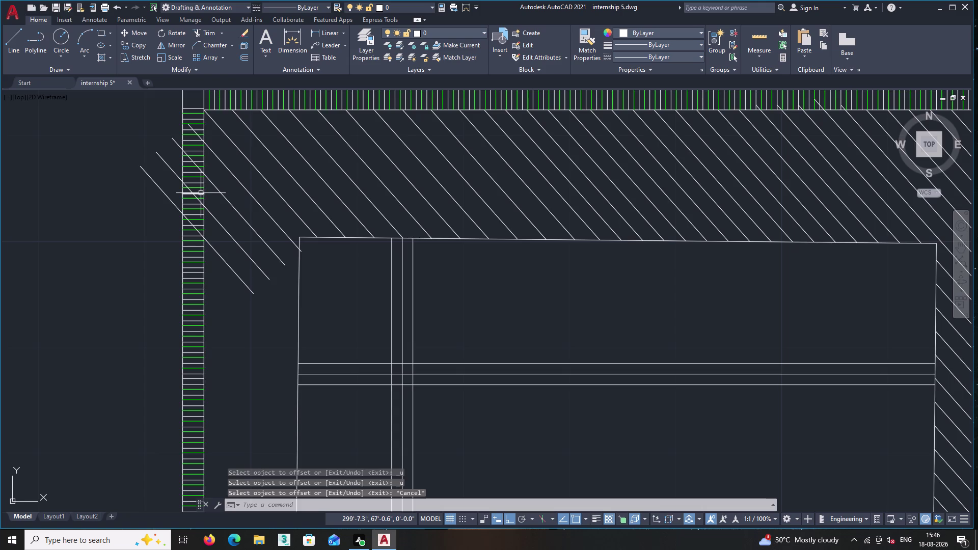
click(195, 29)
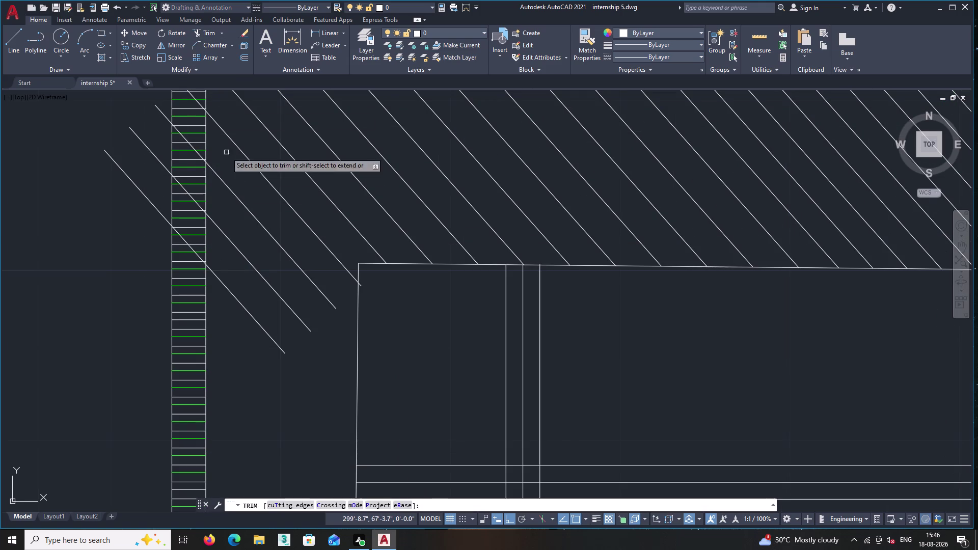
Trim three diagonal lines back at the left strip's edge, then exit trim.
scroll(up, 3)
scroll(up, 3)
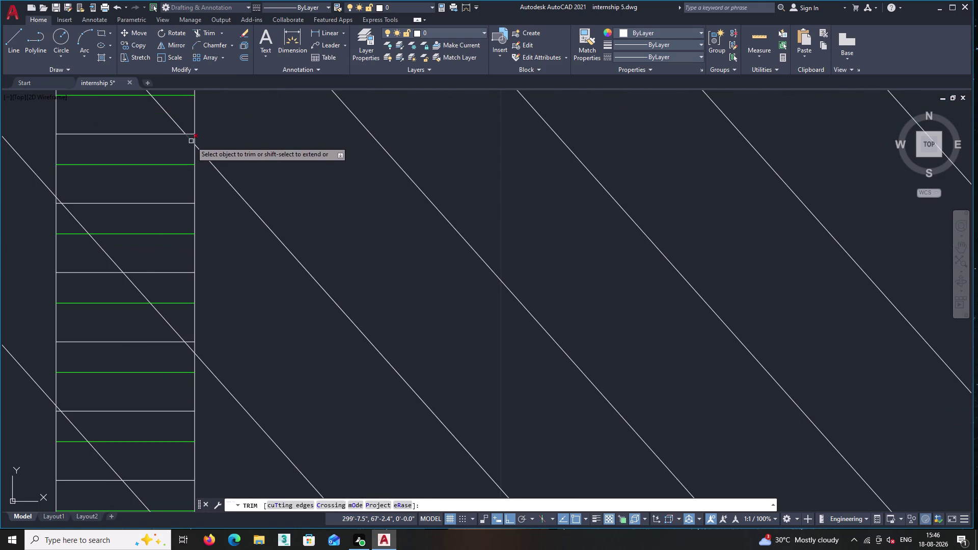
click(191, 141)
click(189, 349)
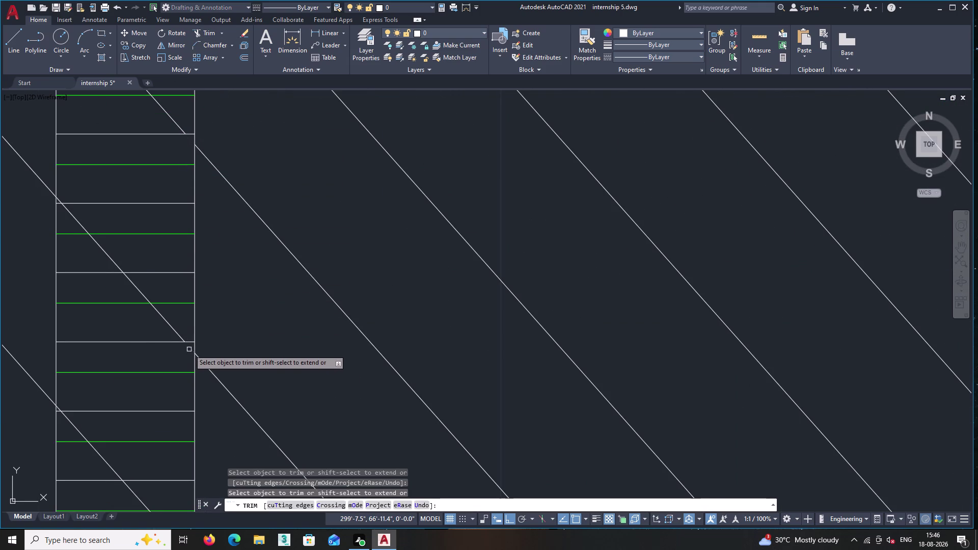
scroll(down, 3)
middle_drag(256, 326, 293, 258)
scroll(up, 3)
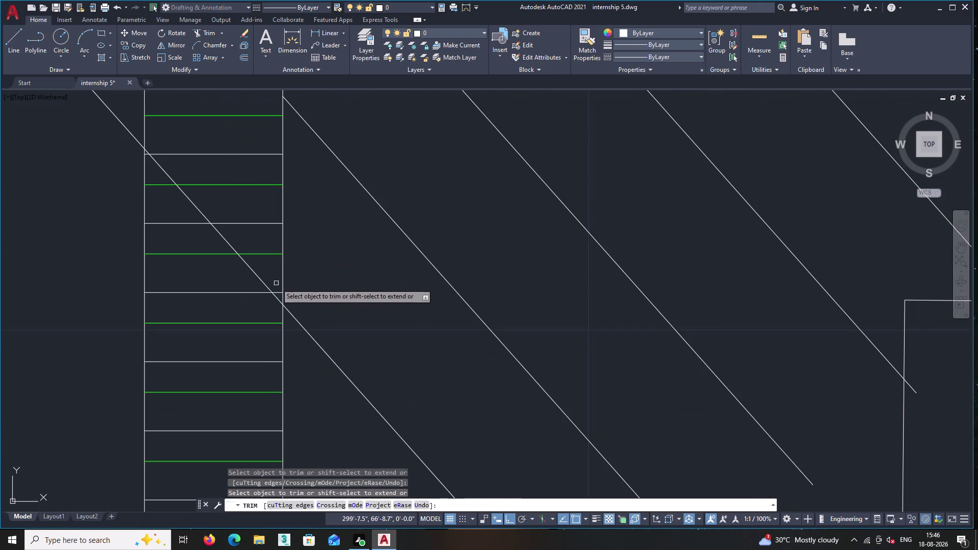
click(278, 298)
key(Escape)
key(Escape)
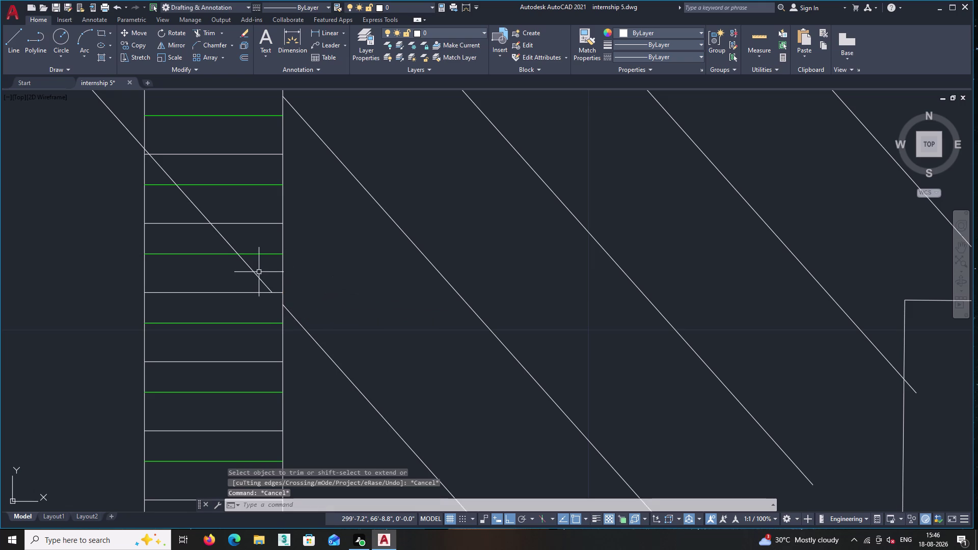
Select the stray diagonal pieces crossing the strip and delete them.
click(257, 275)
middle_drag(257, 276, 282, 428)
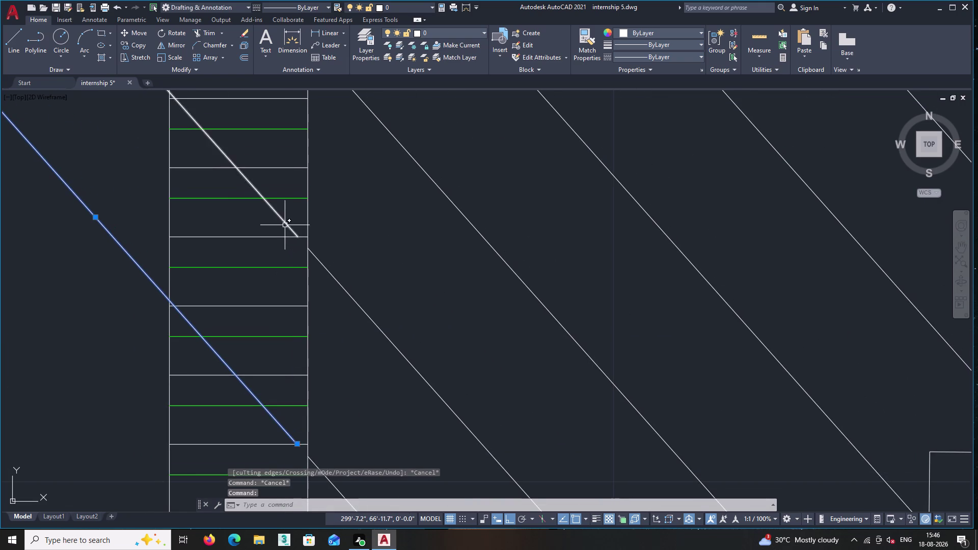
click(285, 225)
middle_drag(284, 225, 257, 403)
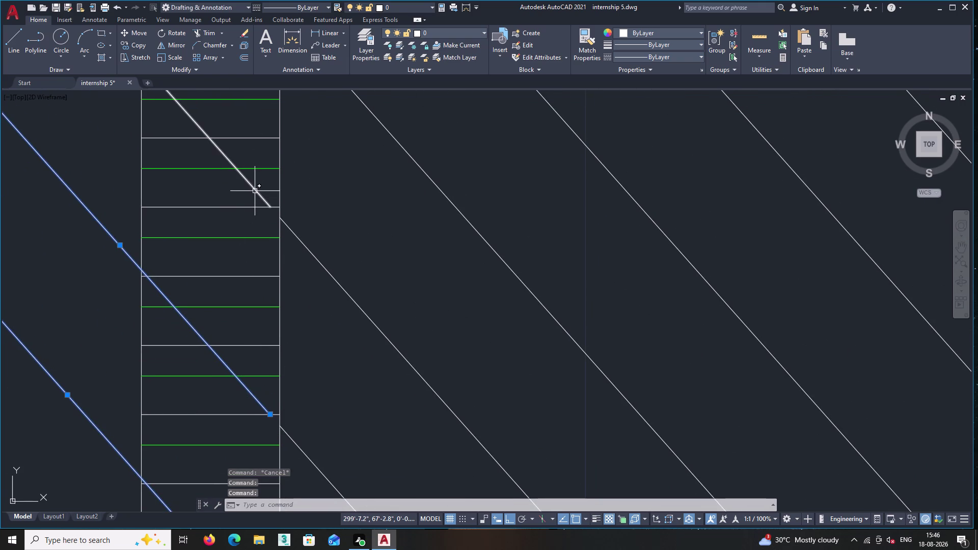
click(256, 191)
key(Delete)
scroll(down, 3)
scroll(down, 3)
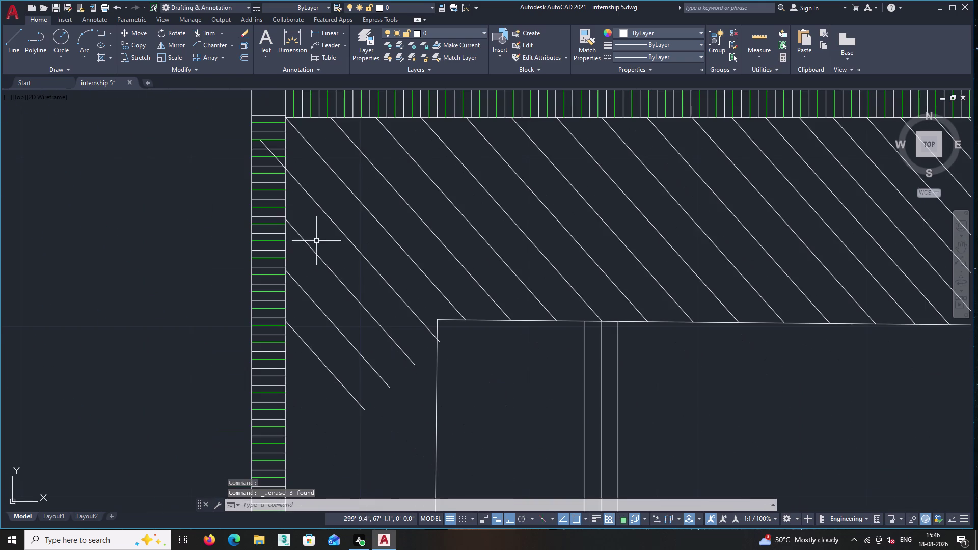
middle_drag(296, 186, 308, 257)
scroll(up, 3)
Start and cancel a TR trim, then erase the leftover diagonal piece inside the strip.
text(t)
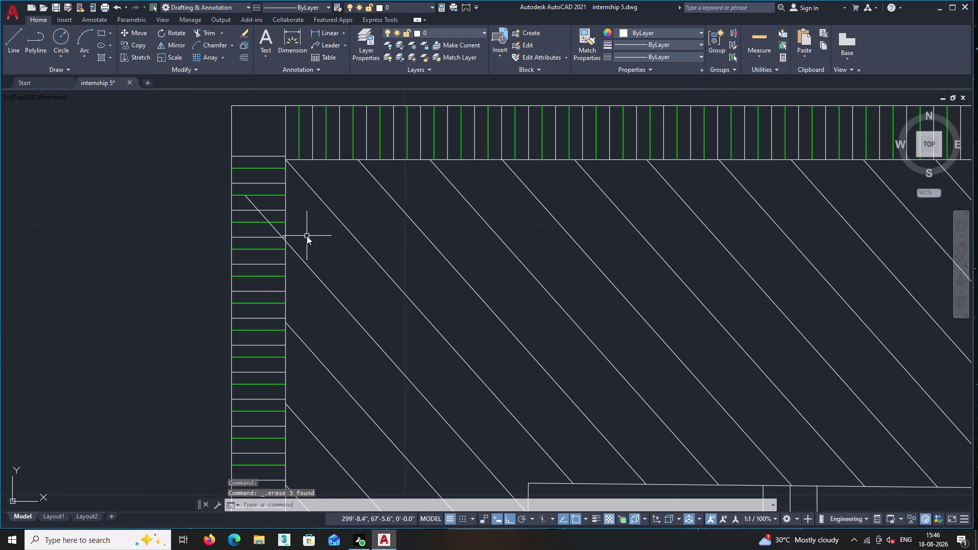
text(r)
key(Return)
scroll(up, 3)
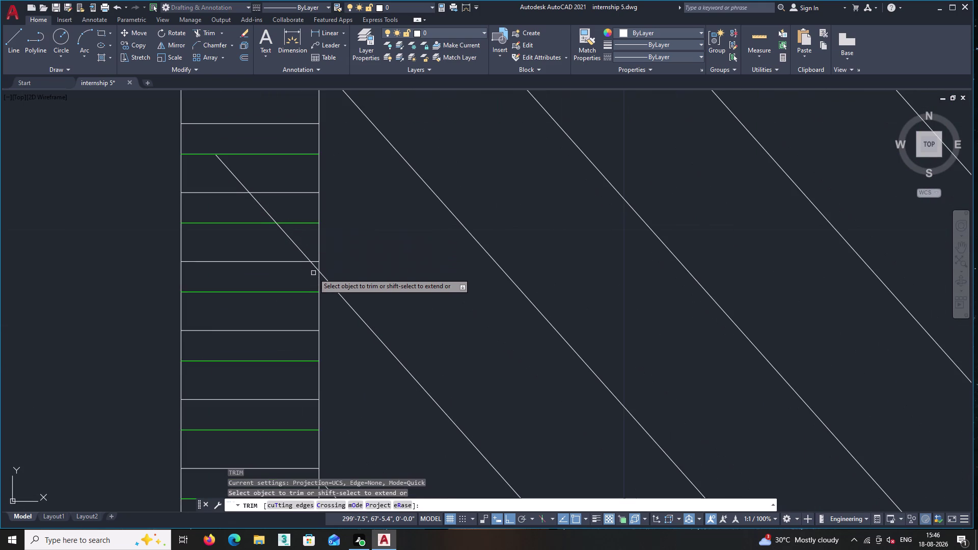
click(316, 268)
key(Escape)
click(298, 245)
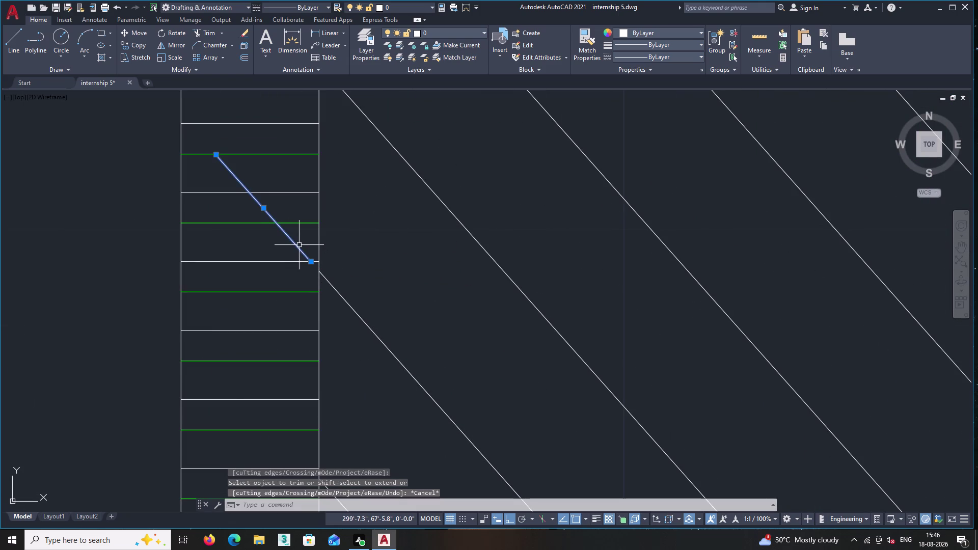
key(Delete)
Run and cancel another trim near the bed outline, then select the top diagonal beside the strip.
scroll(down, 3)
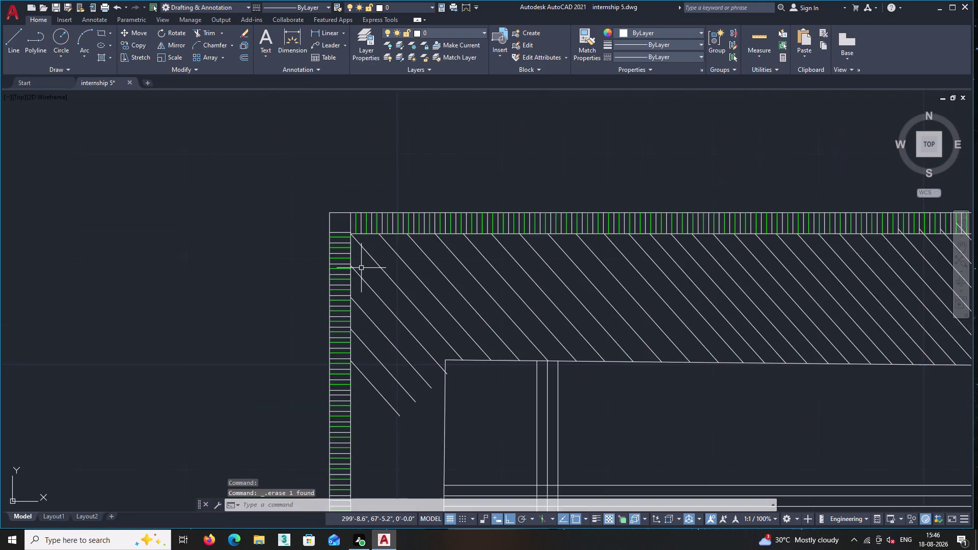
middle_drag(361, 268, 319, 167)
scroll(up, 3)
scroll(up, 3)
middle_drag(329, 275, 328, 274)
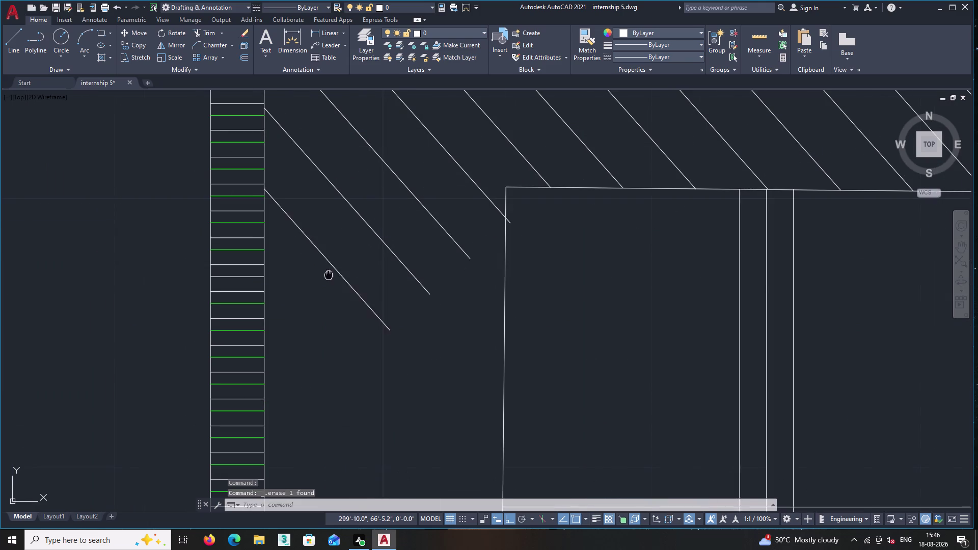
middle_drag(329, 274, 333, 234)
text(tr)
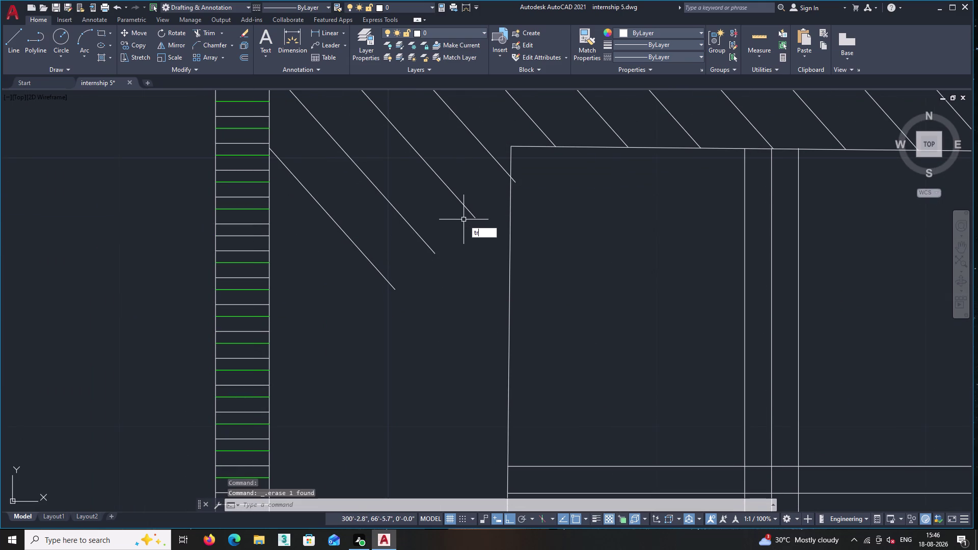
key(Return)
scroll(up, 3)
click(523, 175)
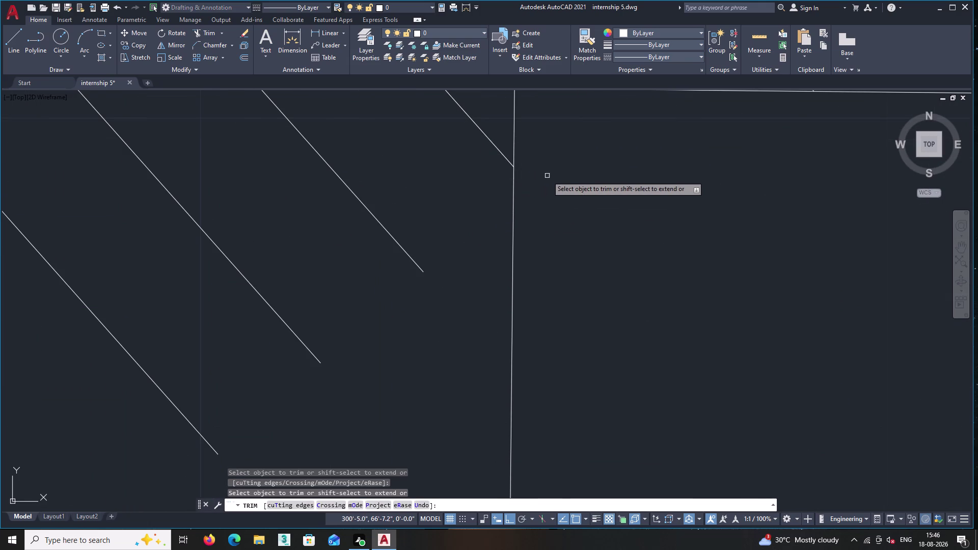
scroll(down, 3)
key(Escape)
scroll(down, 3)
scroll(up, 3)
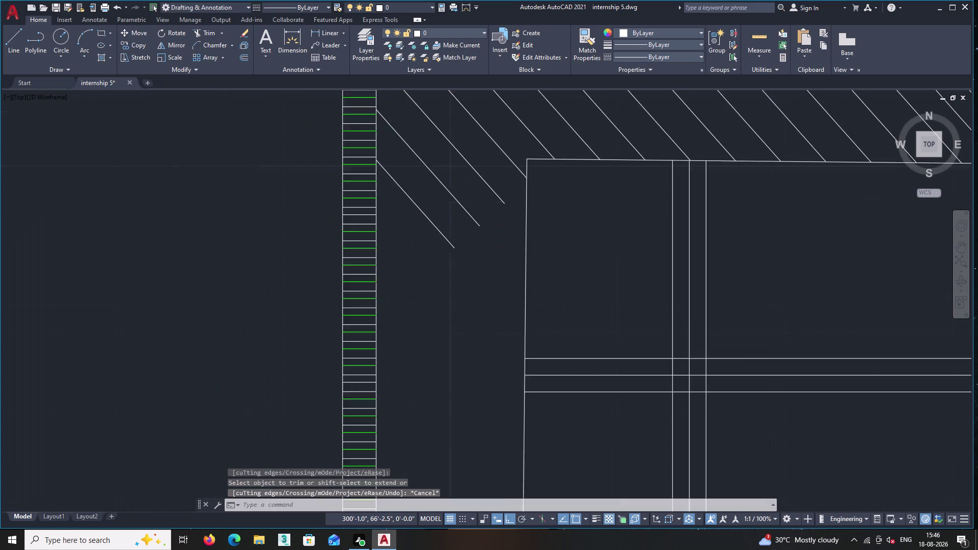
click(433, 231)
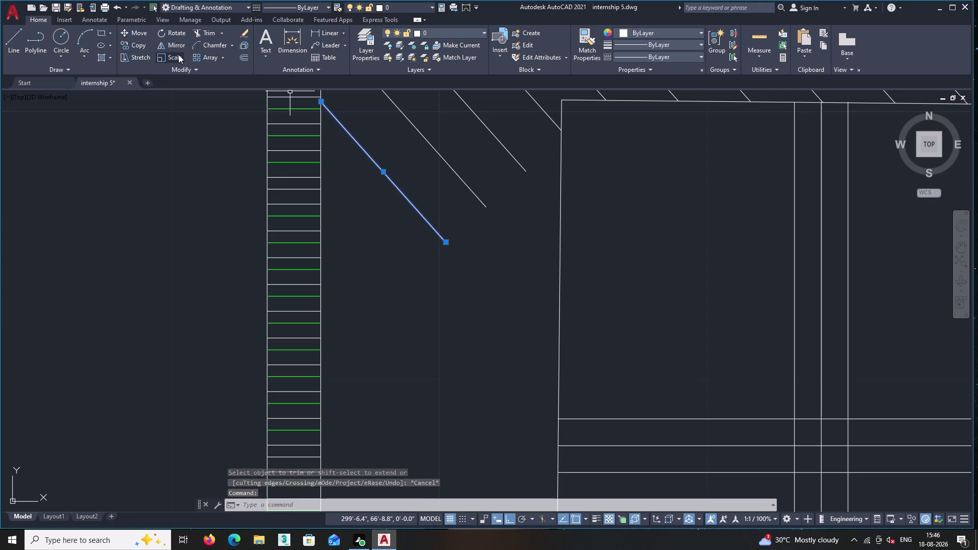
Copy the diagonal line into a 10-item array spaced 2 apart beside the left strip.
double_click(146, 47)
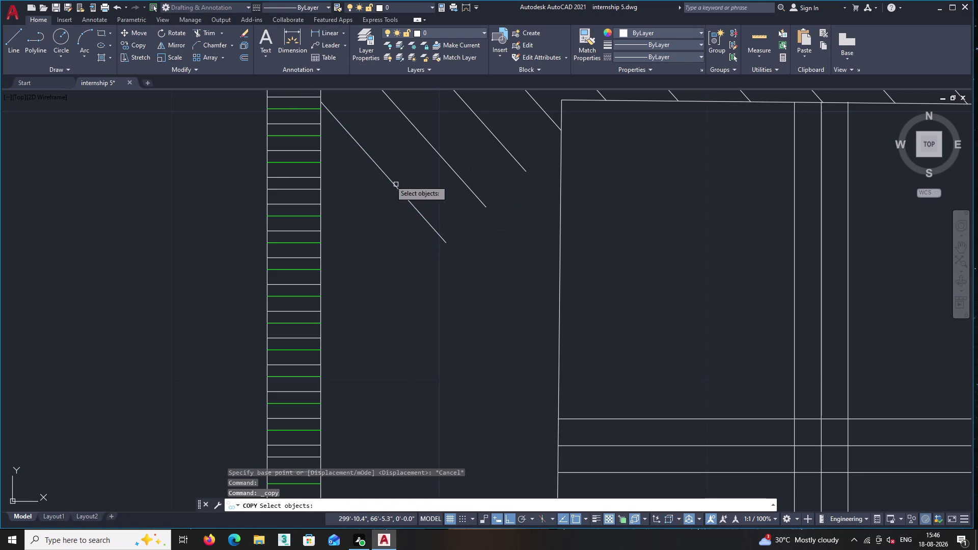
click(385, 177)
right_click(384, 177)
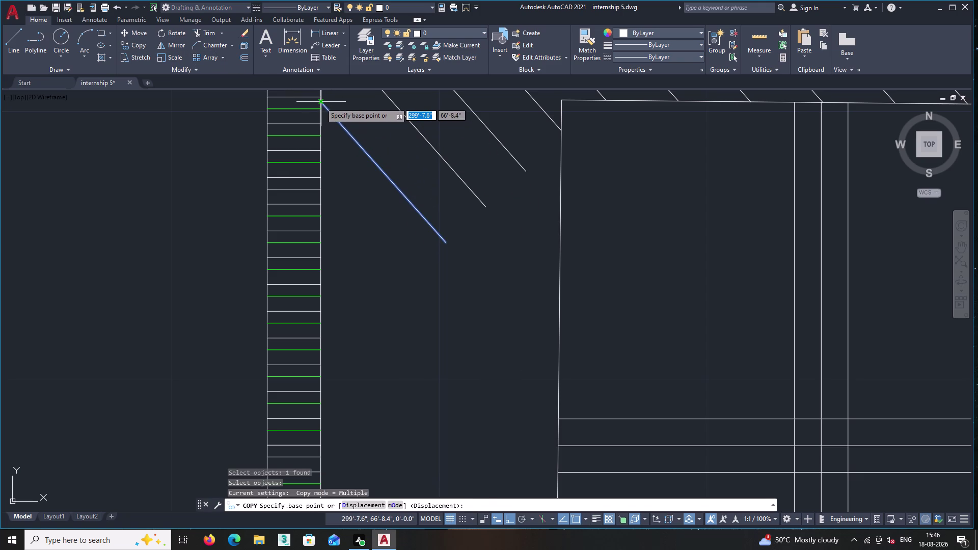
click(320, 102)
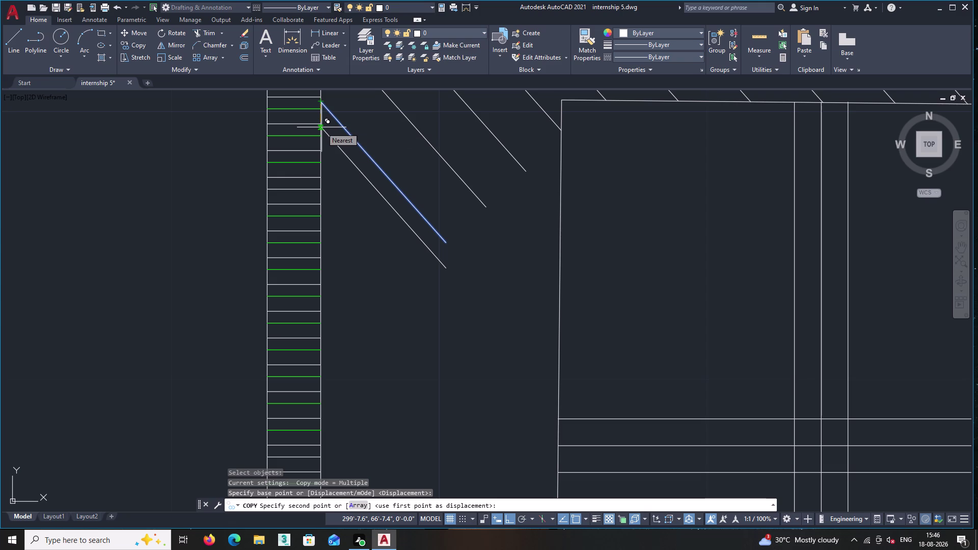
key(a)
key(Return)
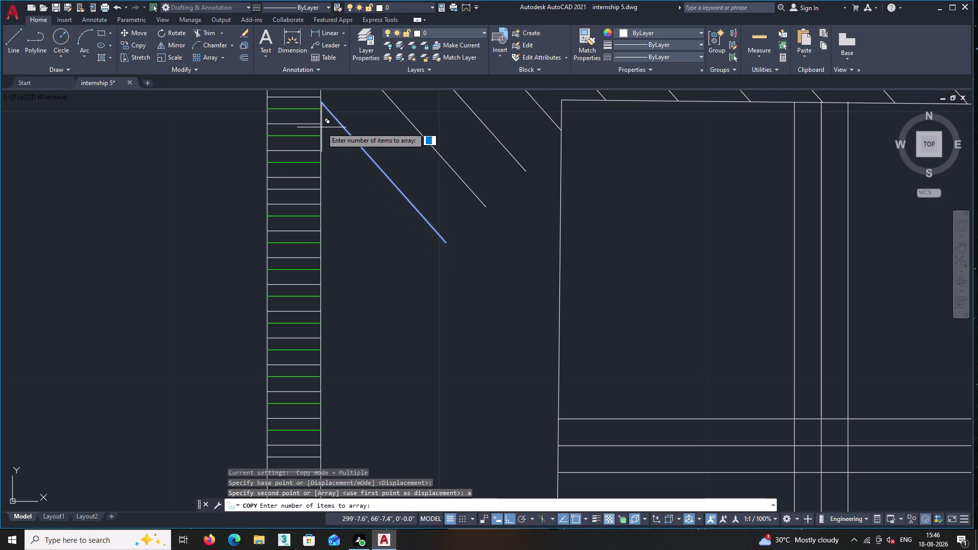
text(1)
text(0)
key(Return)
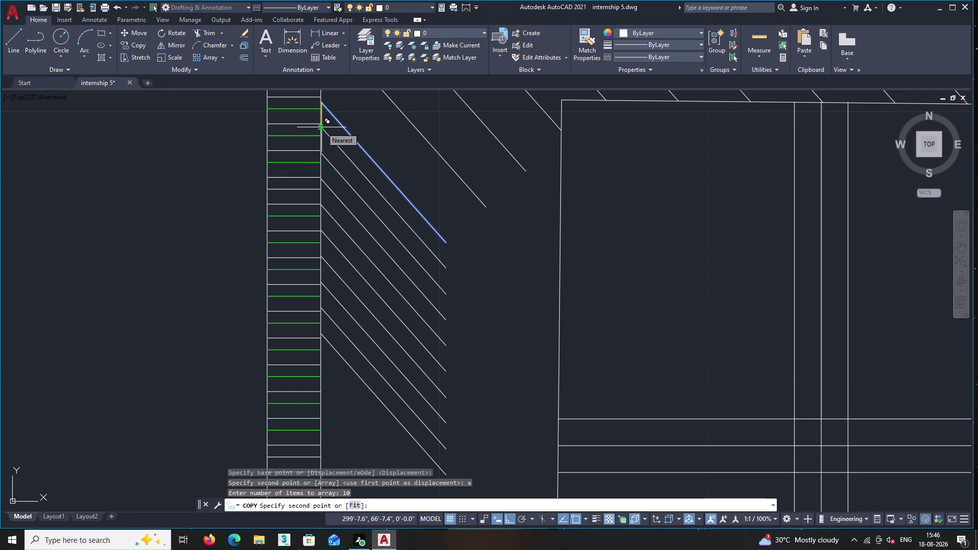
key(2)
key(Return)
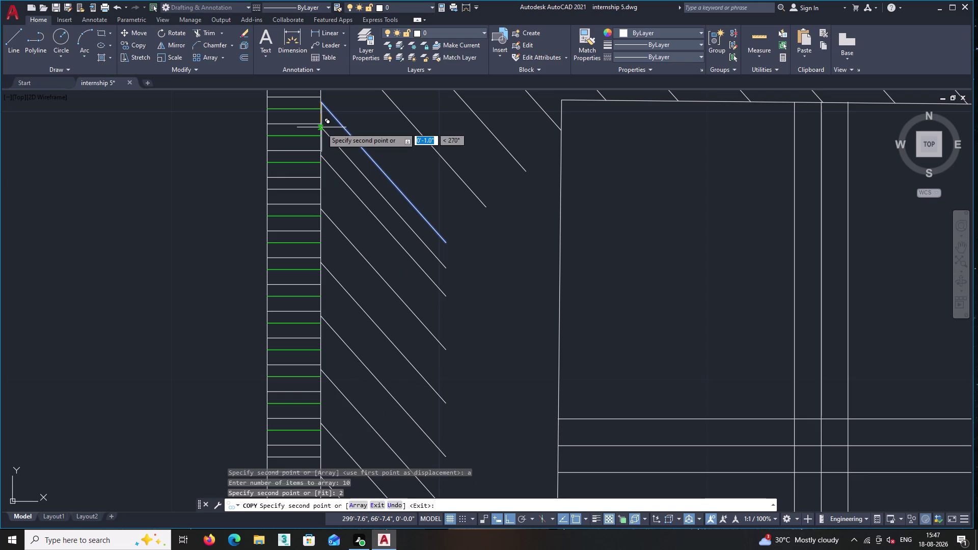
key(Escape)
scroll(down, 3)
middle_drag(424, 257, 377, 116)
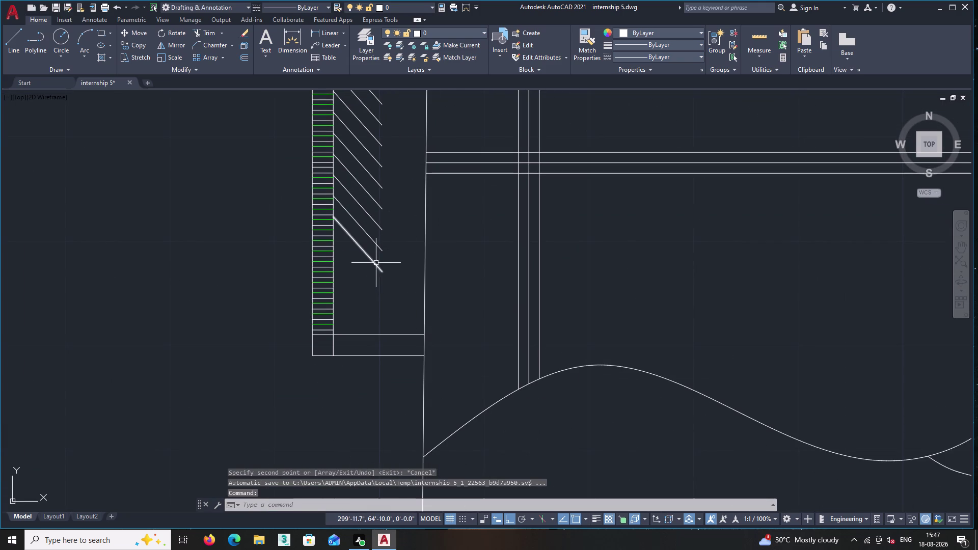
Array eight more copies of the lowest diagonal, spaced 2' apart, further down the strip.
click(375, 262)
right_click(366, 262)
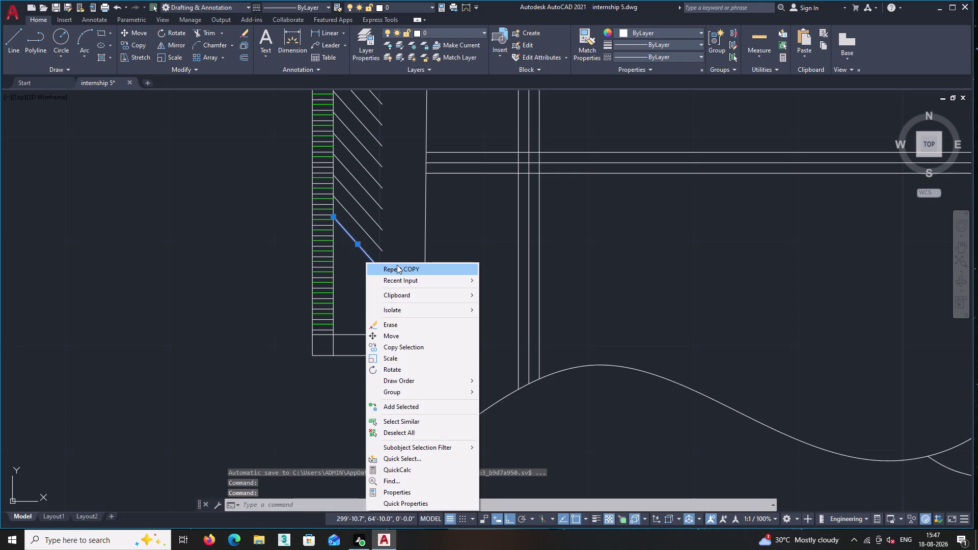
click(396, 265)
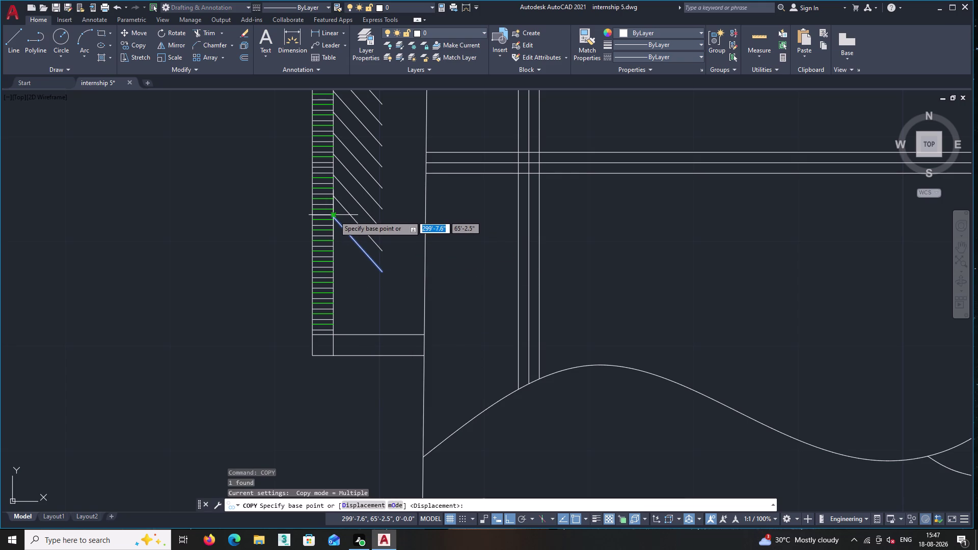
click(333, 221)
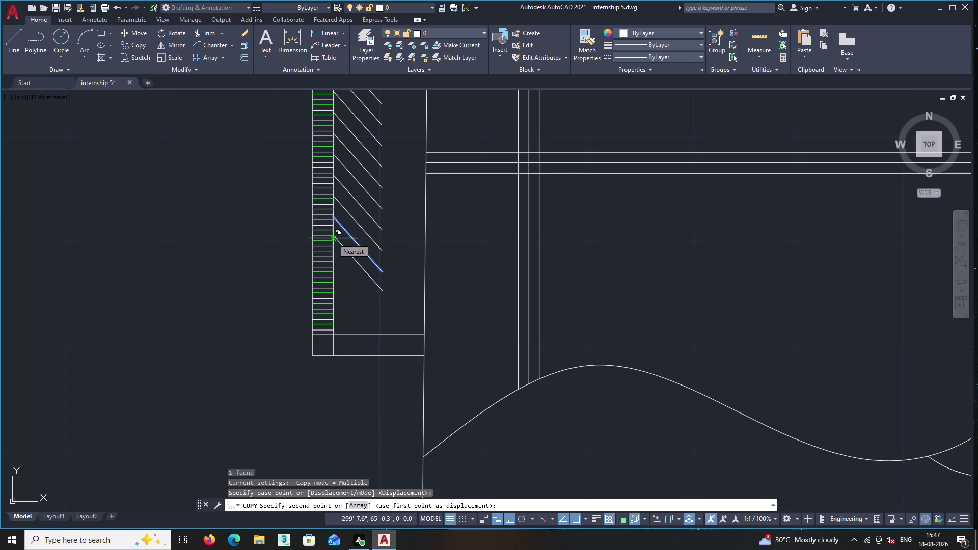
key(a)
key(Return)
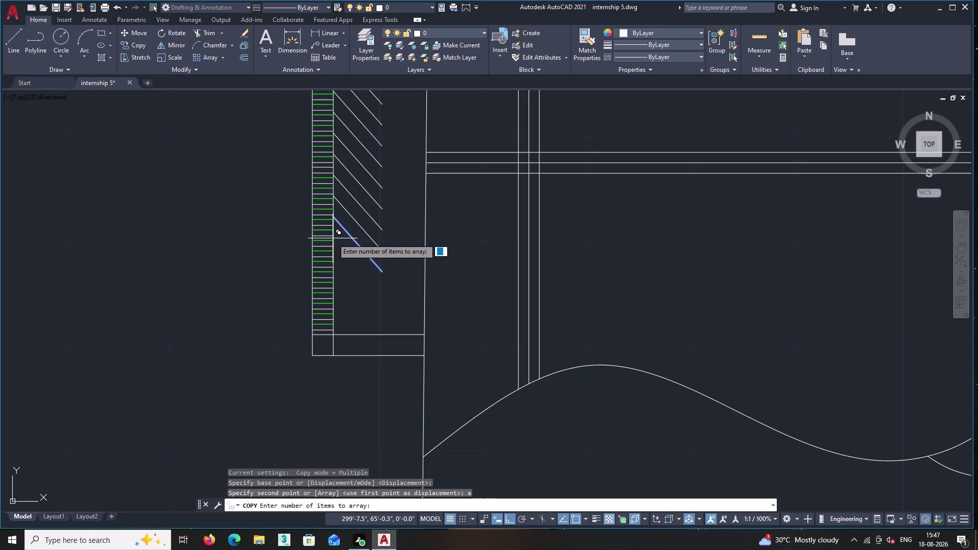
key(8)
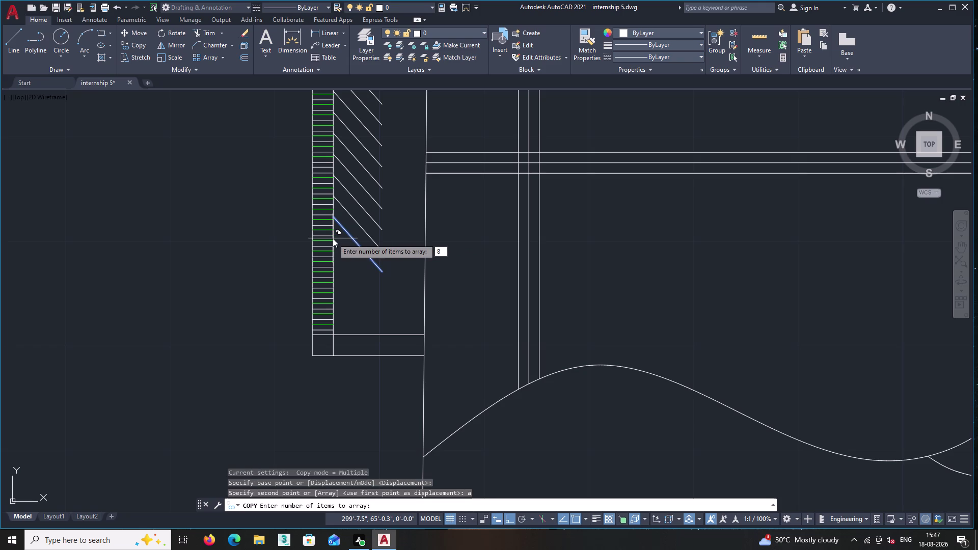
key(Return)
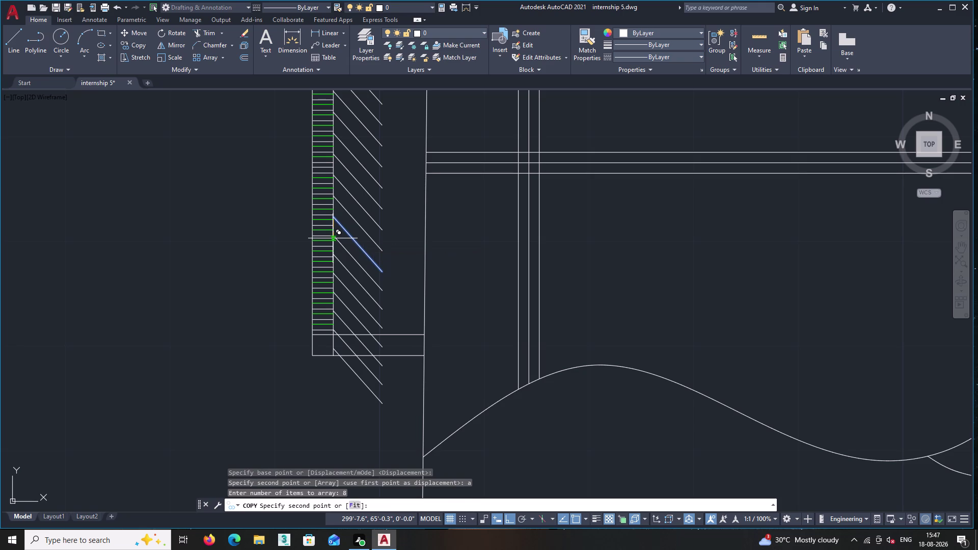
text(2')
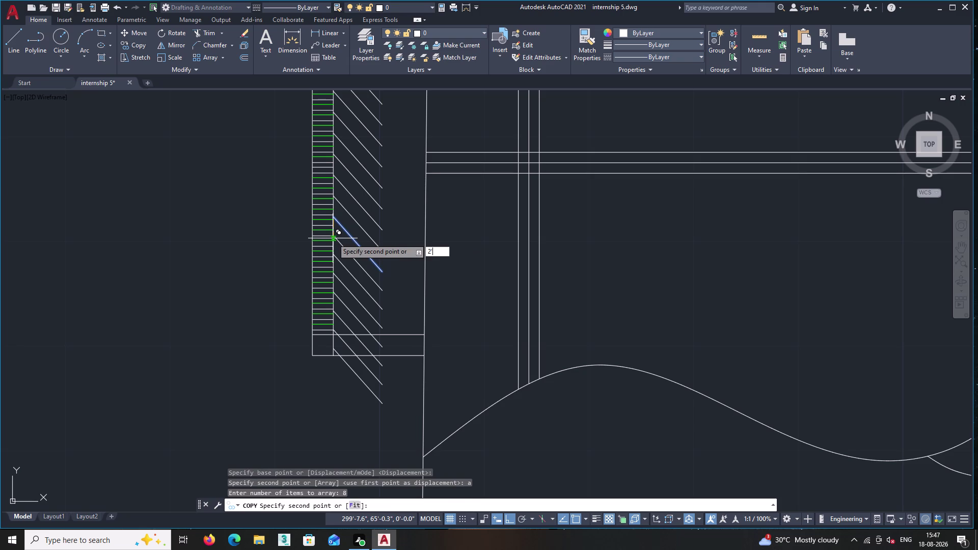
key(BackSpace)
key(Return)
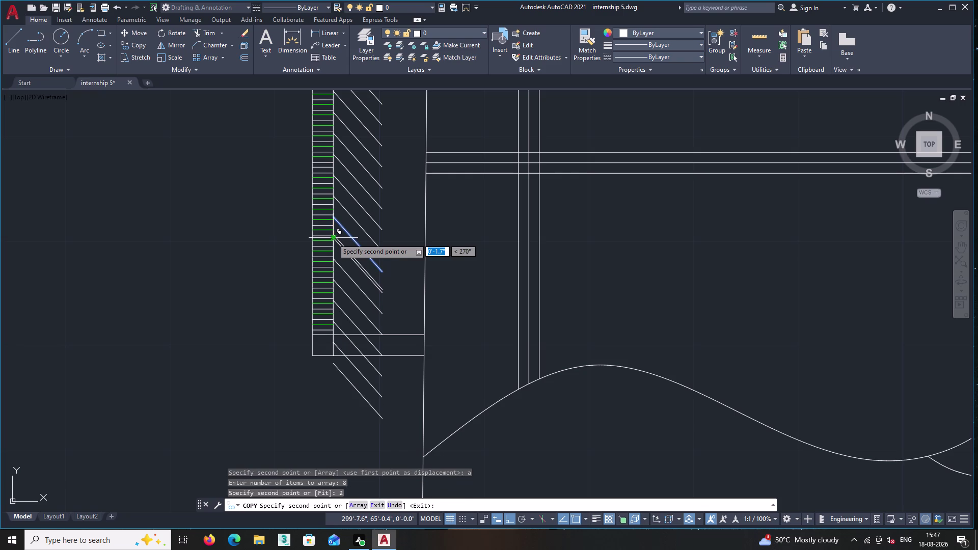
key(Escape)
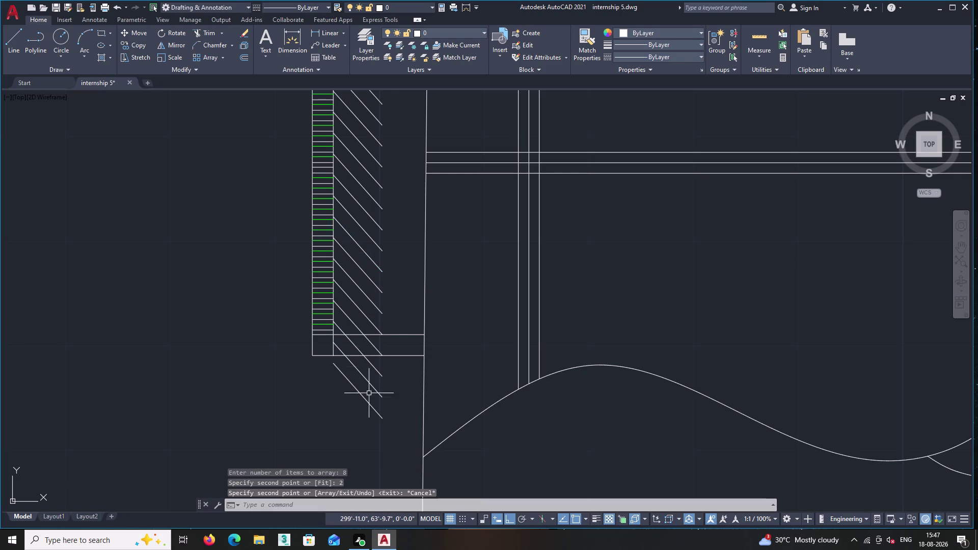
Erase the two stray diagonals crossing the band's bottom edge.
scroll(up, 3)
scroll(up, 3)
middle_drag(343, 324, 293, 419)
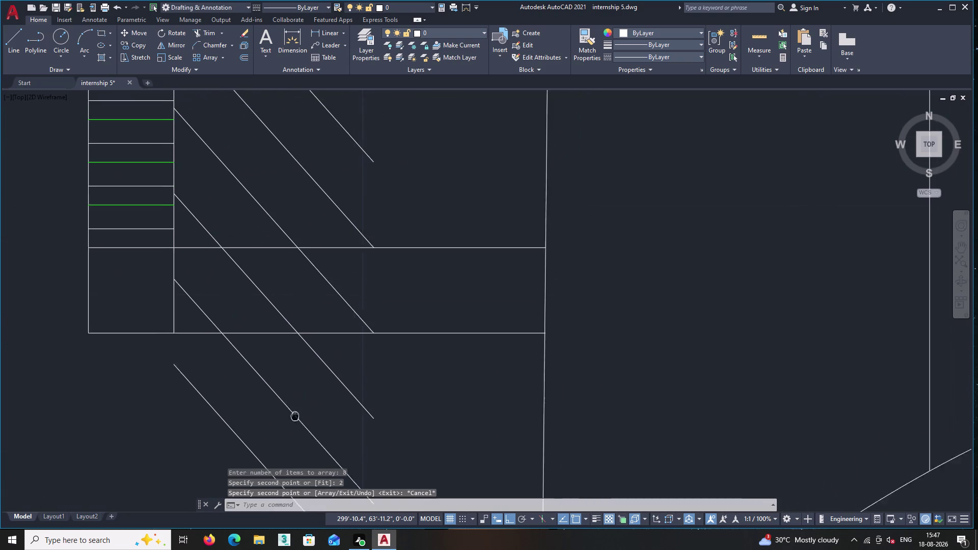
middle_drag(294, 419, 291, 425)
key(Escape)
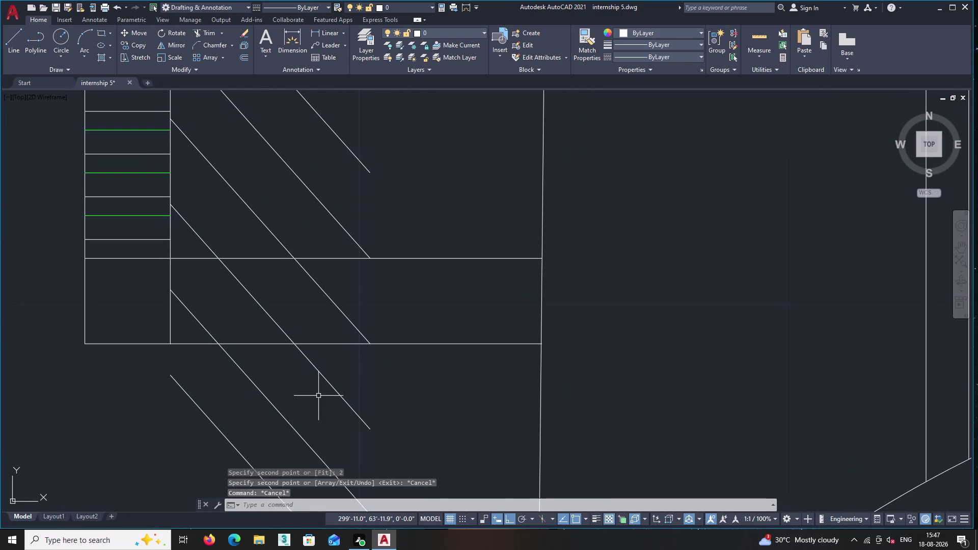
text(tr)
key(Return)
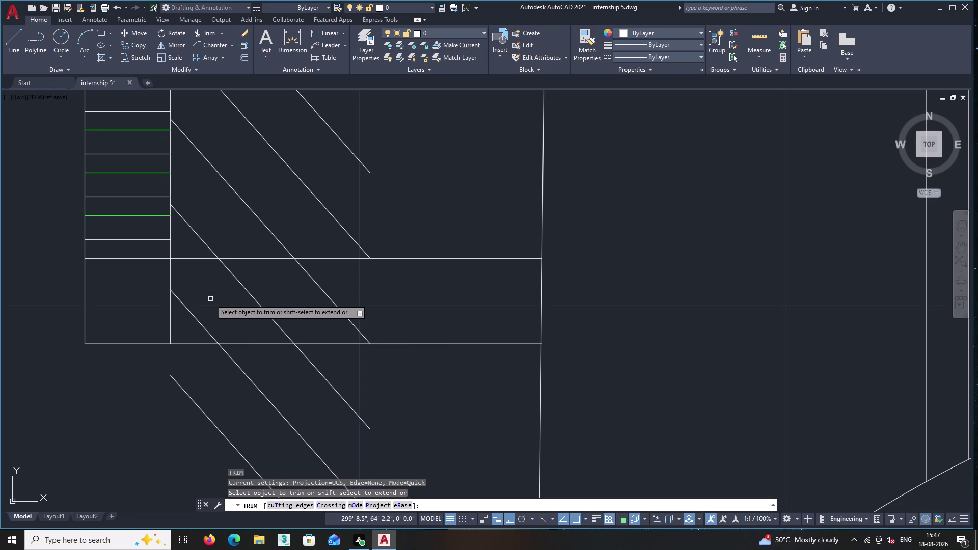
key(Escape)
click(201, 326)
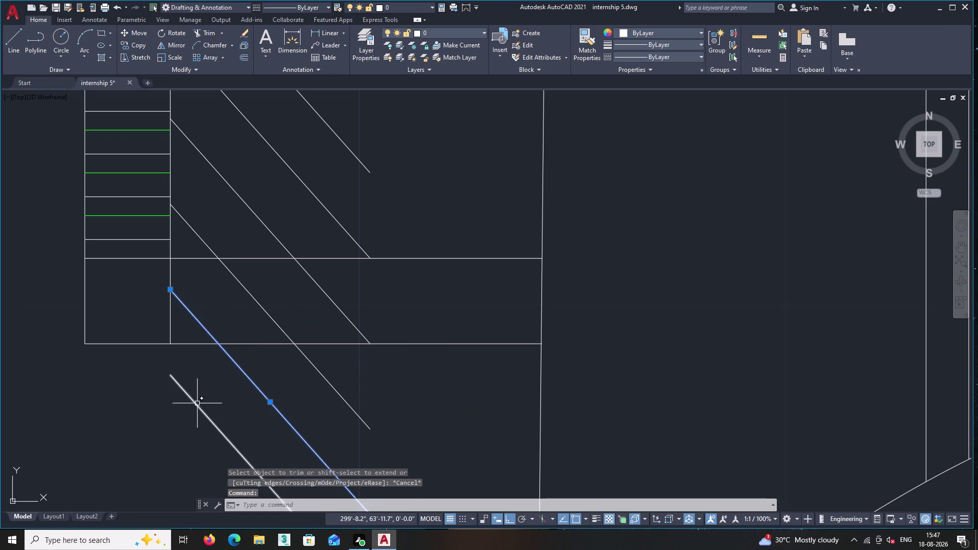
click(197, 404)
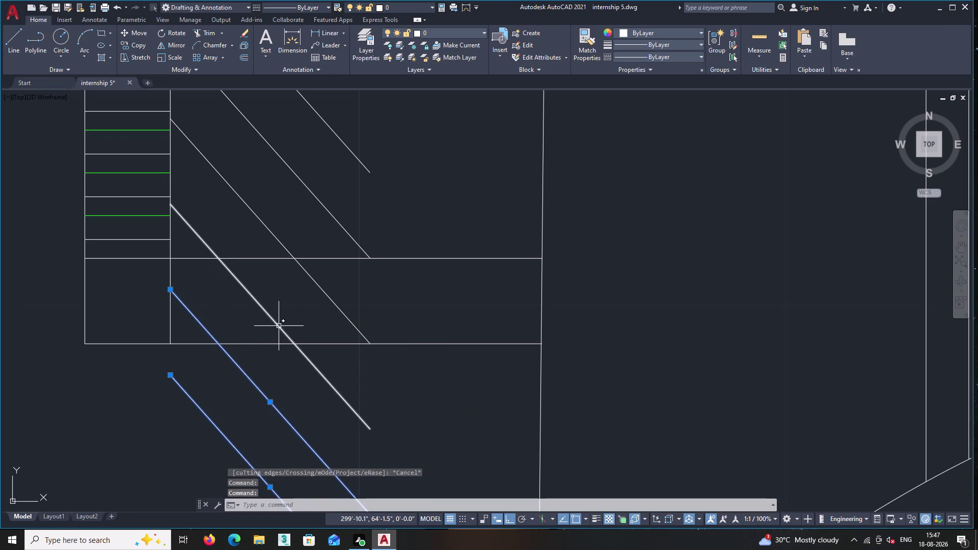
key(Delete)
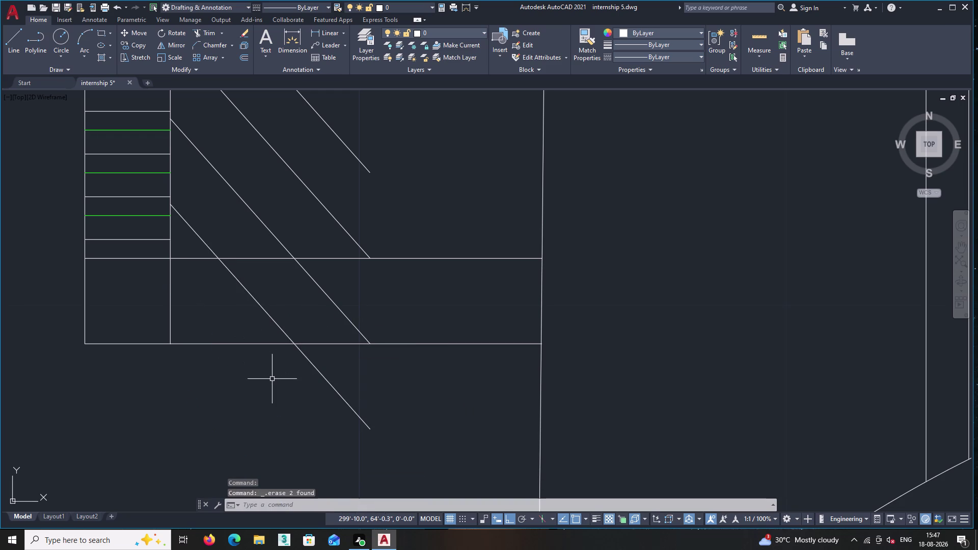
Fence-trim the diagonal lines overhanging the band's lower edge.
text(tr)
key(Return)
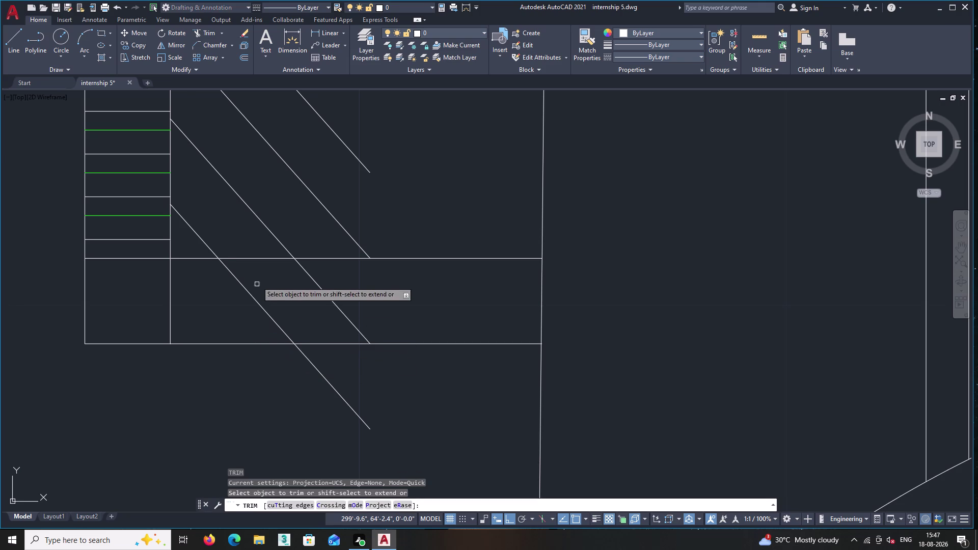
scroll(up, 3)
middle_drag(254, 273, 263, 363)
click(365, 355)
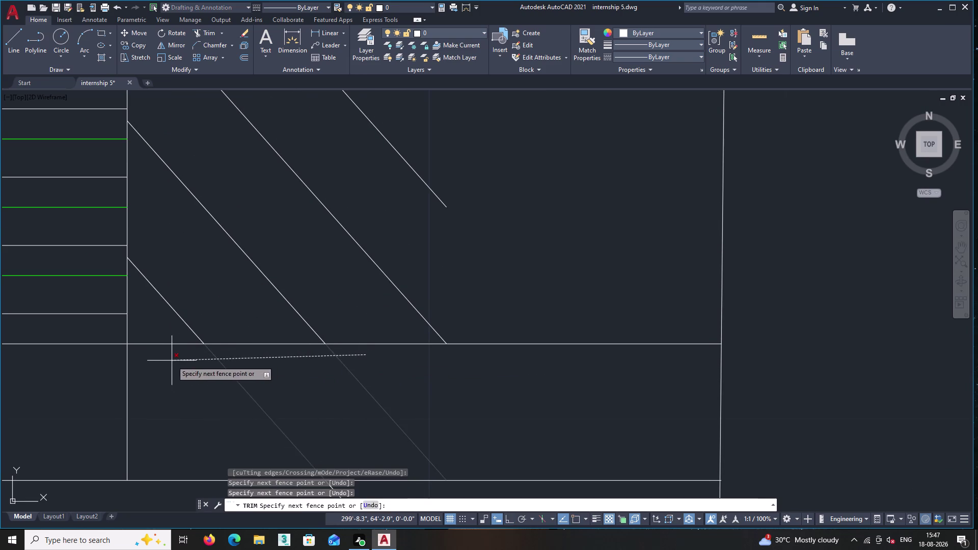
click(167, 361)
scroll(down, 3)
click(336, 449)
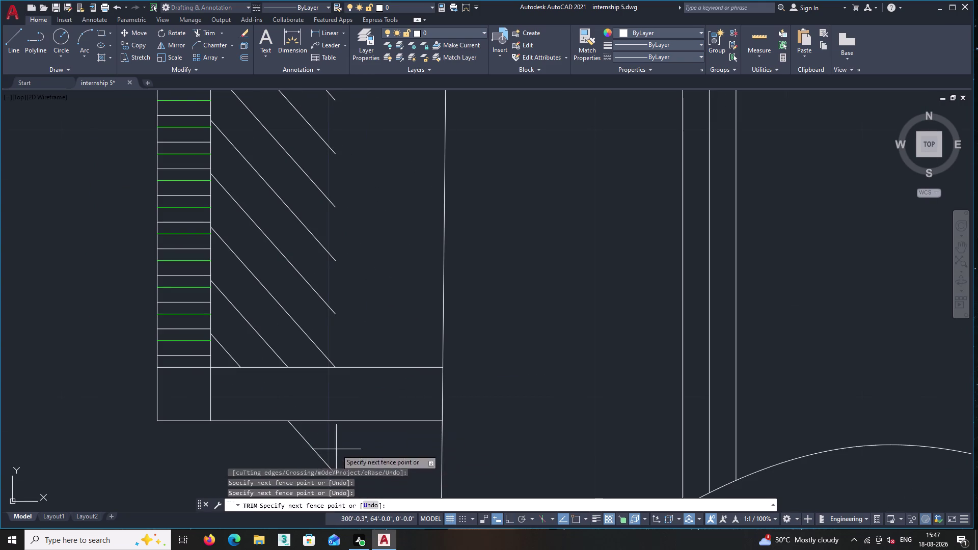
click(293, 450)
scroll(down, 3)
middle_drag(350, 344, 348, 352)
scroll(down, 3)
key(Return)
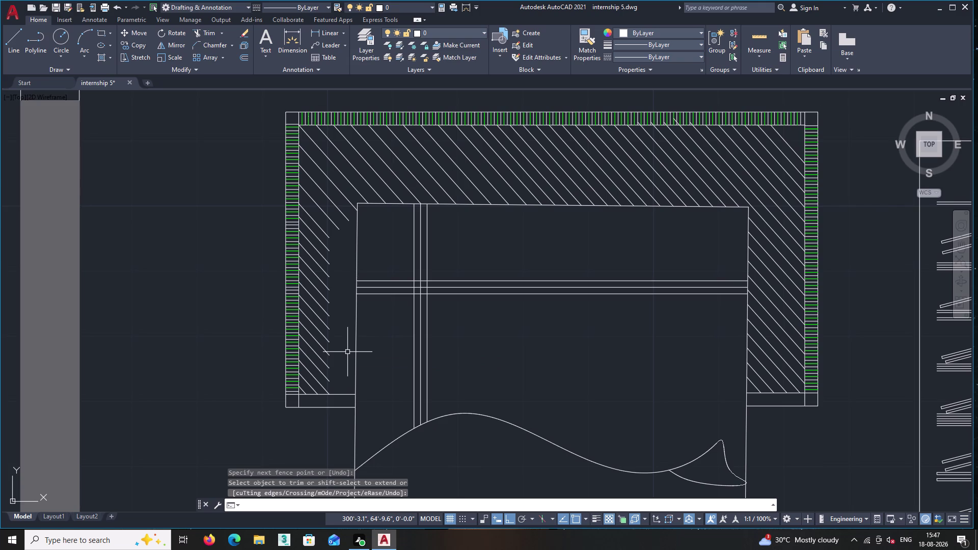
Extend the short diagonals in the left band with a fence selection.
key(e)
key(x)
key(Return)
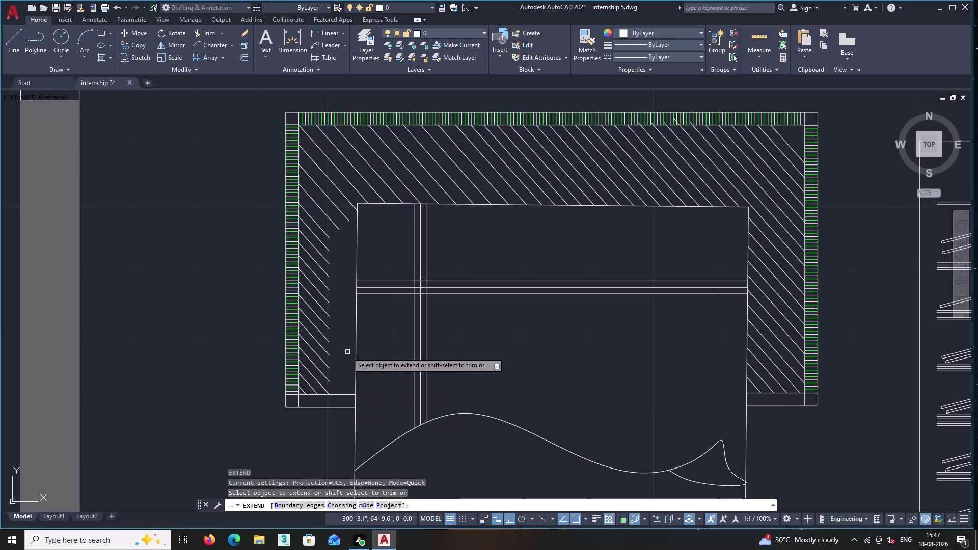
scroll(up, 3)
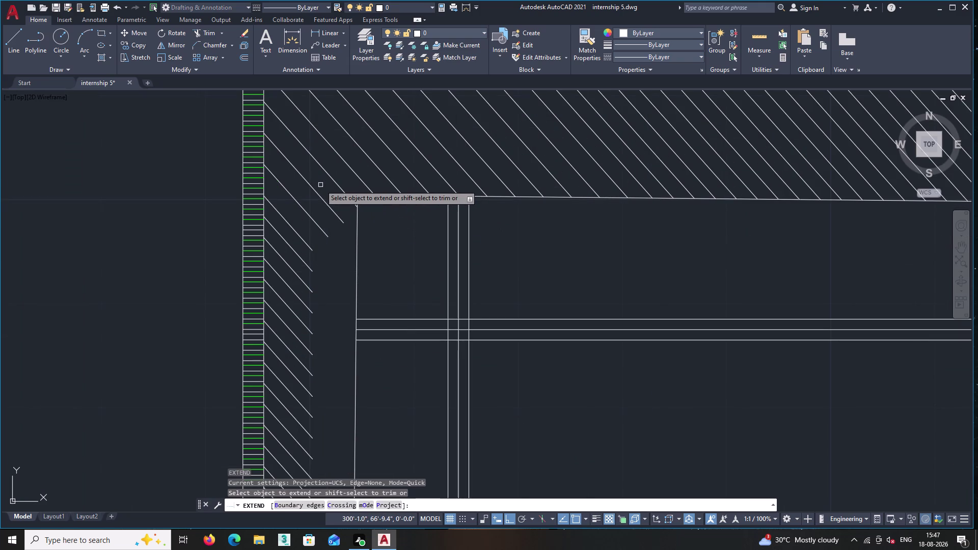
click(321, 185)
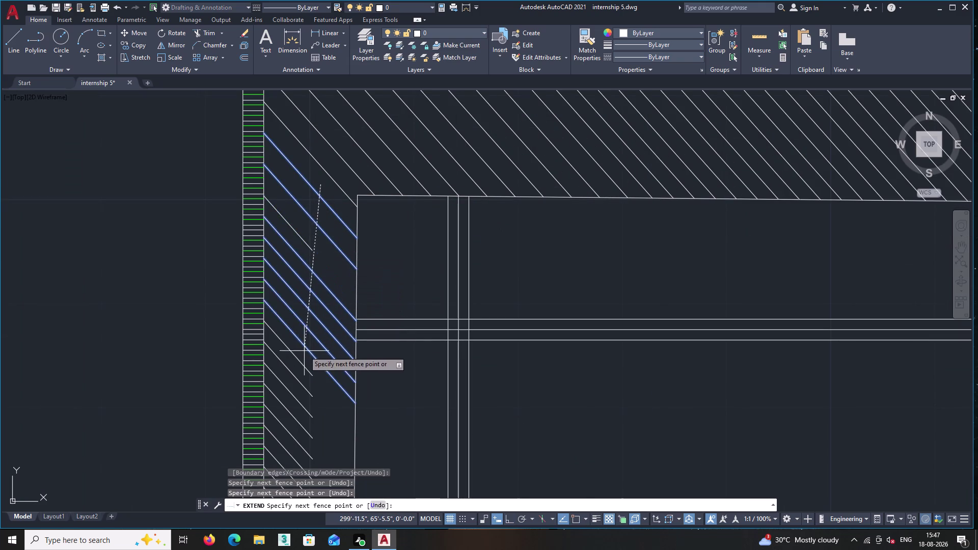
middle_drag(304, 350, 320, 230)
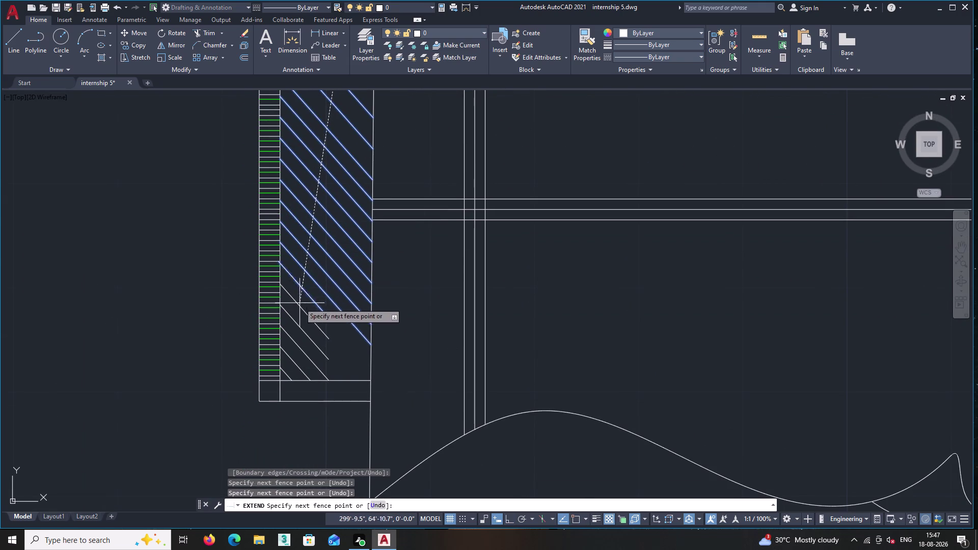
click(292, 372)
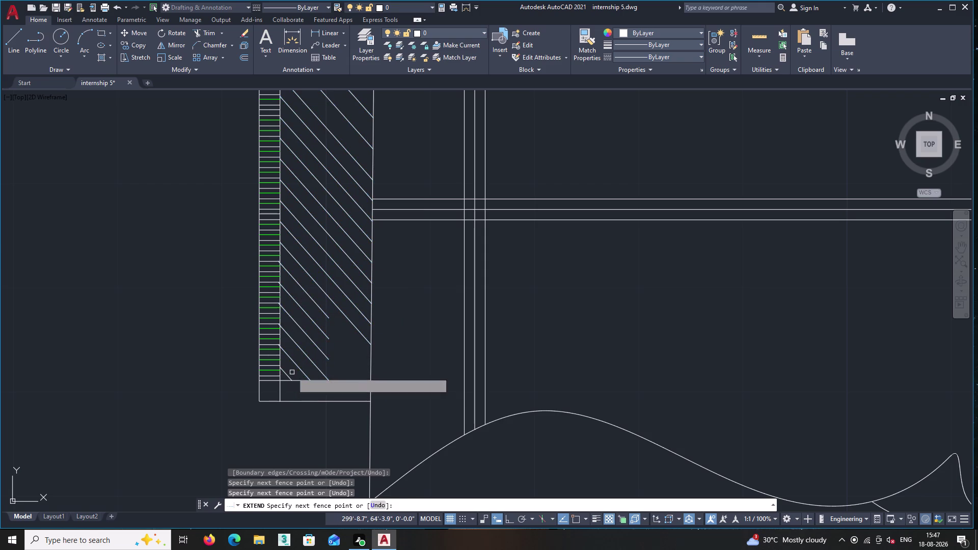
click(330, 280)
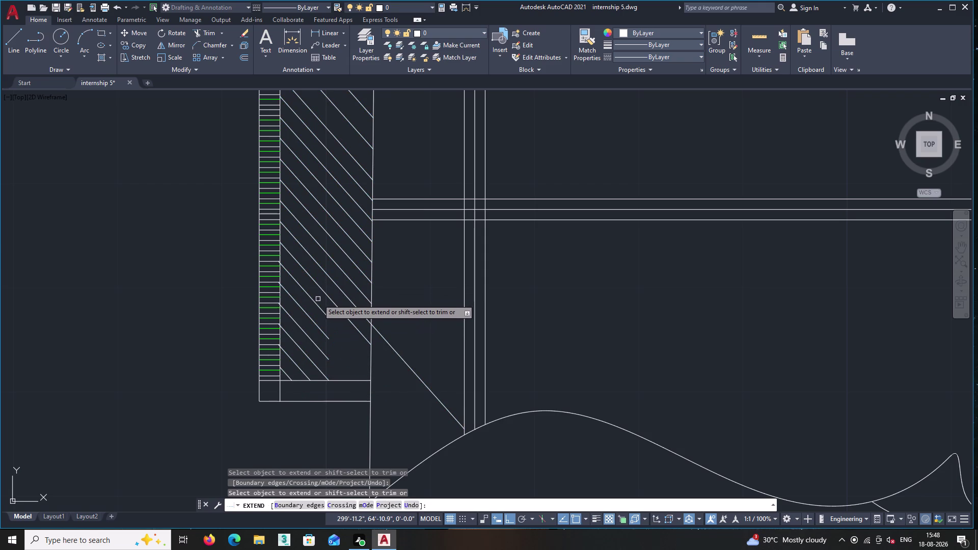
key(ctrl+z)
Extend the three remaining short diagonals one by one to the band edge.
click(316, 305)
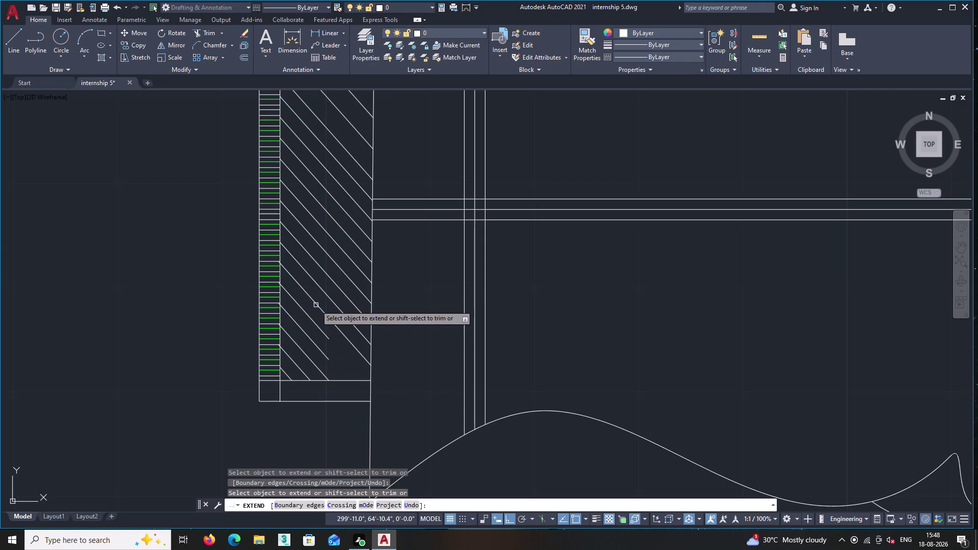
click(316, 326)
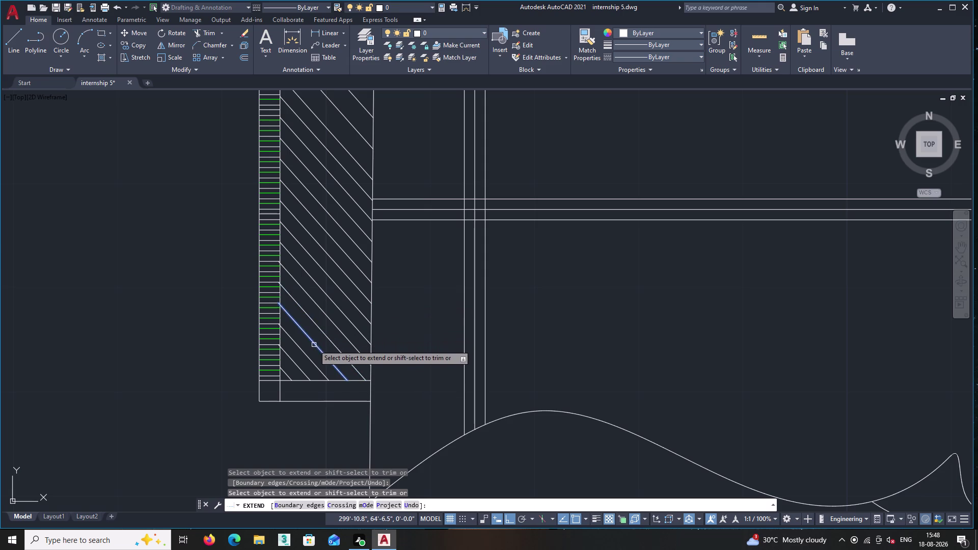
click(313, 344)
scroll(up, 3)
key(Escape)
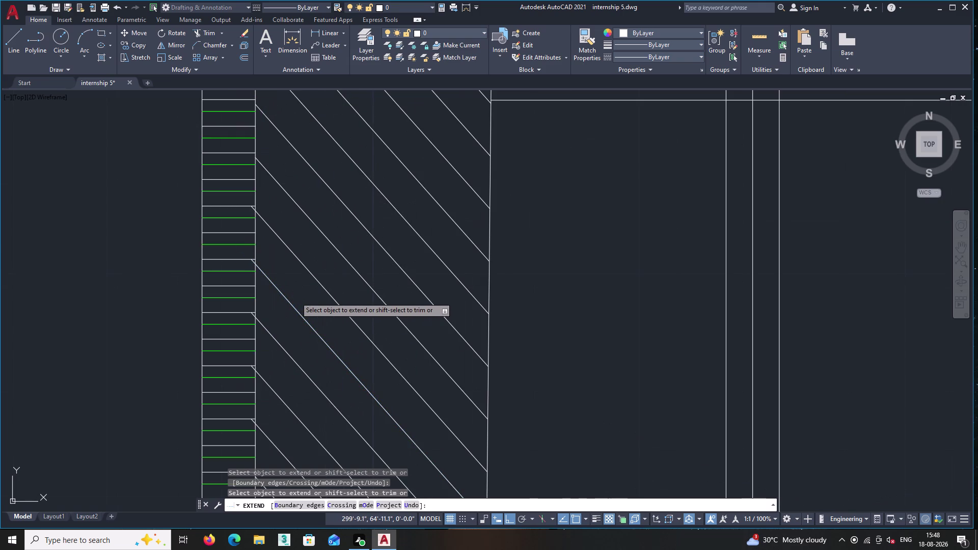
text(tr)
key(Return)
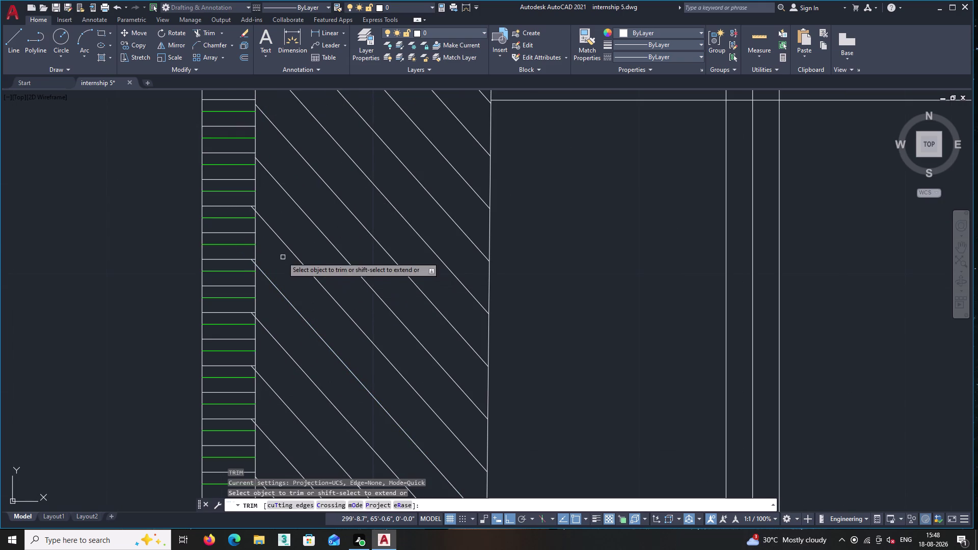
Trim the first four diagonal stubs past the left band's edge.
scroll(up, 3)
scroll(up, 3)
click(205, 266)
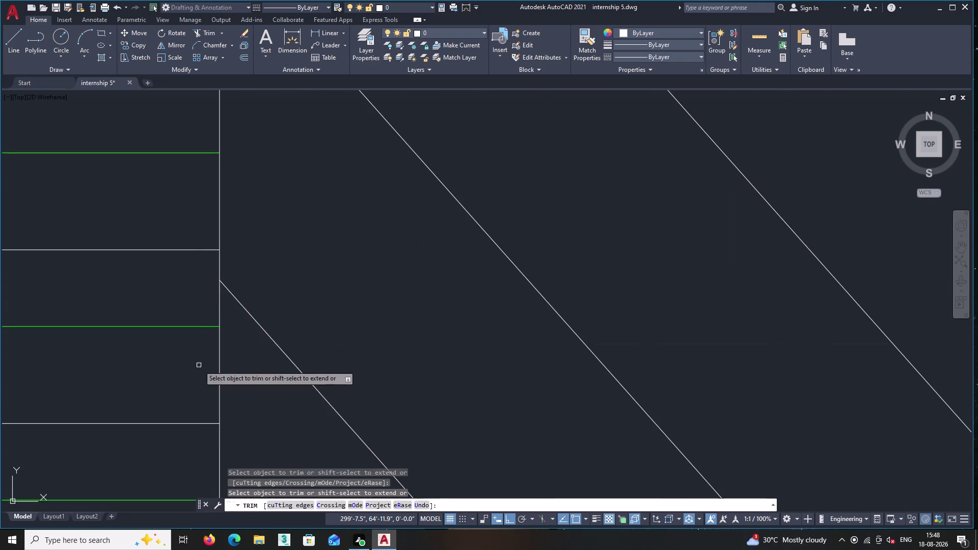
middle_drag(198, 365, 222, 106)
click(230, 354)
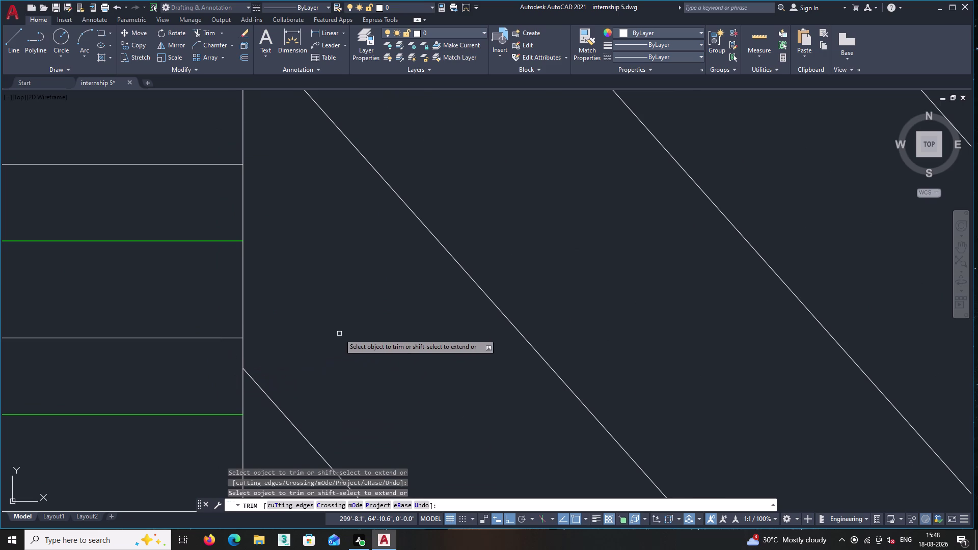
scroll(down, 3)
scroll(down, 3)
scroll(up, 3)
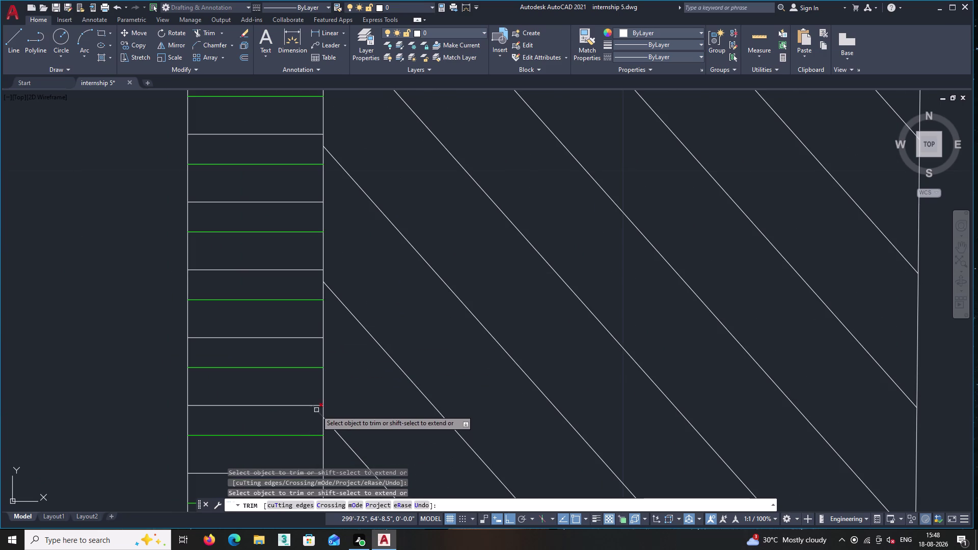
click(317, 410)
middle_drag(351, 399, 362, 149)
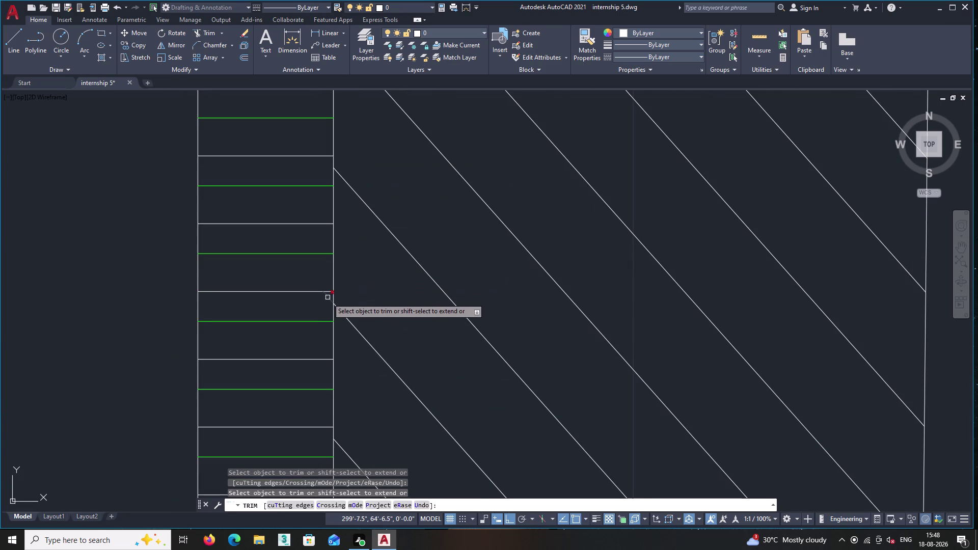
click(327, 298)
Trim the last stub near the bed's upper corner and end trimming.
middle_drag(387, 321, 401, 161)
scroll(down, 3)
middle_drag(420, 310, 428, 465)
middle_drag(429, 286, 454, 498)
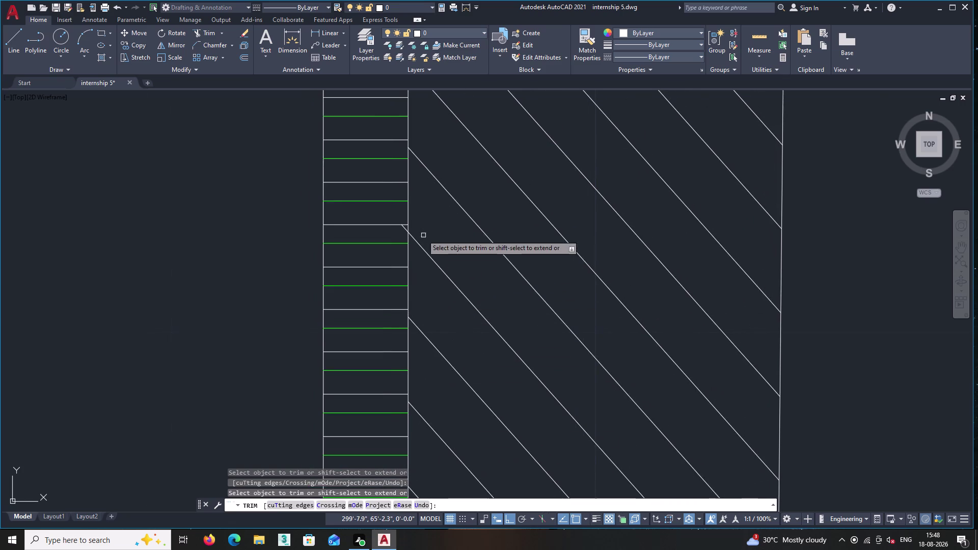
scroll(up, 3)
click(360, 219)
scroll(down, 3)
middle_drag(407, 209, 407, 213)
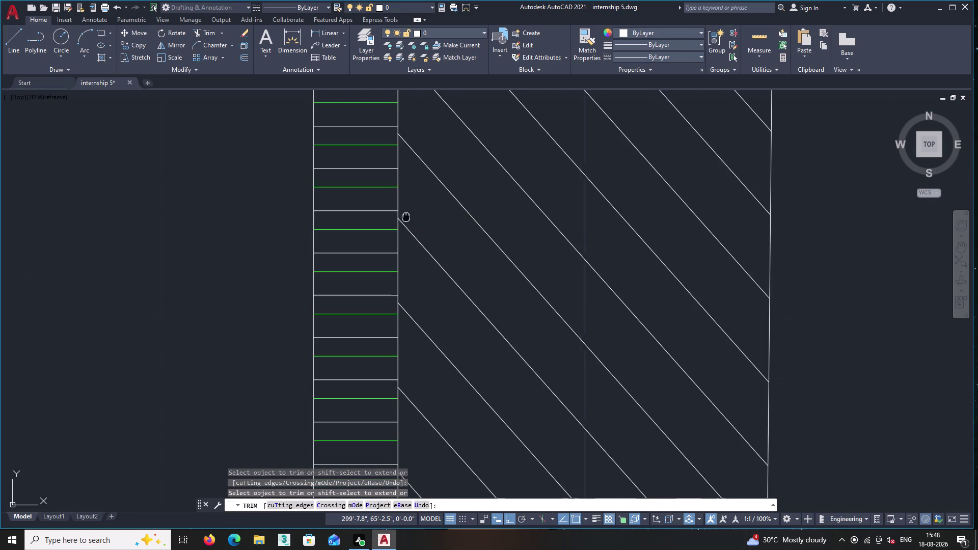
middle_drag(406, 213, 387, 365)
middle_drag(400, 278, 389, 384)
scroll(down, 3)
scroll(down, 3)
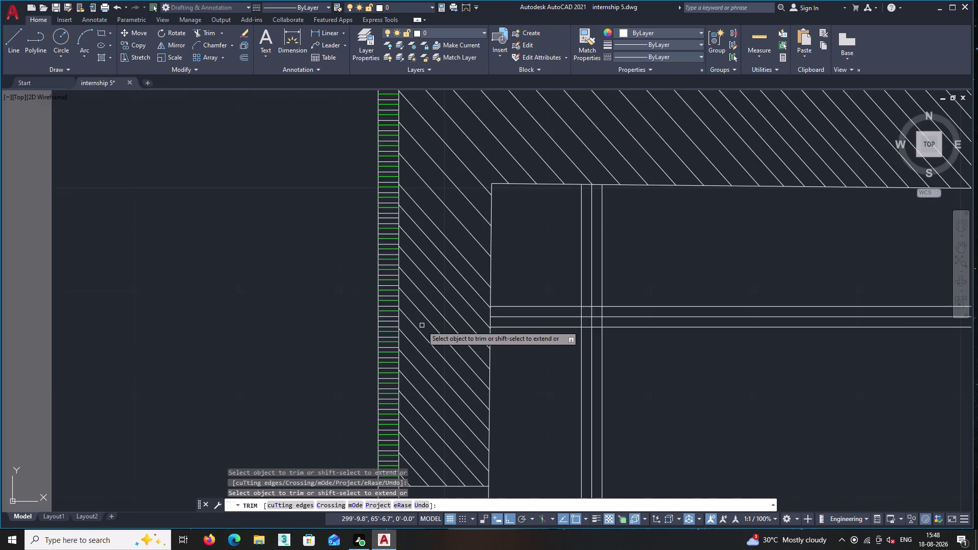
scroll(down, 3)
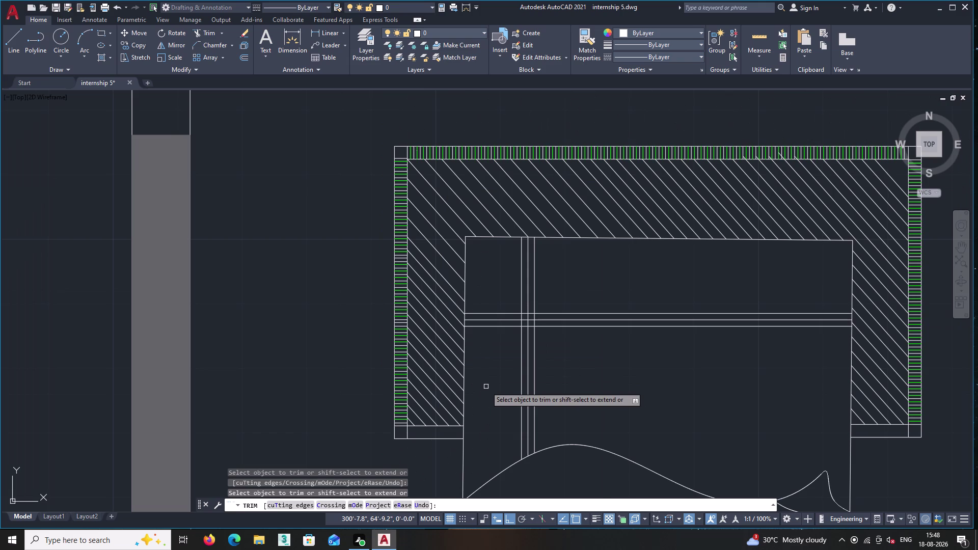
key(Escape)
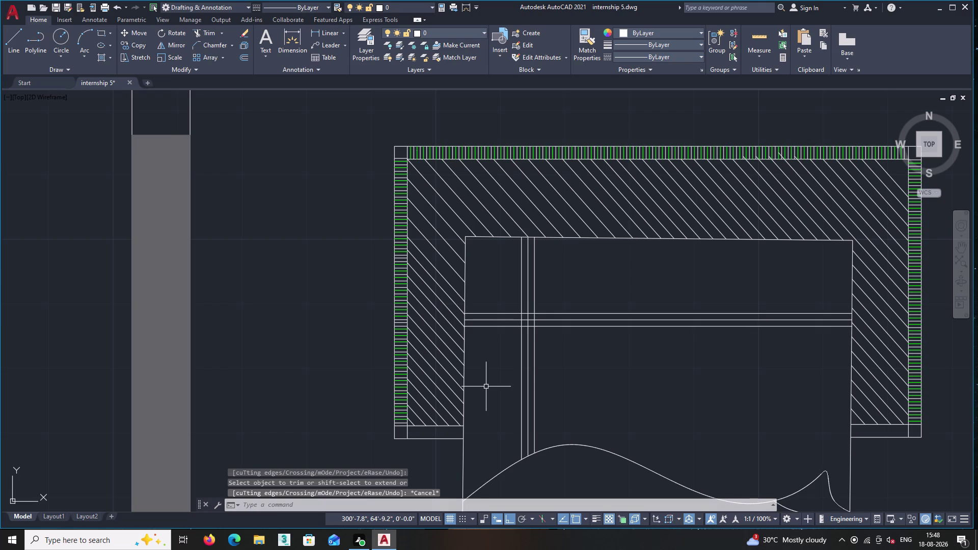
Draw a rising diagonal from the band's bottom-left corner to its inner right edge.
click(12, 37)
scroll(up, 3)
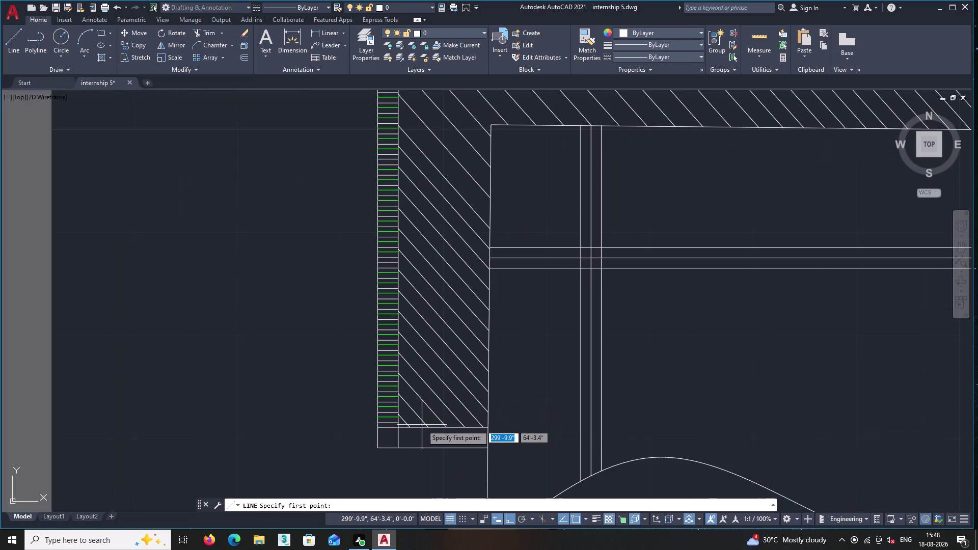
scroll(up, 3)
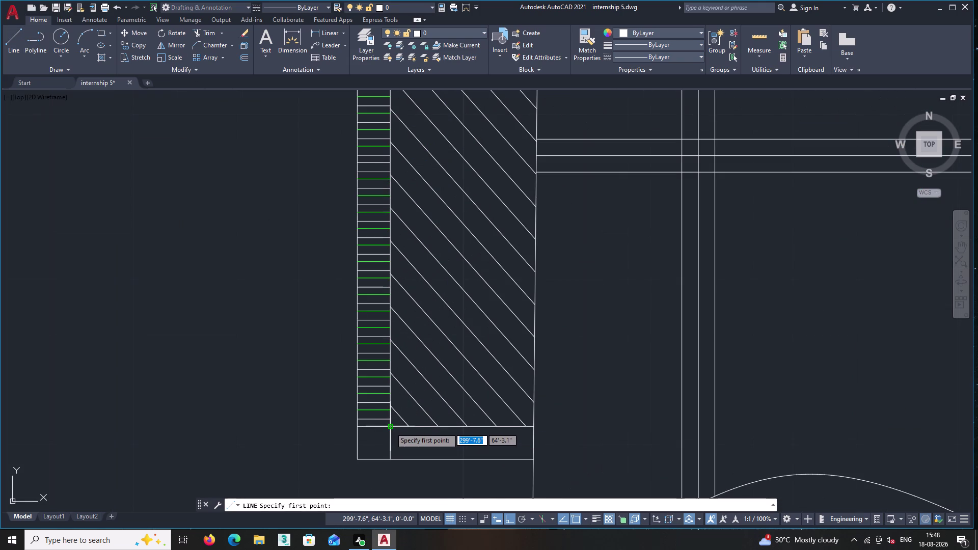
click(390, 427)
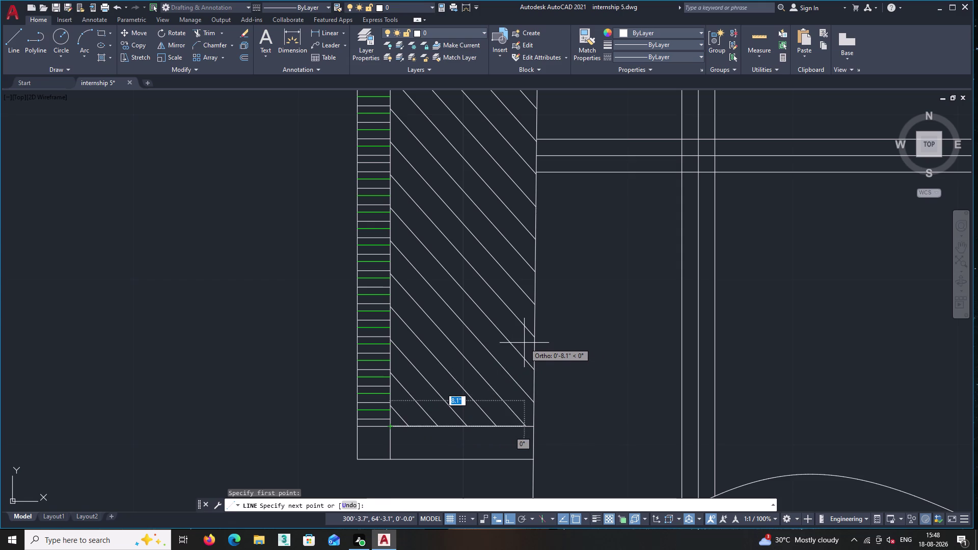
key(F8)
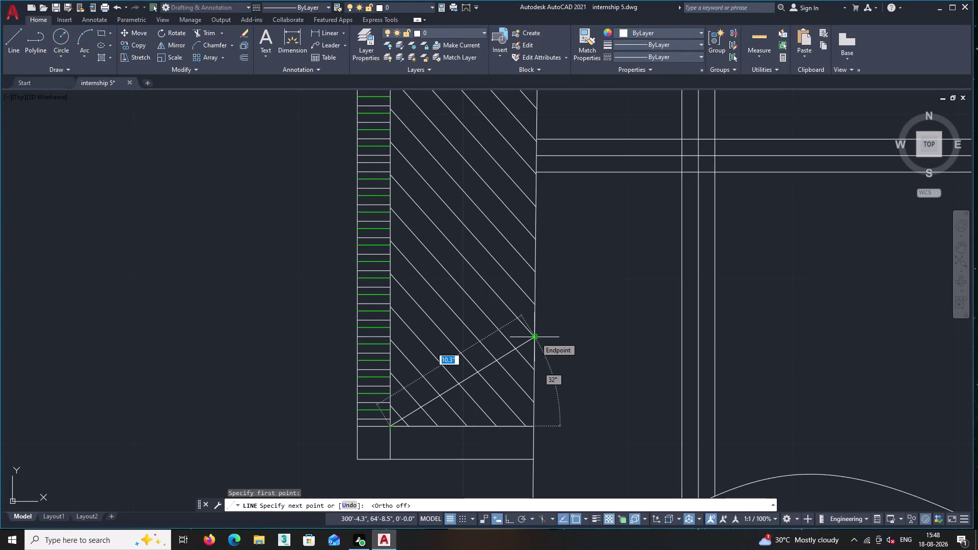
click(535, 337)
key(Return)
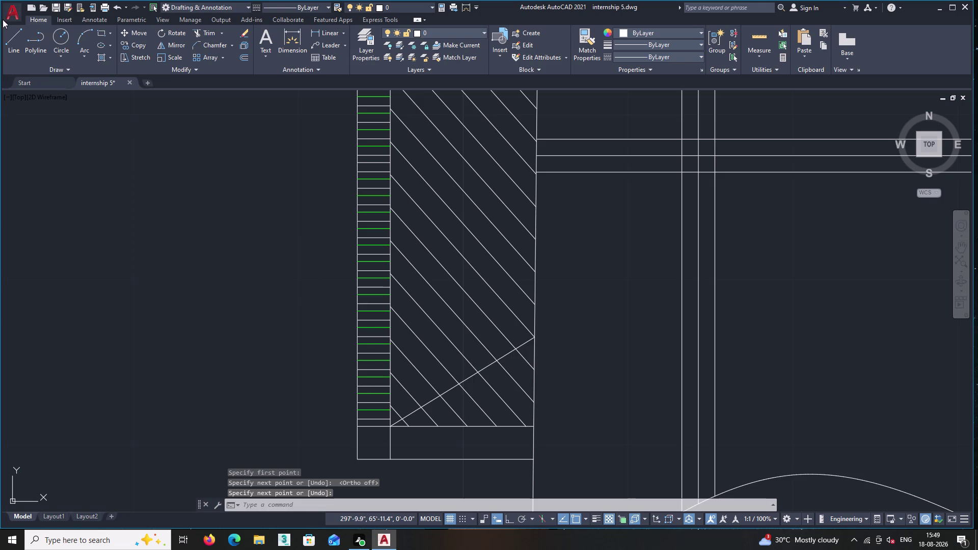
Draw additional short crossing lines starting from the band's bottom edge.
click(11, 34)
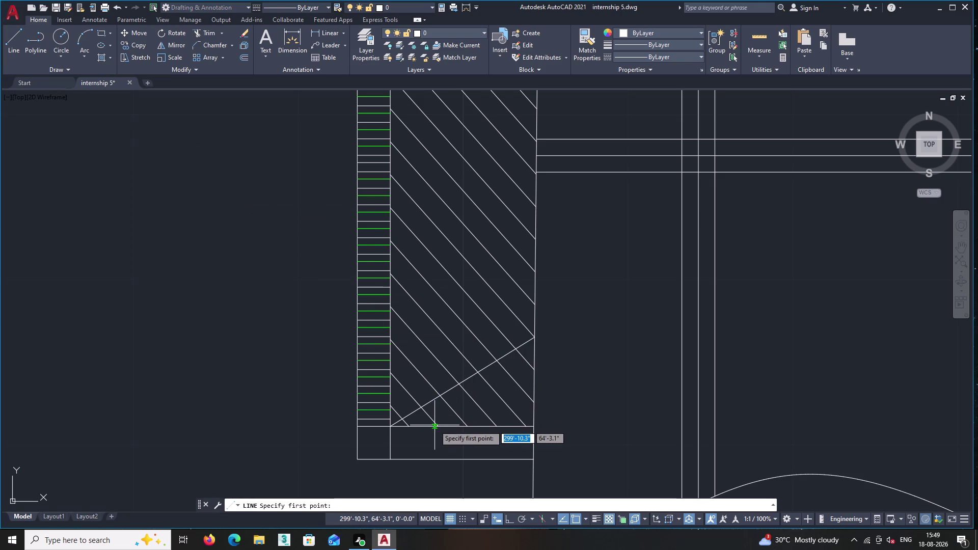
double_click(436, 425)
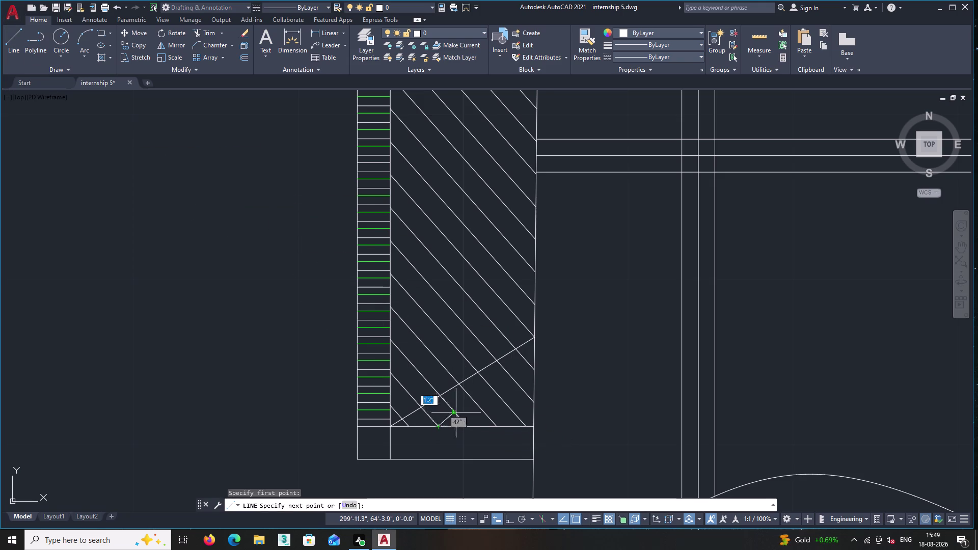
click(533, 369)
key(Return)
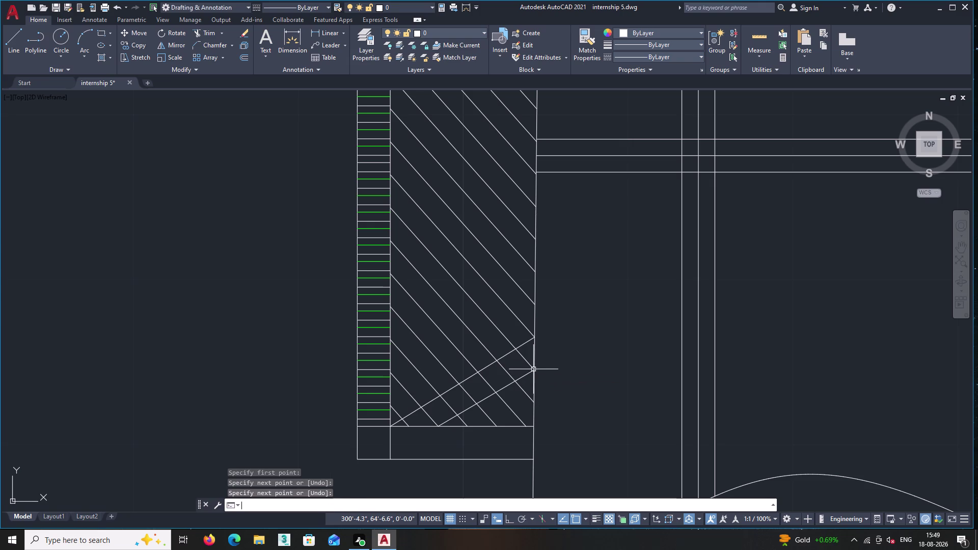
middle_drag(551, 388, 522, 384)
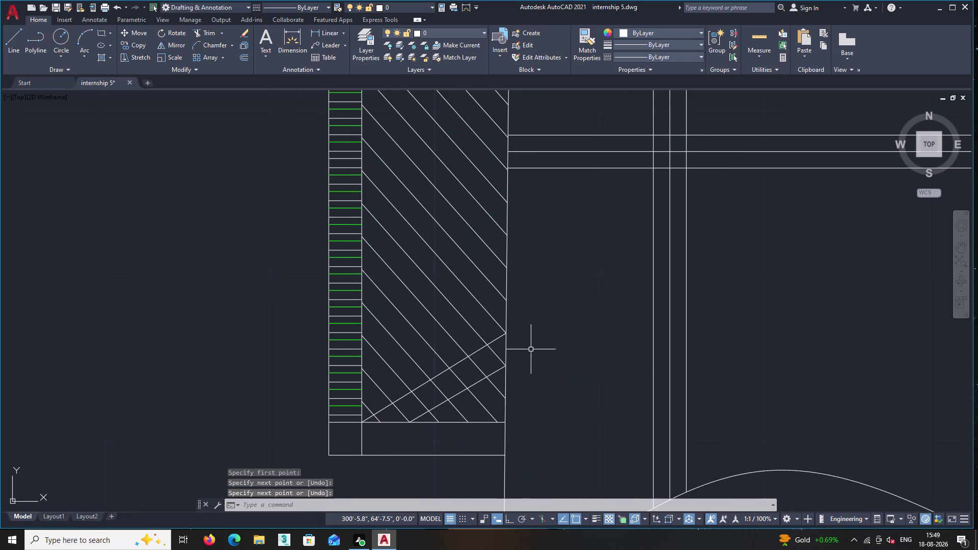
key(Return)
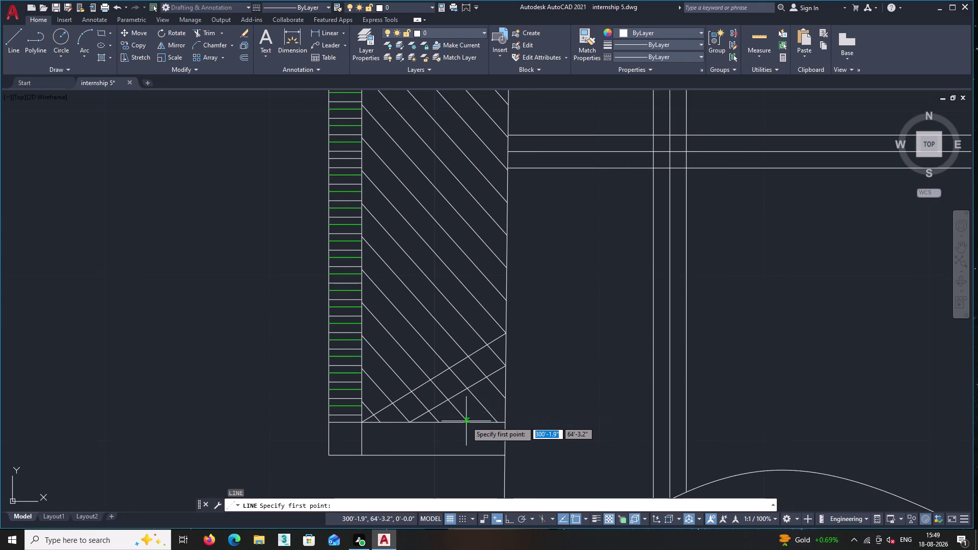
click(466, 422)
click(506, 398)
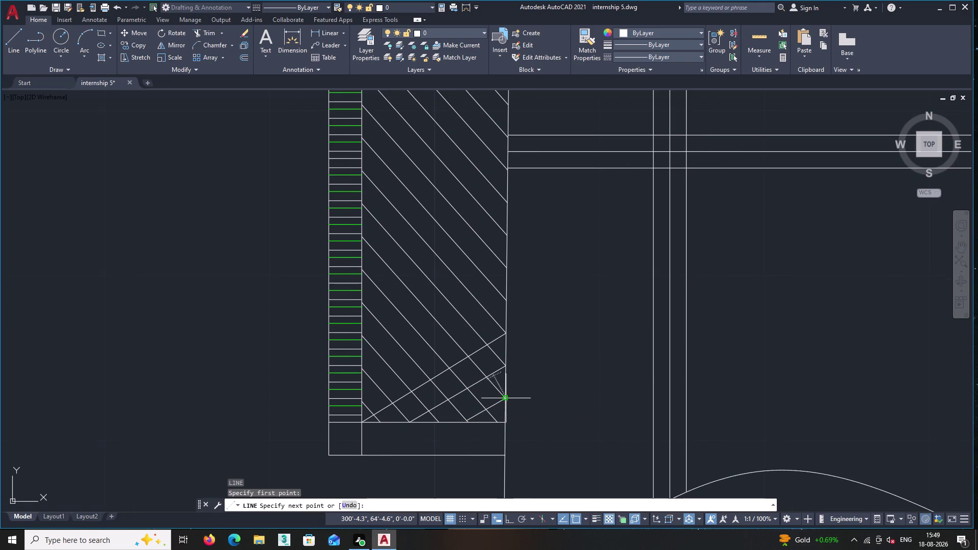
key(Return)
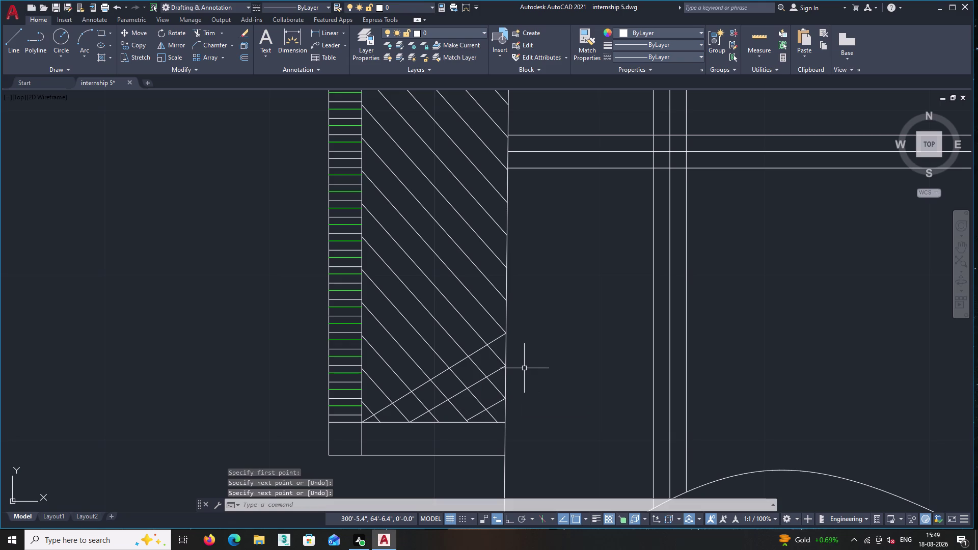
key(Return)
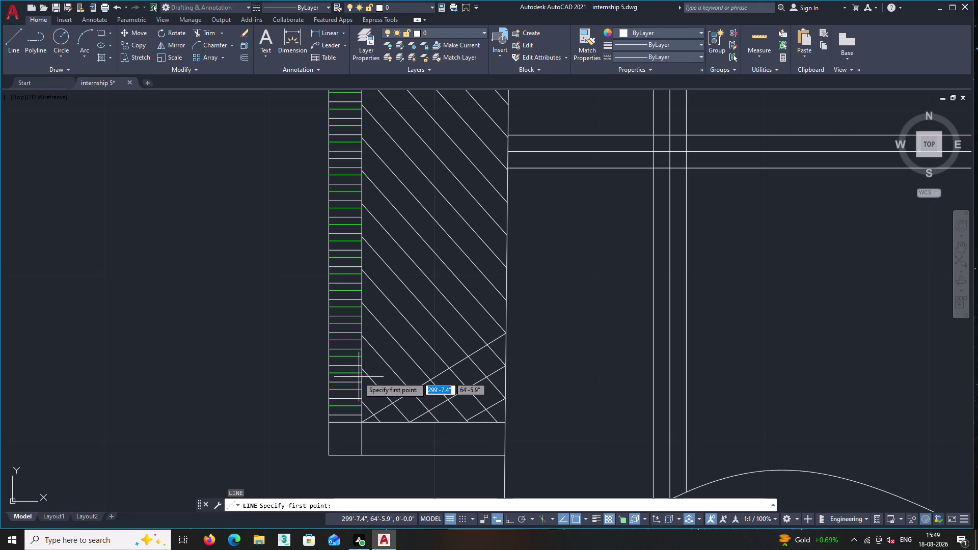
click(361, 404)
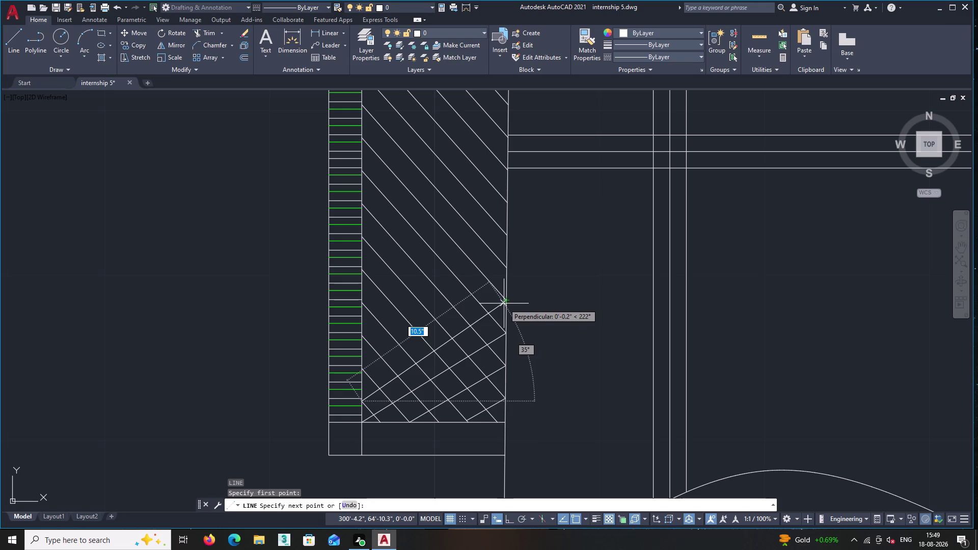
key(Escape)
Offset the rising diagonal by the default distance.
click(243, 52)
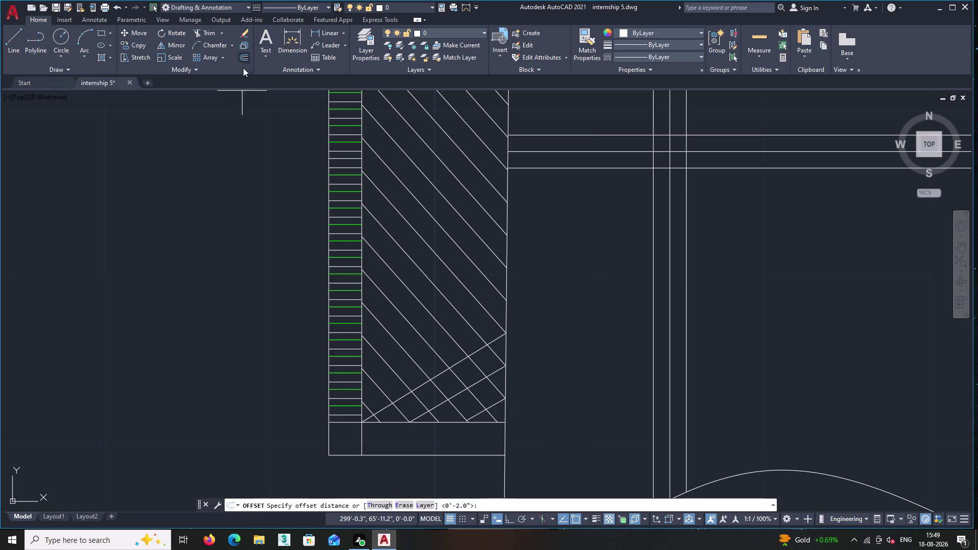
key(Return)
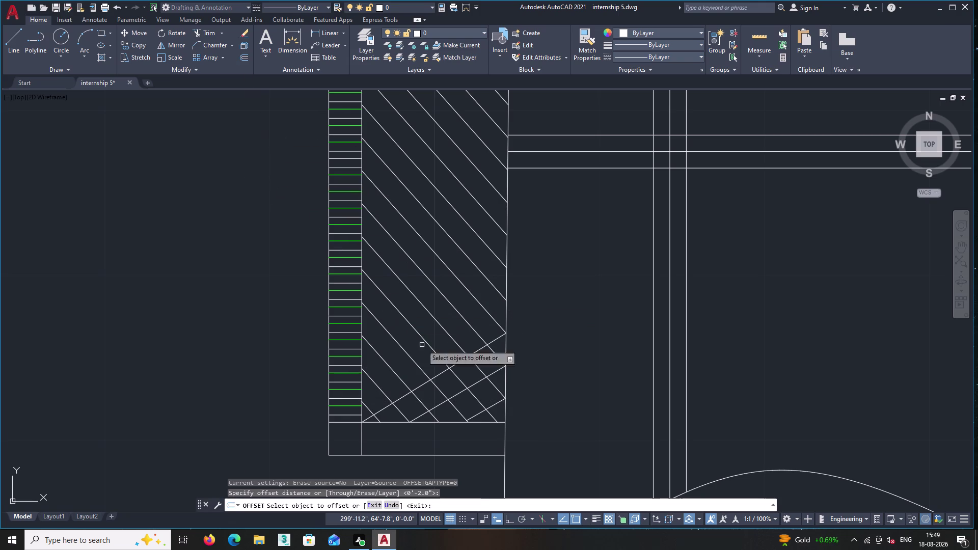
click(443, 373)
click(435, 355)
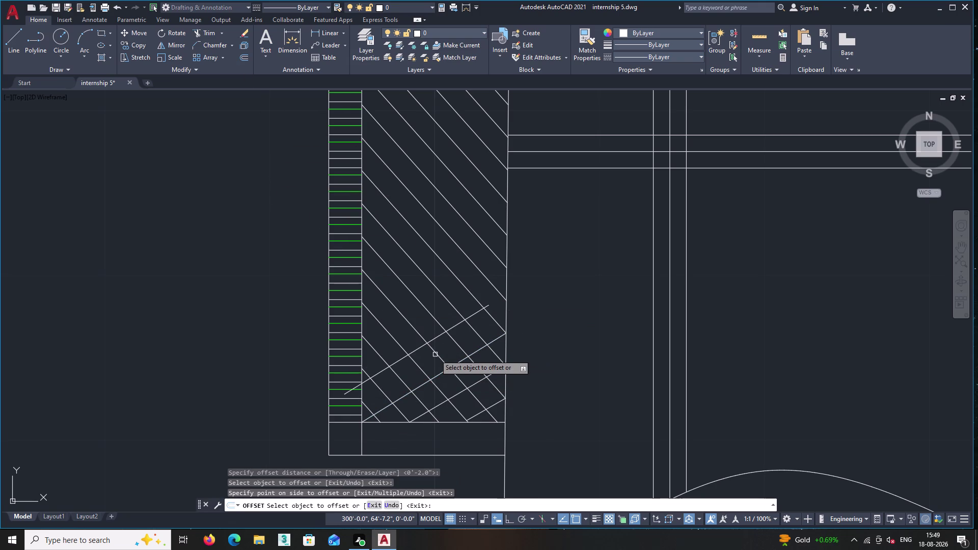
key(Escape)
Undo the offset and copy the rising diagonal from its end point.
key(ctrl+z)
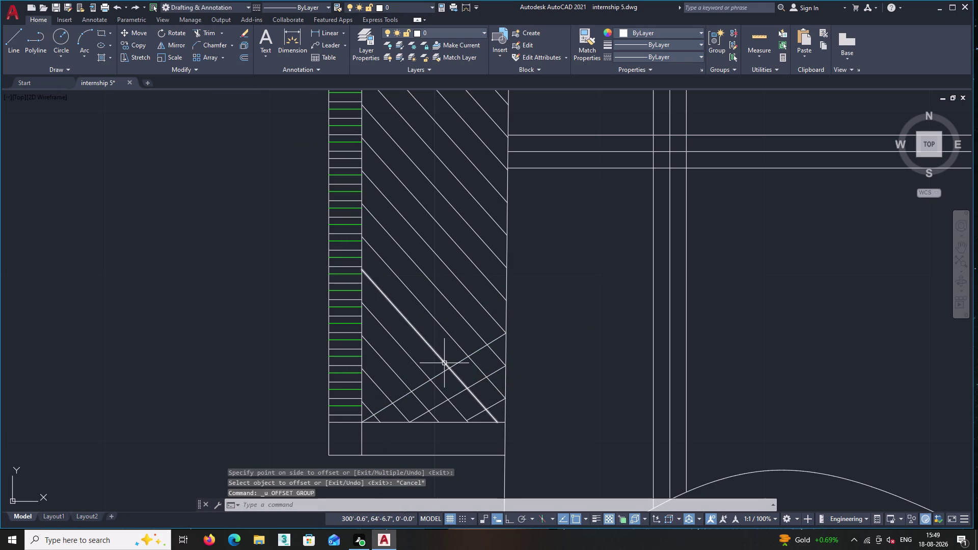
click(441, 373)
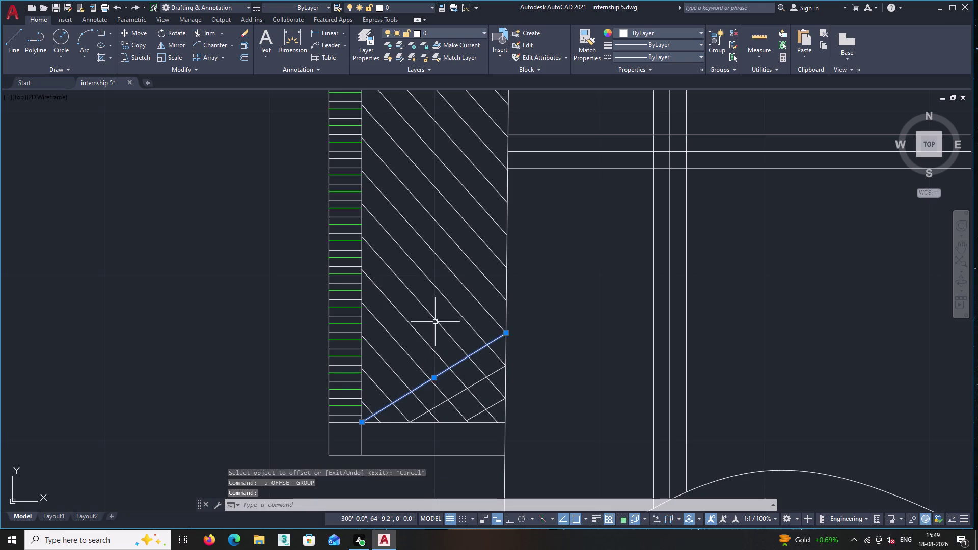
right_click(444, 315)
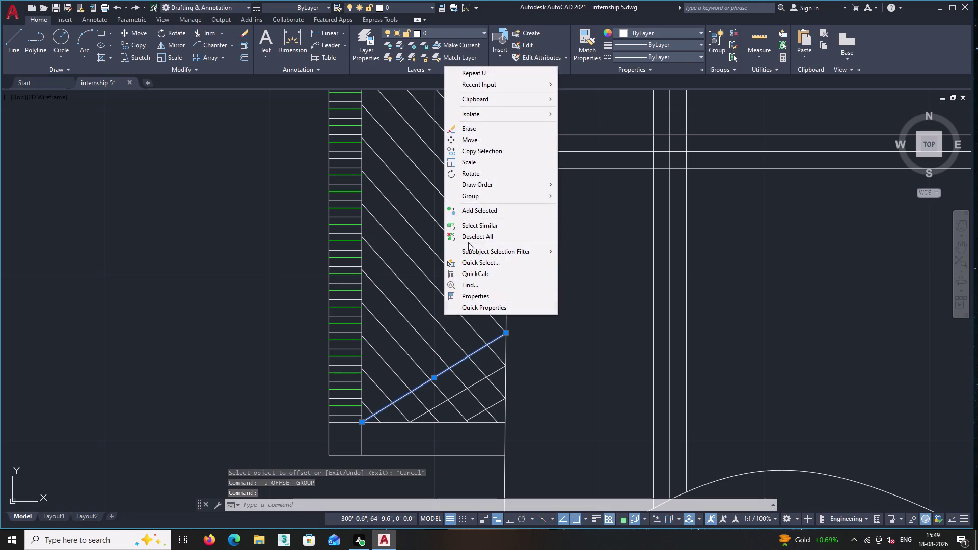
click(474, 149)
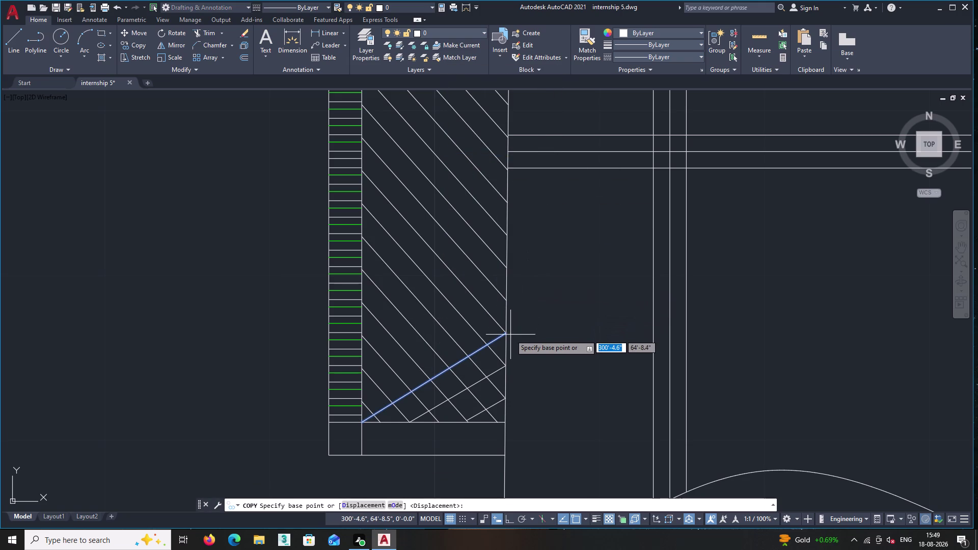
click(507, 334)
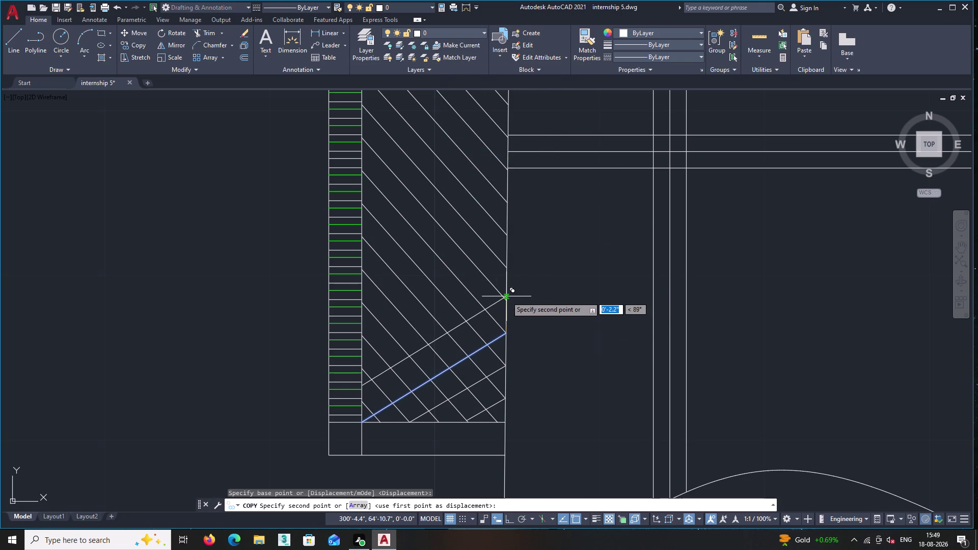
Array 30 copies of the diagonal spaced 2" apart across the side band.
key(a)
key(Return)
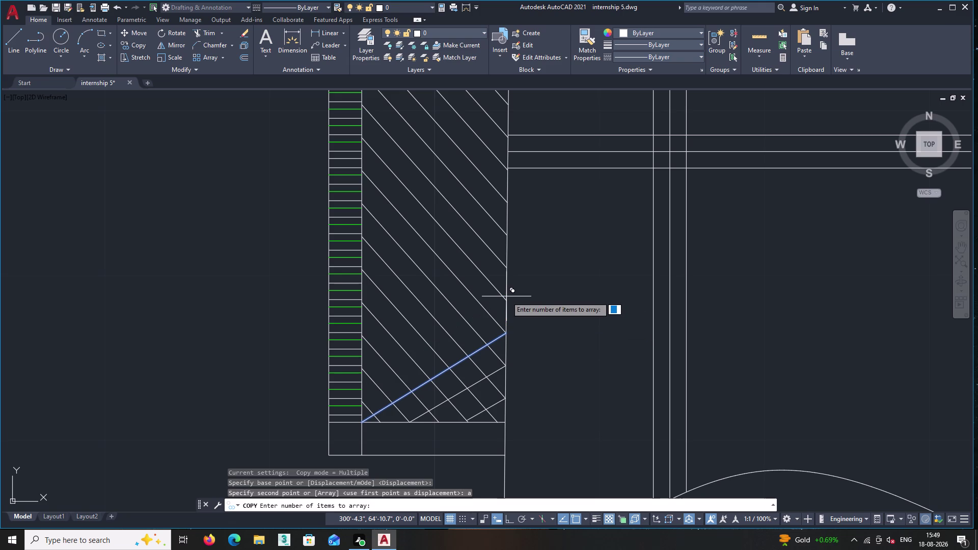
text(30)
key(Return)
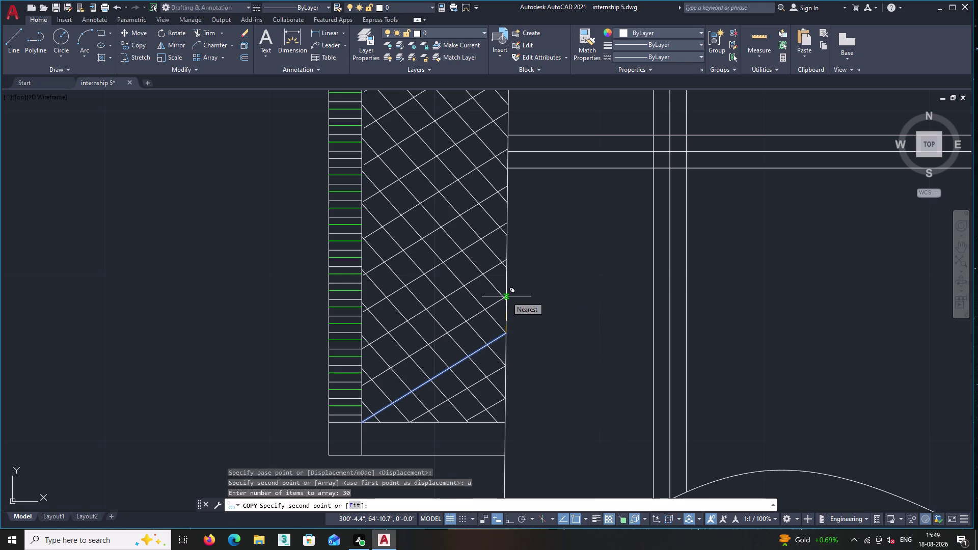
scroll(down, 3)
middle_drag(506, 297, 494, 357)
scroll(down, 3)
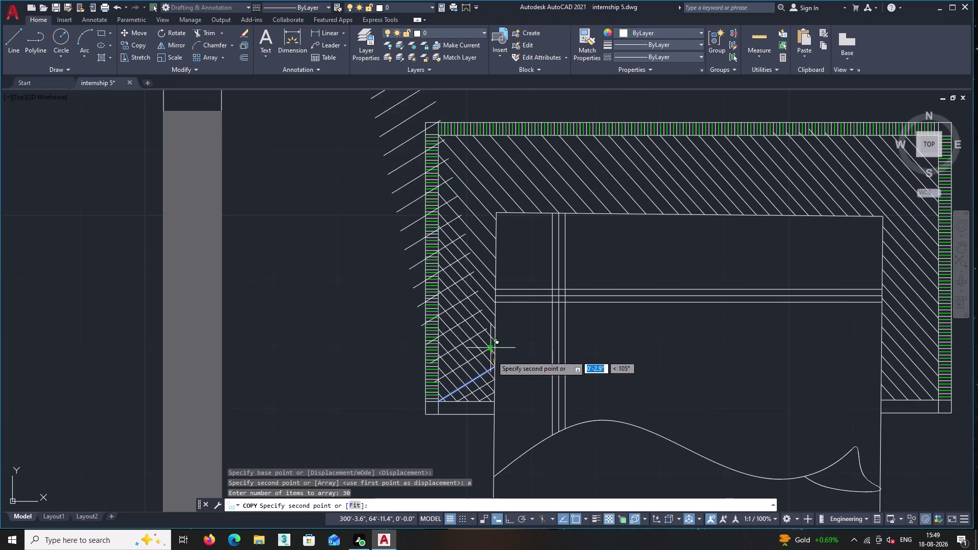
scroll(up, 3)
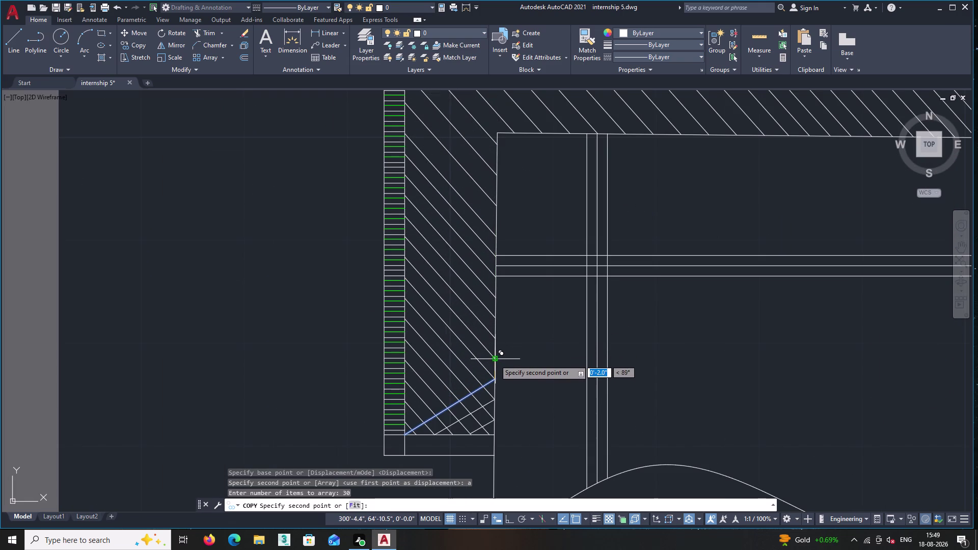
key(2)
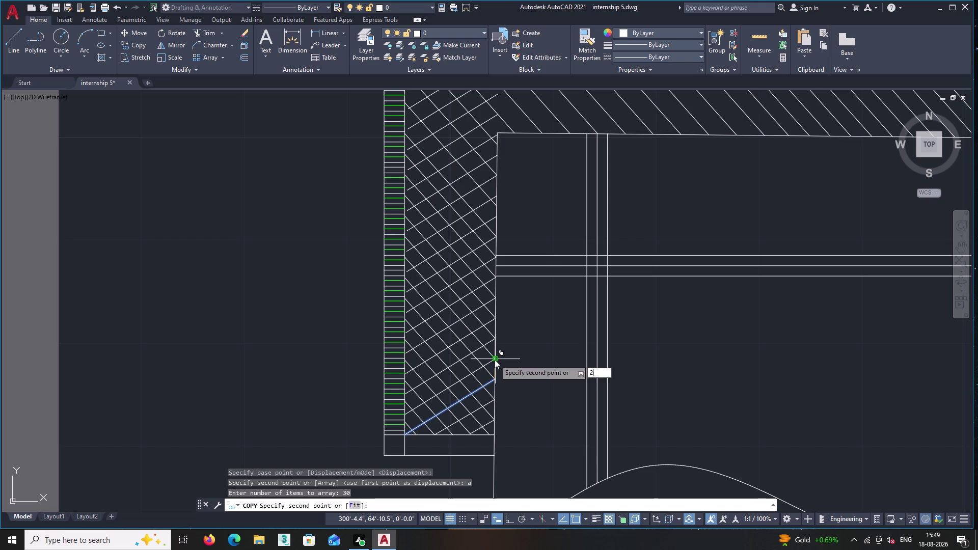
key(Return)
middle_drag(547, 366, 535, 408)
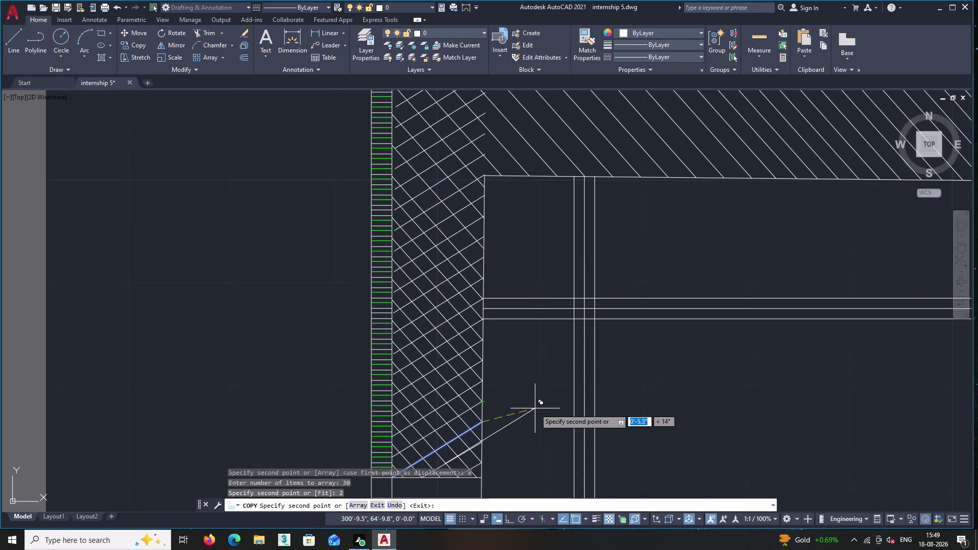
key(Escape)
Pan up the band to inspect the new crisscross grid.
scroll(up, 3)
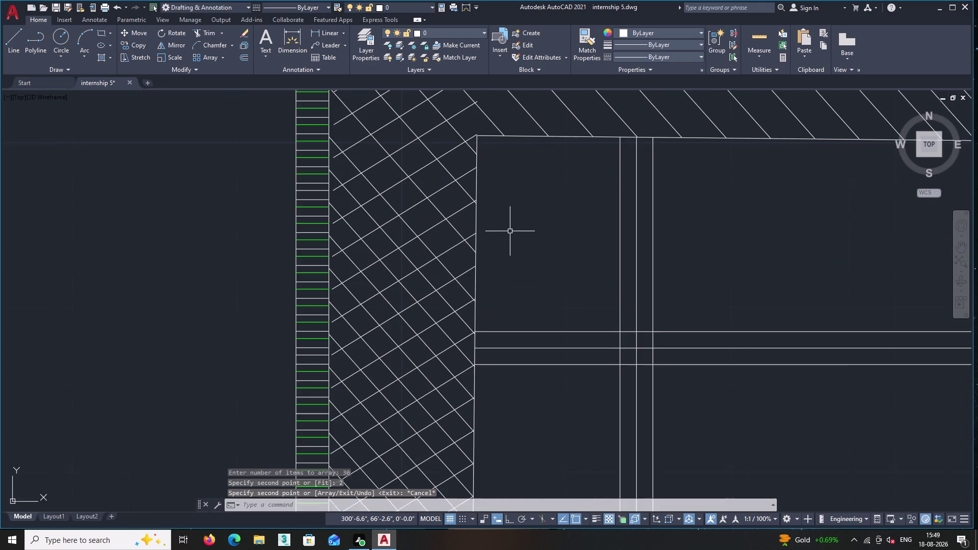
middle_drag(511, 229, 464, 413)
scroll(up, 3)
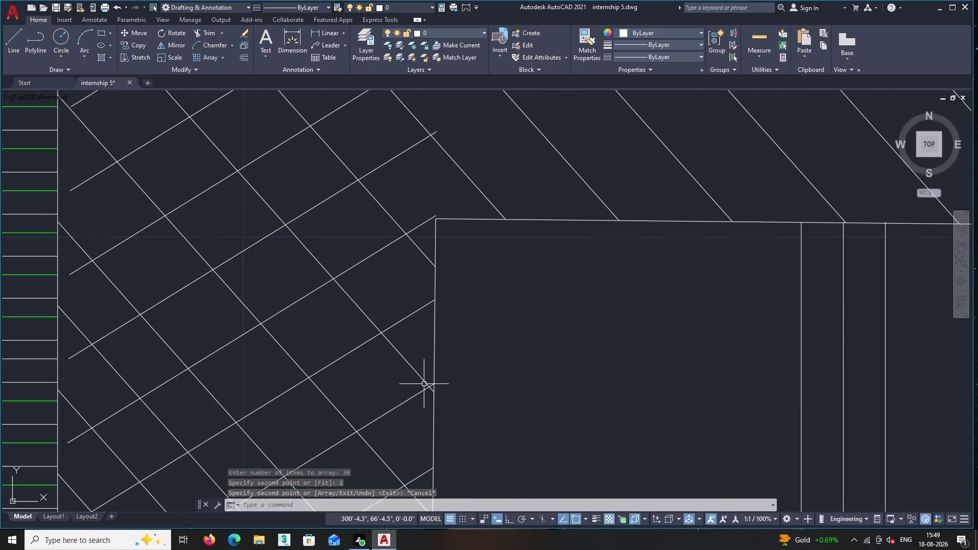
scroll(down, 3)
scroll(down, 3)
middle_click(483, 333)
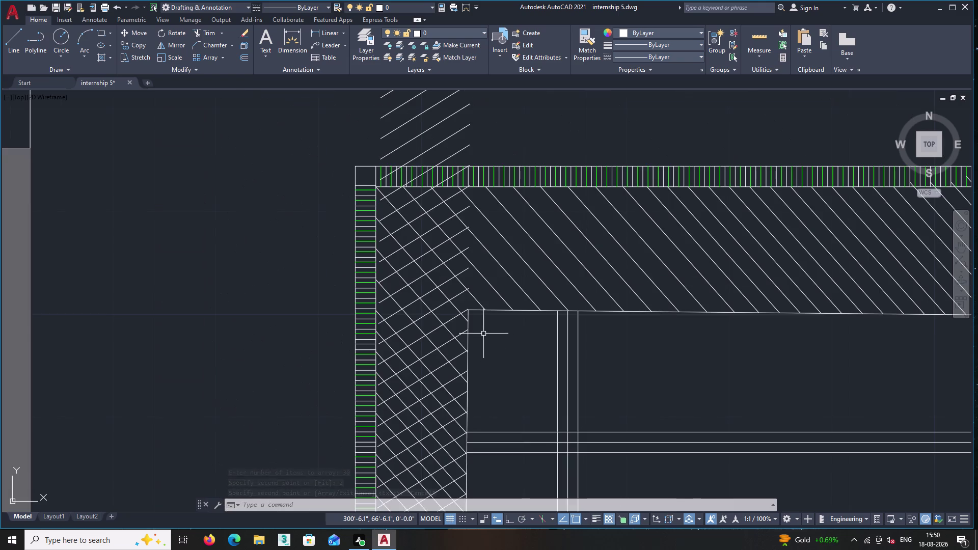
middle_drag(494, 330, 437, 396)
middle_drag(444, 196, 447, 333)
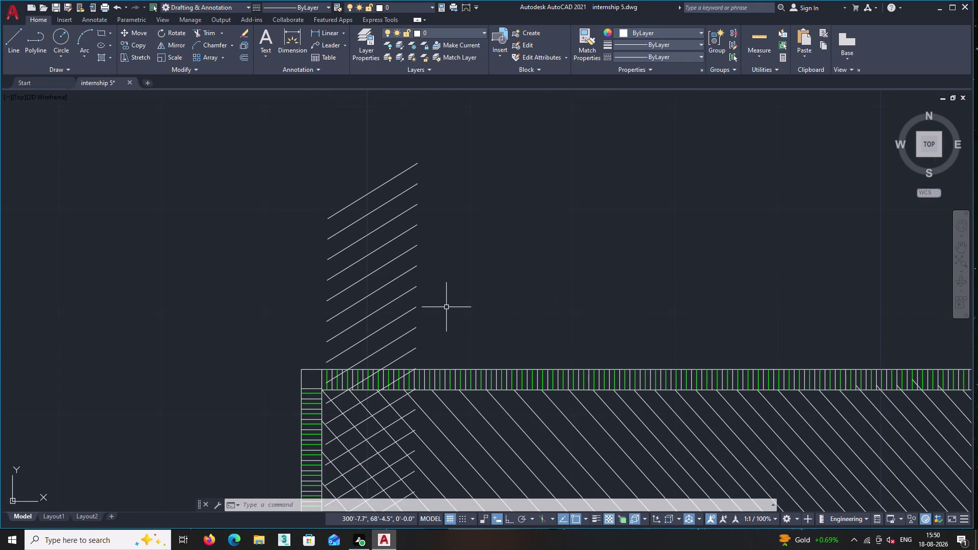
Trim the lines sticking above the band and delete a stray short diagonal.
text(tr)
key(Return)
scroll(up, 3)
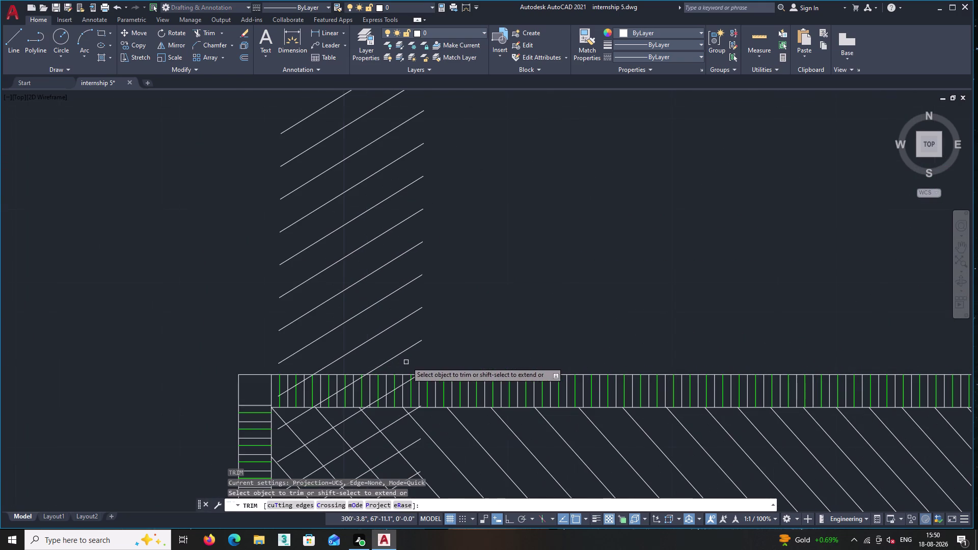
click(407, 361)
click(306, 105)
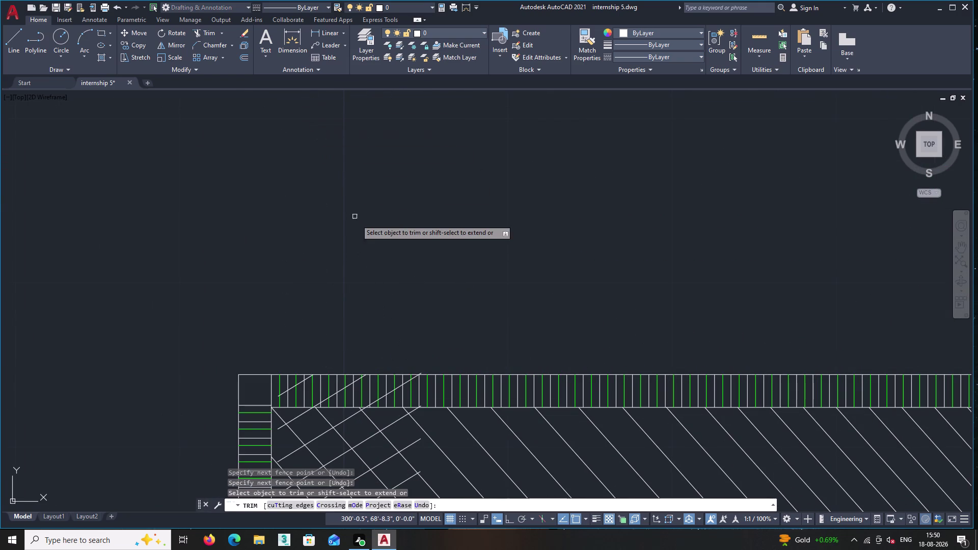
key(Escape)
middle_drag(341, 329, 369, 206)
scroll(up, 3)
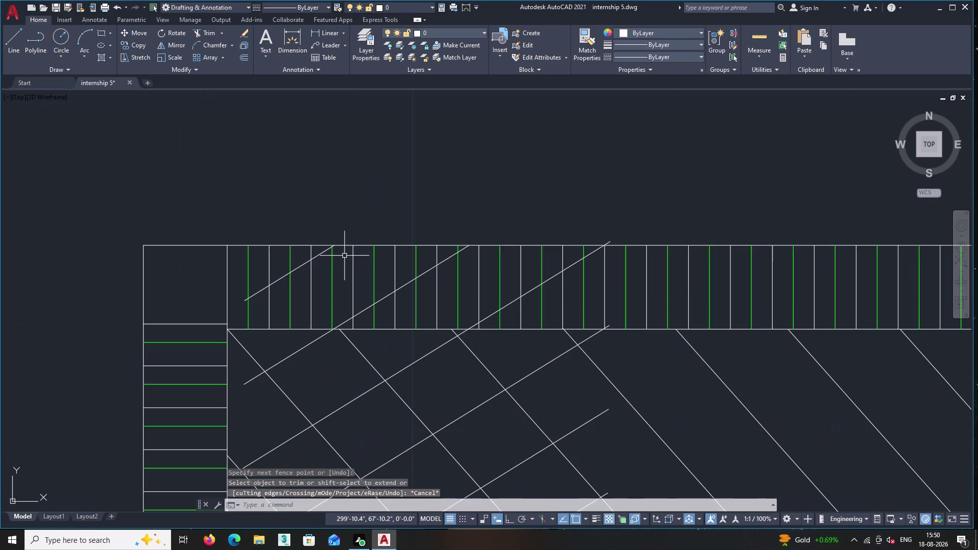
click(295, 269)
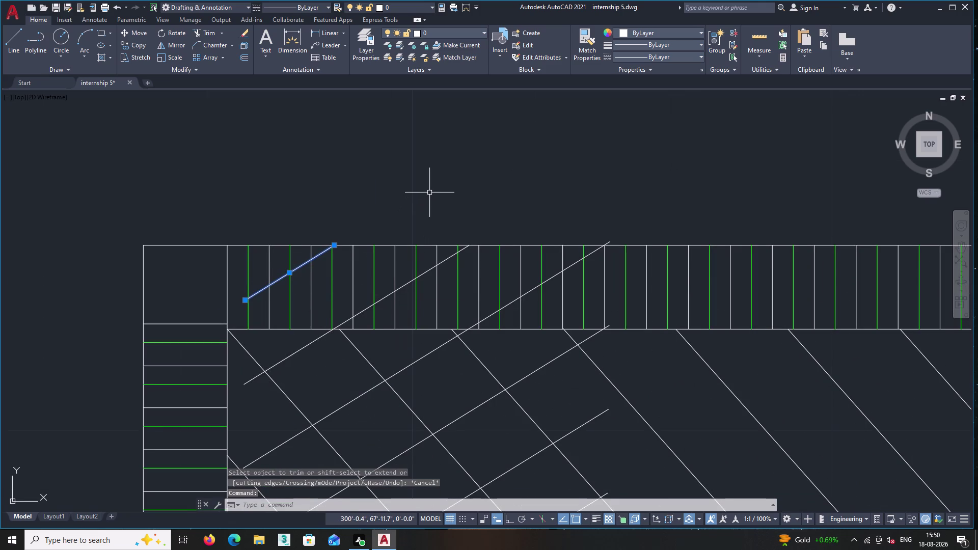
key(Delete)
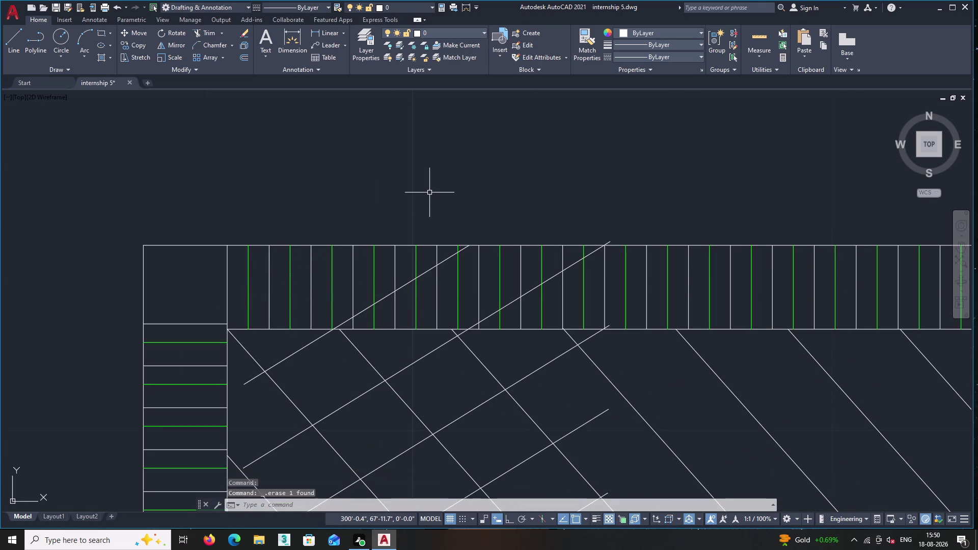
Trim two diagonals' overshooting ends back to the band edge.
text(tr)
key(Return)
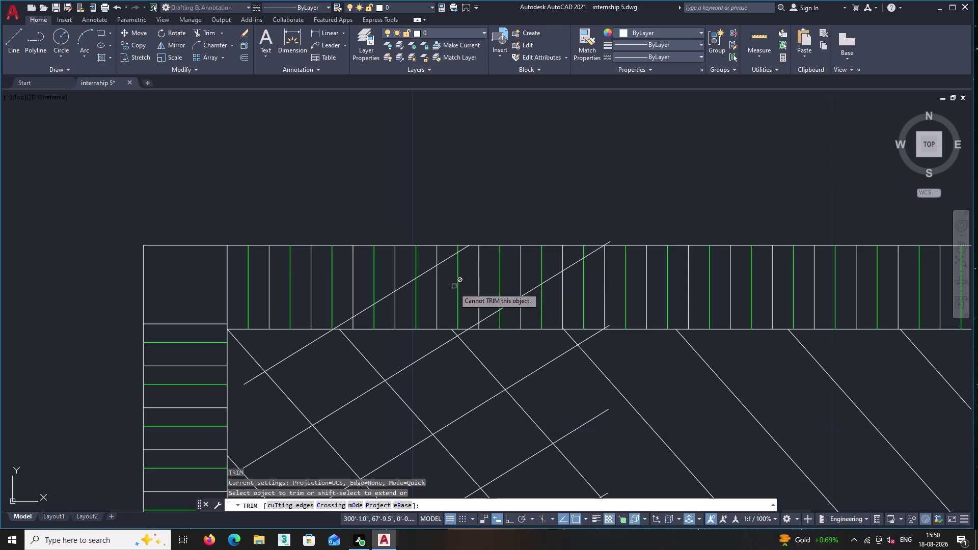
scroll(up, 3)
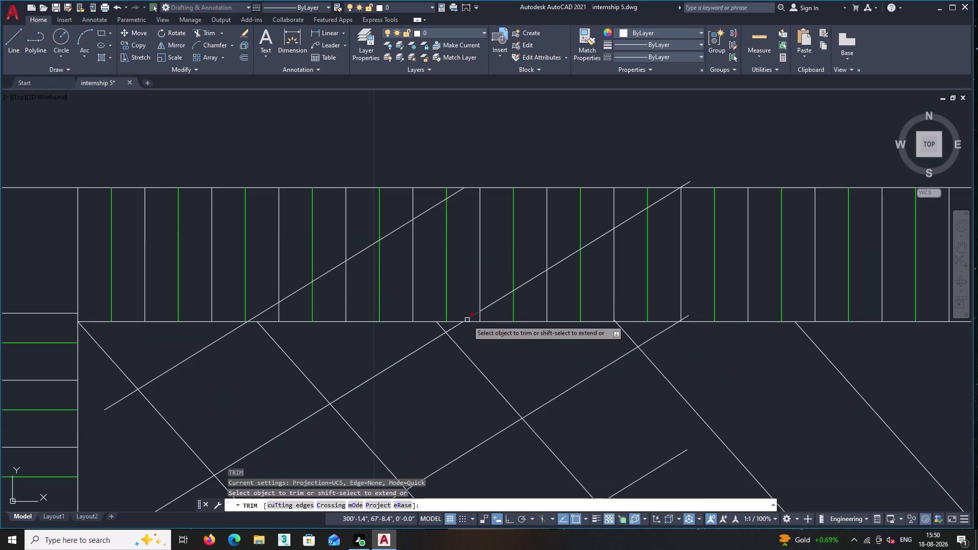
click(467, 318)
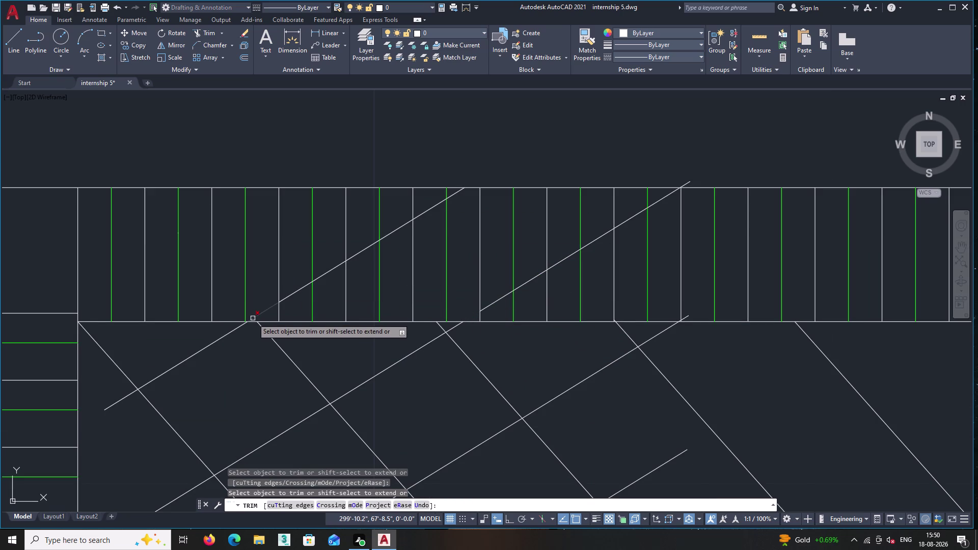
click(253, 318)
key(Return)
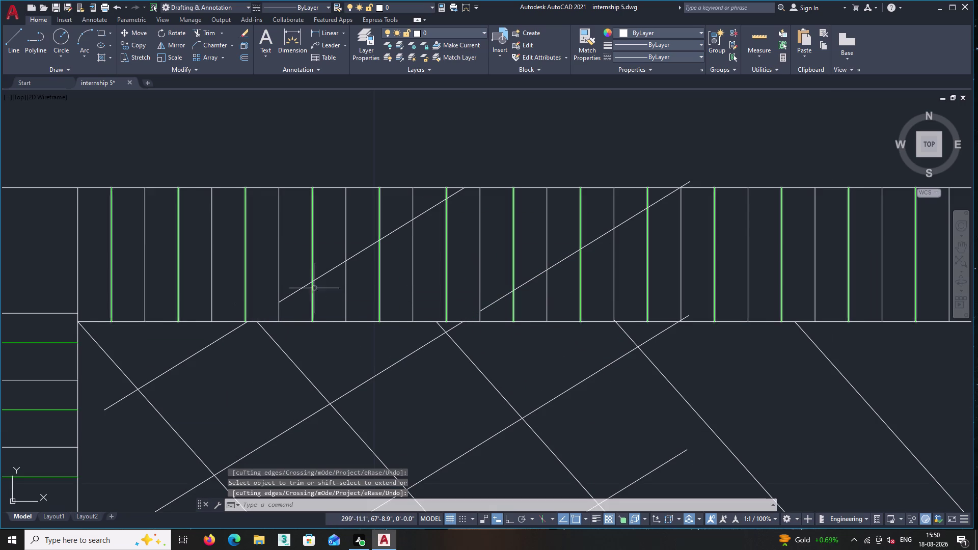
Delete the two stray diagonals crossing the upper slatted strip.
click(330, 271)
click(531, 279)
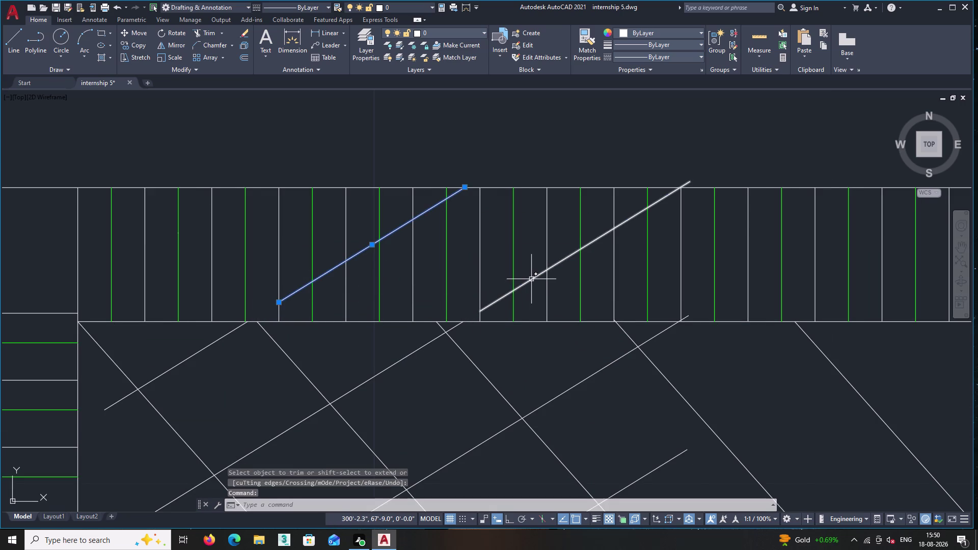
key(Delete)
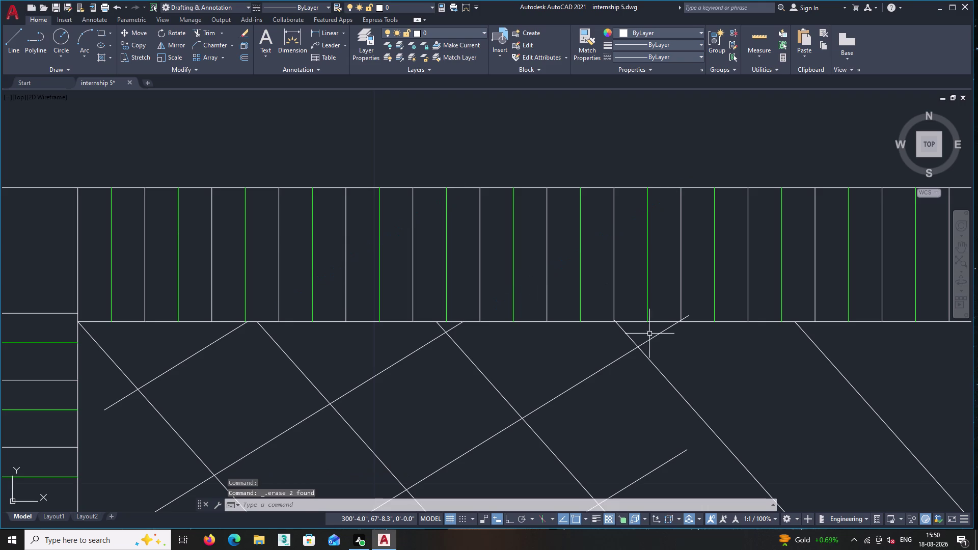
Trim more diagonal overshoots at the band edge, restarting TRIM once.
text(tr)
key(Return)
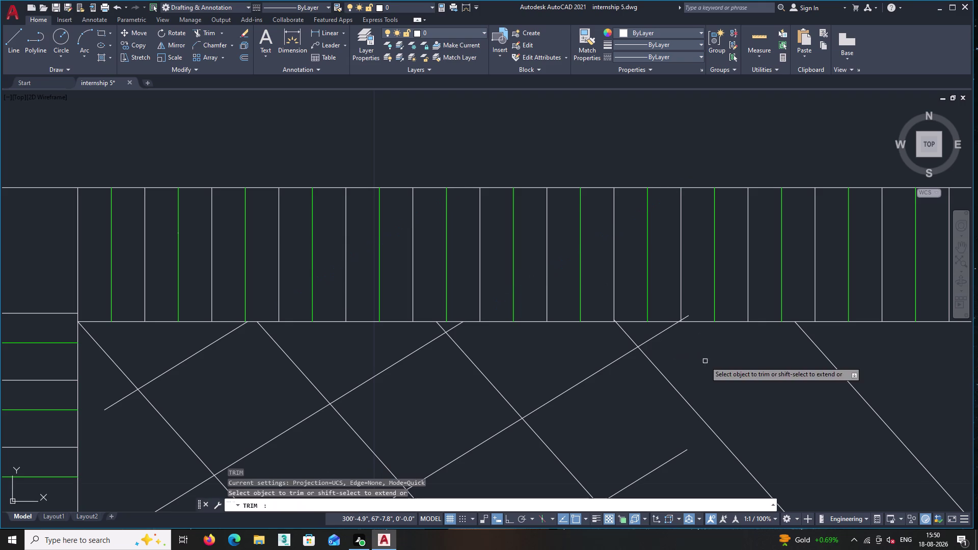
scroll(up, 3)
scroll(up, 3)
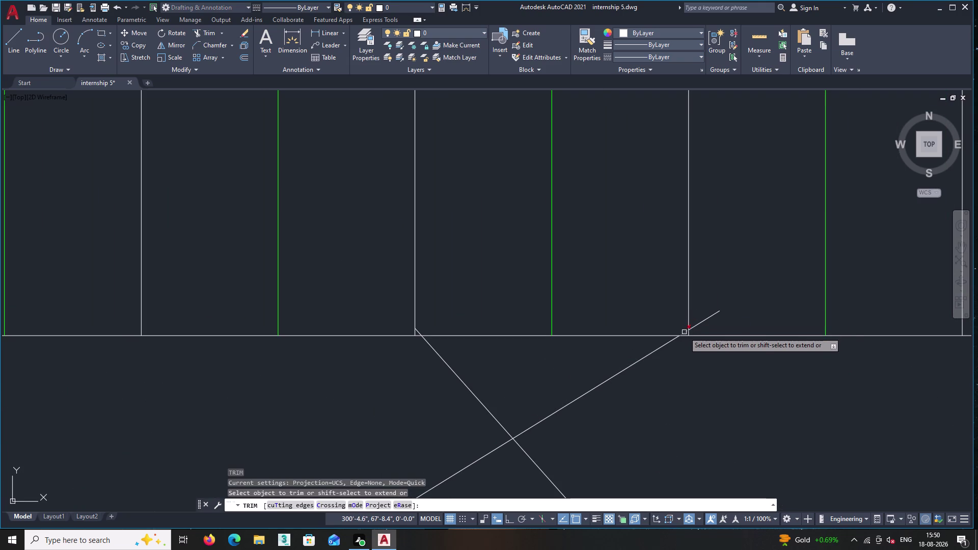
click(684, 332)
key(Escape)
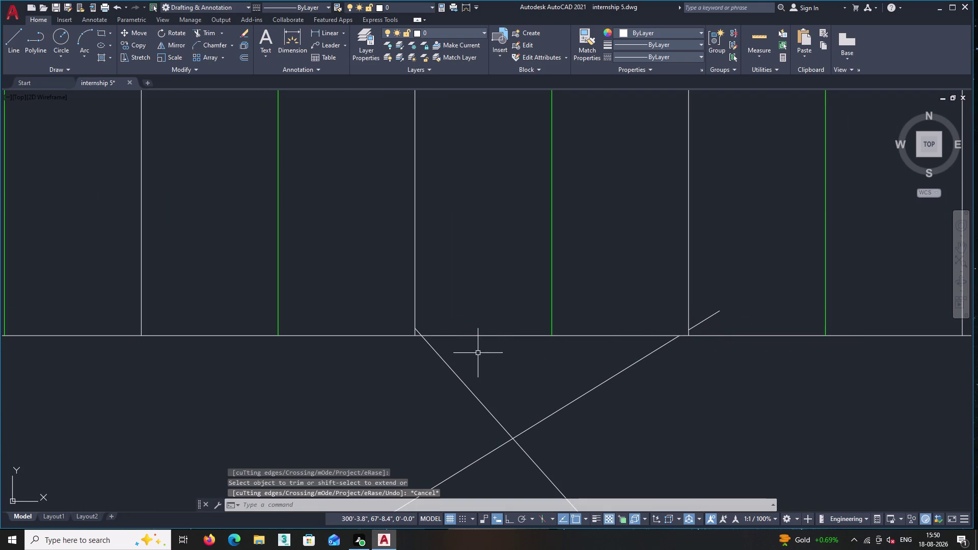
key(Return)
scroll(up, 3)
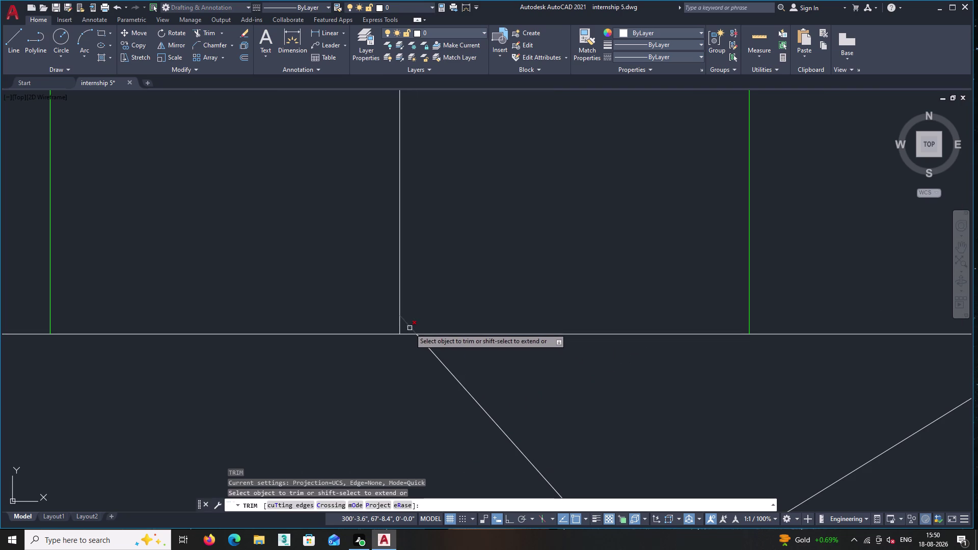
click(409, 327)
Trim one last diagonal end beyond the band edge, viewing the whole headboard band.
scroll(down, 3)
middle_drag(297, 401, 298, 400)
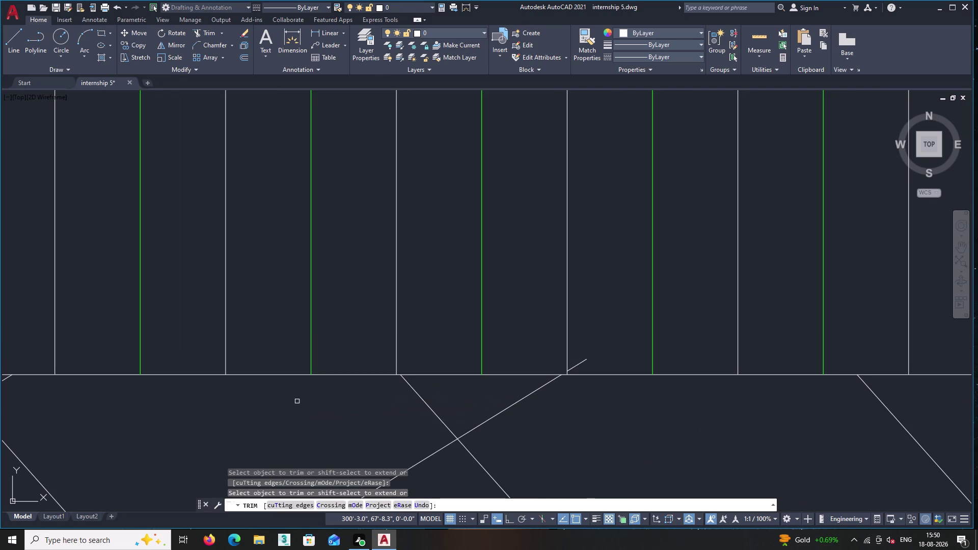
middle_drag(298, 401, 468, 352)
scroll(down, 3)
scroll(down, 3)
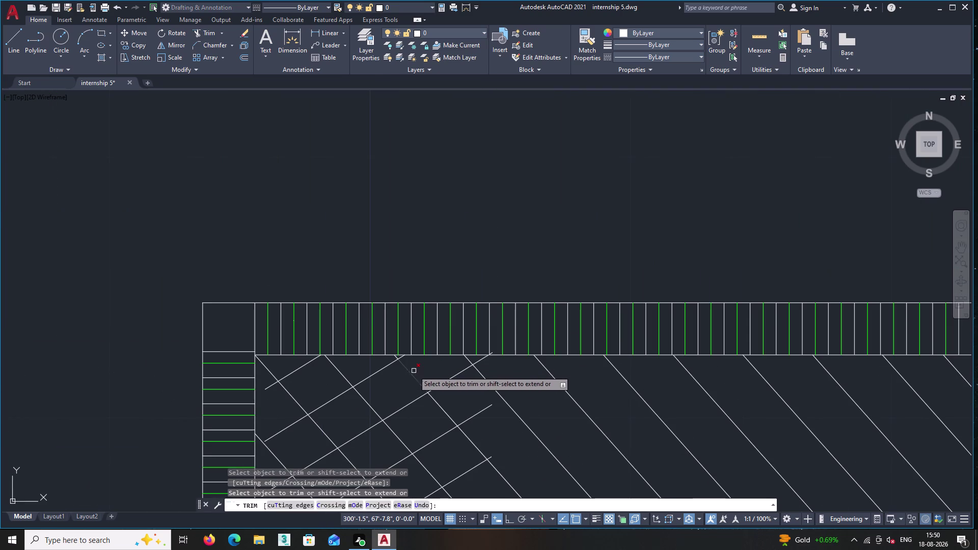
scroll(up, 3)
scroll(up, 3)
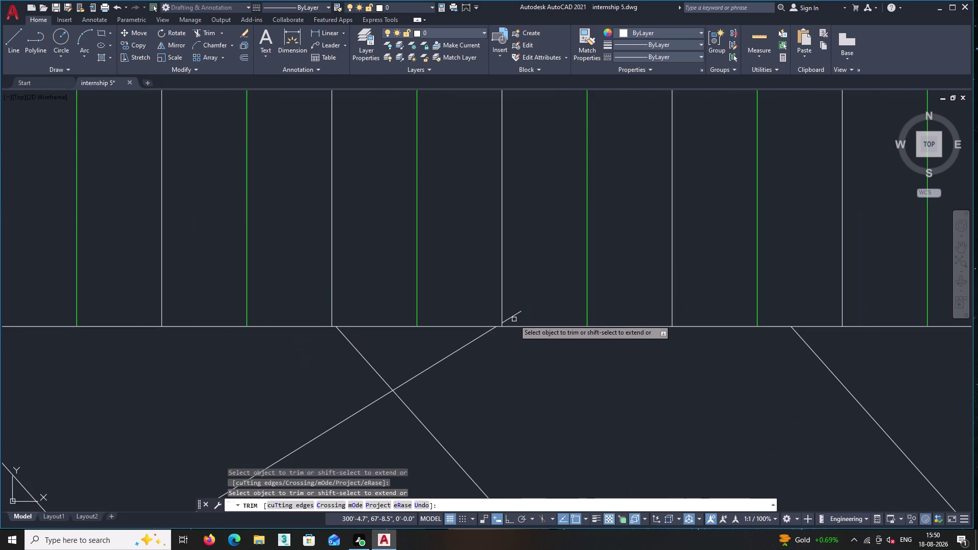
click(513, 318)
key(Return)
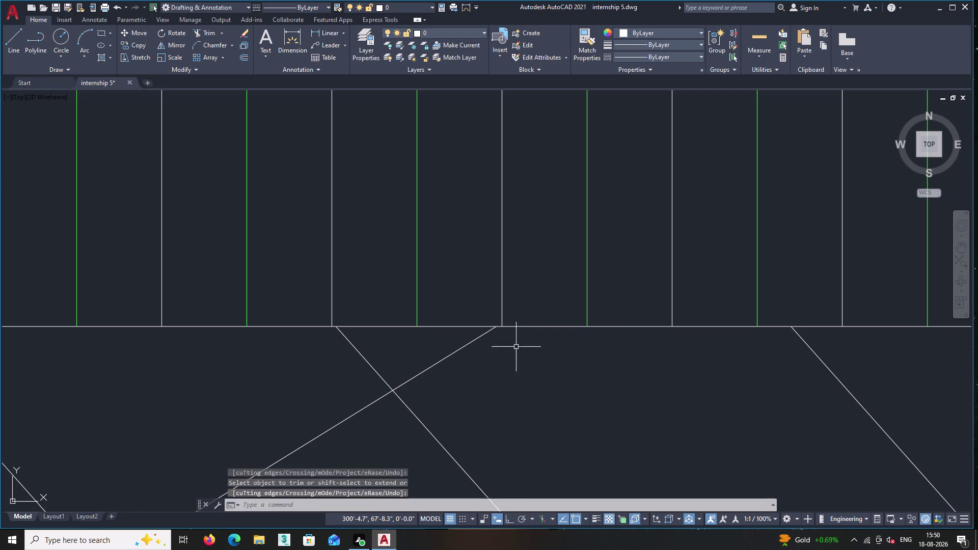
scroll(down, 3)
middle_drag(514, 370, 472, 341)
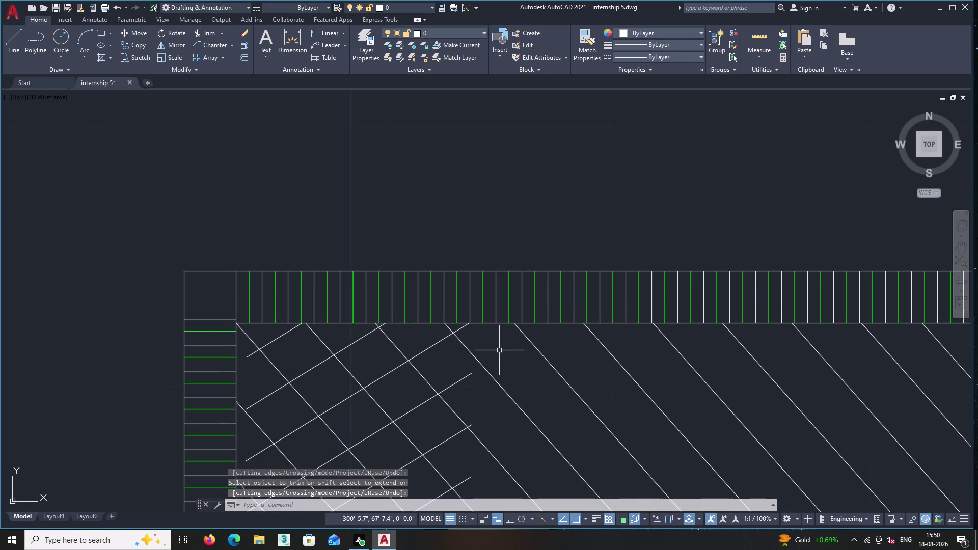
text(ex)
key(Return)
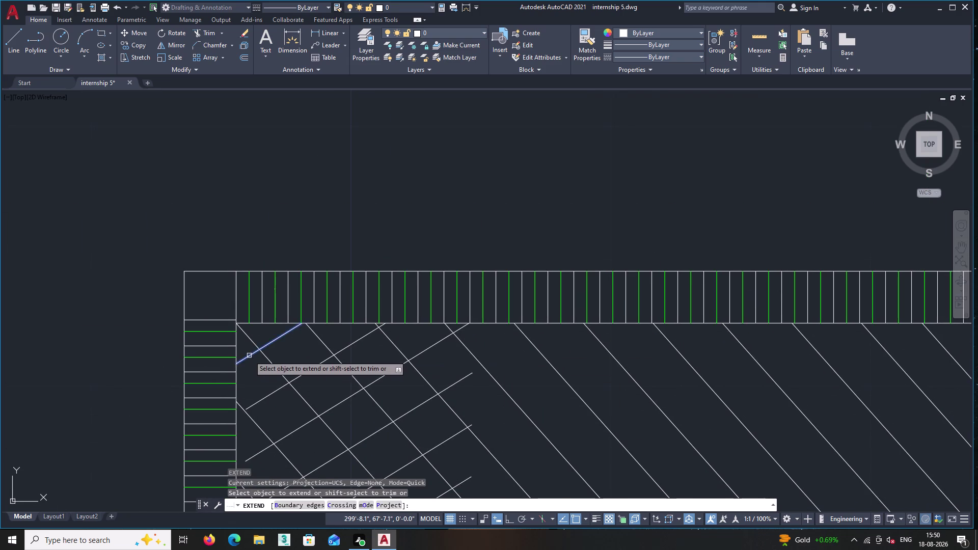
Extend four short diagonals and the long diagonal to the band boundary.
scroll(up, 3)
click(249, 357)
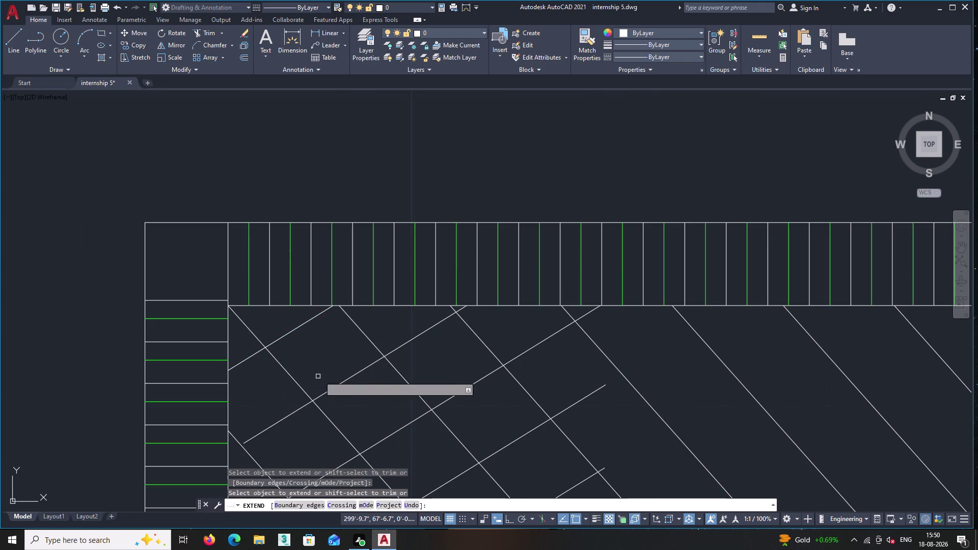
click(334, 386)
middle_drag(337, 358, 311, 292)
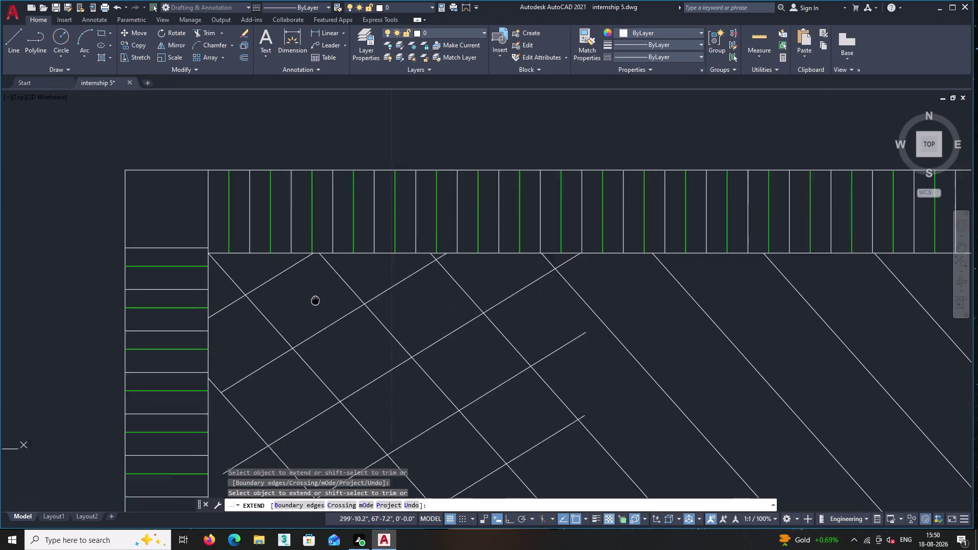
middle_drag(311, 291, 310, 288)
click(239, 359)
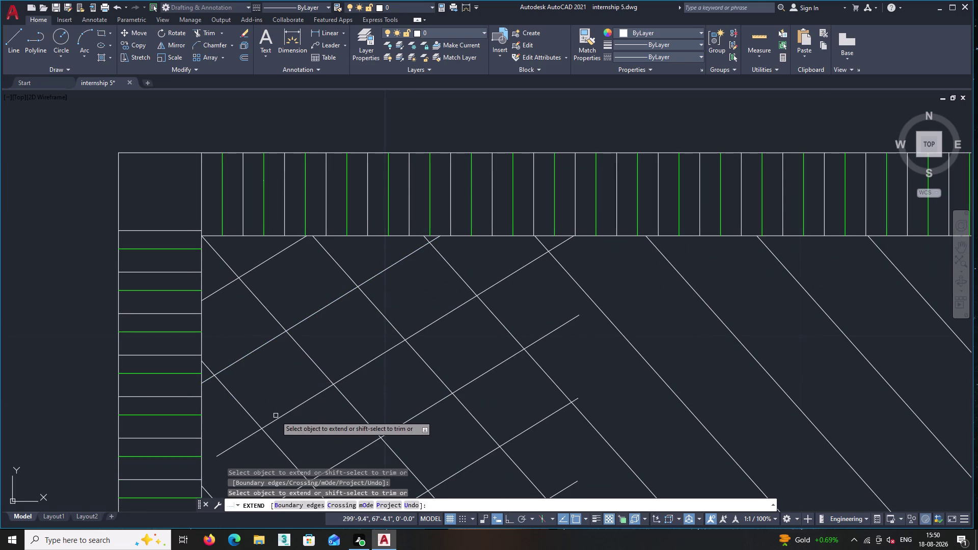
click(277, 419)
middle_drag(281, 379, 265, 255)
click(269, 375)
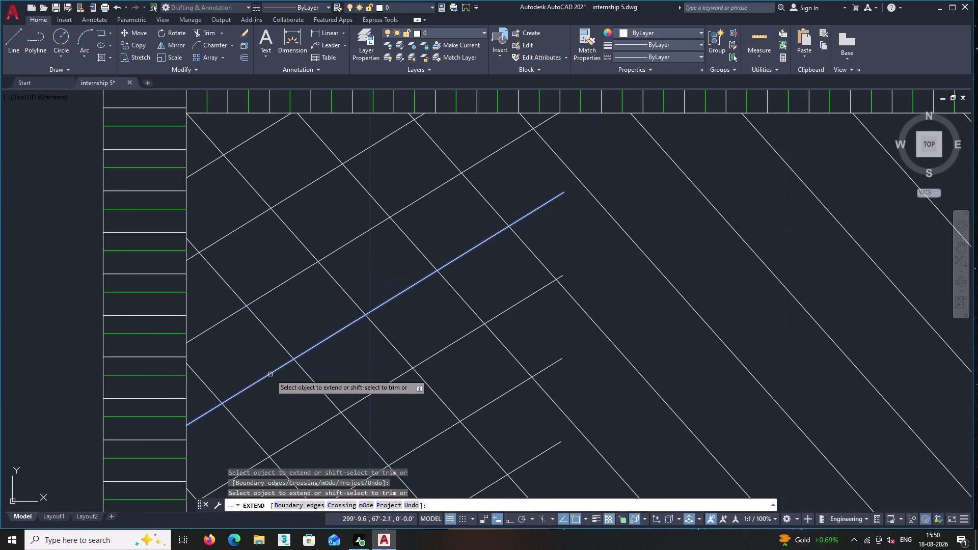
Fence-extend short line ends near the headboard corner and a diagonal to the left edge.
middle_drag(279, 361, 276, 336)
middle_drag(345, 405, 311, 302)
scroll(down, 3)
scroll(down, 3)
middle_drag(299, 403, 300, 387)
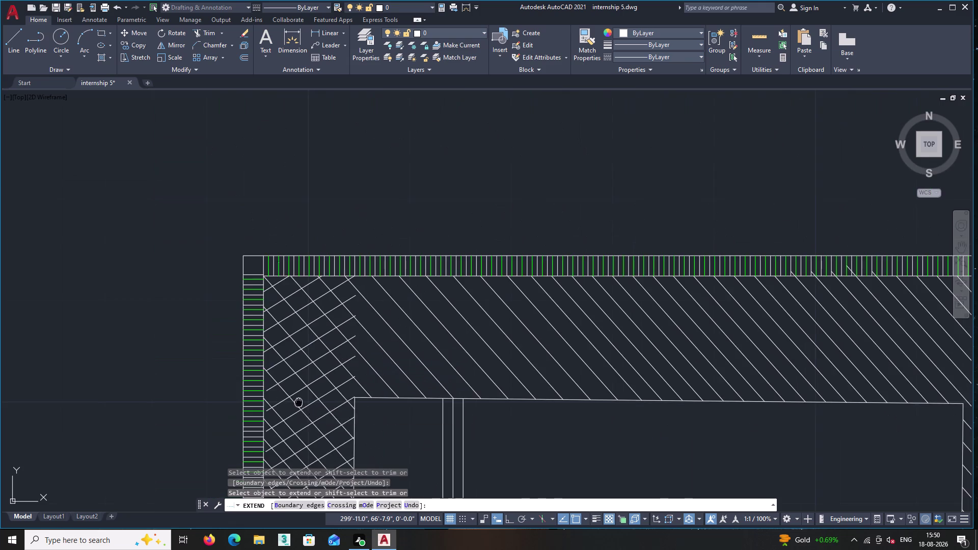
middle_drag(299, 387, 312, 268)
scroll(up, 3)
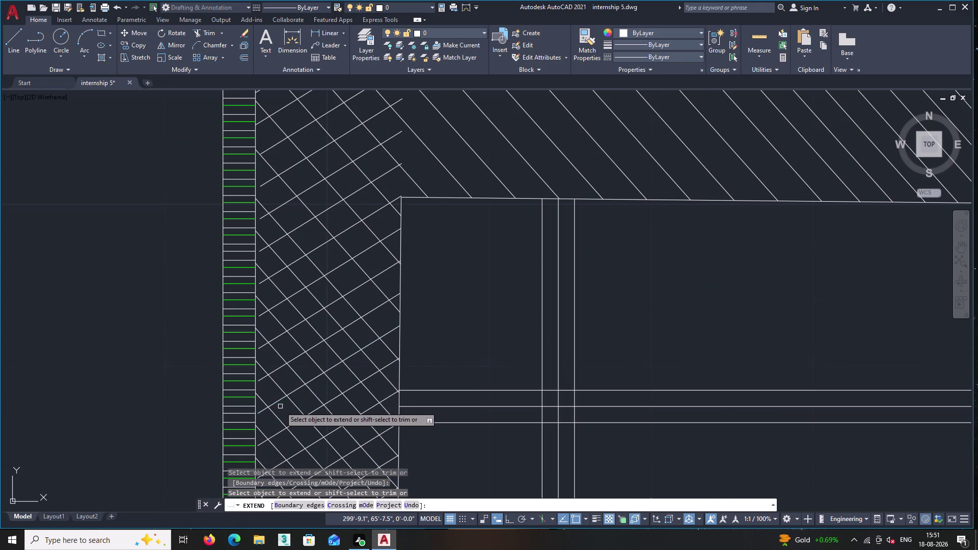
click(281, 406)
click(262, 374)
middle_drag(307, 409, 308, 376)
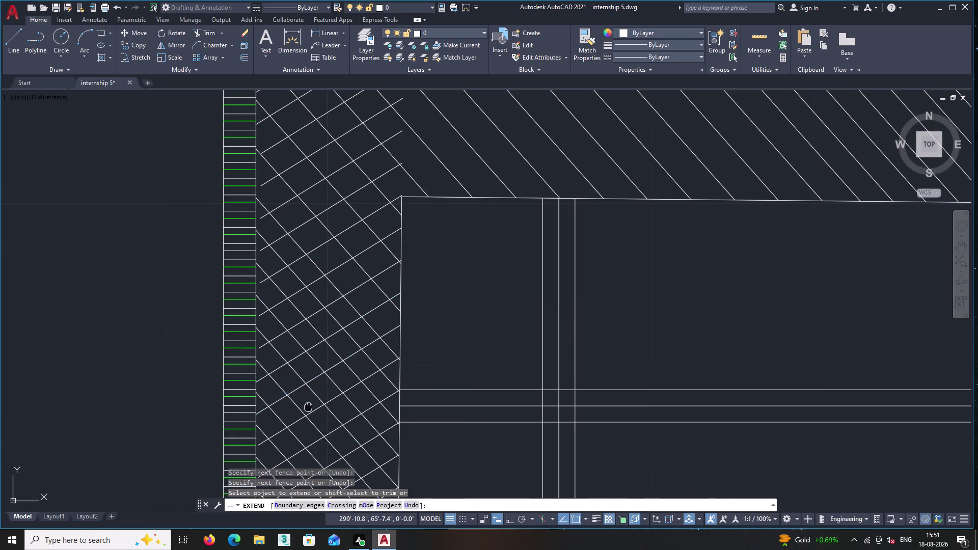
middle_drag(308, 376, 340, 243)
middle_drag(300, 394, 318, 261)
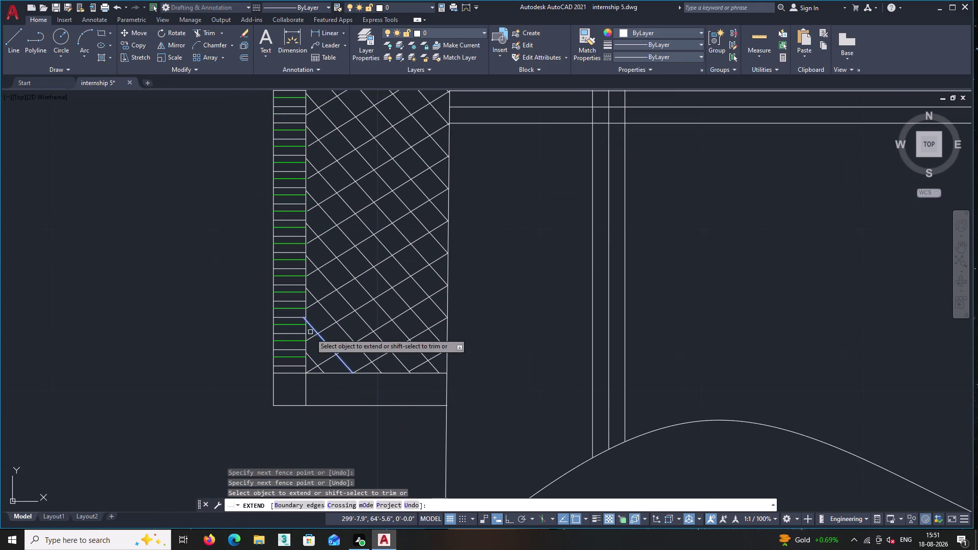
scroll(up, 3)
click(302, 338)
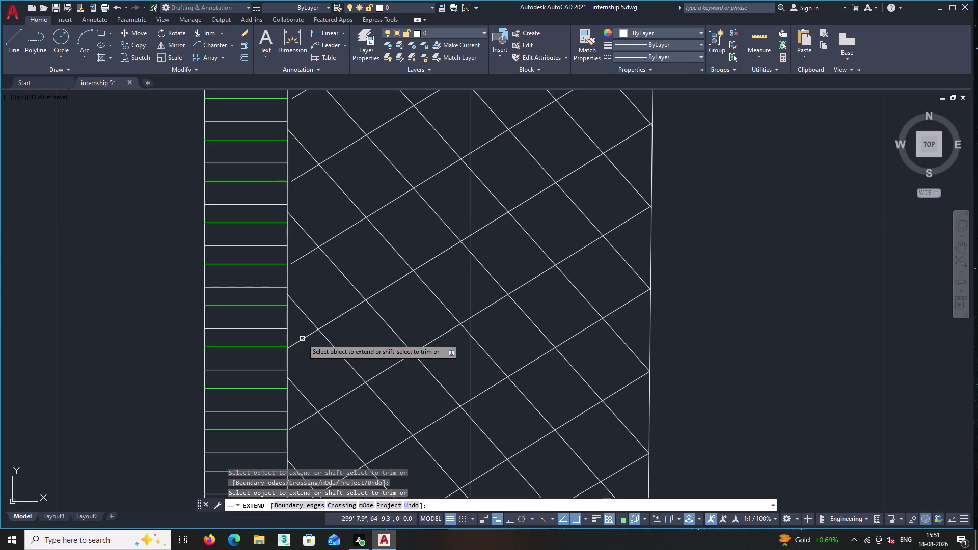
Extend two groups of unfinished line ends with two-point fences.
click(311, 430)
click(296, 406)
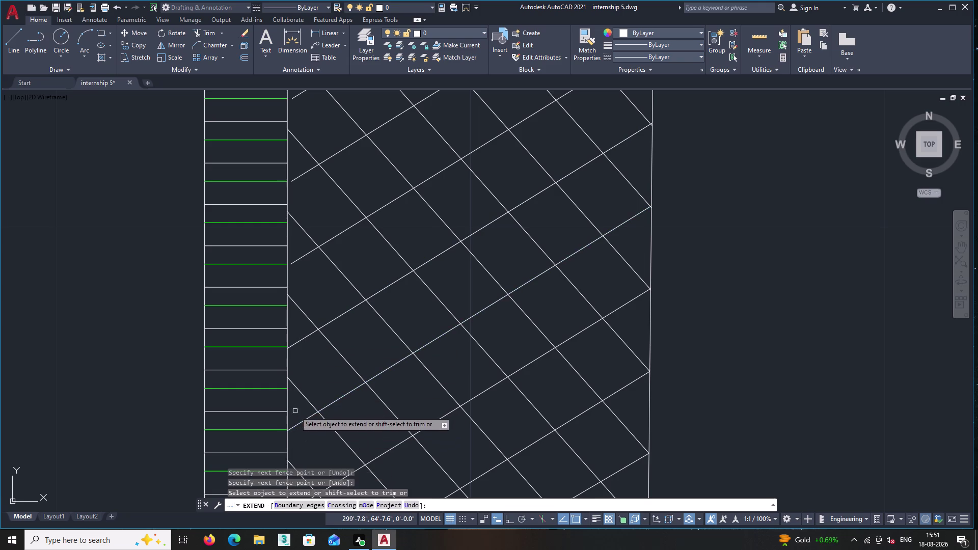
middle_drag(295, 411, 338, 297)
middle_drag(357, 243, 362, 358)
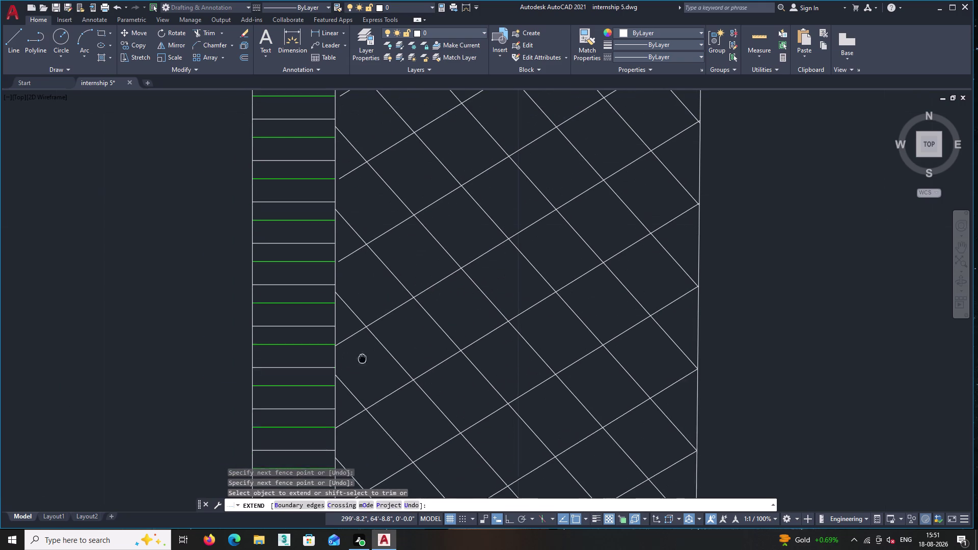
middle_drag(362, 358, 363, 366)
click(368, 293)
click(351, 253)
Begin a multi-point fence across the short diagonals along the left edge.
middle_drag(366, 212, 367, 227)
scroll(down, 3)
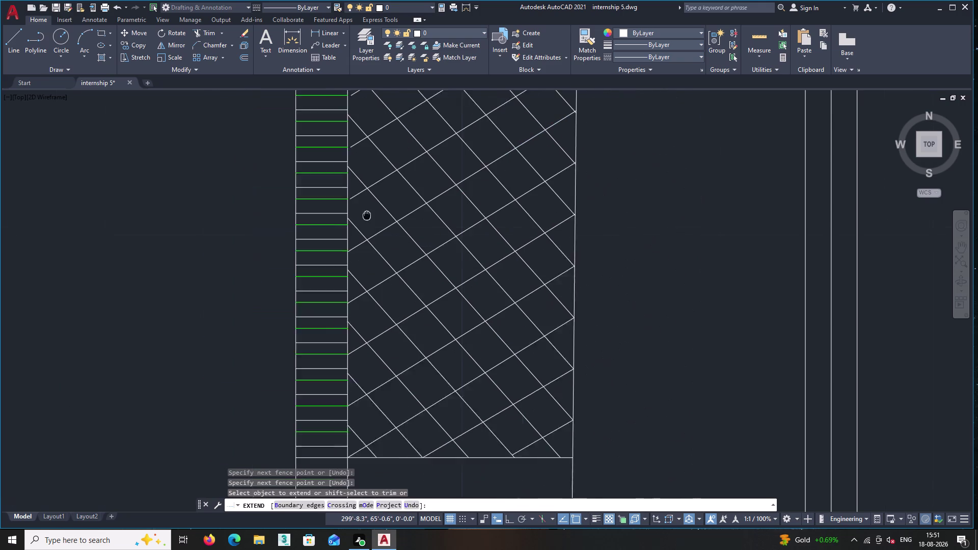
middle_drag(366, 226, 361, 328)
click(359, 321)
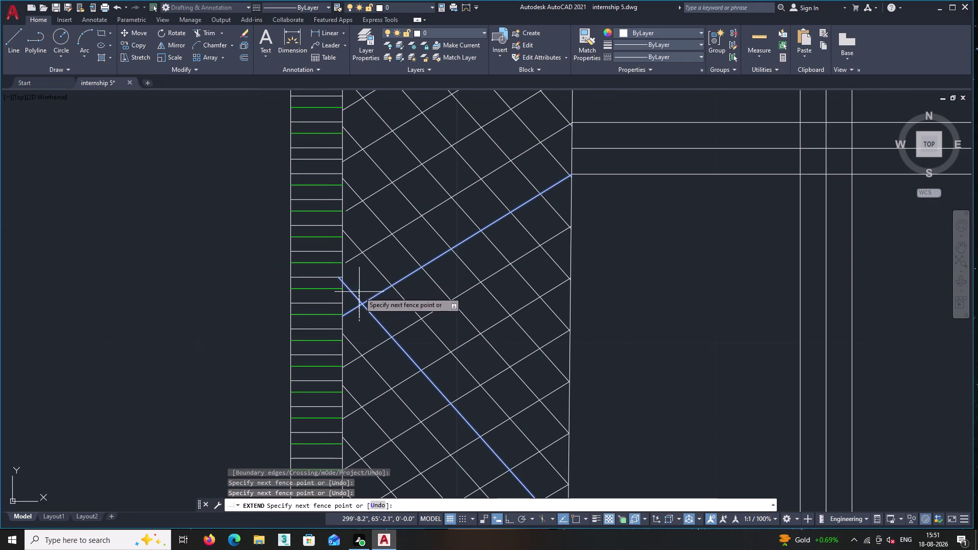
click(351, 305)
click(361, 273)
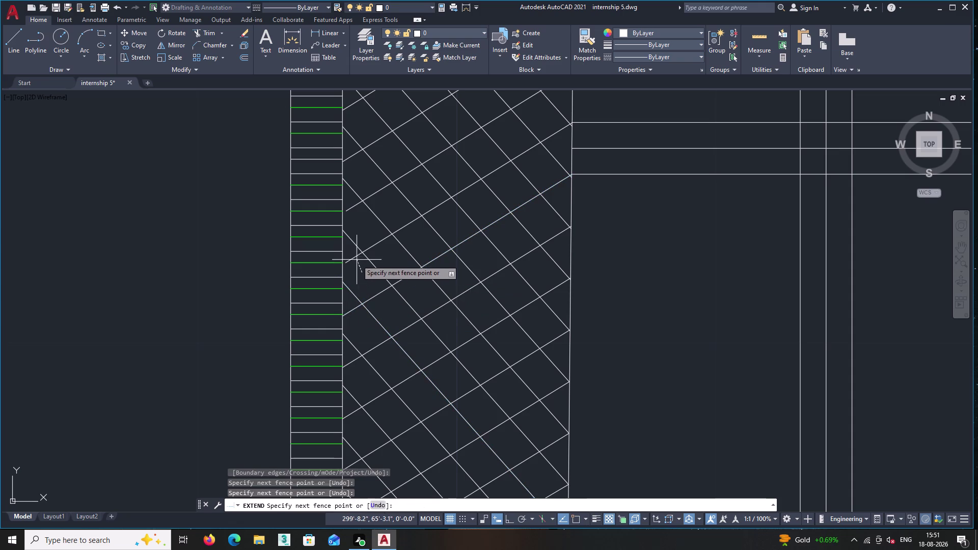
click(355, 255)
middle_drag(355, 255, 354, 366)
Continue the fence down the left edge so the remaining short lines extend.
click(356, 326)
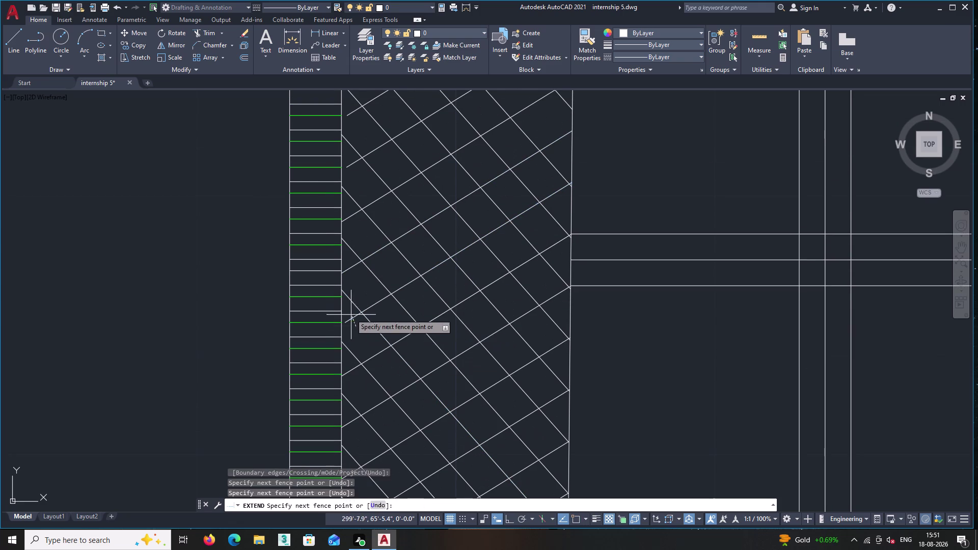
click(349, 308)
click(357, 290)
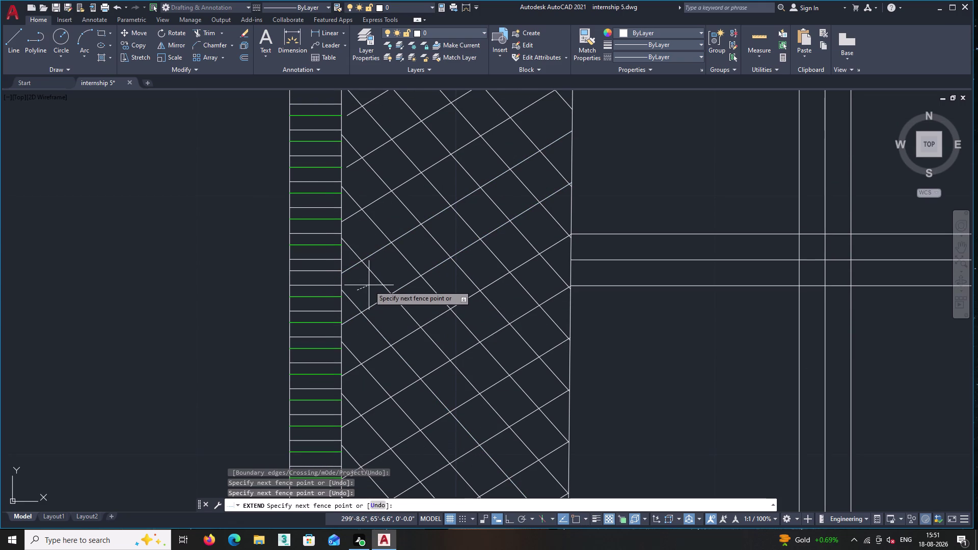
click(369, 285)
middle_drag(369, 286, 364, 410)
click(361, 303)
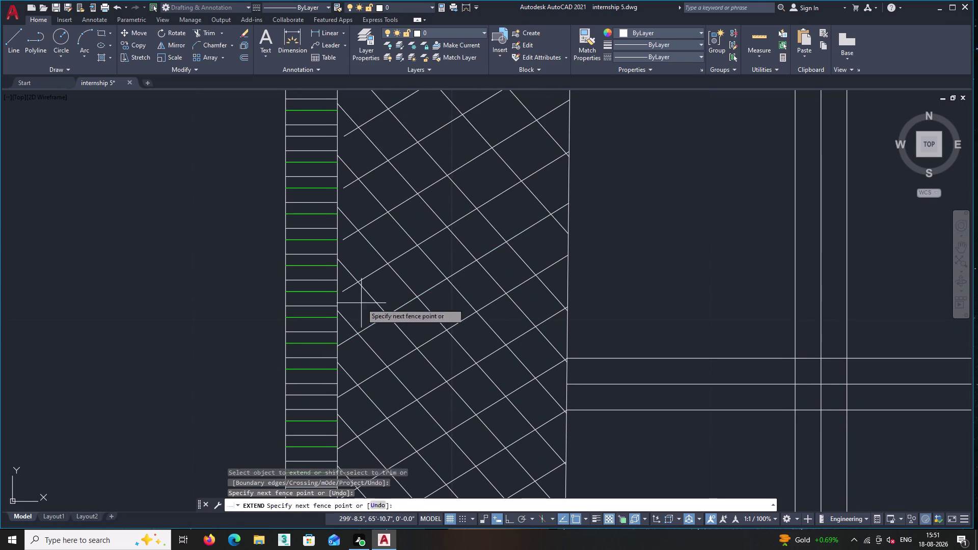
click(350, 283)
middle_drag(350, 283, 351, 381)
click(354, 349)
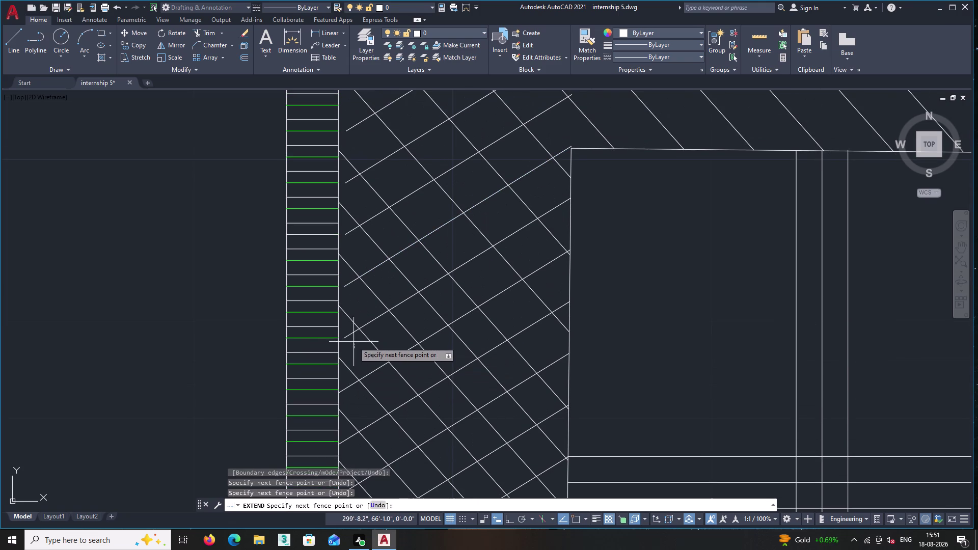
click(348, 329)
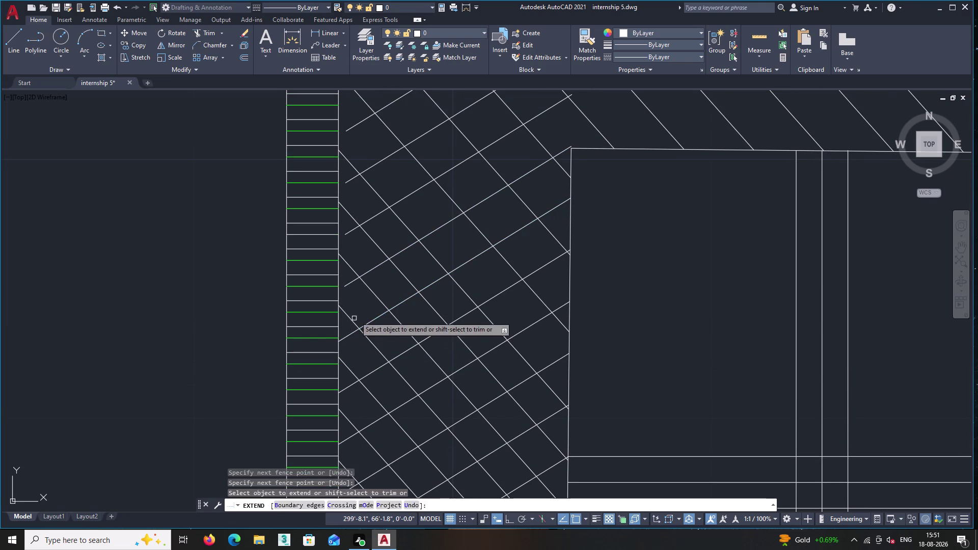
Extend another set of diagonals with a fence through the hatch grid.
double_click(361, 302)
click(347, 272)
middle_drag(346, 272, 320, 385)
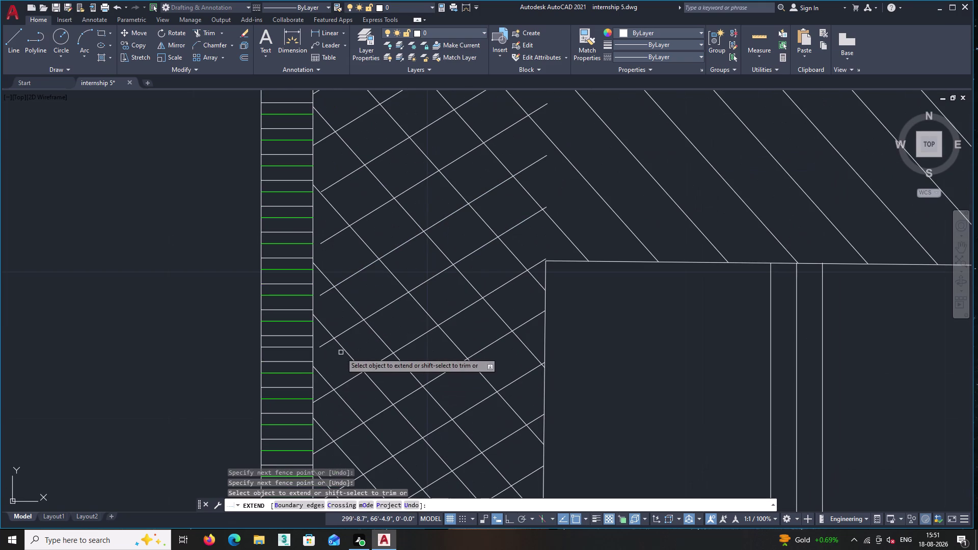
click(337, 352)
click(323, 335)
click(336, 312)
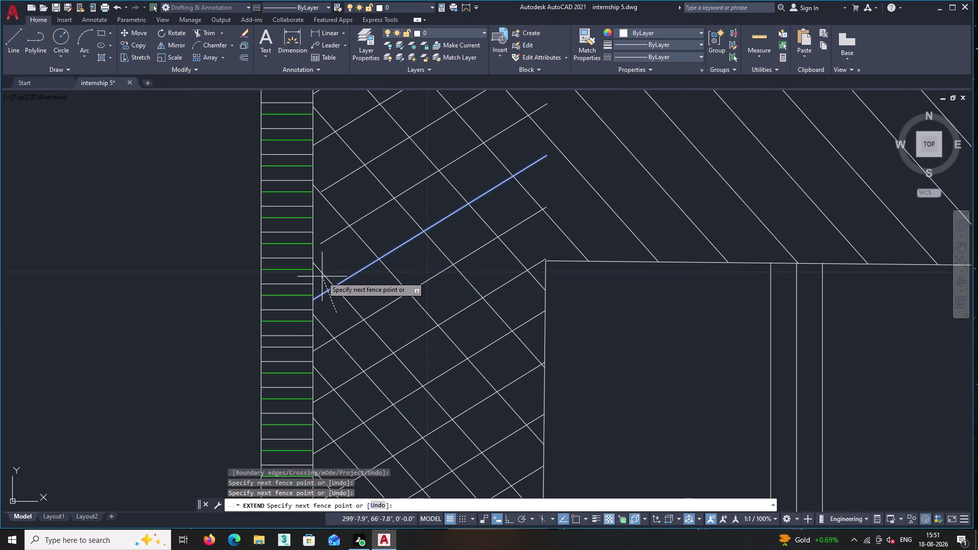
double_click(322, 277)
middle_drag(322, 278, 282, 371)
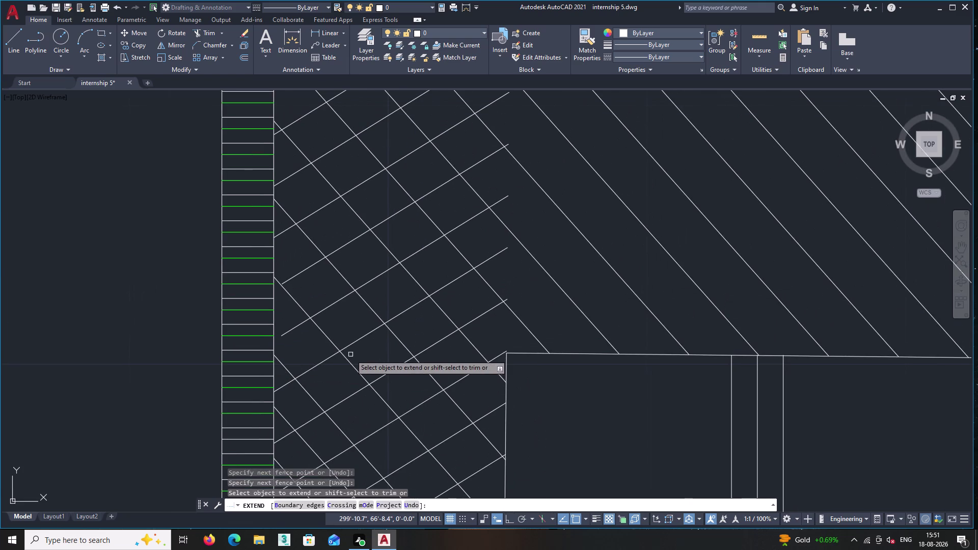
Fence across more diagonals further along the band.
scroll(up, 3)
click(307, 336)
click(288, 310)
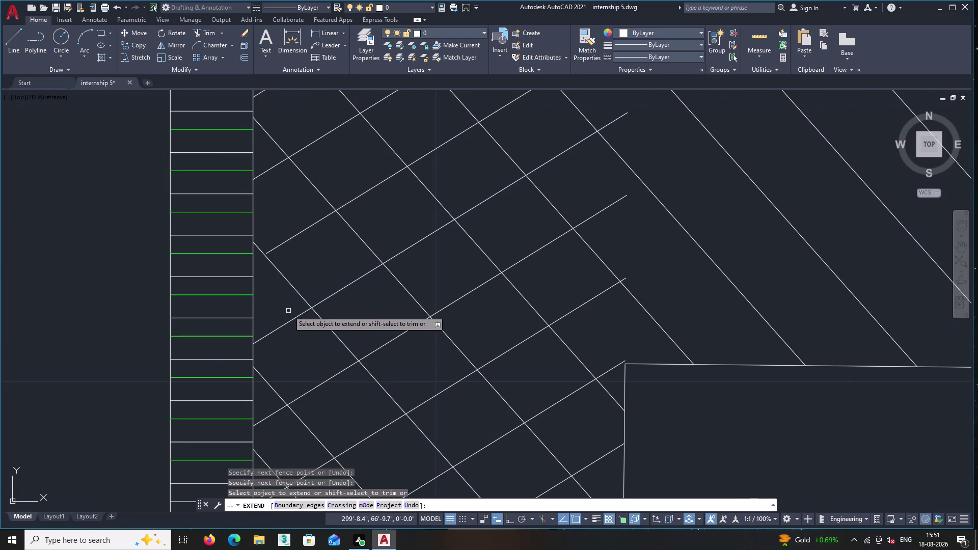
middle_drag(293, 319, 294, 337)
middle_drag(302, 338, 294, 410)
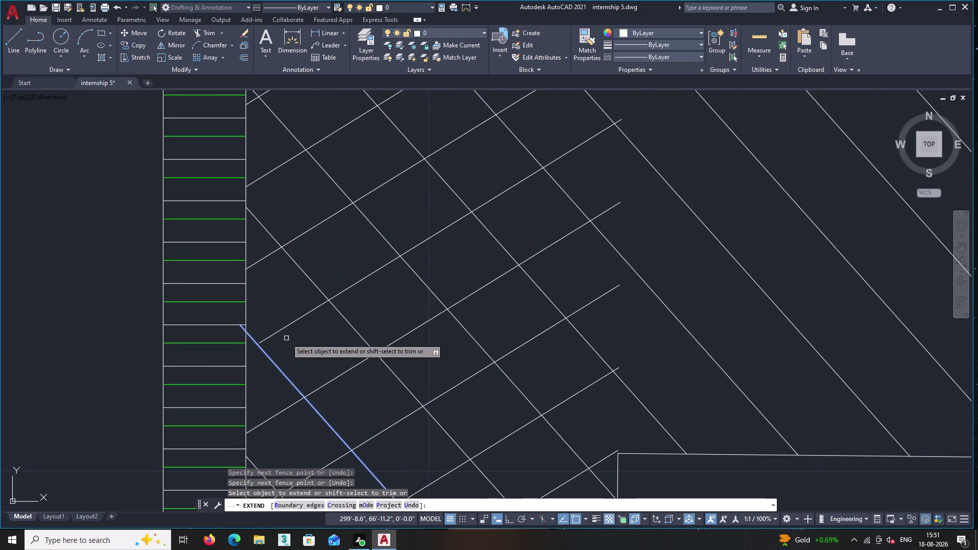
Extend the lower diagonal to the band edge with a fence.
double_click(286, 335)
click(281, 321)
click(301, 356)
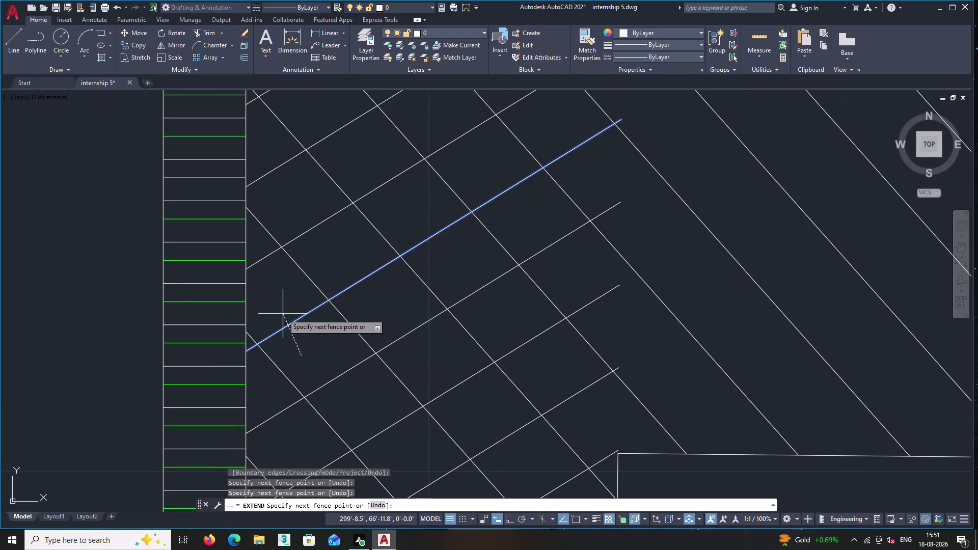
click(282, 314)
middle_drag(283, 314, 275, 410)
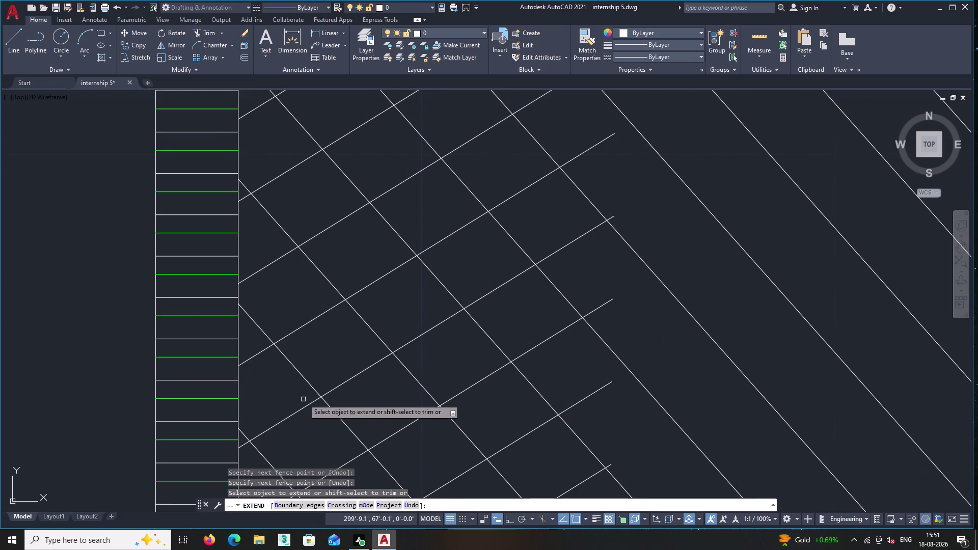
scroll(down, 3)
scroll(down, 3)
scroll(up, 3)
click(555, 392)
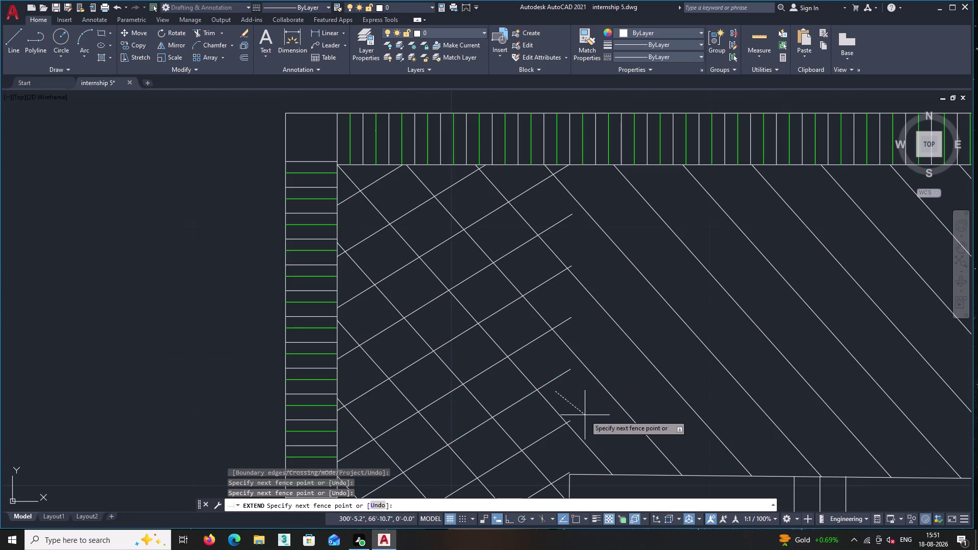
Extend the rising diagonals near the lower band edge using repeated fence selections.
click(596, 407)
click(544, 355)
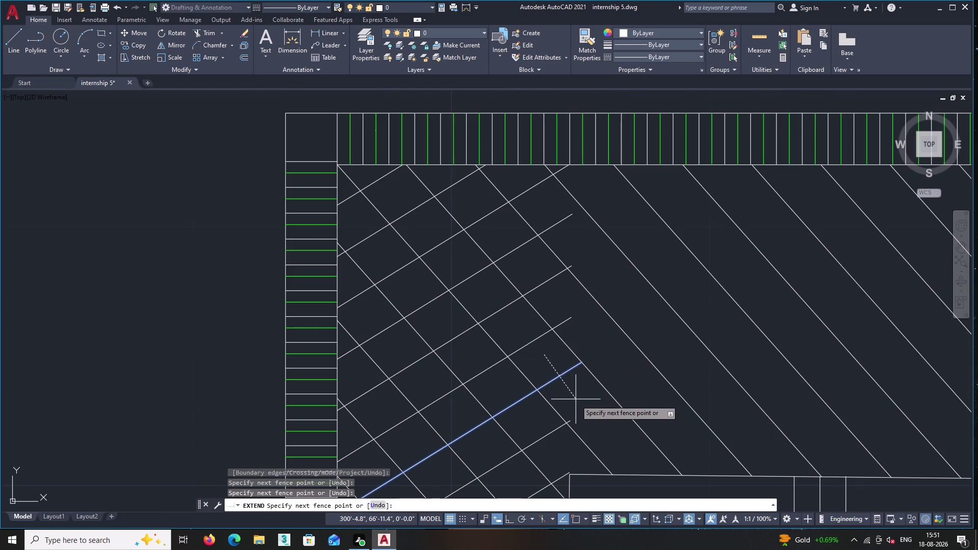
click(575, 401)
click(553, 357)
click(613, 422)
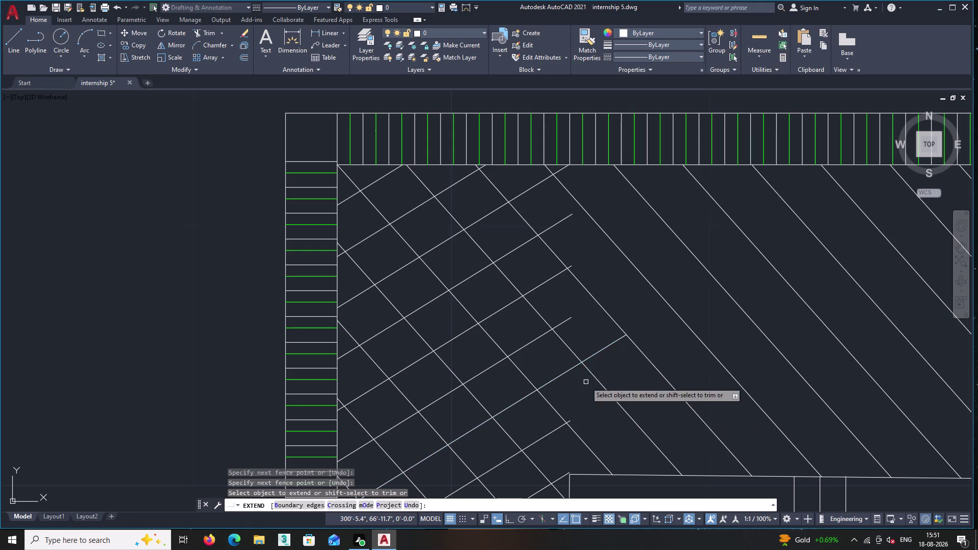
click(540, 350)
click(610, 420)
scroll(down, 3)
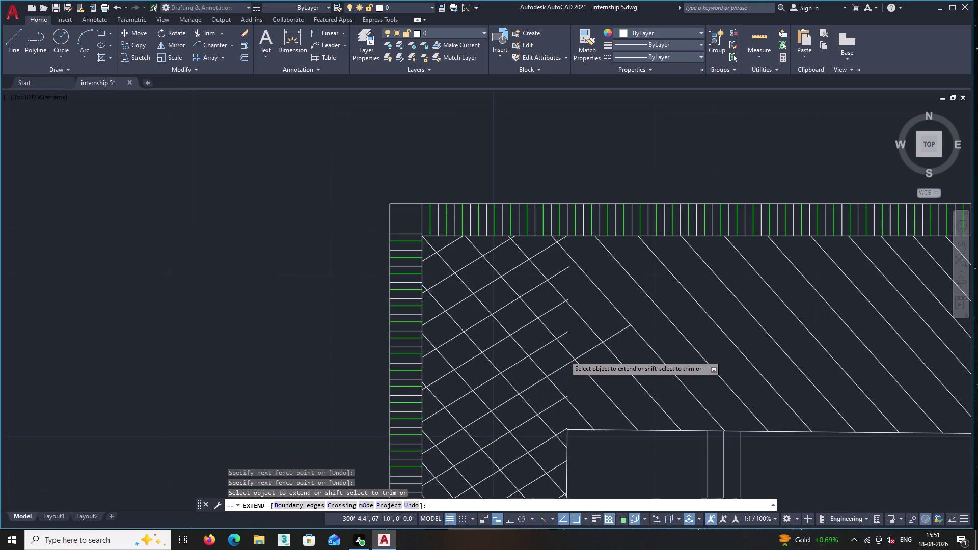
middle_drag(564, 356, 529, 303)
Fence across the upper diagonals, extending three rising lines to the band's top edge.
click(545, 285)
click(592, 332)
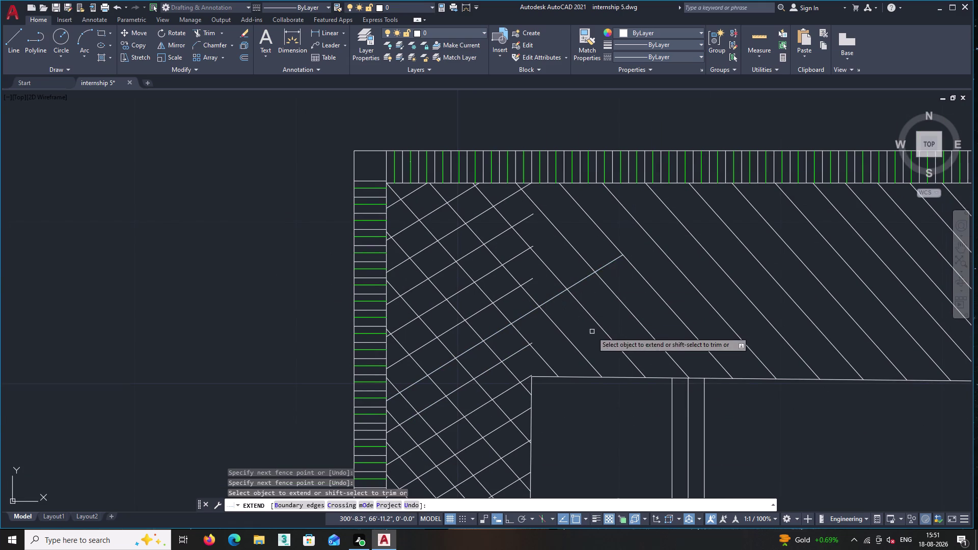
click(547, 285)
click(575, 326)
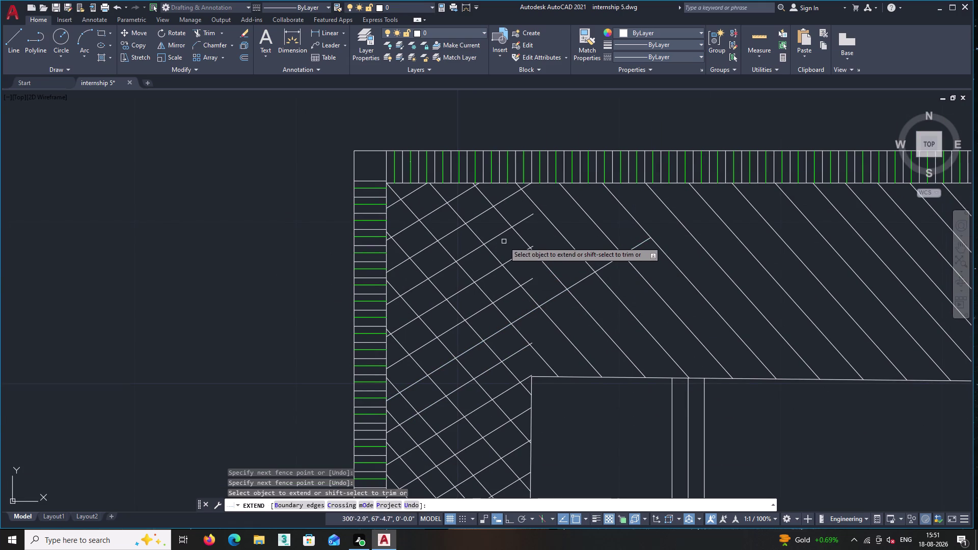
click(492, 229)
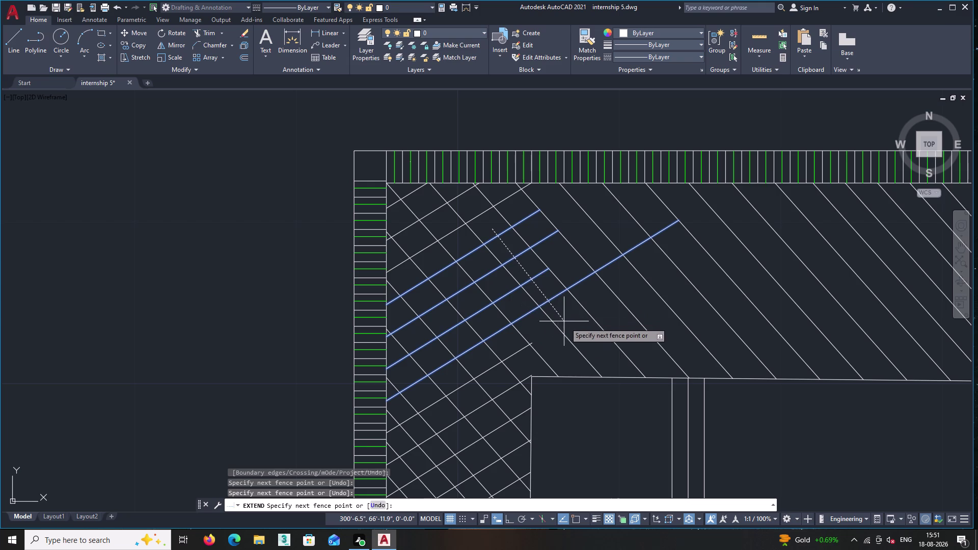
click(569, 330)
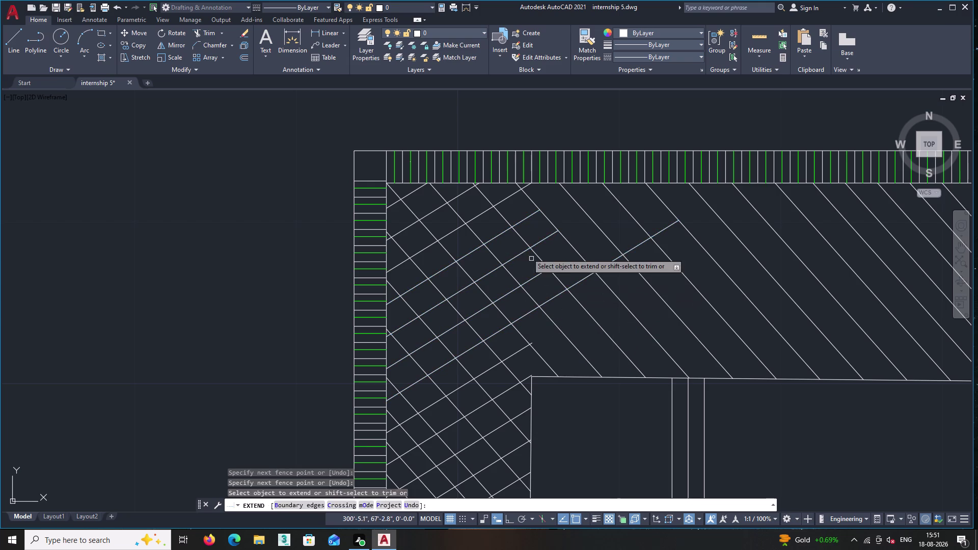
Extend the next group of upper diagonals toward the headboard band's edge.
click(498, 222)
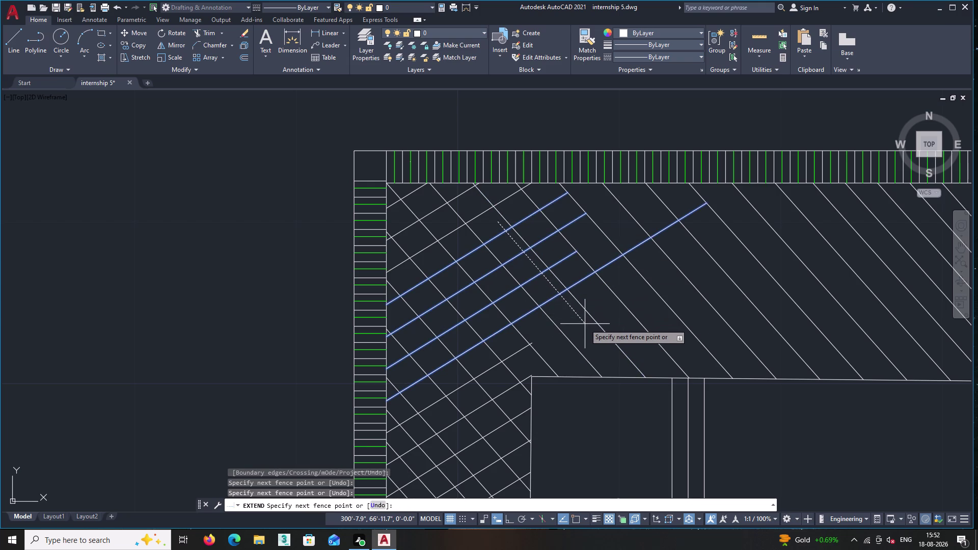
click(585, 323)
click(495, 222)
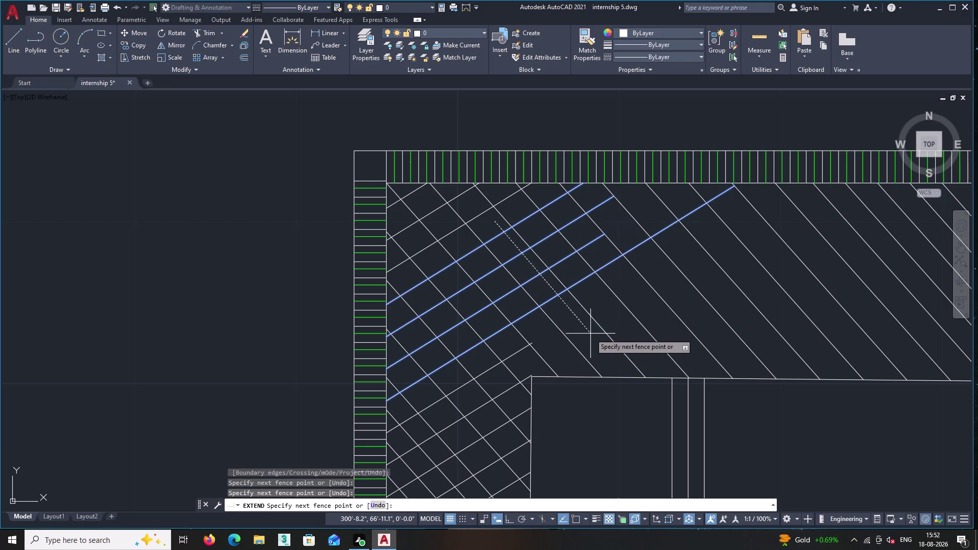
click(591, 334)
middle_drag(591, 334, 543, 371)
click(496, 230)
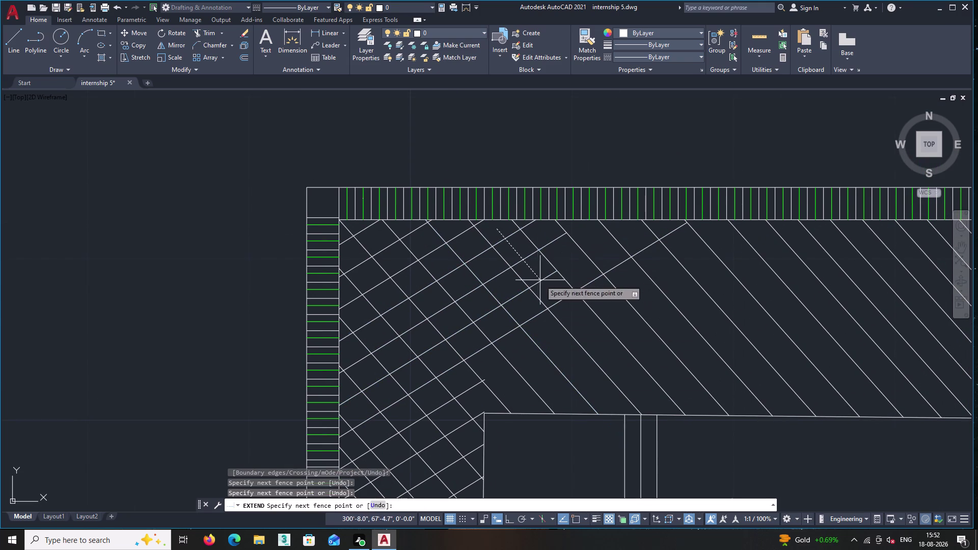
click(595, 329)
middle_drag(512, 353, 559, 226)
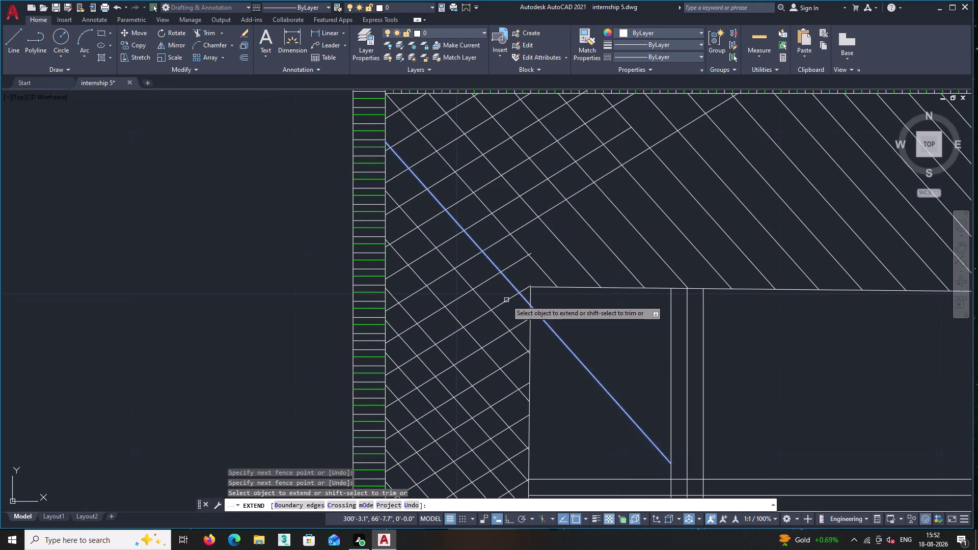
Extend the falling diagonal and a rising diagonal near the inner corner.
click(522, 291)
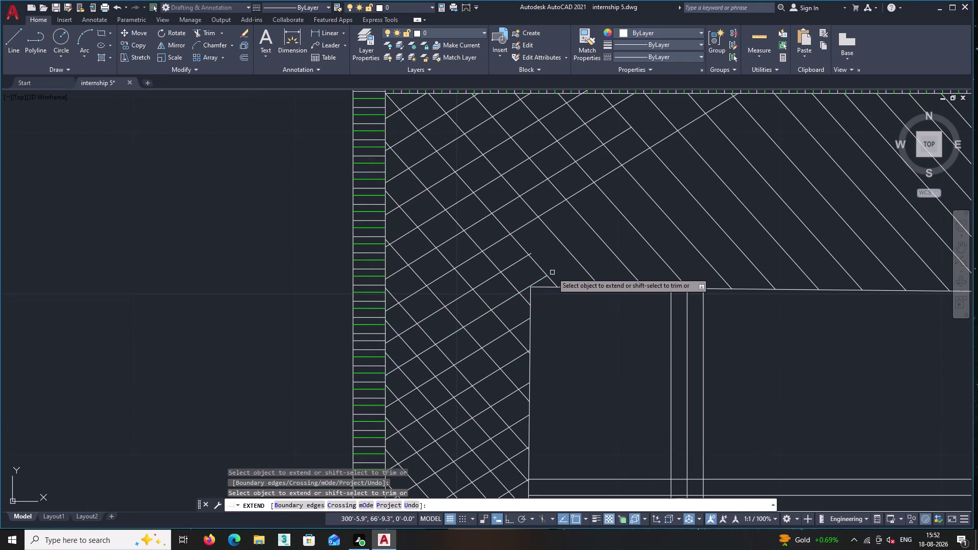
click(552, 272)
click(554, 267)
click(515, 255)
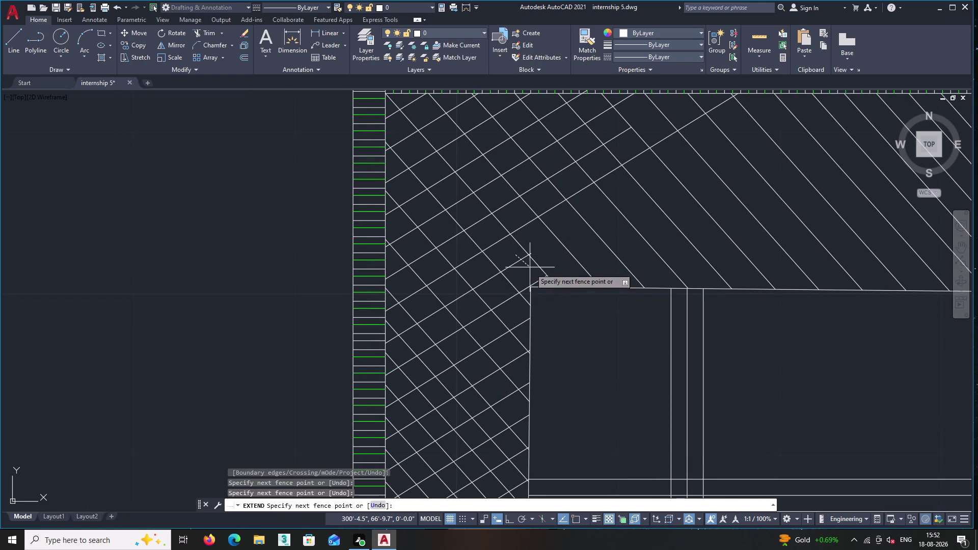
click(543, 284)
click(536, 239)
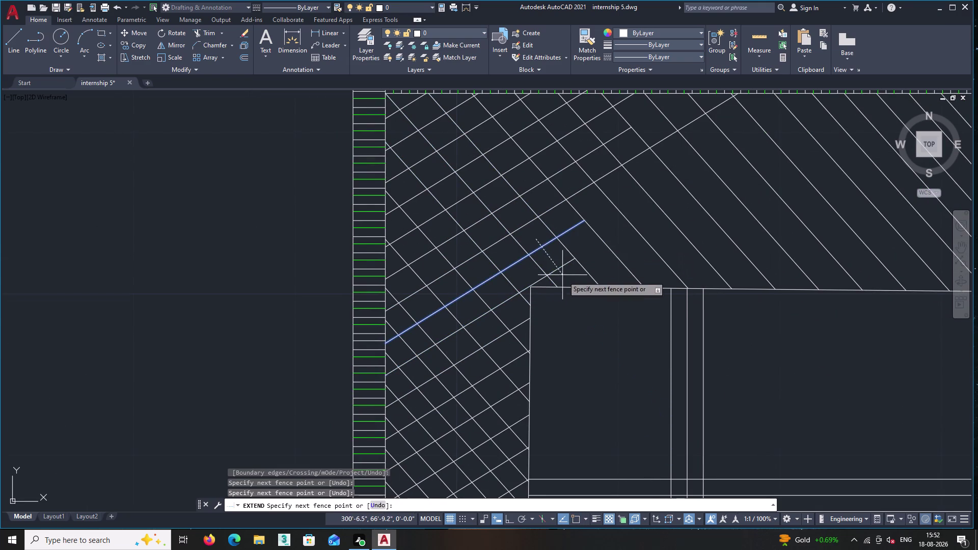
click(571, 283)
click(559, 224)
click(598, 264)
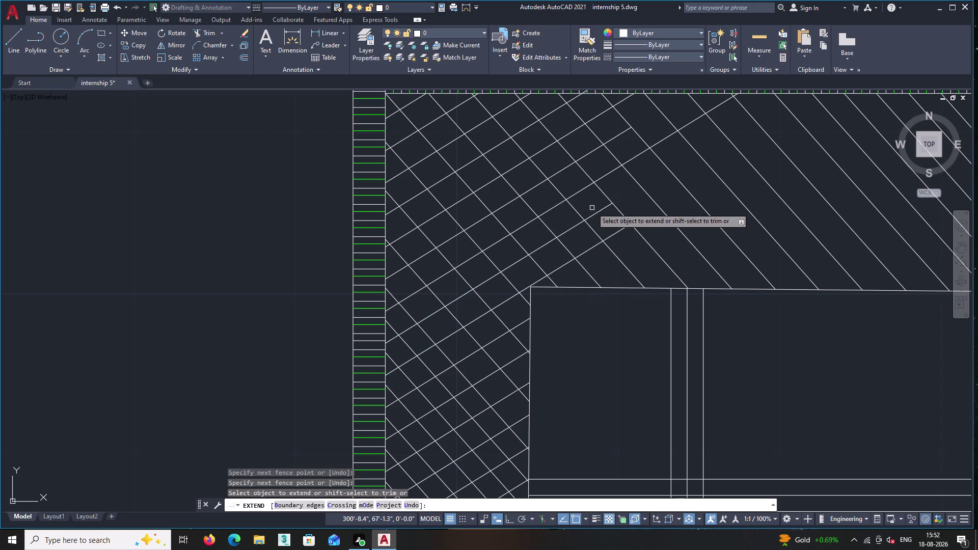
Extend two more rising diagonals farther along the band with fence selections.
click(592, 208)
click(627, 253)
click(628, 189)
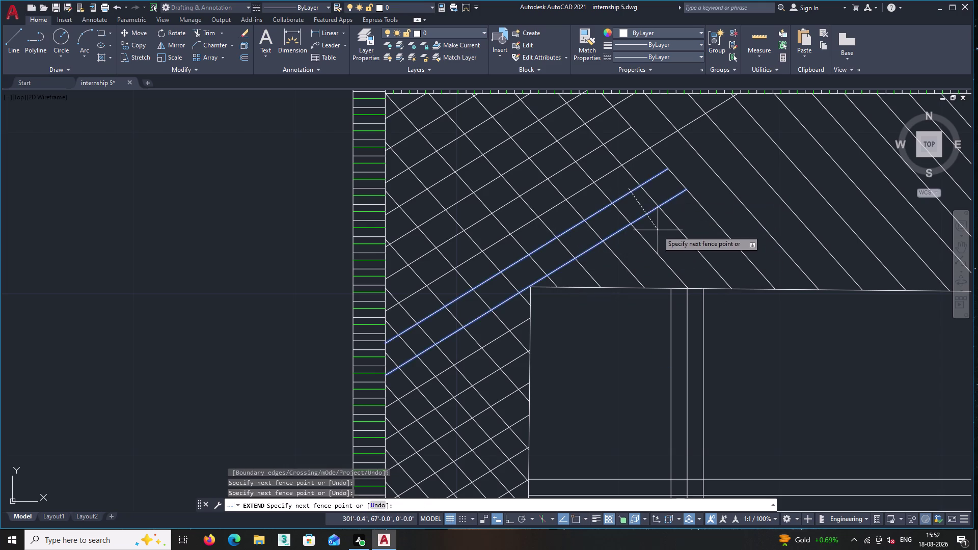
click(659, 232)
click(647, 174)
click(686, 212)
middle_drag(686, 211, 651, 243)
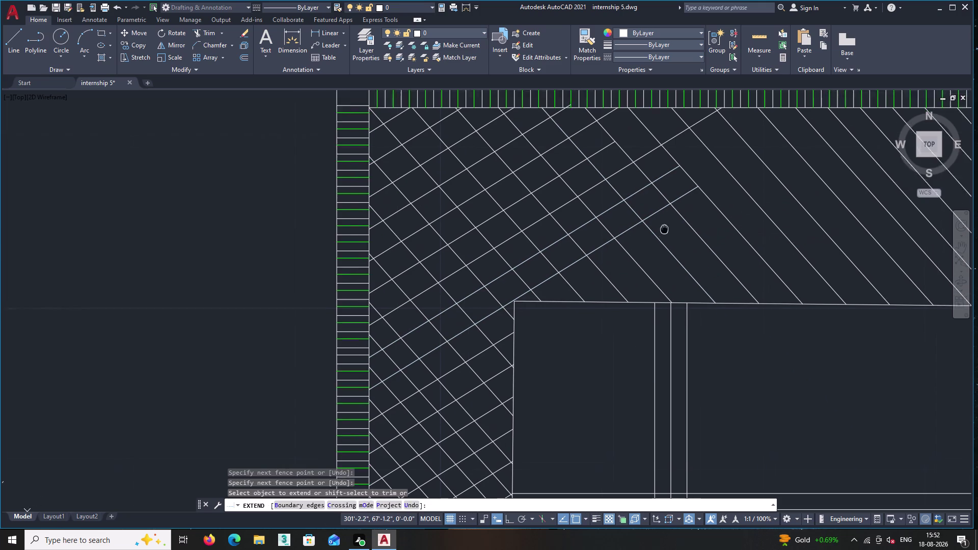
middle_drag(651, 243, 608, 292)
Extend the upper diagonals along the headboard band toward its top edge.
click(603, 233)
click(627, 273)
click(625, 217)
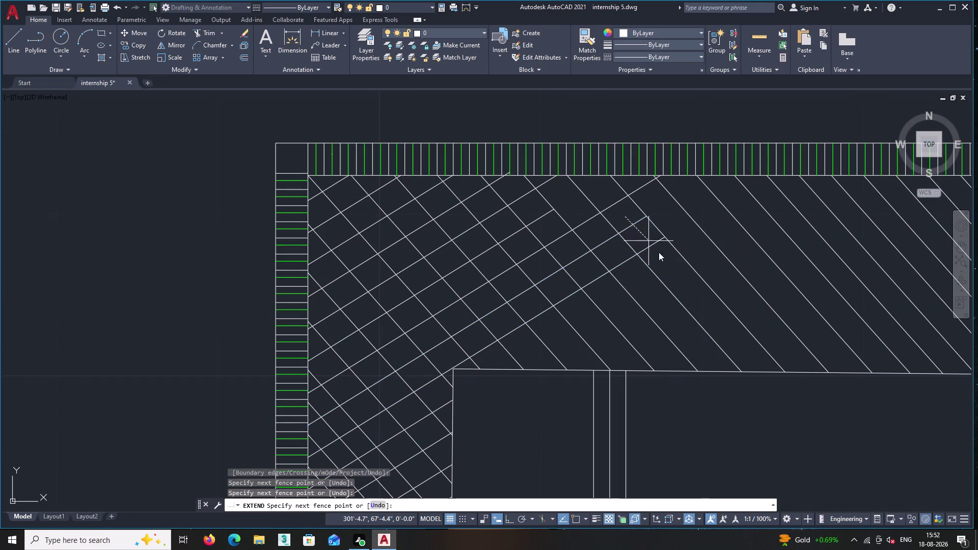
click(666, 268)
click(657, 200)
click(693, 249)
middle_drag(693, 249, 684, 259)
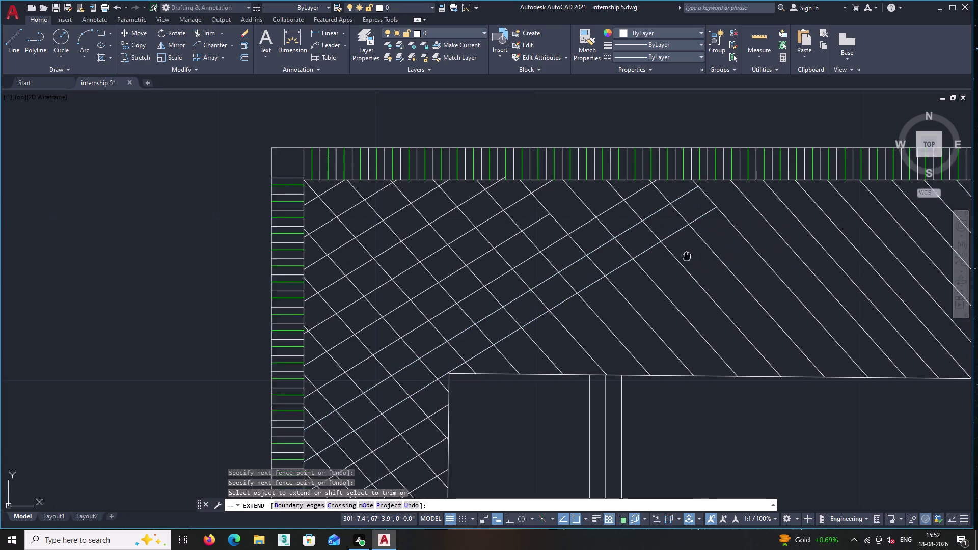
middle_drag(683, 259, 607, 356)
click(598, 295)
click(640, 350)
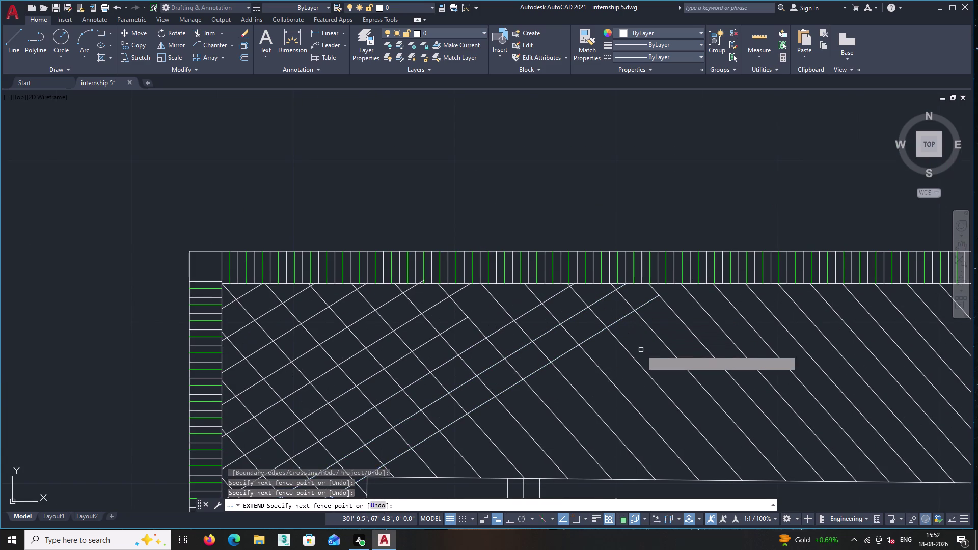
middle_drag(639, 351, 661, 212)
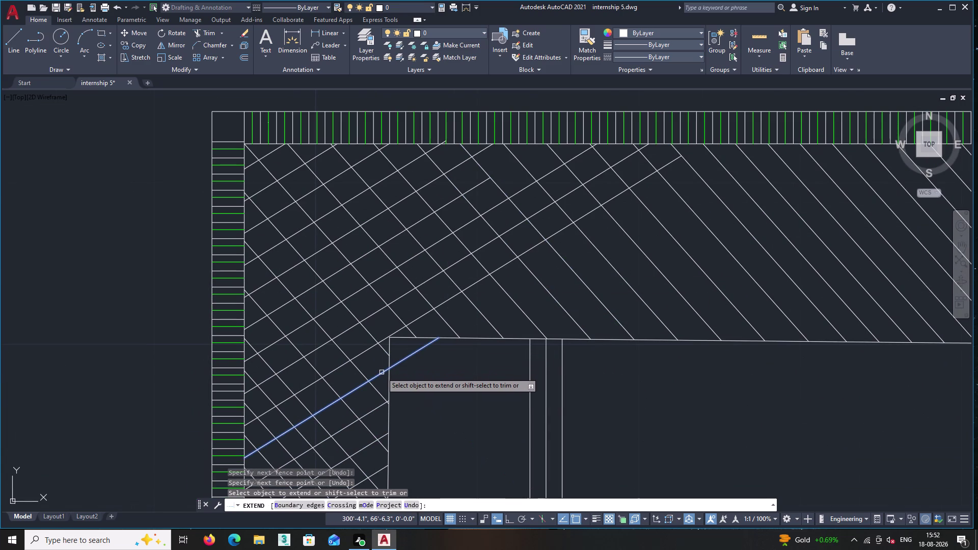
Extend the lower rising diagonals near the band's lower corner.
click(381, 372)
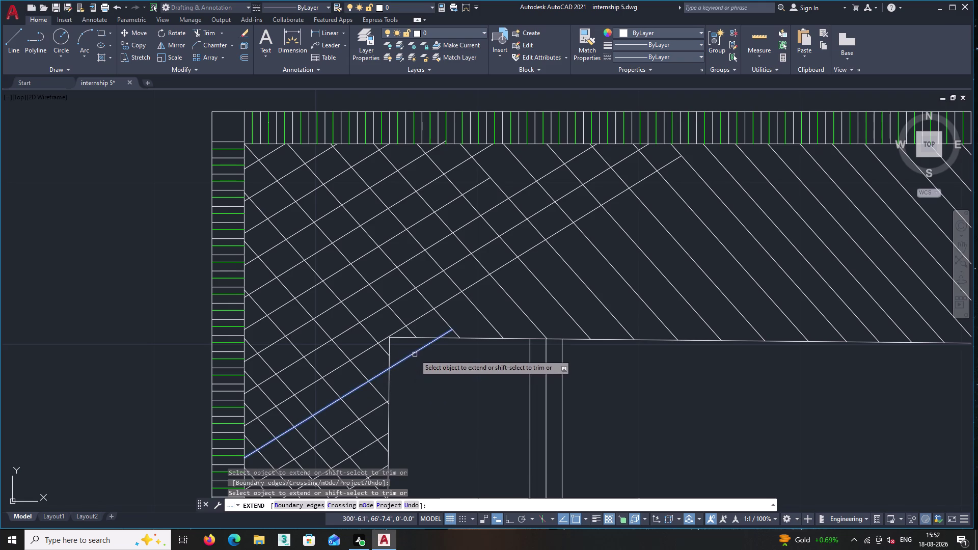
middle_drag(414, 360, 495, 206)
scroll(up, 3)
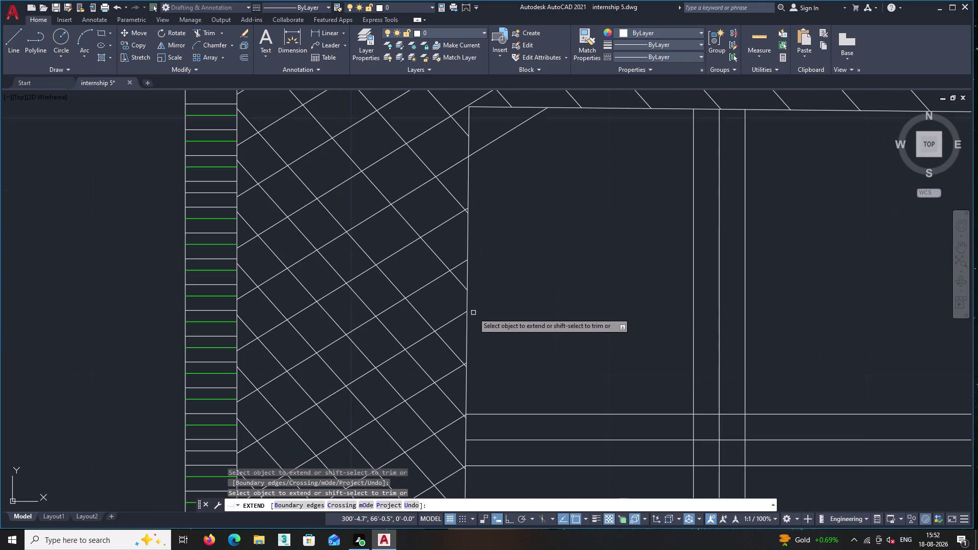
click(391, 222)
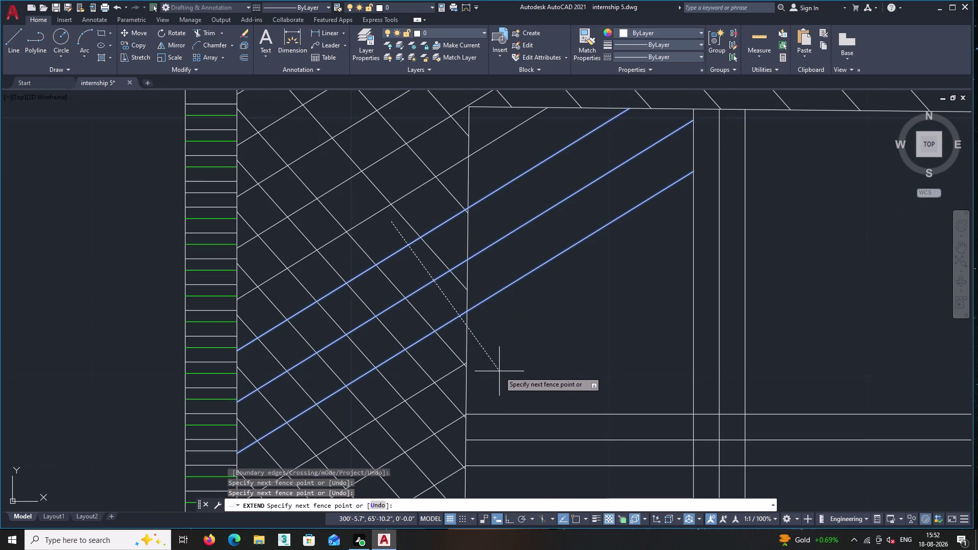
double_click(499, 372)
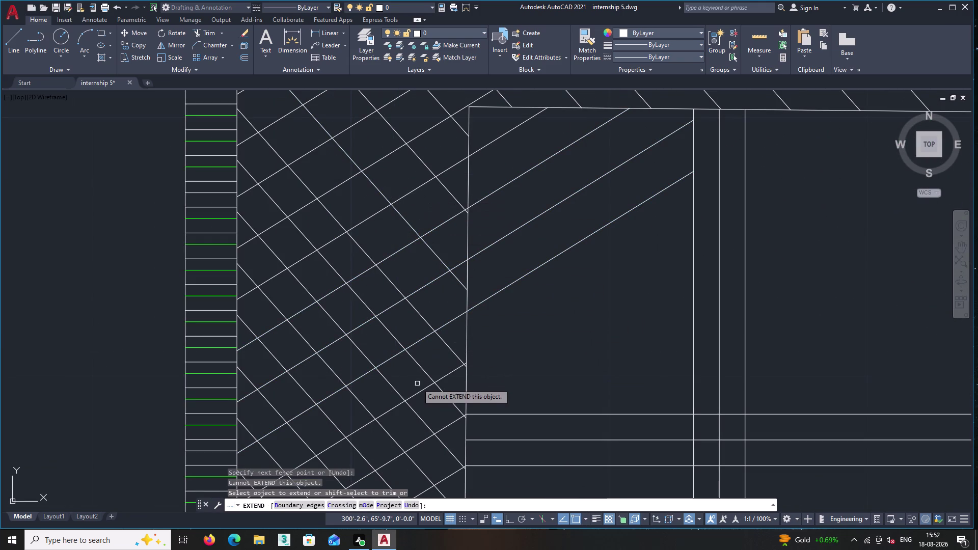
middle_drag(433, 358, 476, 228)
Extend the short diagonals at the lower corner to the band edge.
click(430, 265)
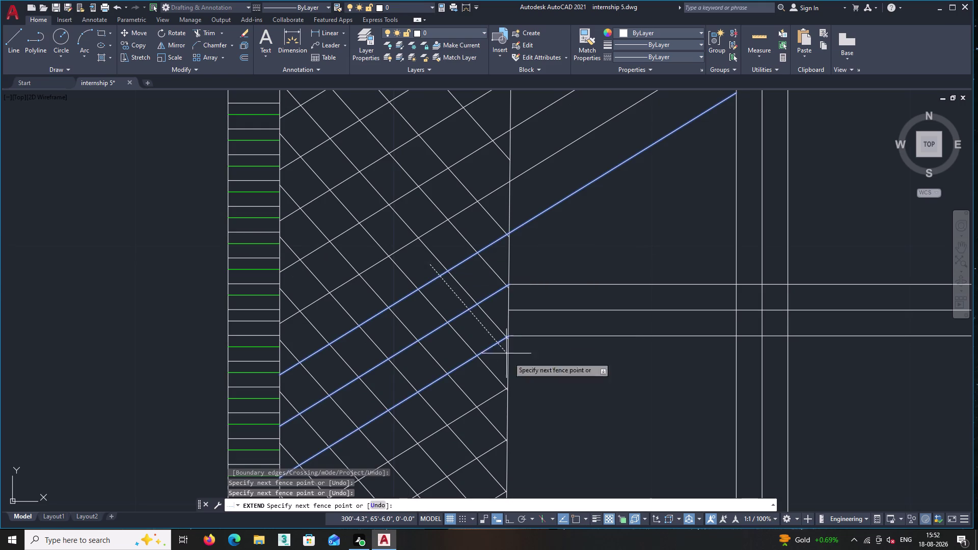
click(581, 440)
click(460, 301)
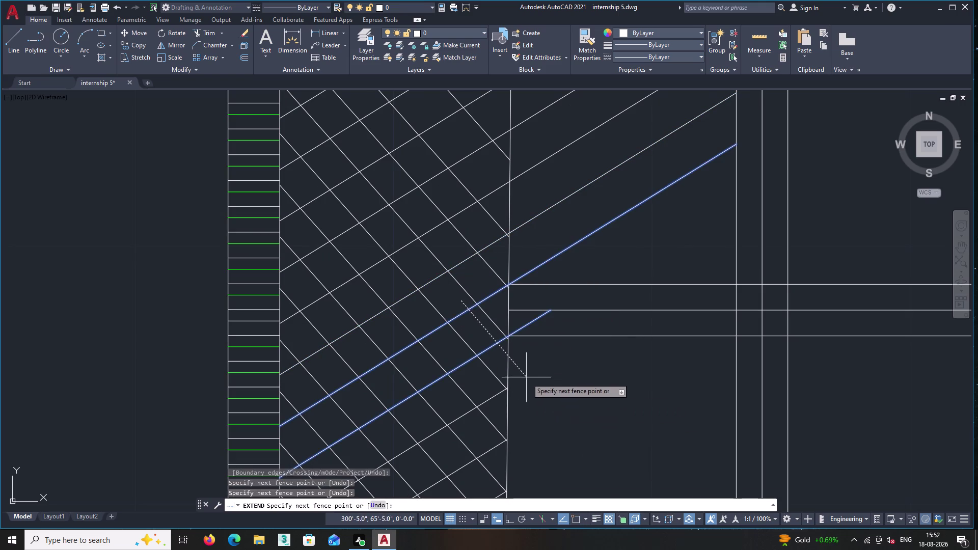
click(557, 406)
click(484, 276)
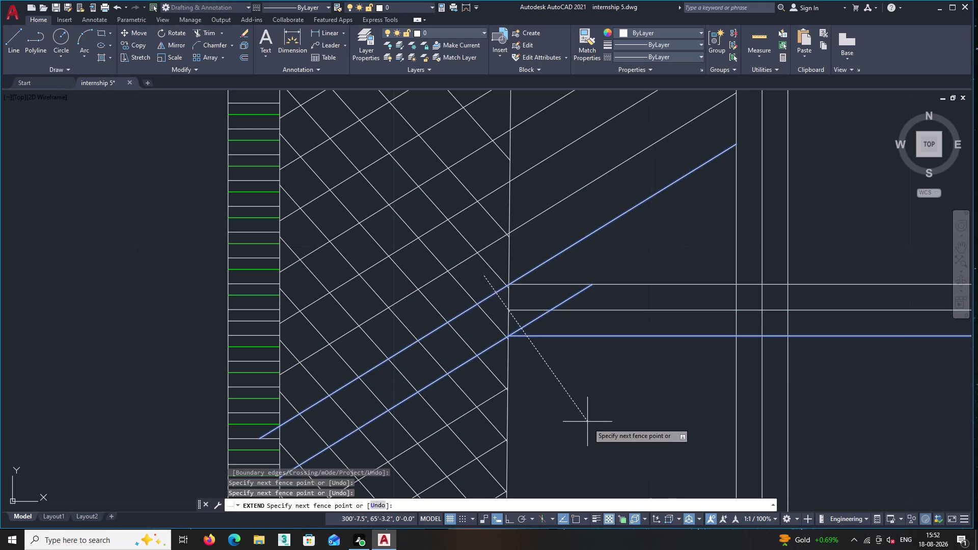
click(590, 427)
click(445, 309)
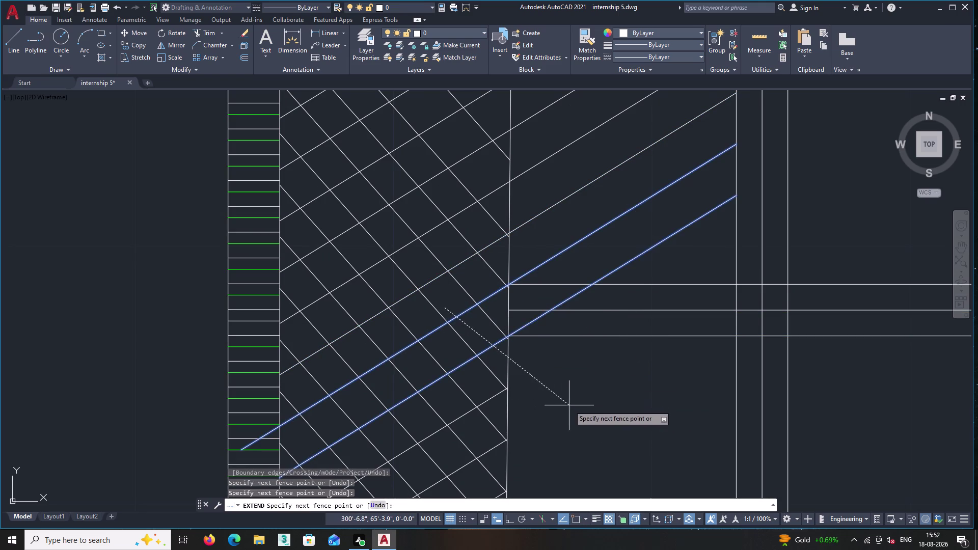
click(570, 406)
drag(597, 193, 609, 204)
Extend the upper diagonals to the edge, working toward the band's upper corner.
click(627, 187)
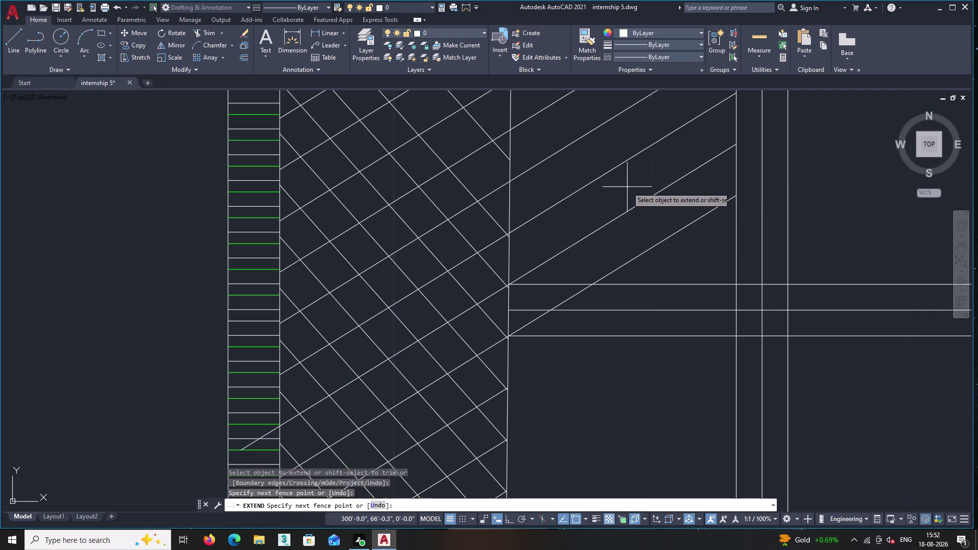
double_click(683, 258)
double_click(604, 147)
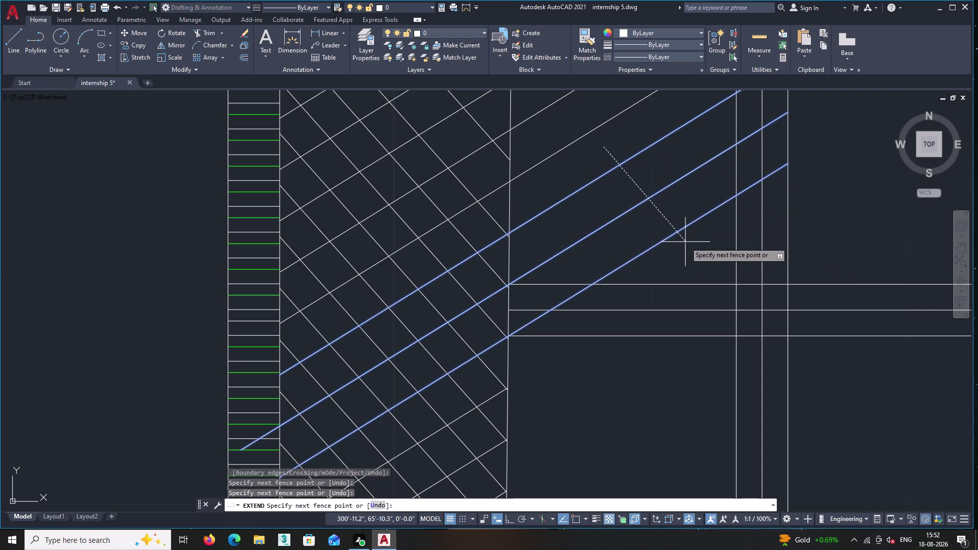
click(692, 257)
click(592, 132)
click(608, 142)
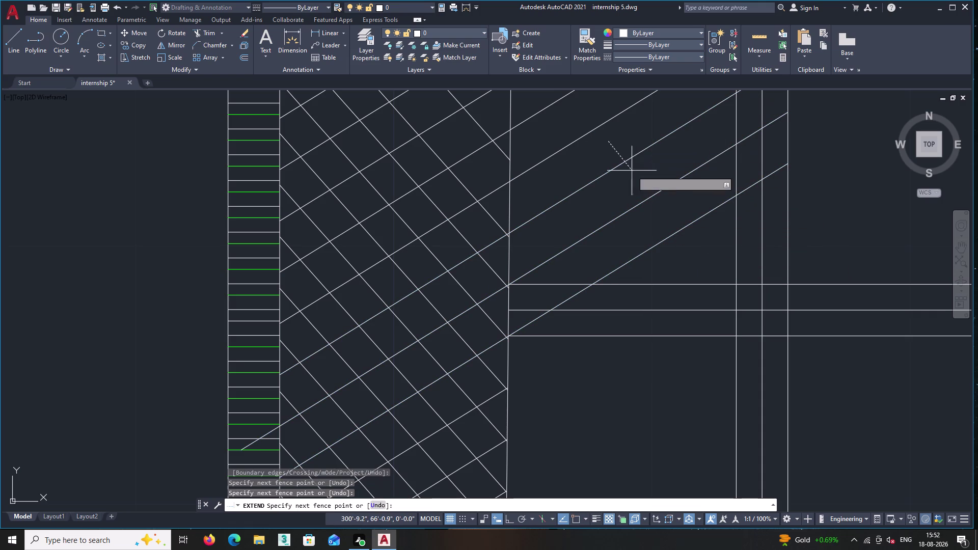
double_click(687, 256)
middle_drag(687, 256, 565, 348)
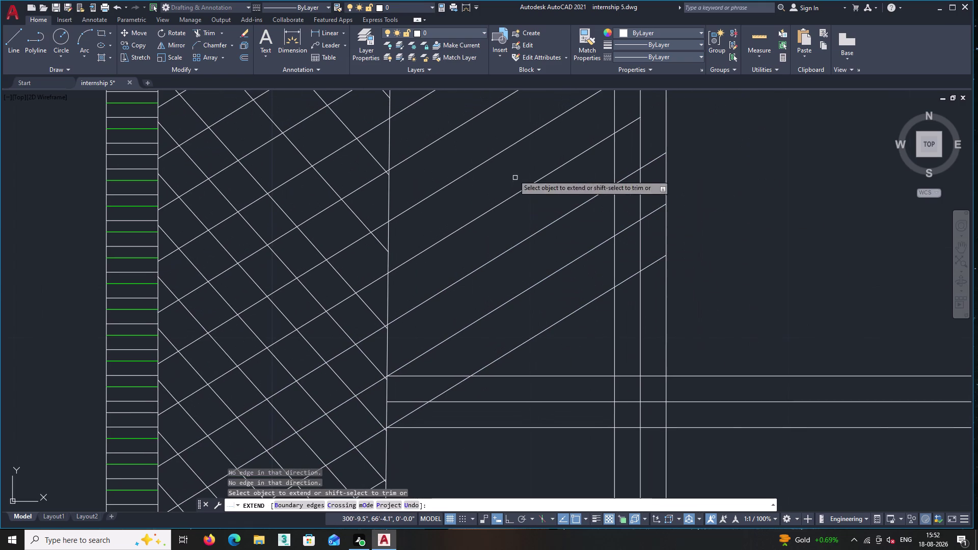
Extend the diagonals near the upper corner and inside the rectangle.
click(507, 163)
click(594, 324)
scroll(down, 3)
click(549, 219)
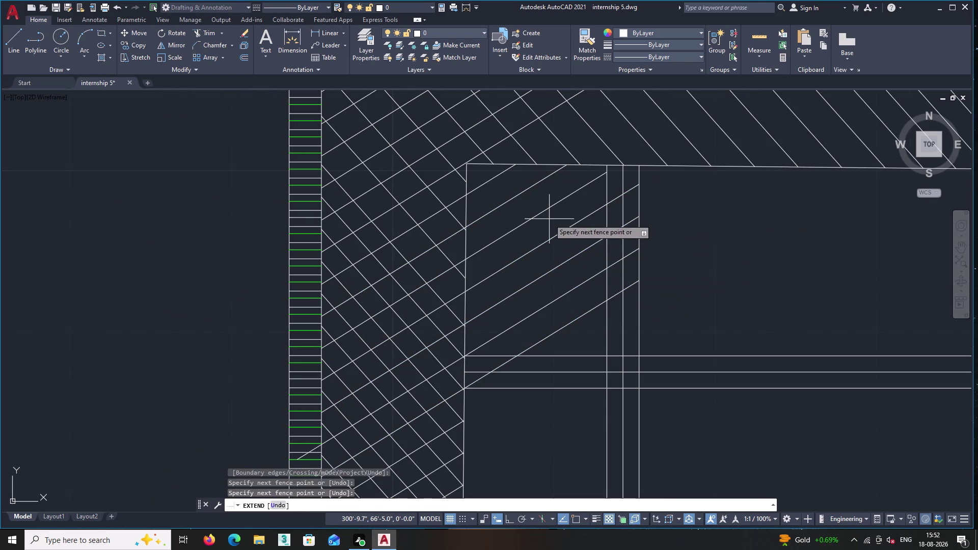
click(592, 325)
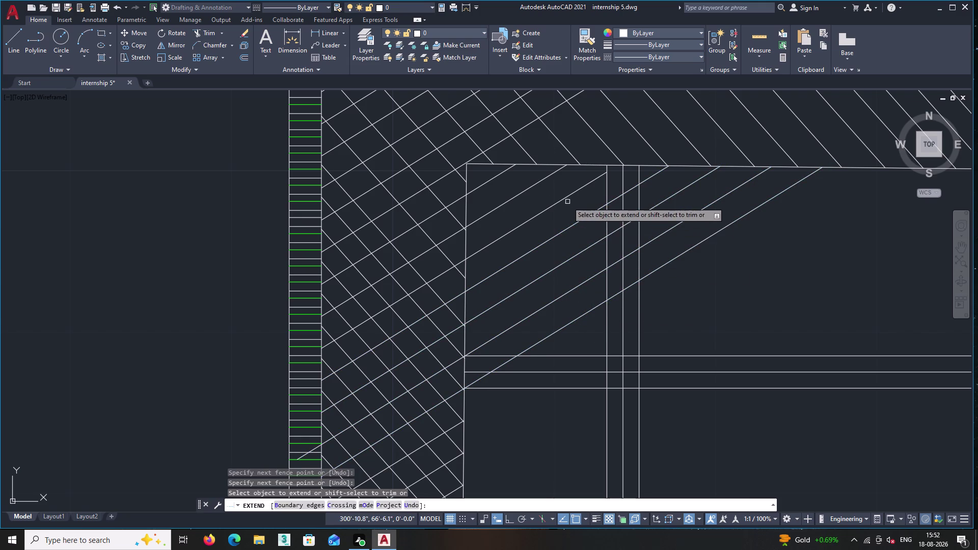
click(564, 196)
click(542, 218)
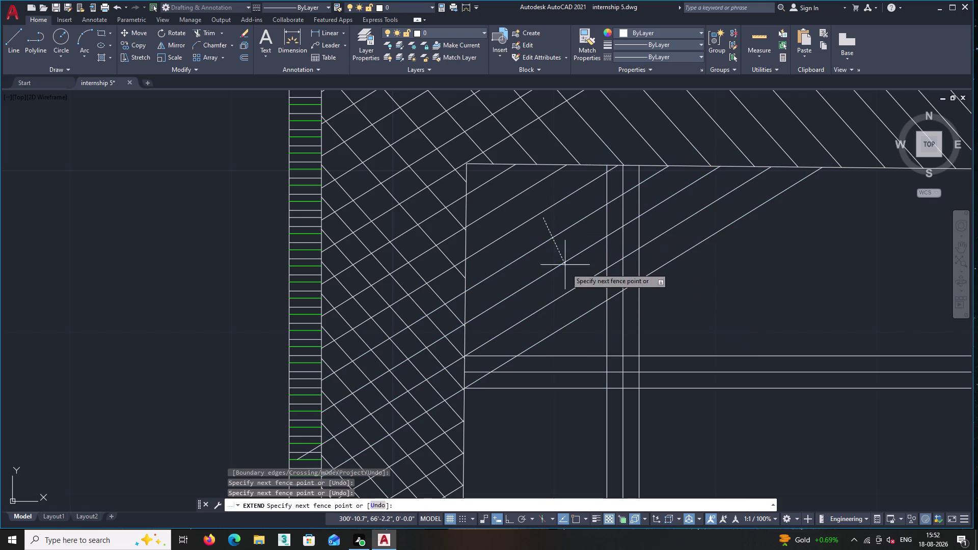
Extend the remaining diagonal lines in that area to the band edge.
click(590, 323)
click(535, 188)
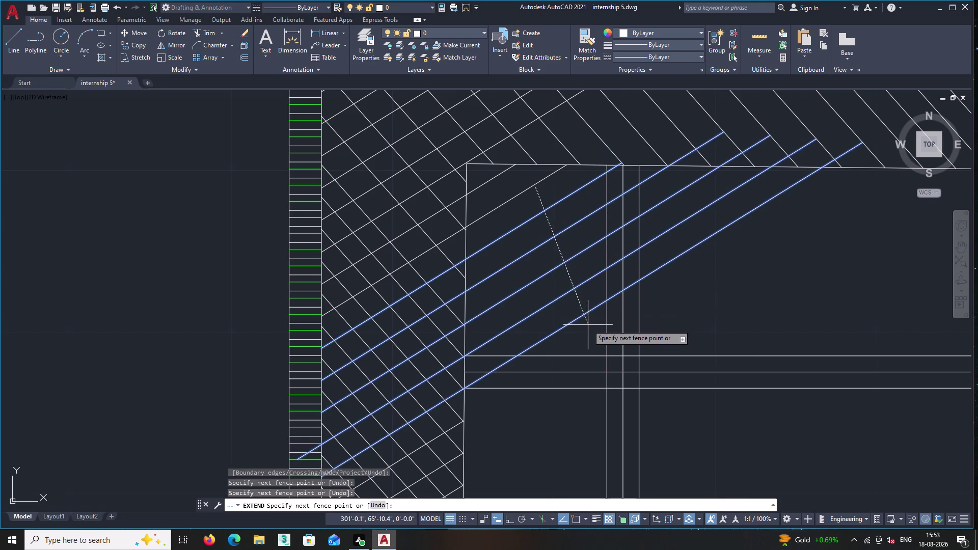
click(588, 325)
click(530, 214)
click(585, 331)
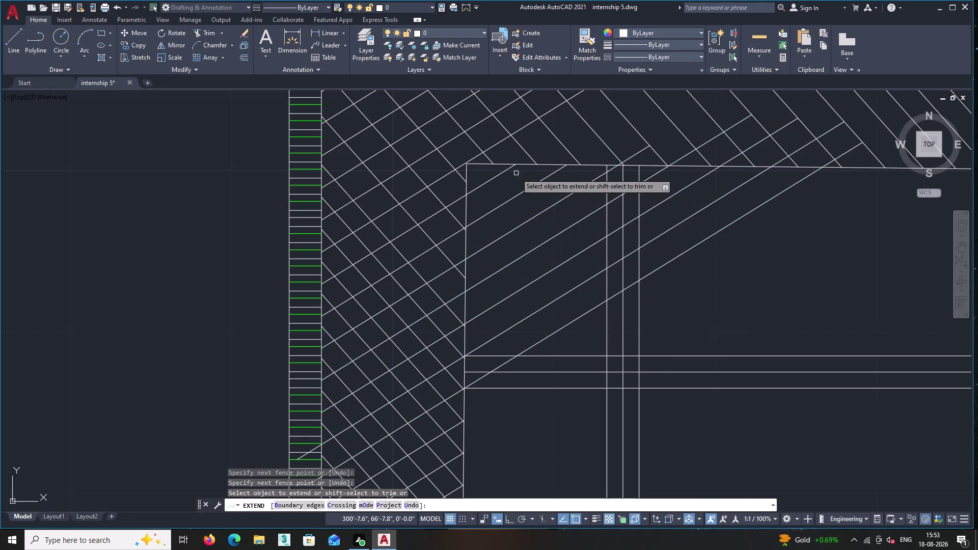
click(486, 173)
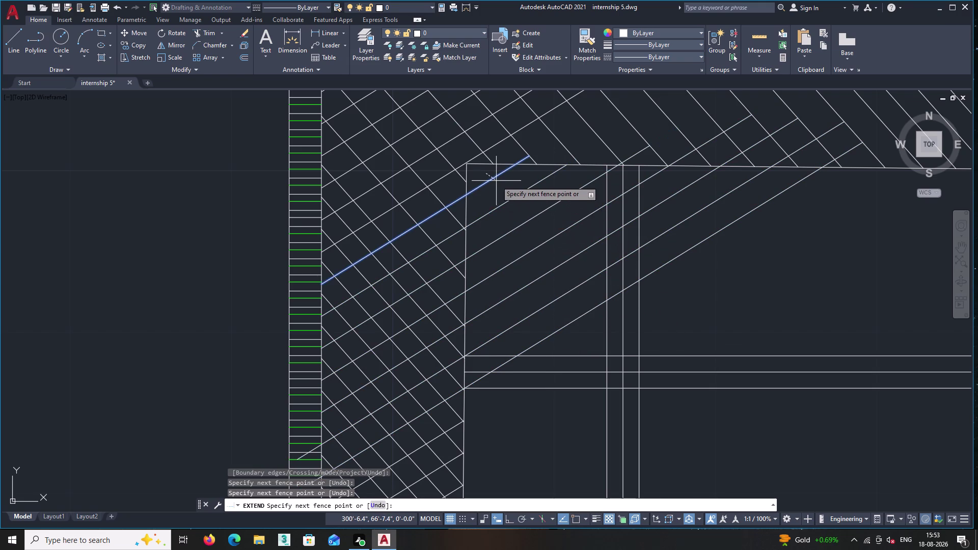
Extend the last short diagonal and its neighbours to the edge.
click(508, 191)
click(487, 166)
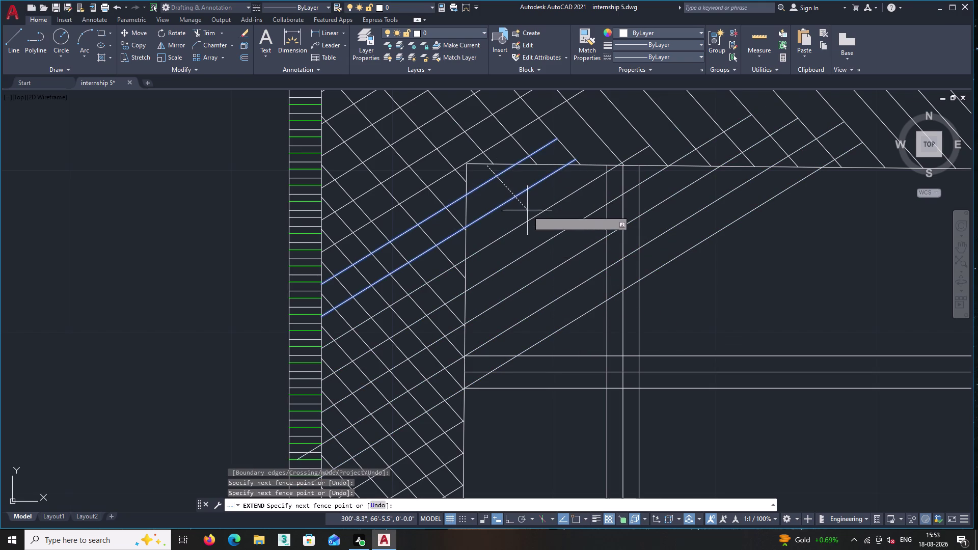
click(546, 231)
click(550, 235)
double_click(542, 234)
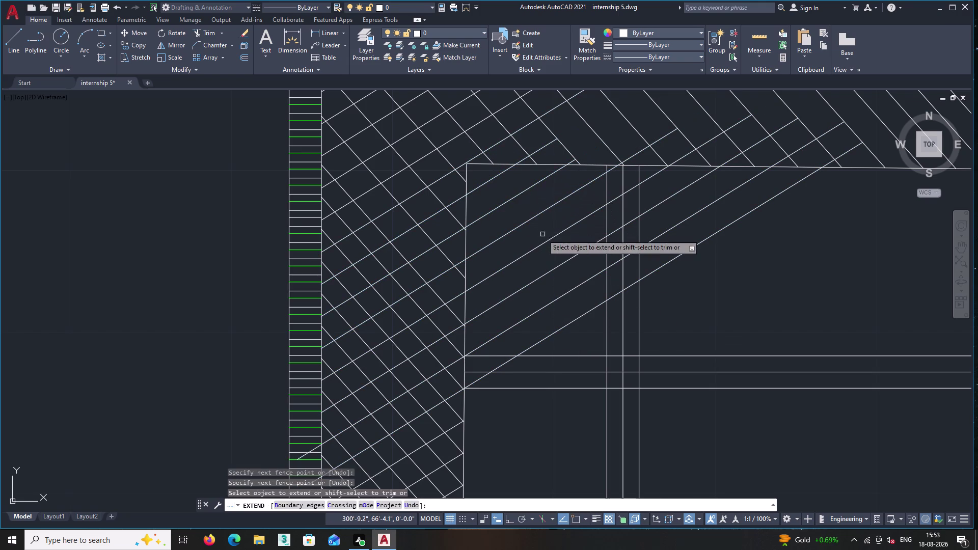
click(471, 173)
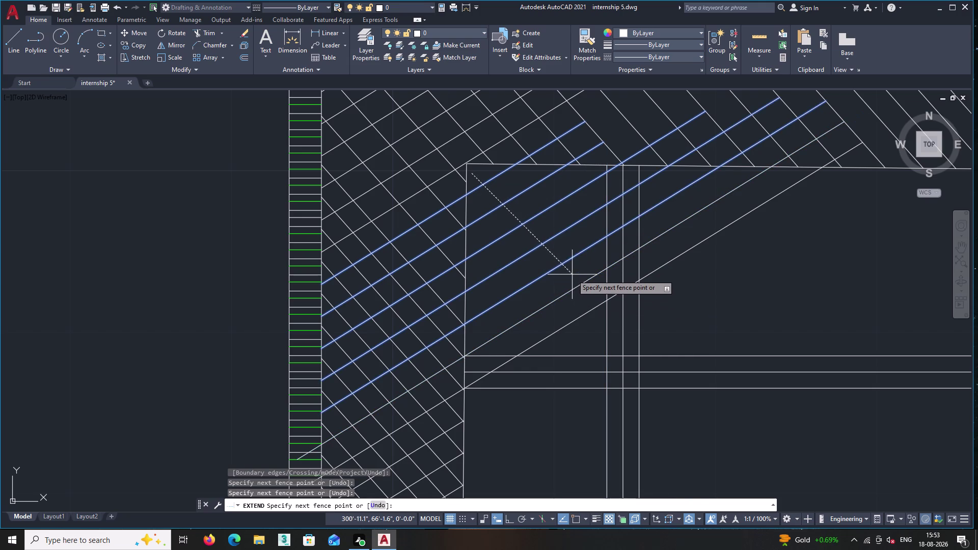
Extend the lower diagonal lines near the corner to the band edge.
middle_drag(599, 335, 572, 201)
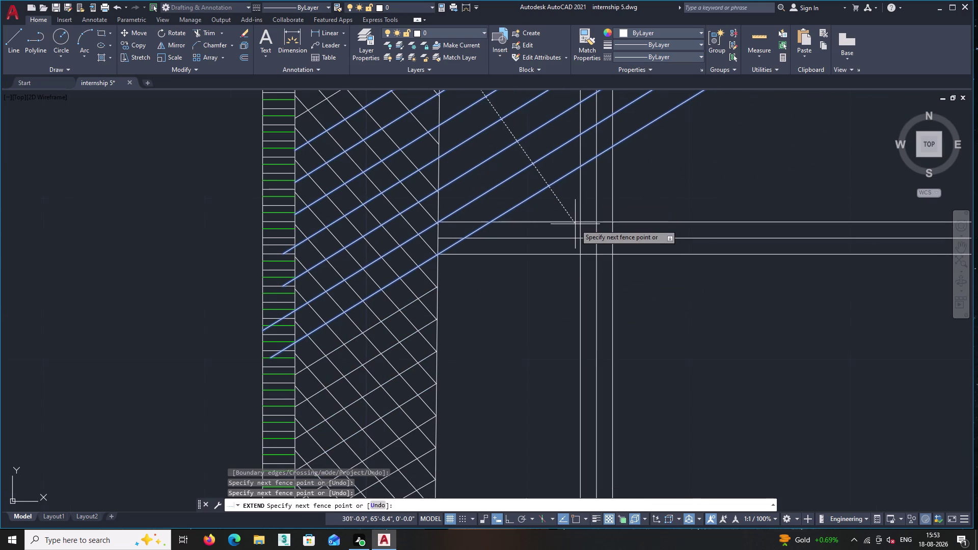
click(573, 212)
click(501, 131)
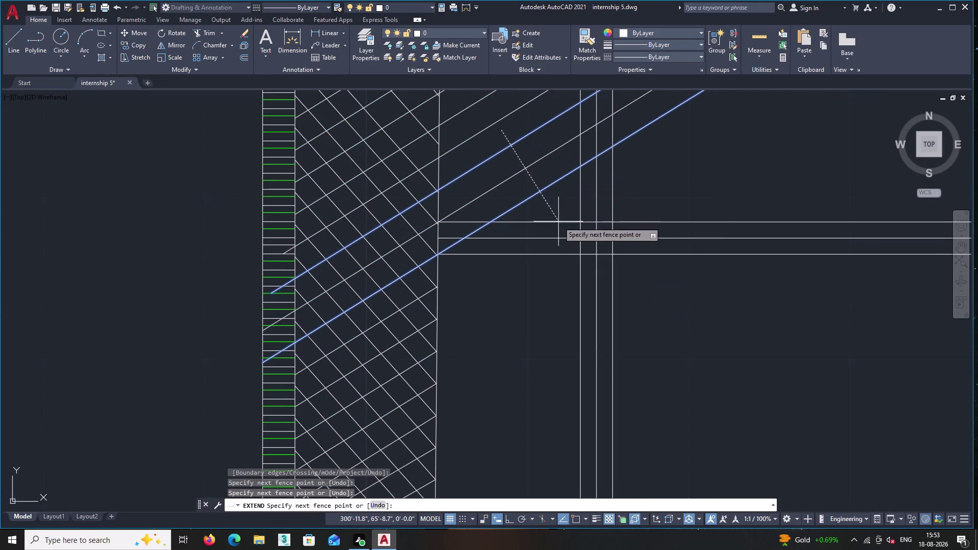
double_click(569, 306)
scroll(down, 3)
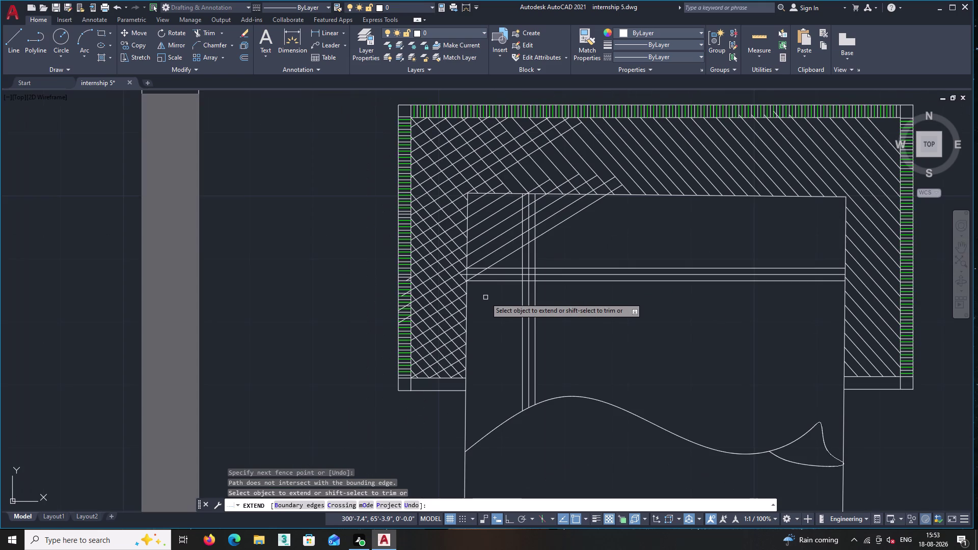
scroll(up, 3)
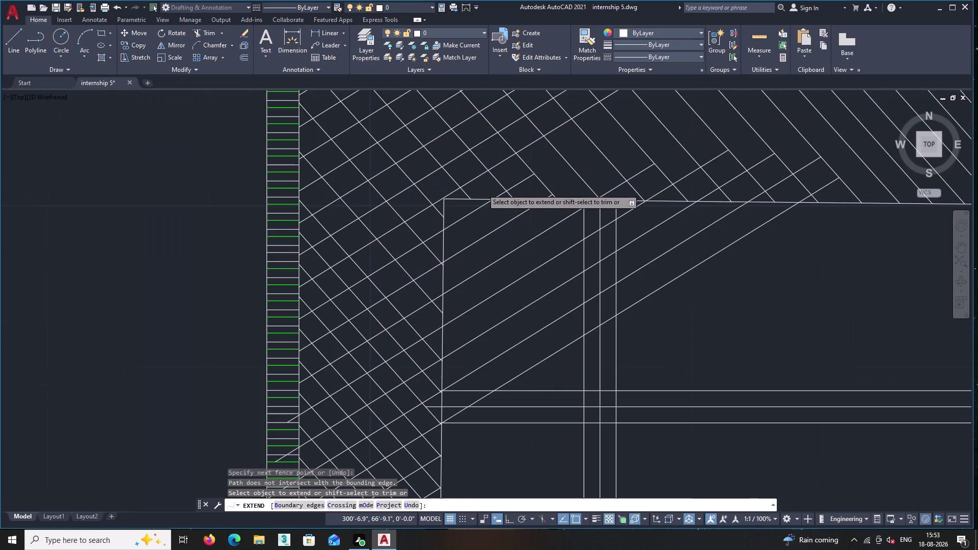
click(481, 189)
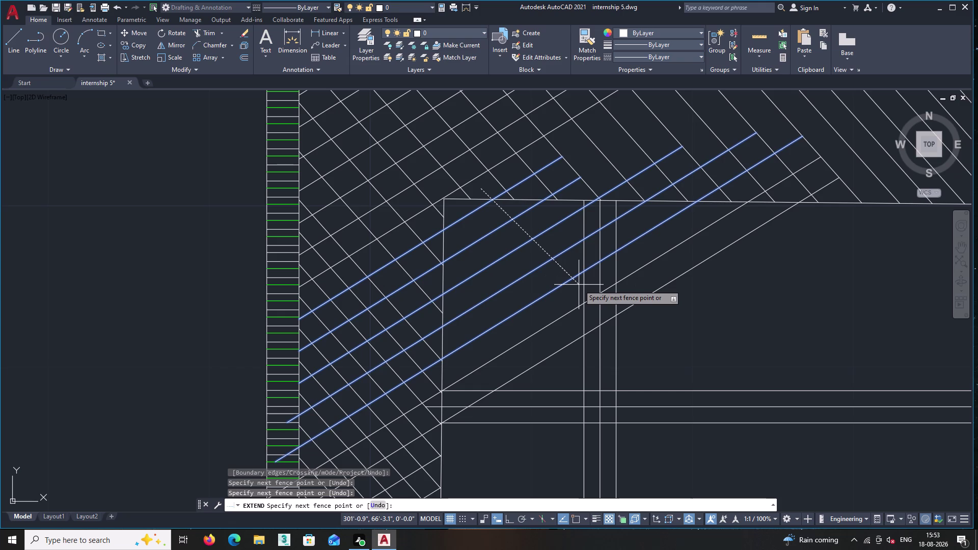
End the extend pass and start TRIM at the inner rectangle's corner.
key(Escape)
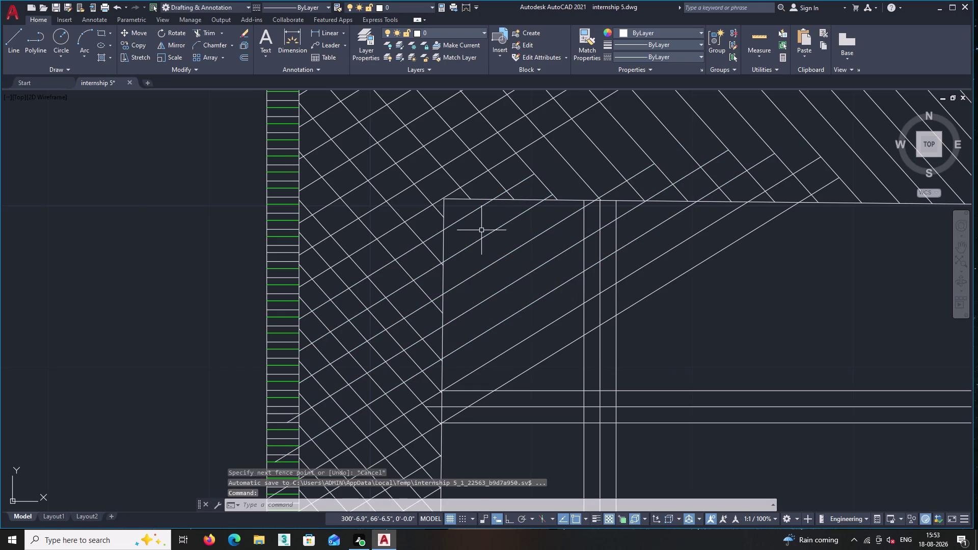
scroll(up, 3)
middle_drag(481, 229, 403, 313)
scroll(up, 3)
scroll(down, 3)
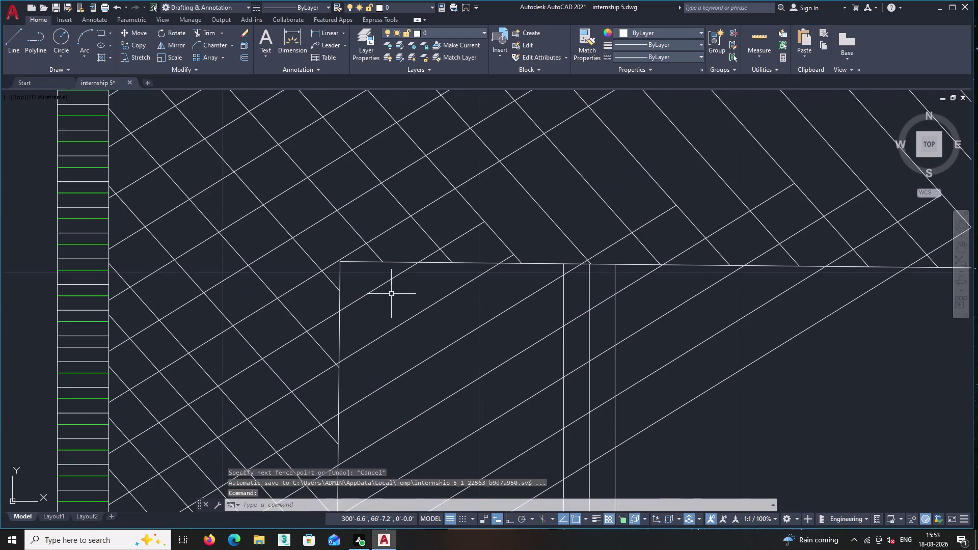
scroll(down, 3)
text(t)
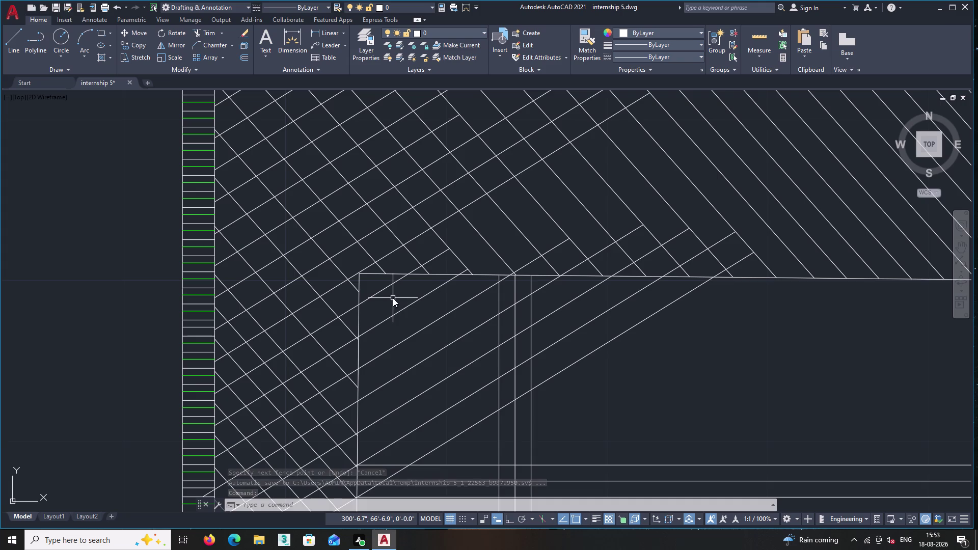
text(r)
key(Return)
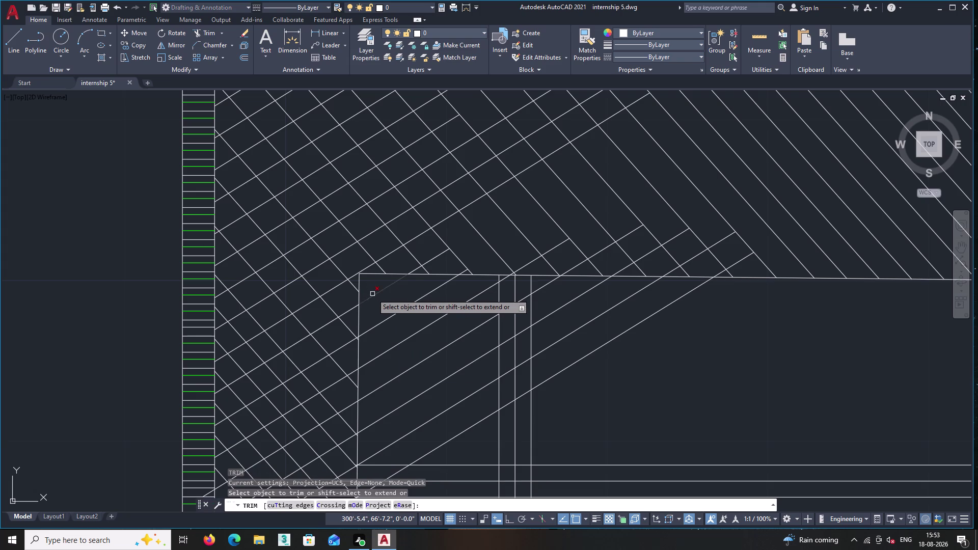
Trim the diagonal line pieces crossing the rectangle and its vertical edge.
click(372, 294)
click(372, 290)
double_click(473, 443)
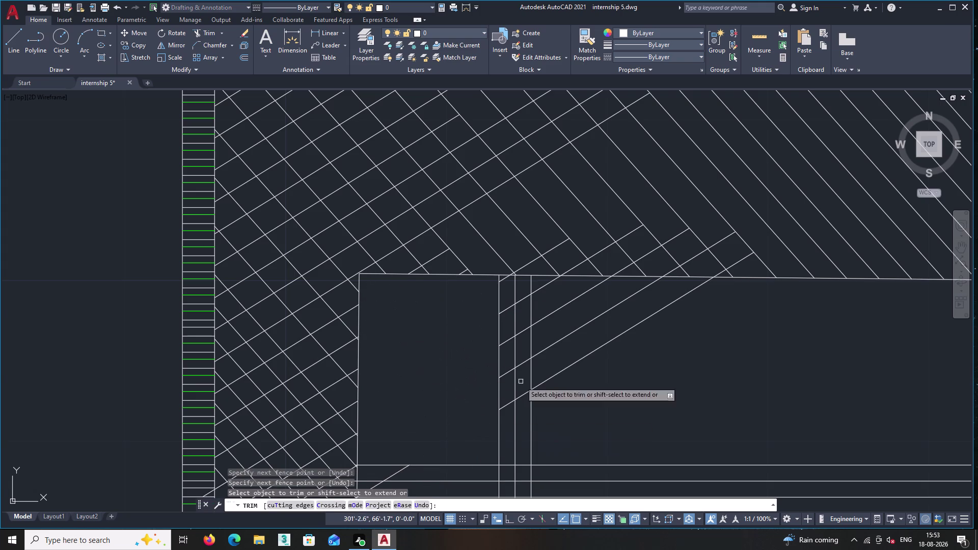
scroll(up, 3)
scroll(up, 3)
click(498, 257)
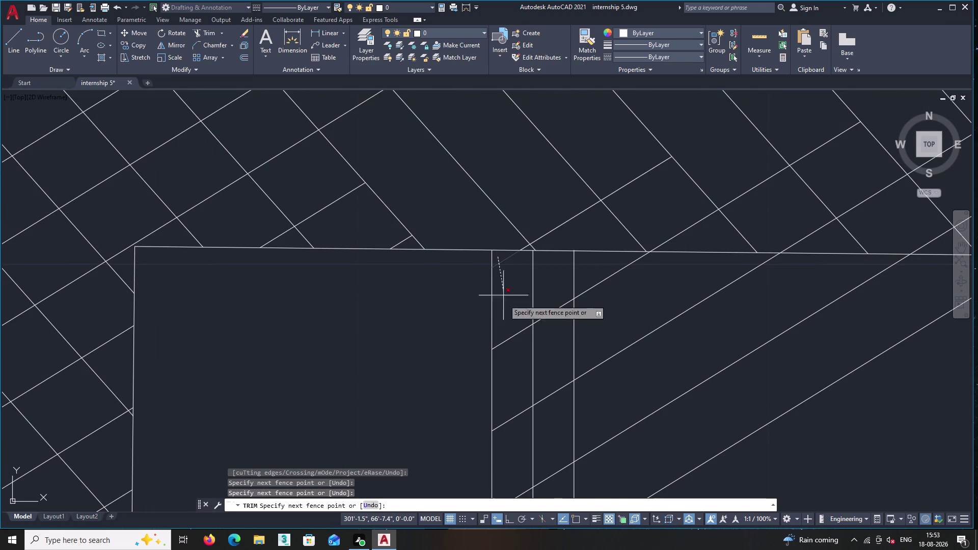
middle_drag(508, 419, 510, 258)
click(513, 436)
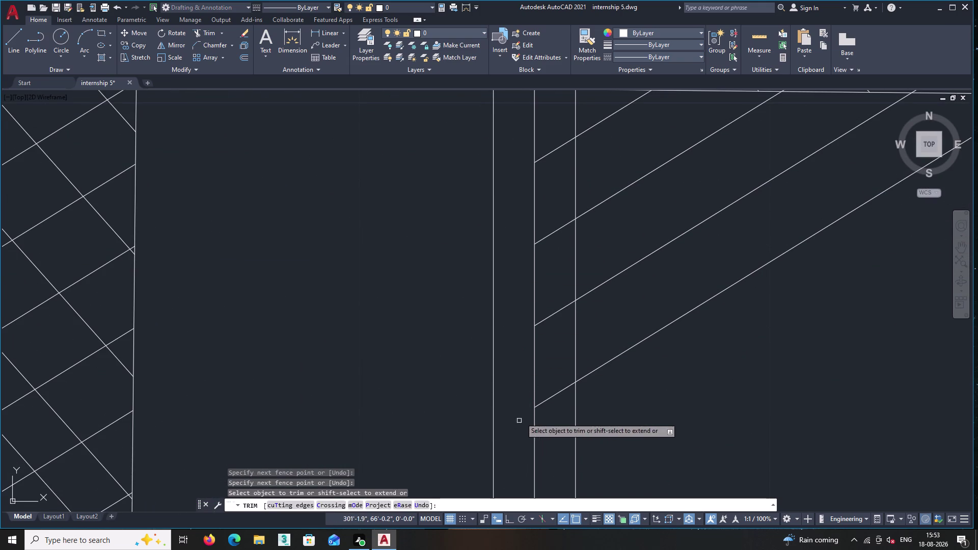
click(559, 129)
click(558, 411)
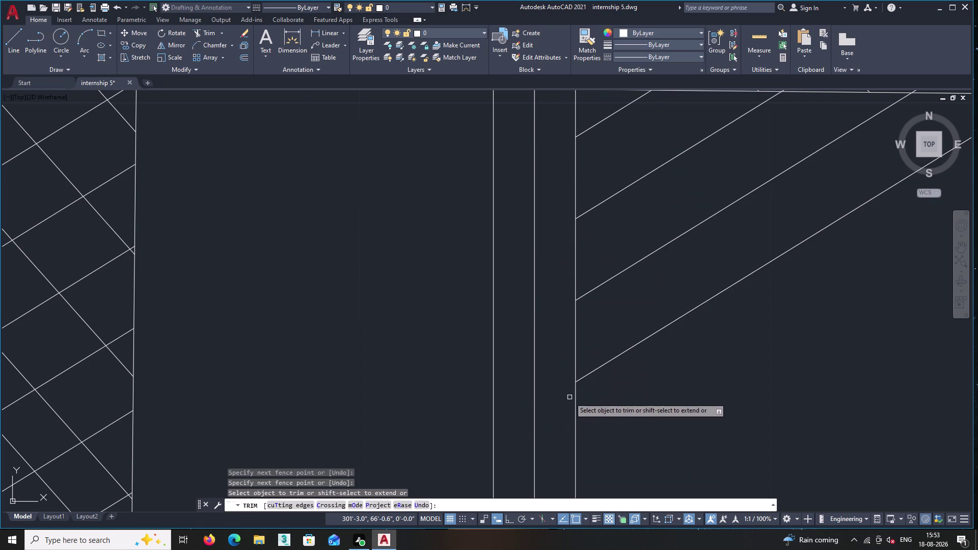
scroll(down, 3)
middle_drag(623, 376, 597, 434)
scroll(up, 3)
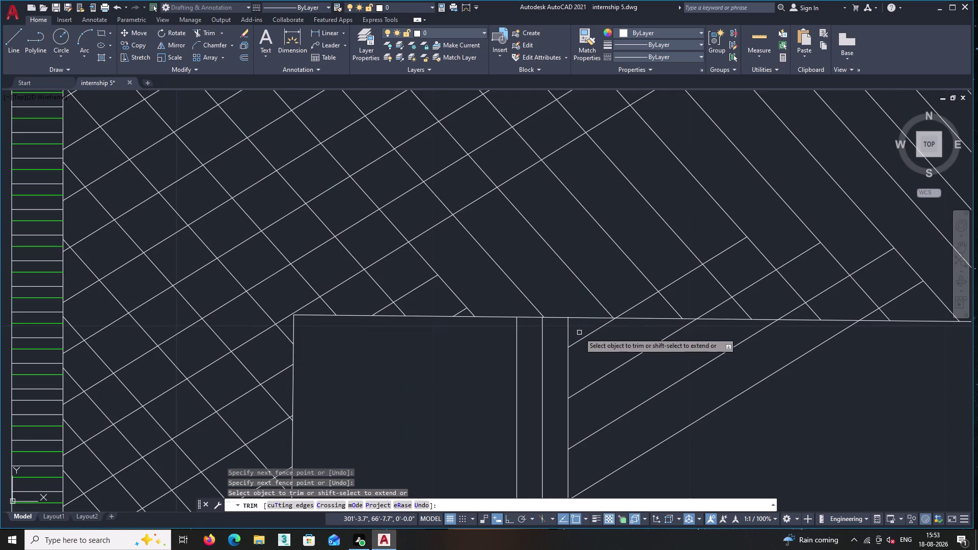
Trim overshooting diagonal hatch lines back to the band's inner edge near the top-left corner.
click(578, 327)
click(683, 474)
scroll(down, 3)
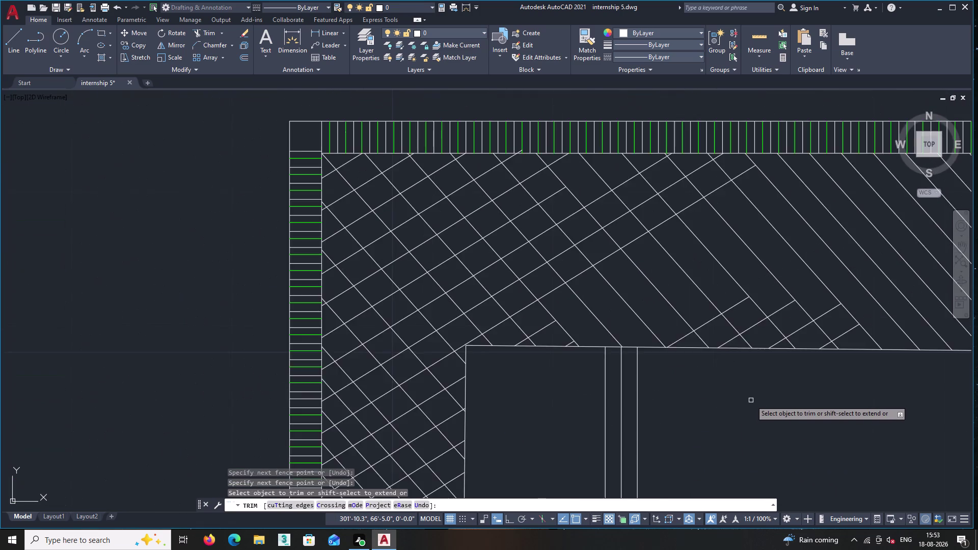
scroll(down, 3)
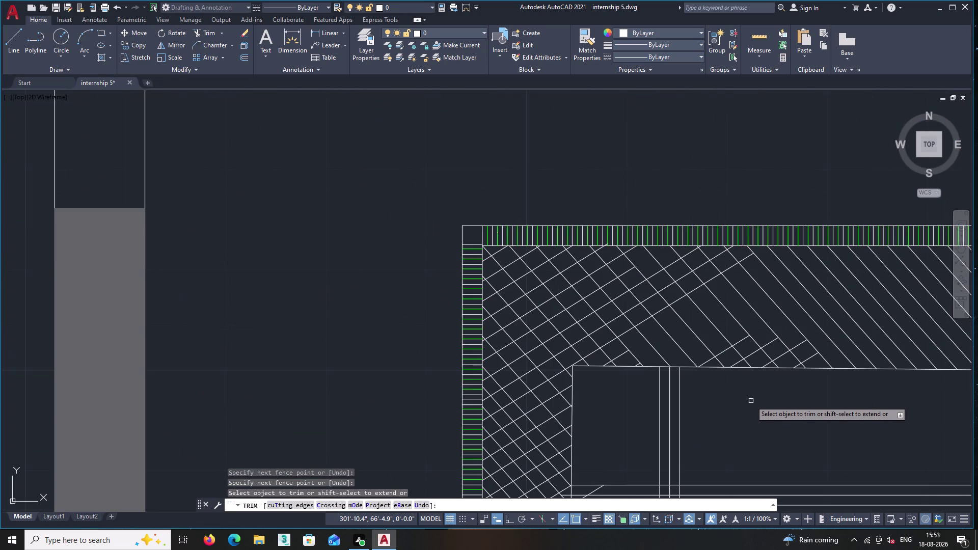
middle_drag(758, 389, 679, 314)
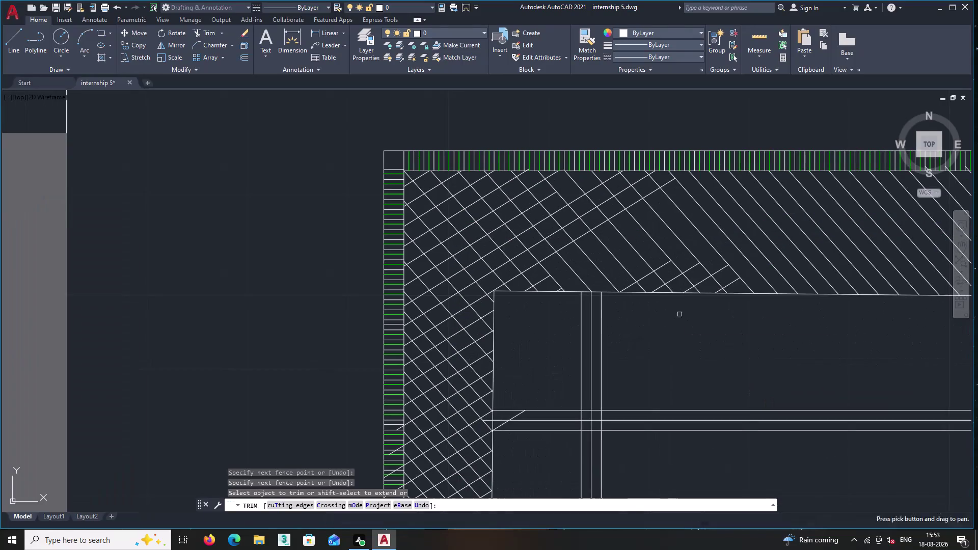
middle_drag(534, 381, 574, 262)
scroll(up, 3)
scroll(up, 3)
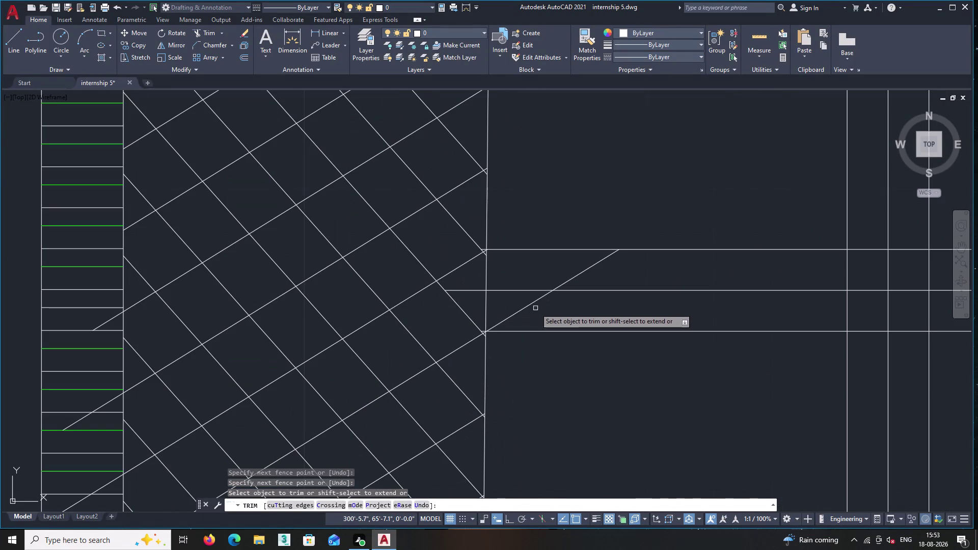
click(501, 311)
click(556, 323)
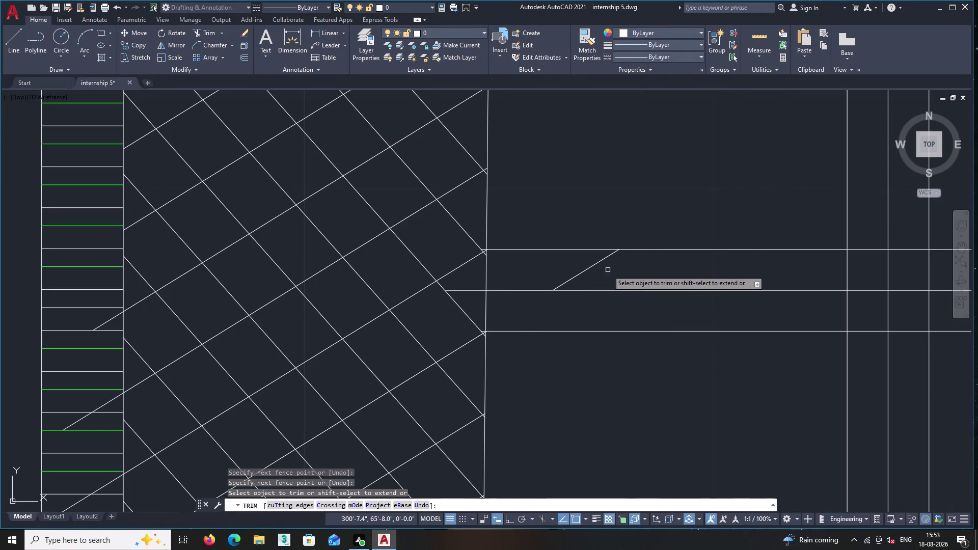
click(608, 270)
click(566, 265)
scroll(down, 3)
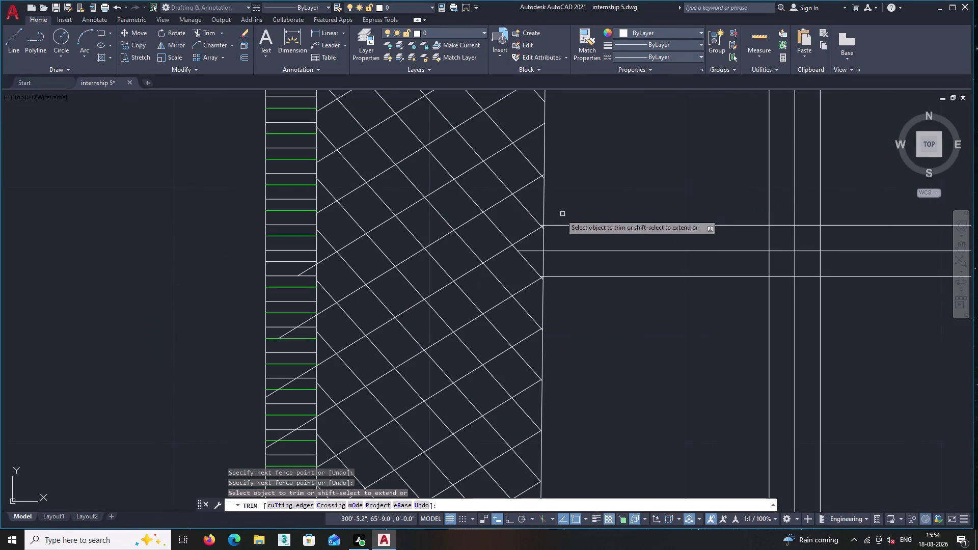
scroll(up, 3)
scroll(up, 3)
scroll(up, 3)
click(540, 227)
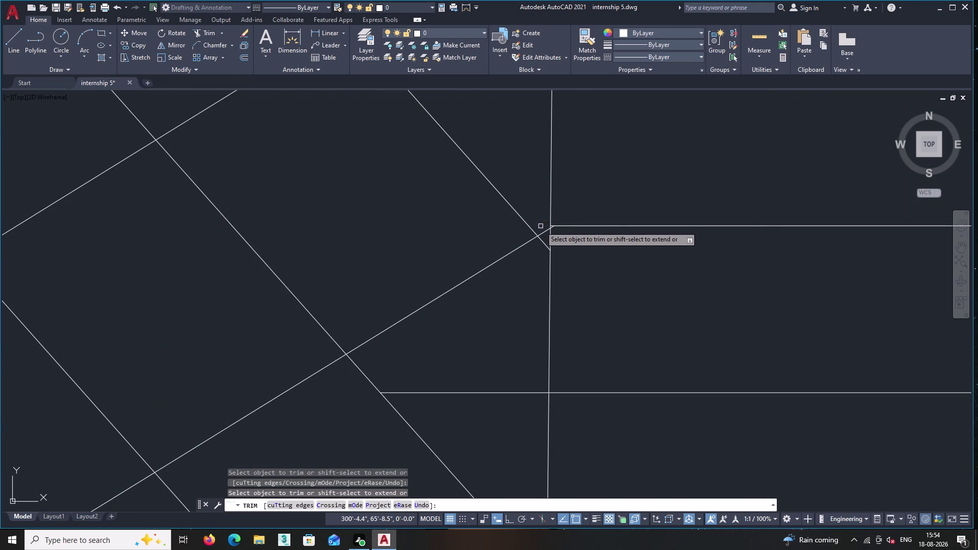
Trim the remaining diagonal overshoots at the corners along the band's inner edge.
scroll(down, 3)
scroll(up, 3)
scroll(up, 3)
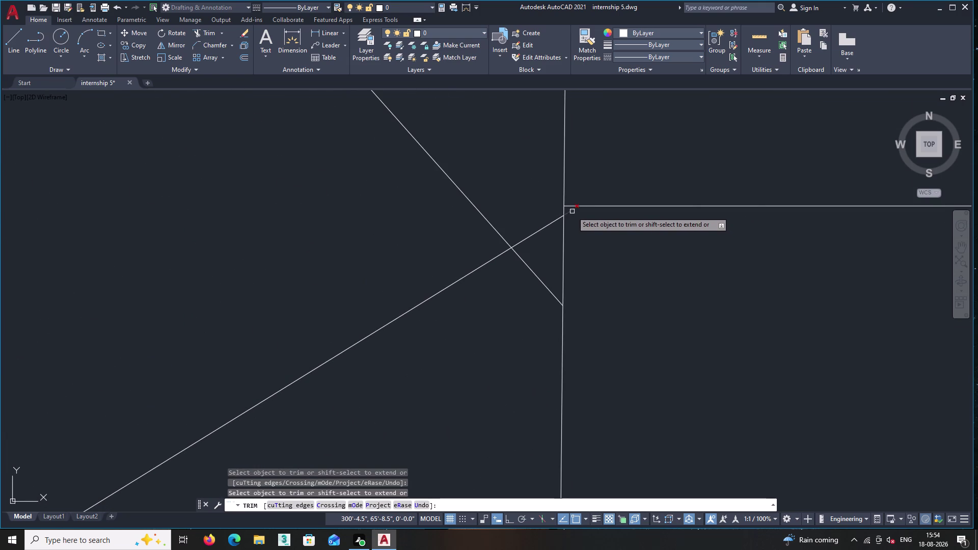
click(572, 212)
scroll(down, 3)
scroll(down, 3)
middle_drag(684, 288, 683, 289)
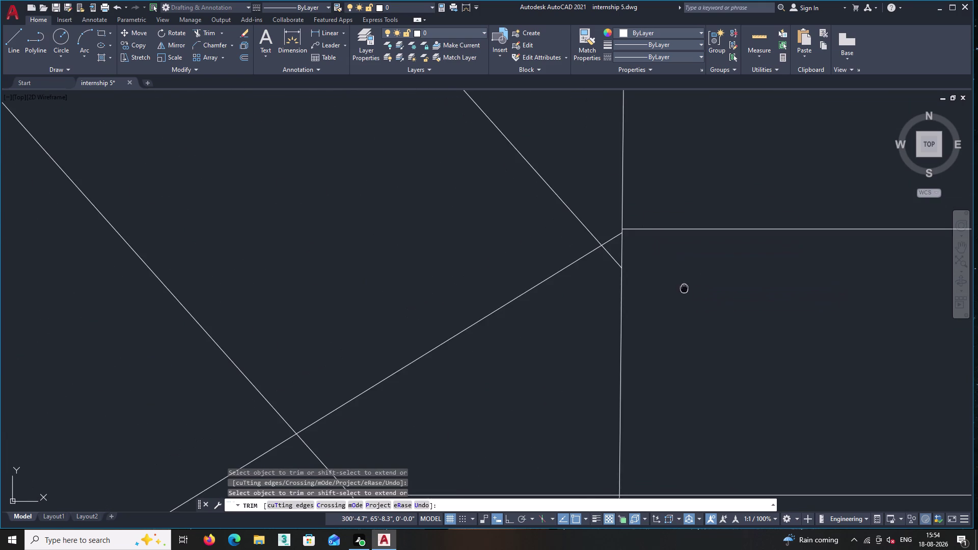
middle_drag(683, 288, 643, 157)
scroll(down, 3)
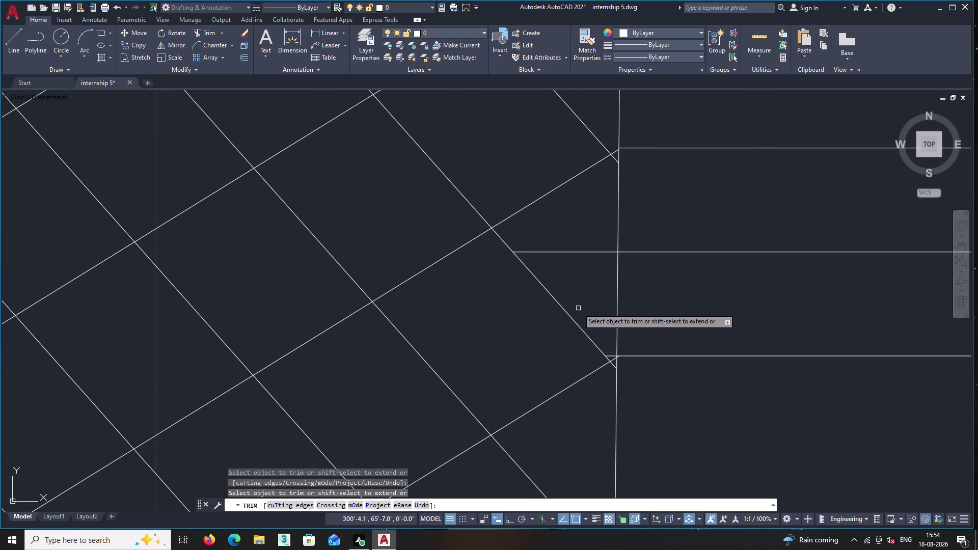
click(578, 227)
click(585, 282)
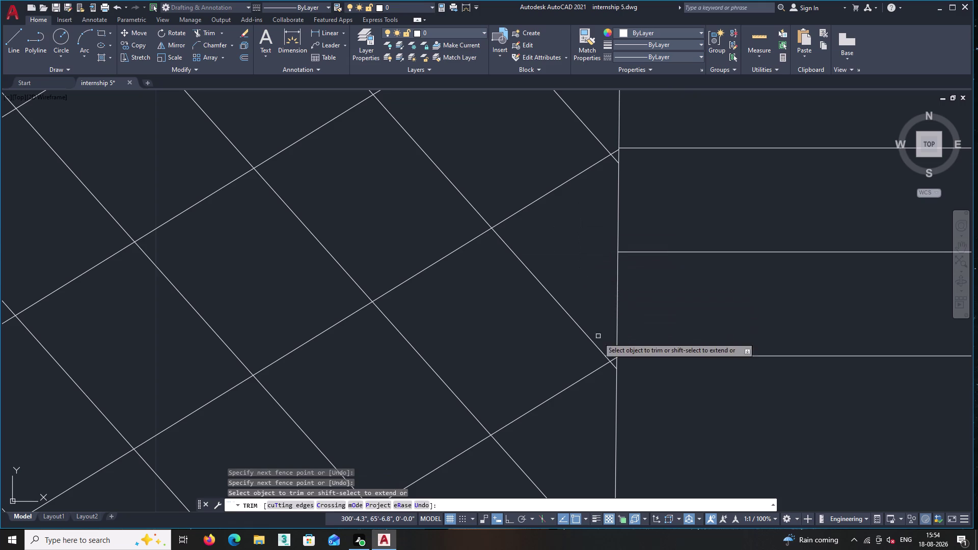
scroll(up, 3)
scroll(up, 3)
click(625, 358)
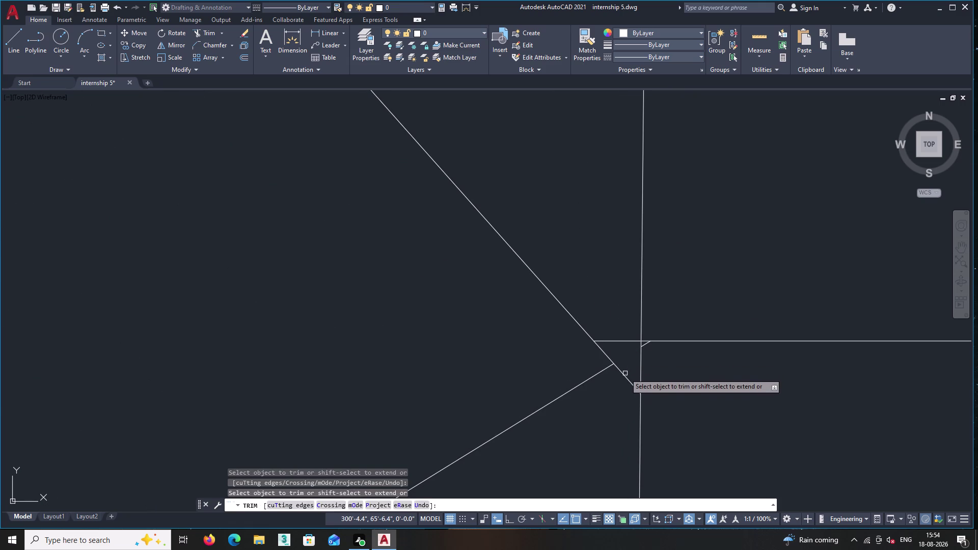
click(647, 346)
scroll(down, 3)
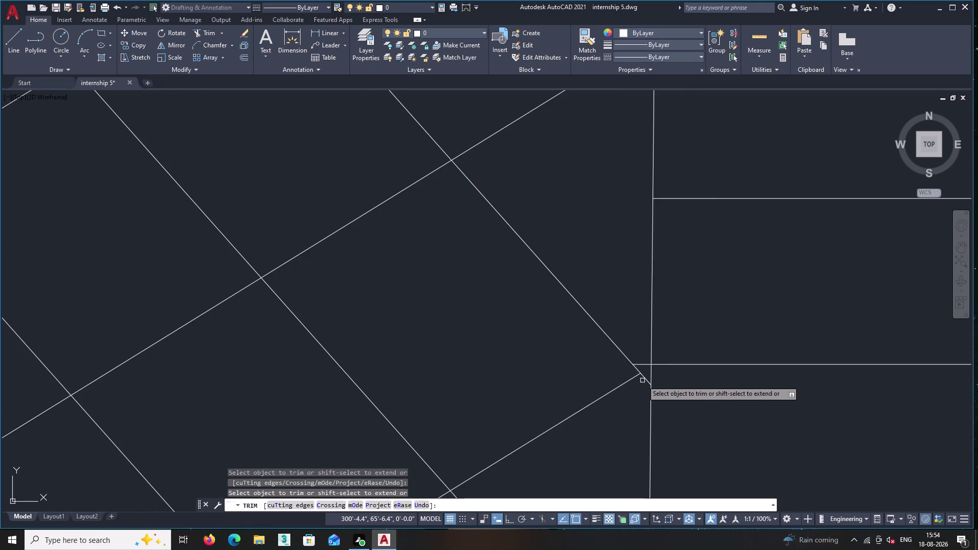
scroll(down, 3)
scroll(down, 3)
middle_drag(704, 410, 623, 311)
scroll(down, 3)
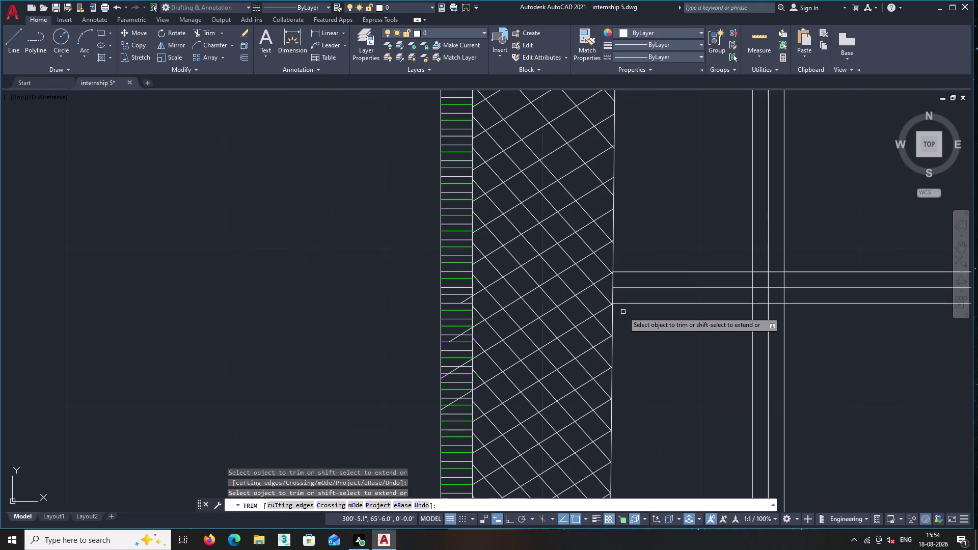
middle_drag(630, 217, 558, 311)
scroll(down, 3)
middle_drag(609, 232, 568, 256)
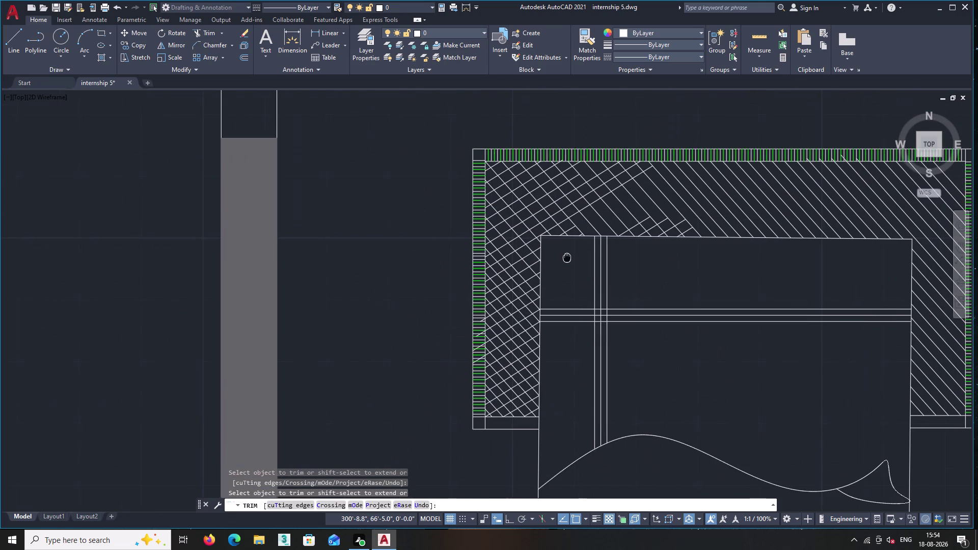
middle_drag(568, 256, 568, 255)
scroll(up, 3)
scroll(up, 3)
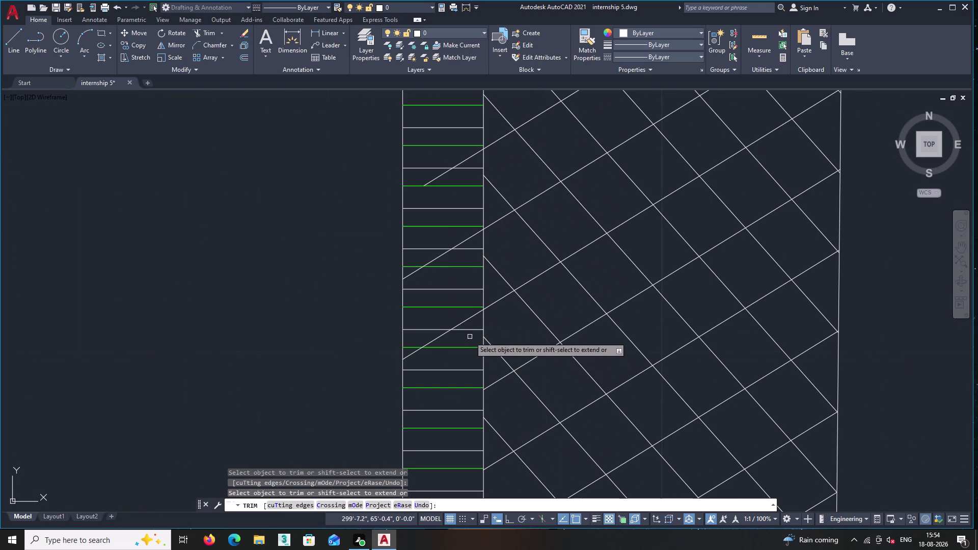
Trim three diagonal stubs inside the green strip and finish trimming.
click(472, 316)
click(468, 239)
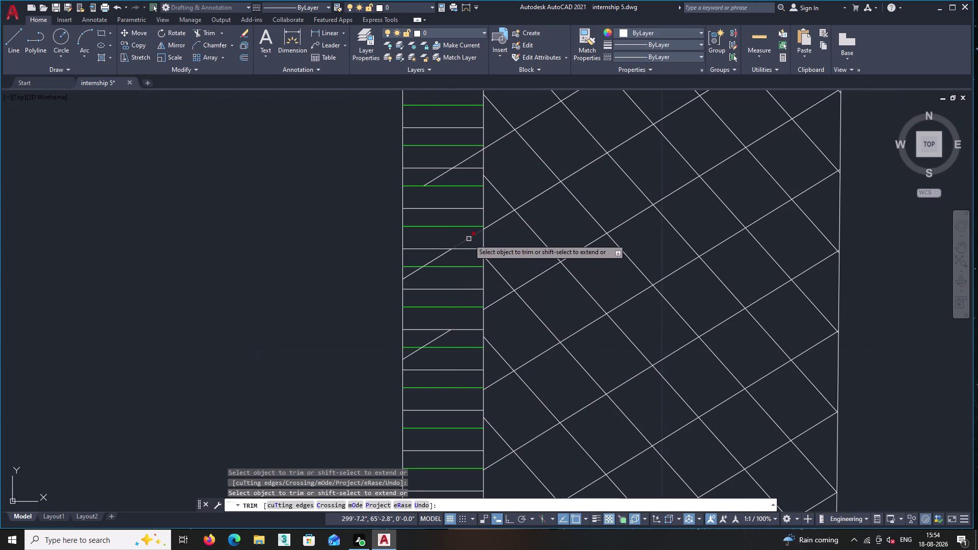
click(475, 153)
key(Return)
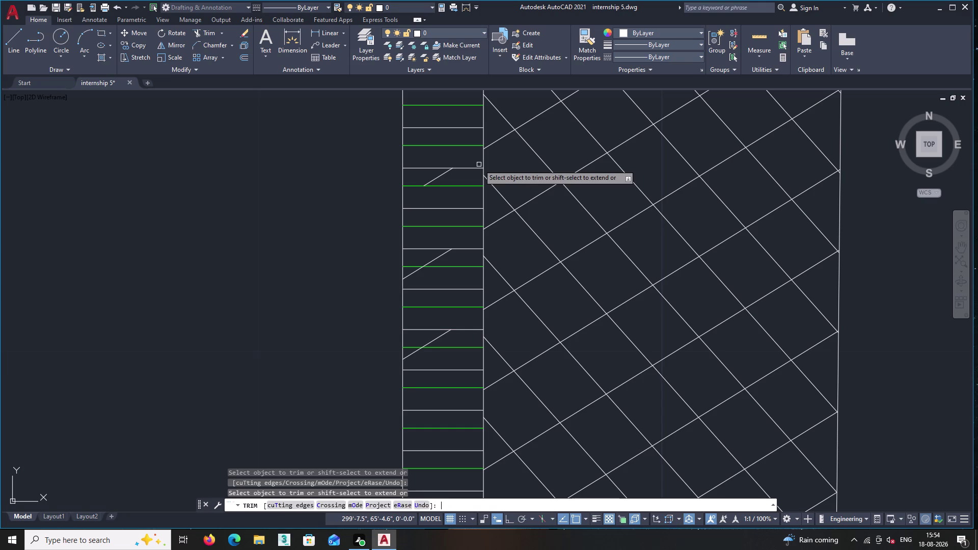
Erase the three leftover diagonal stubs in the left striped strip.
click(438, 177)
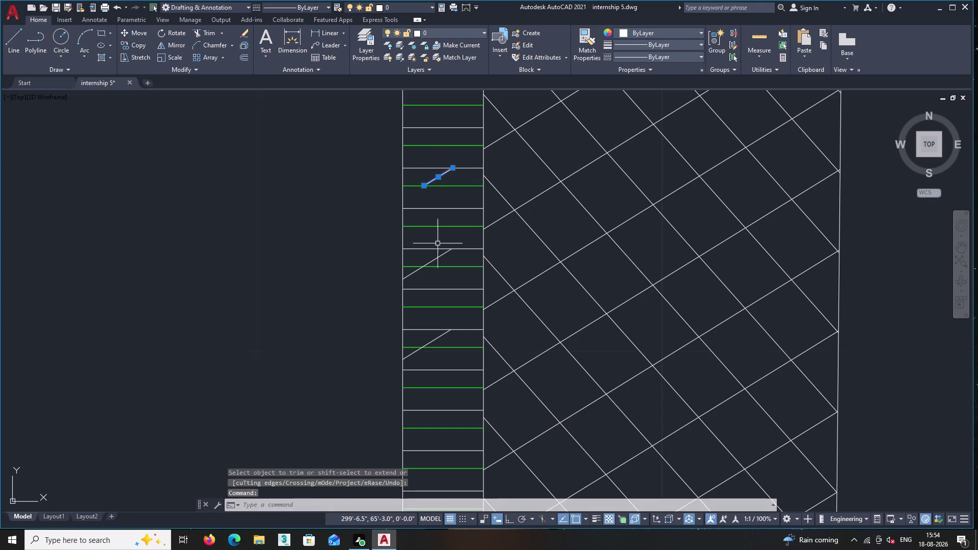
click(432, 260)
click(436, 340)
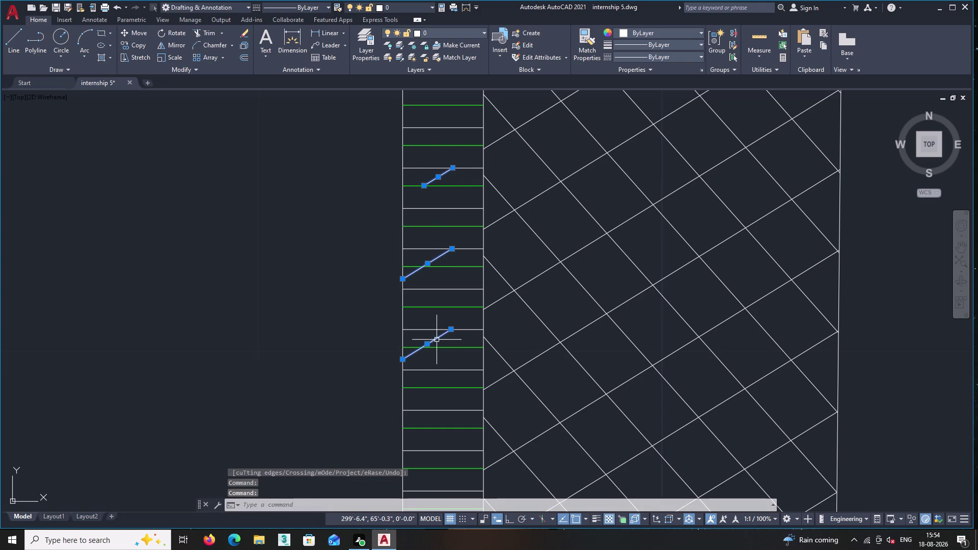
key(Delete)
scroll(down, 3)
middle_drag(325, 322, 283, 329)
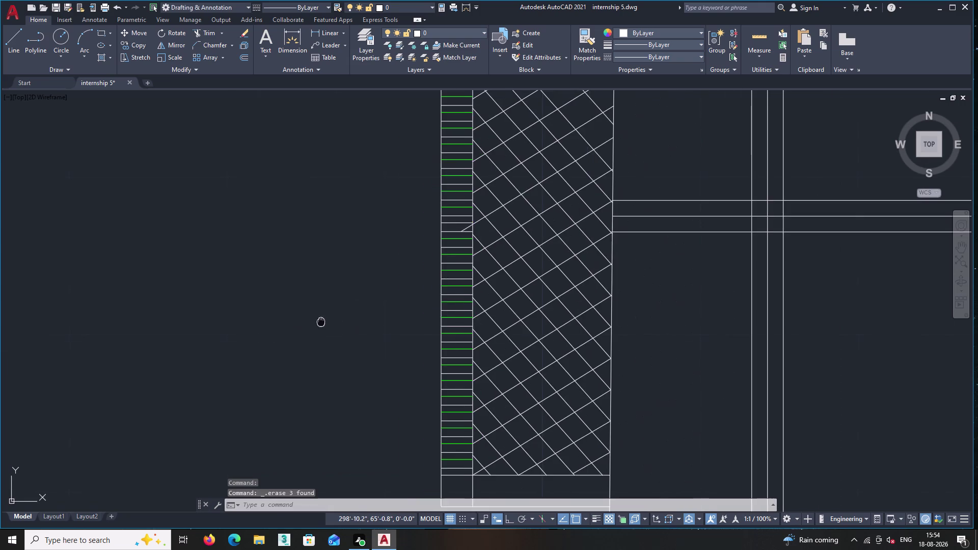
middle_drag(284, 329, 210, 350)
scroll(up, 3)
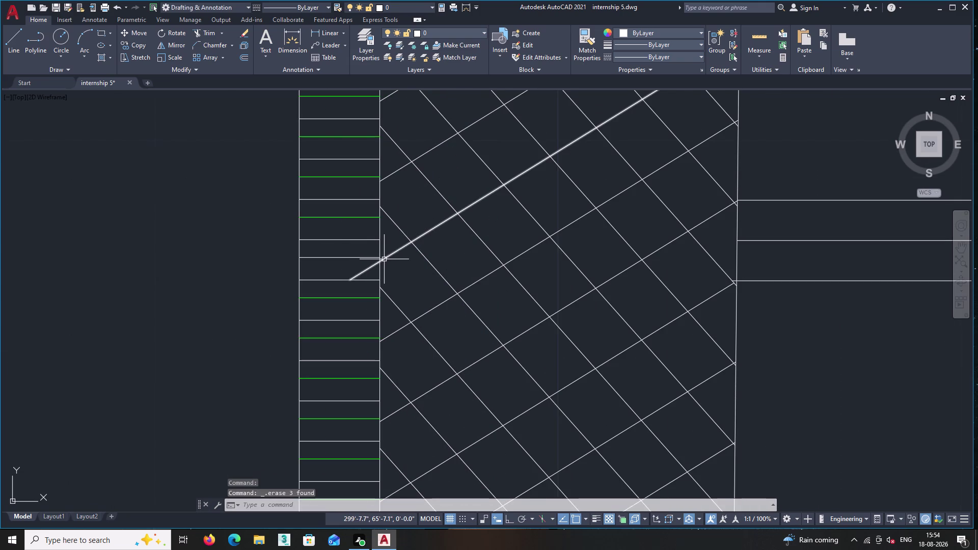
text(tr)
key(Return)
Trim the diagonal stub in the green strip back to the band edge, then end the trim.
click(372, 264)
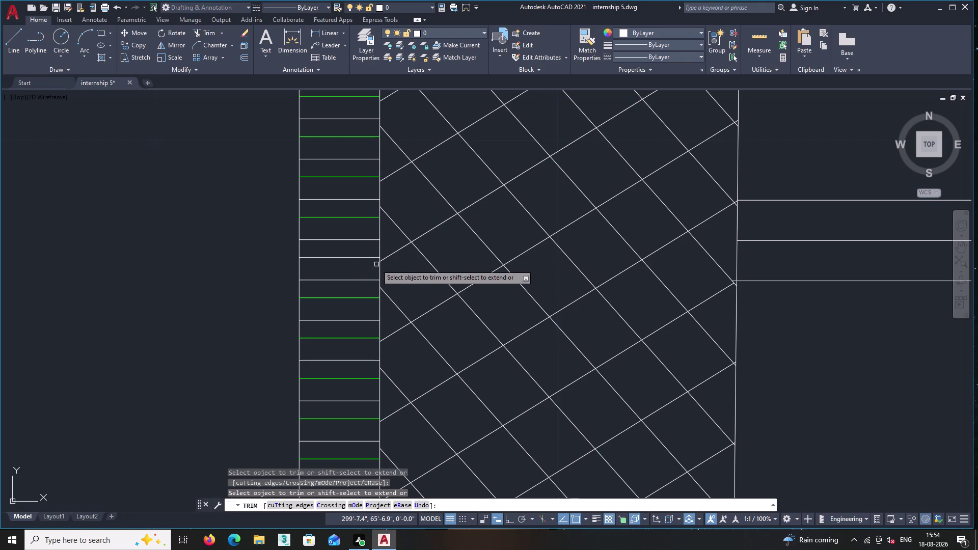
scroll(down, 3)
scroll(down, 3)
middle_drag(656, 375, 633, 238)
scroll(down, 3)
middle_drag(634, 238, 598, 364)
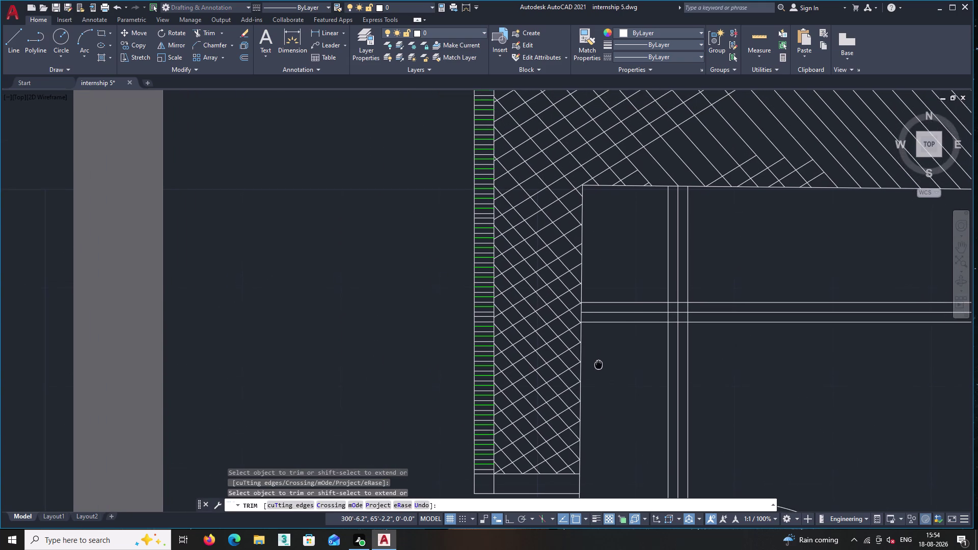
middle_drag(598, 365, 598, 365)
scroll(up, 3)
key(Return)
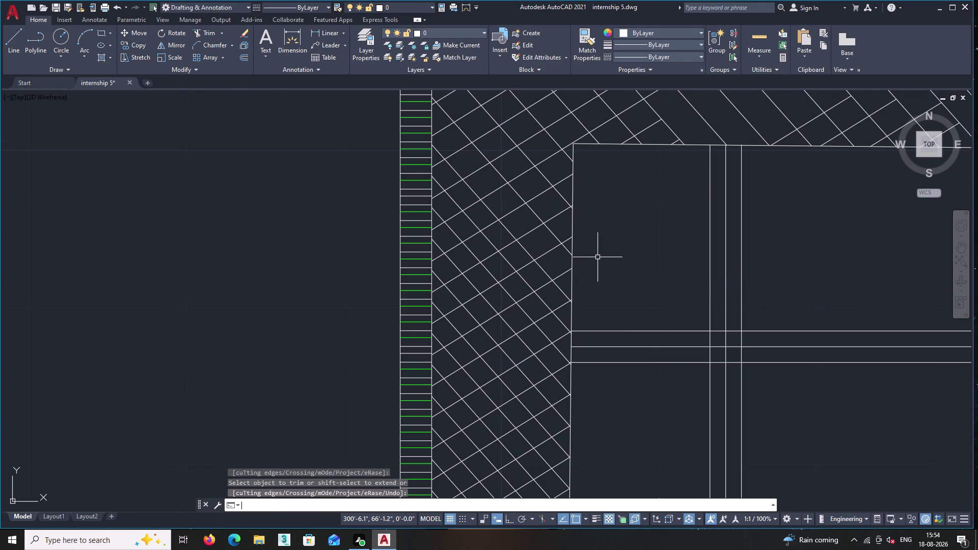
Start a line above the bed, then cancel it and any active command.
middle_drag(635, 199, 363, 390)
scroll(up, 3)
scroll(up, 3)
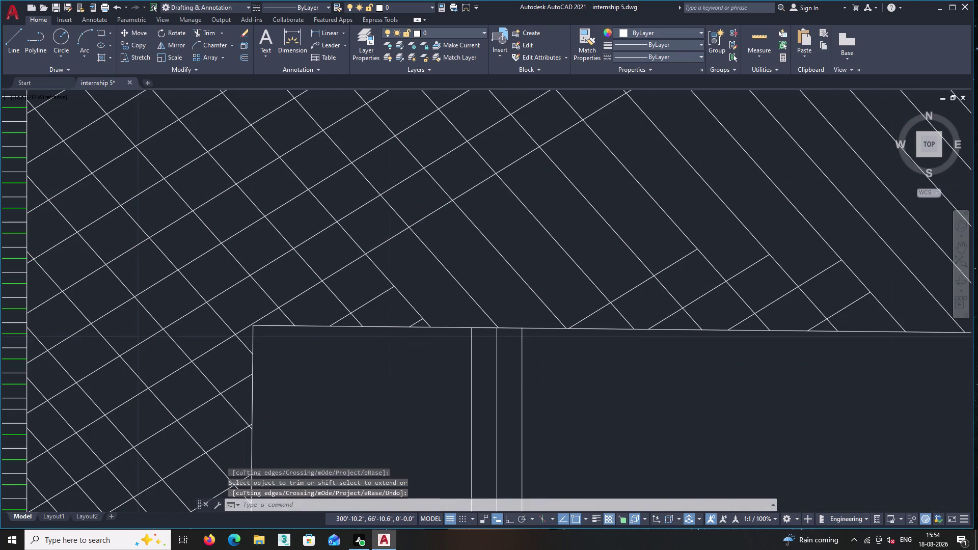
scroll(up, 3)
click(10, 36)
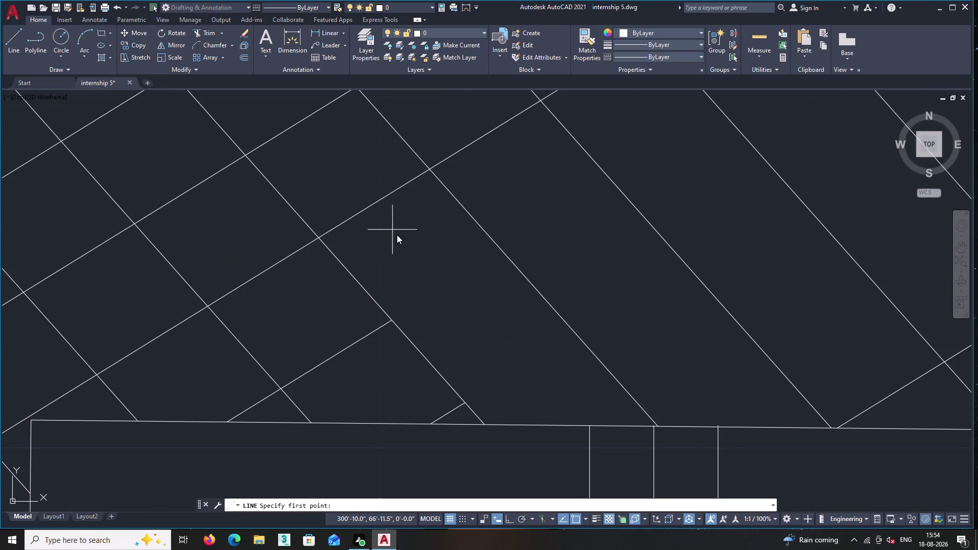
key(Escape)
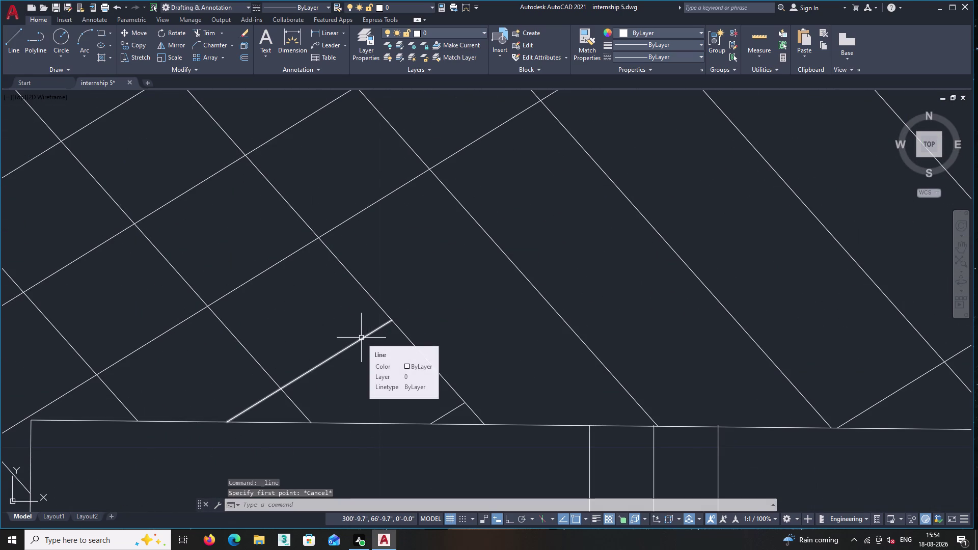
scroll(down, 3)
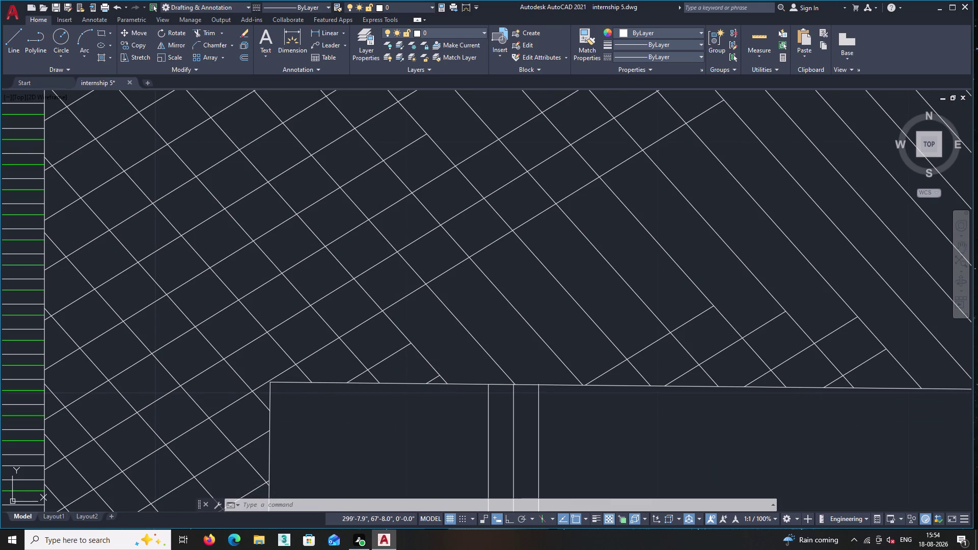
key(Escape)
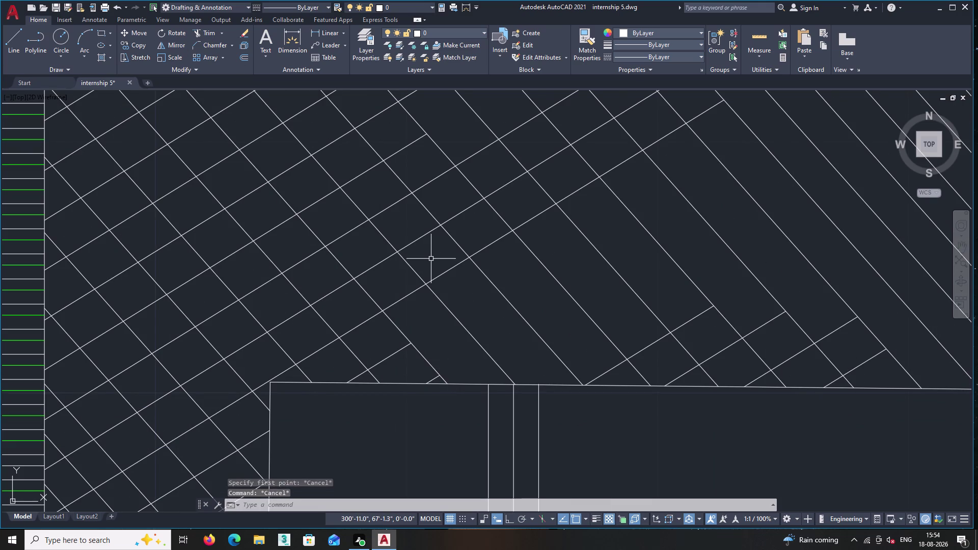
Use EXTEND (EX) to lengthen the upper diagonal grid lines toward the band edge.
key(e)
key(x)
key(Return)
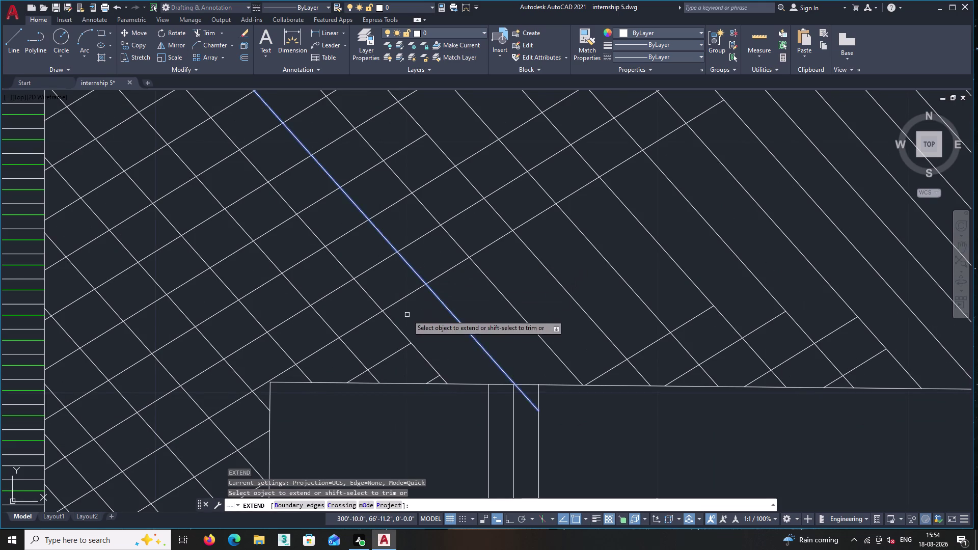
double_click(403, 348)
click(422, 335)
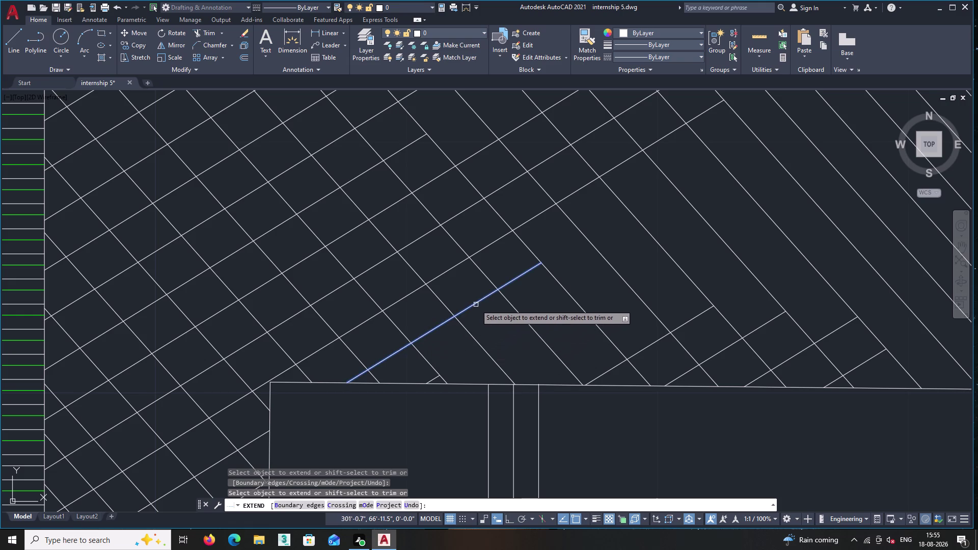
click(477, 304)
click(515, 278)
double_click(552, 255)
triple_click(555, 253)
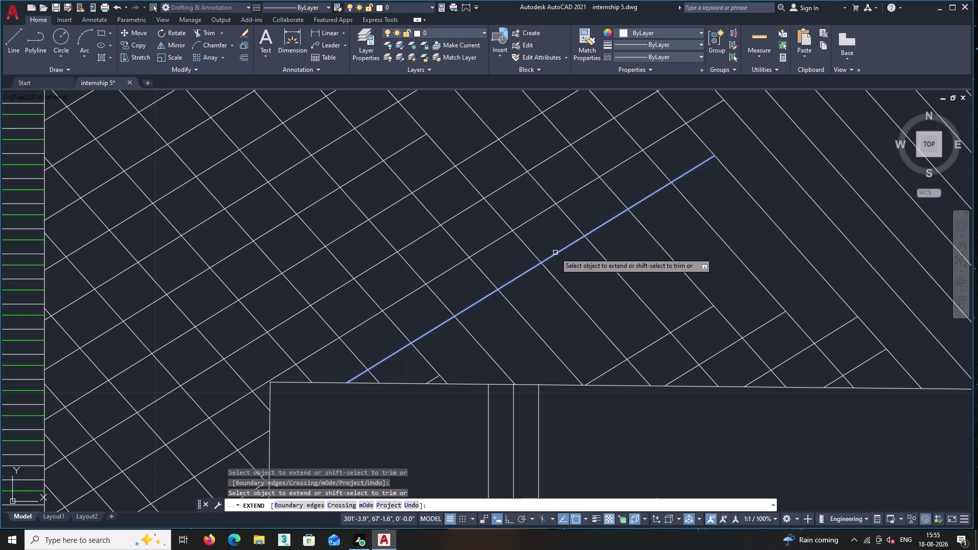
triple_click(555, 252)
triple_click(555, 251)
click(555, 250)
Undo and cancel the extend, view the whole plan, then zoom to the headboard corner.
middle_click(556, 247)
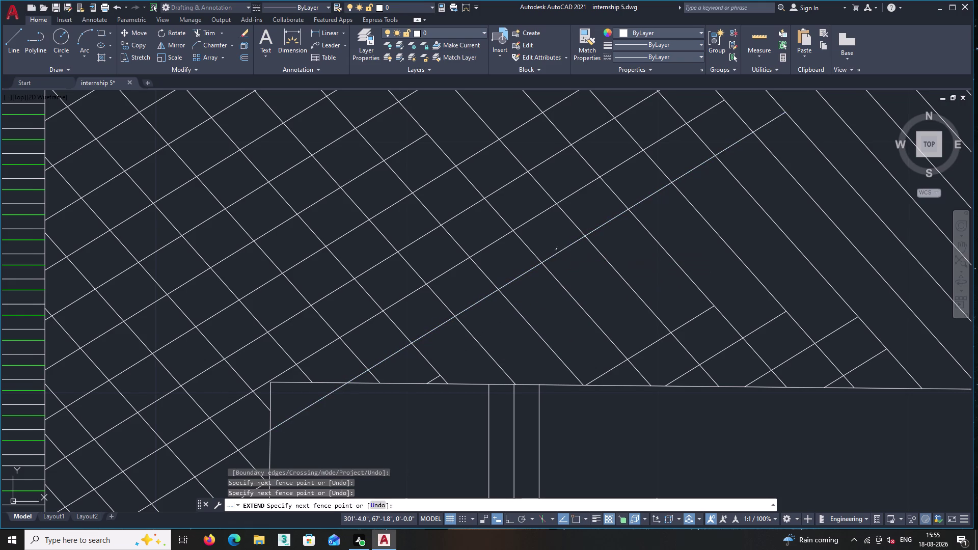
middle_drag(557, 247, 538, 259)
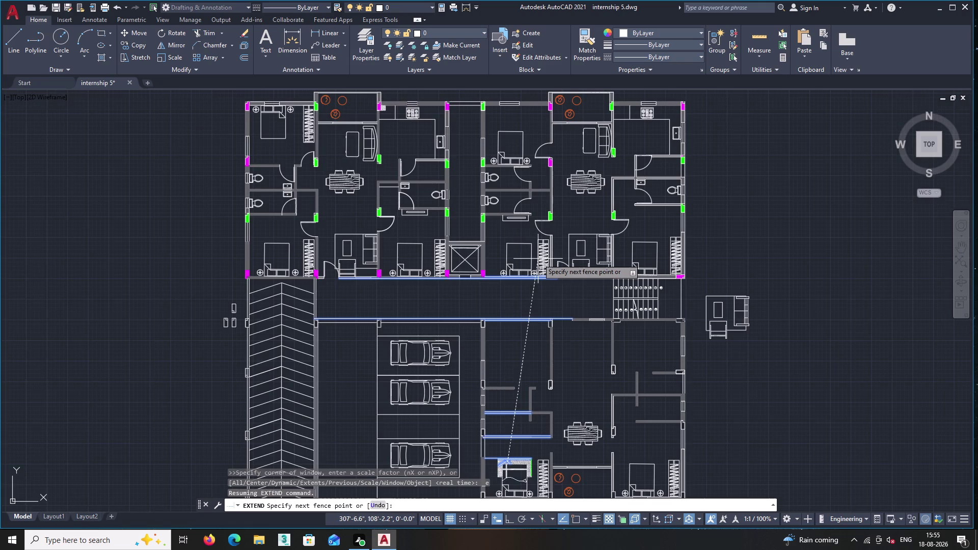
key(ctrl+z)
key(Escape)
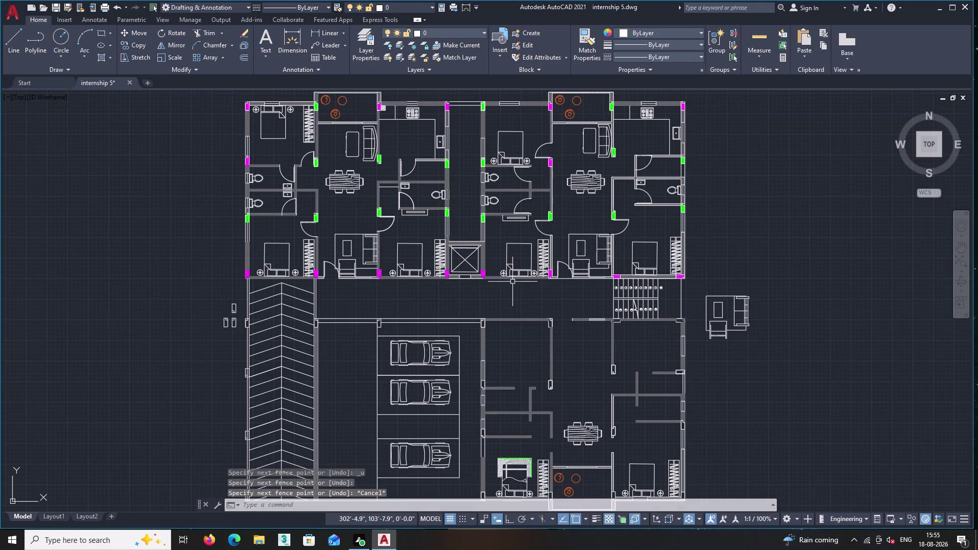
middle_drag(522, 337, 515, 173)
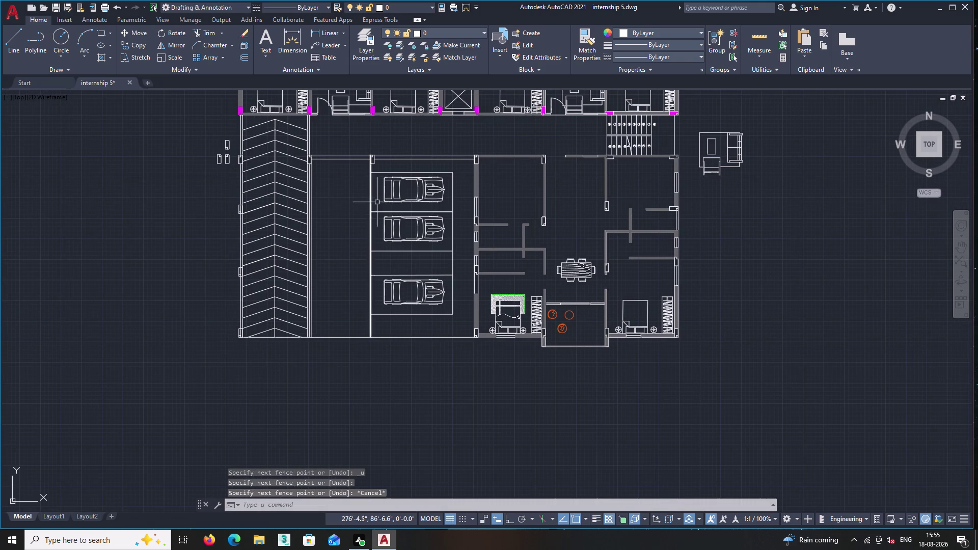
scroll(up, 3)
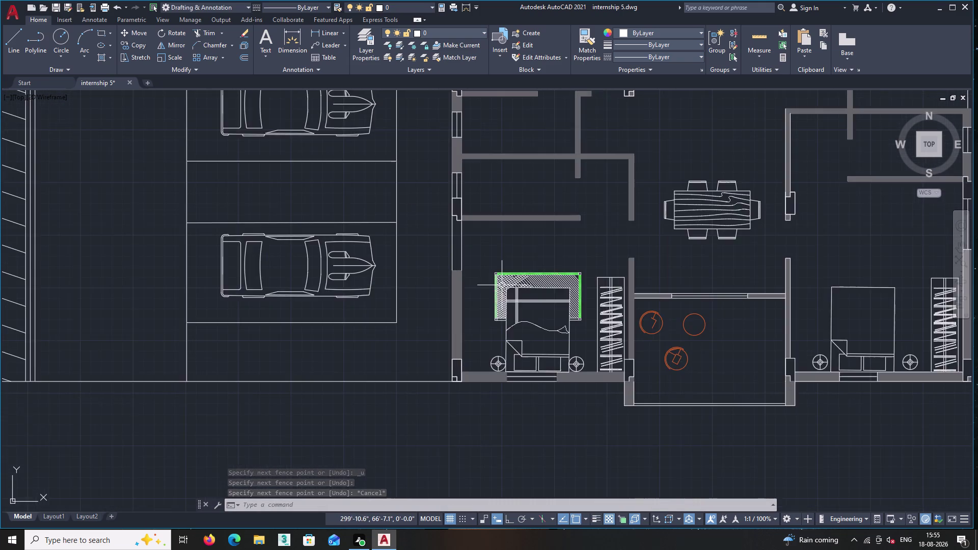
scroll(up, 3)
scroll(up, 3)
middle_drag(630, 364, 530, 303)
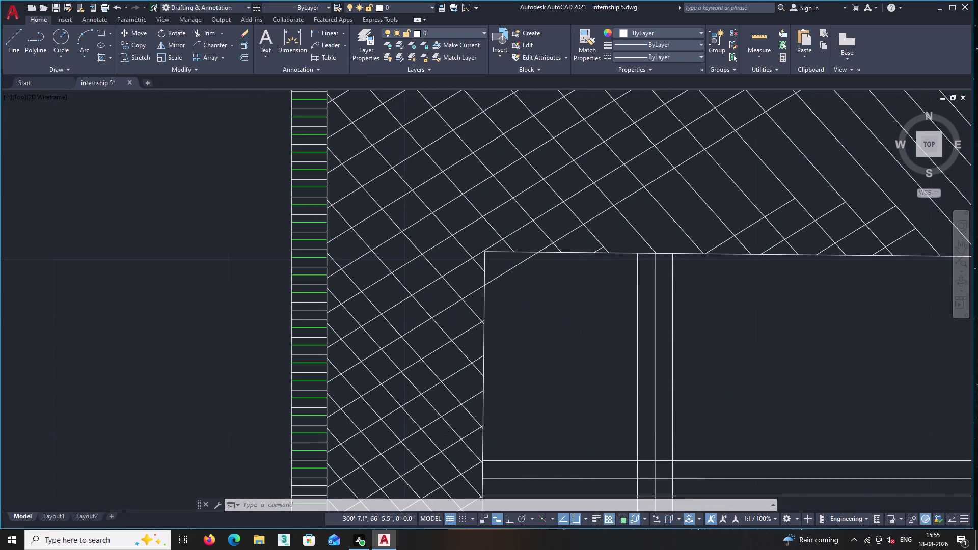
Start a trim on the headboard band, then cancel it.
text(tr)
key(Return)
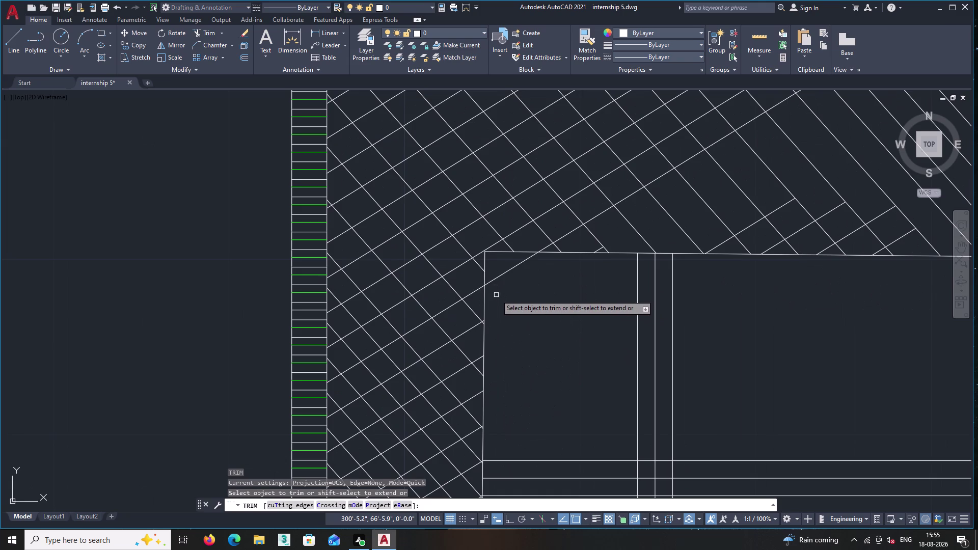
click(493, 277)
middle_drag(524, 289, 438, 342)
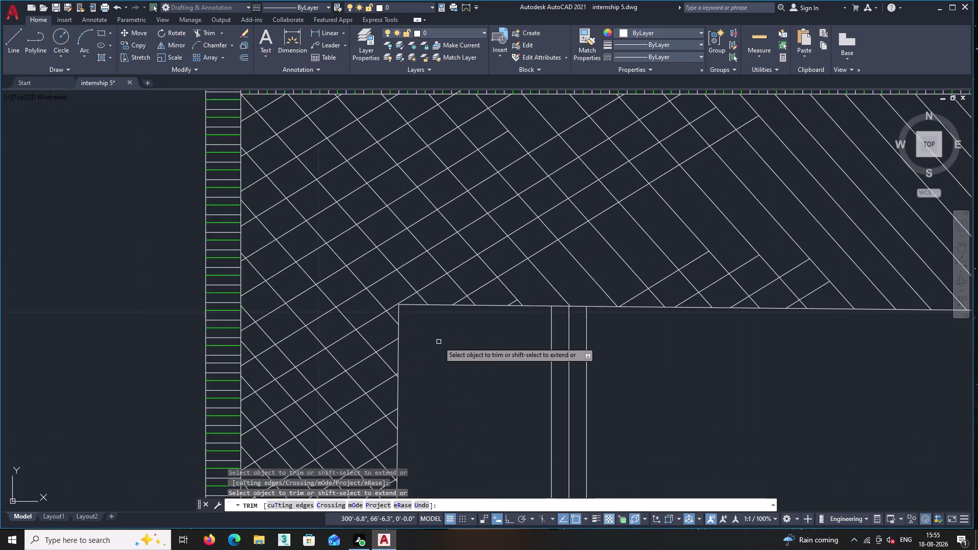
scroll(down, 3)
key(Return)
Run EXTEND (EX) and lengthen several diagonal grid lines to the band edge.
text(ex)
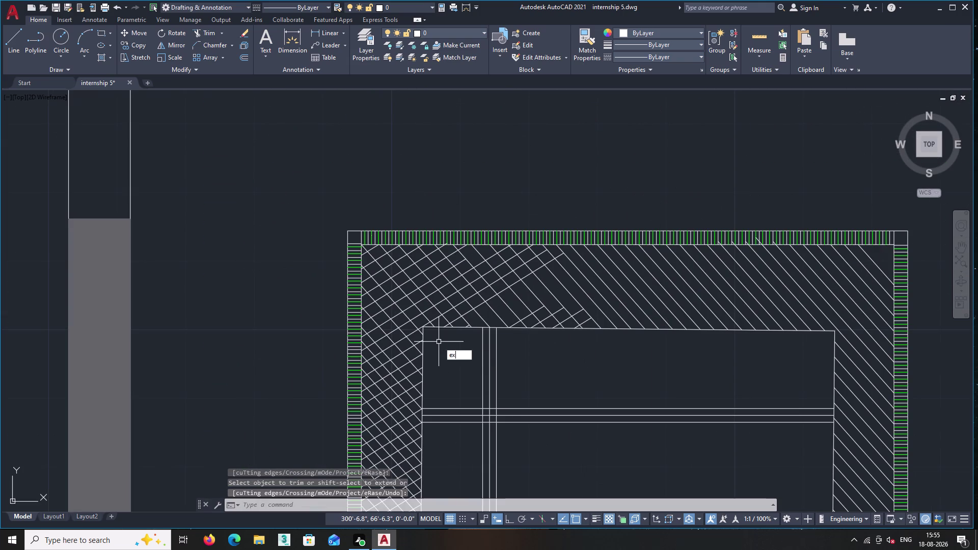
key(Return)
scroll(up, 3)
scroll(up, 3)
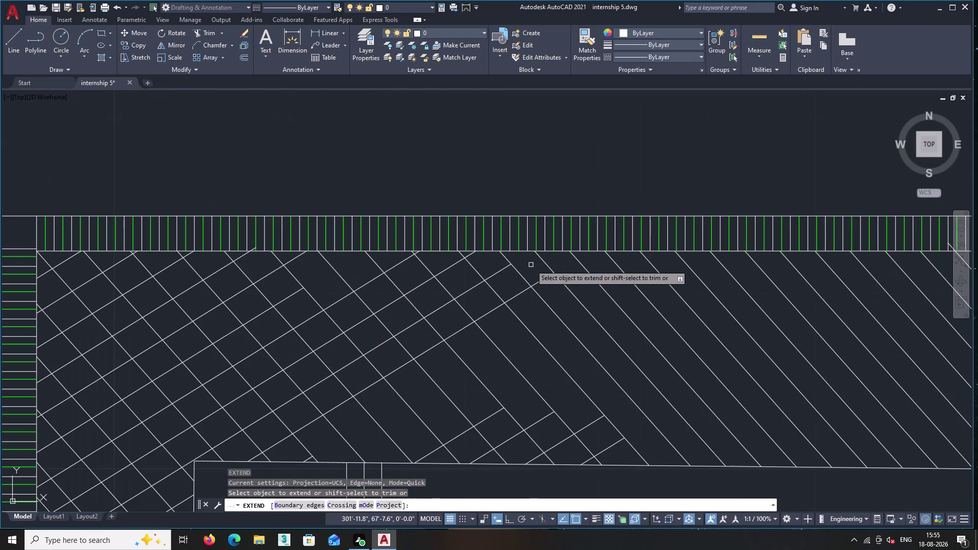
click(500, 271)
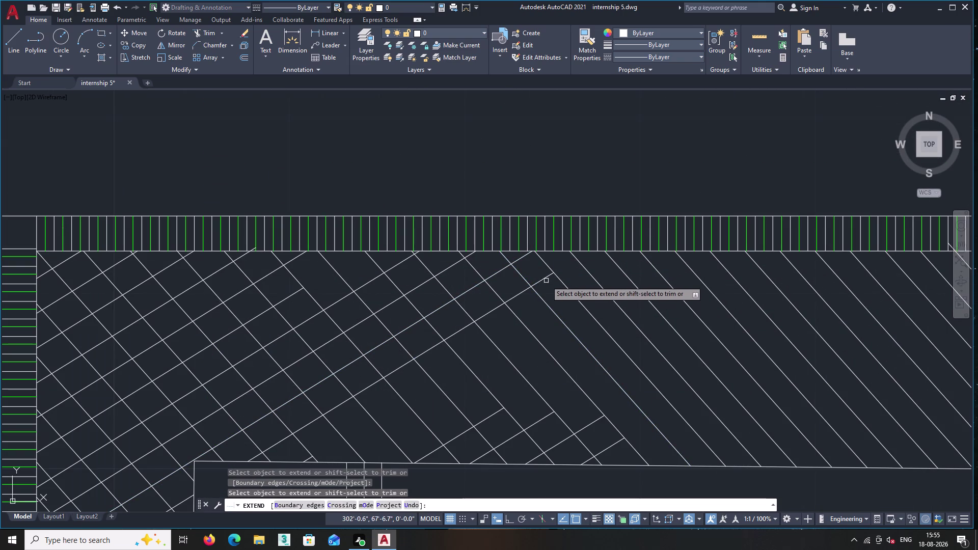
click(543, 280)
double_click(565, 265)
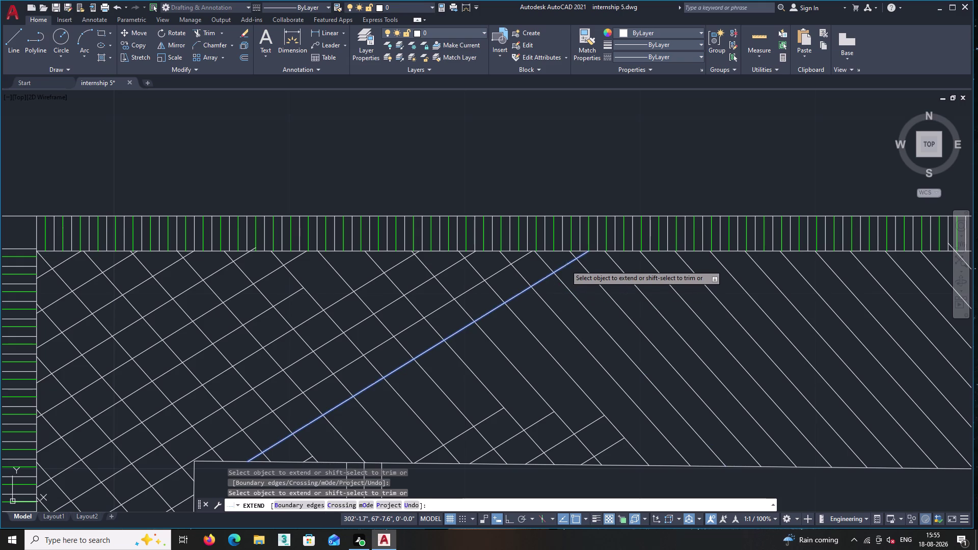
click(287, 298)
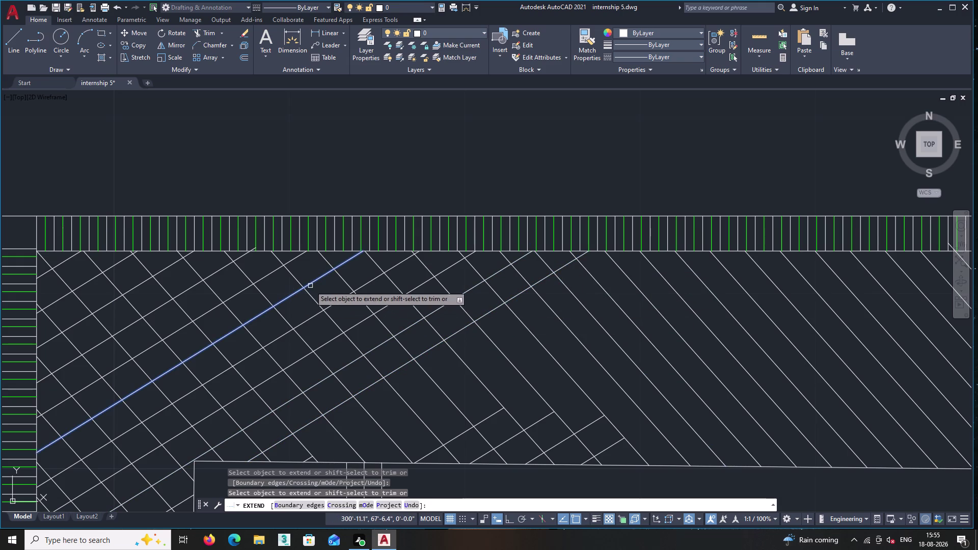
click(313, 283)
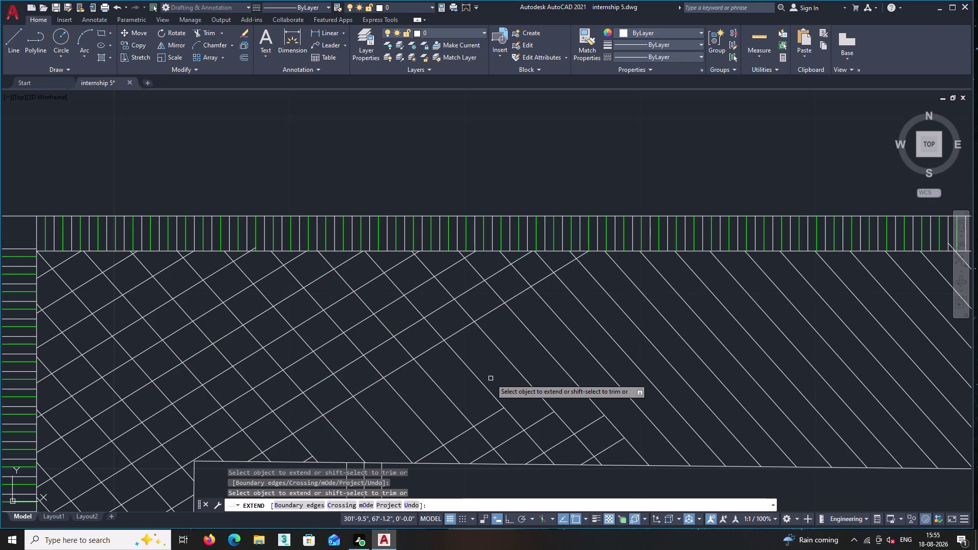
Extend the short and upper diagonal grid lines to the band boundary.
middle_drag(508, 384, 479, 229)
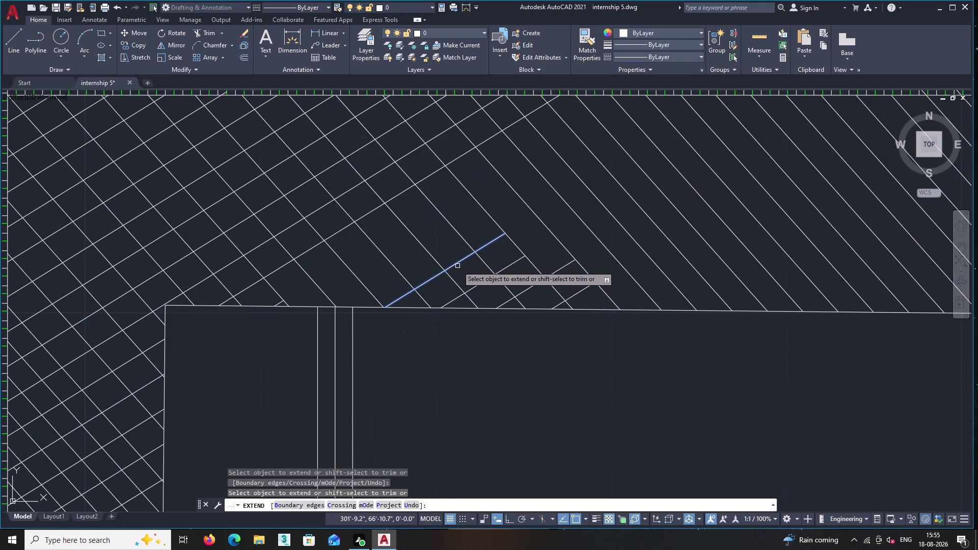
triple_click(457, 261)
triple_click(460, 260)
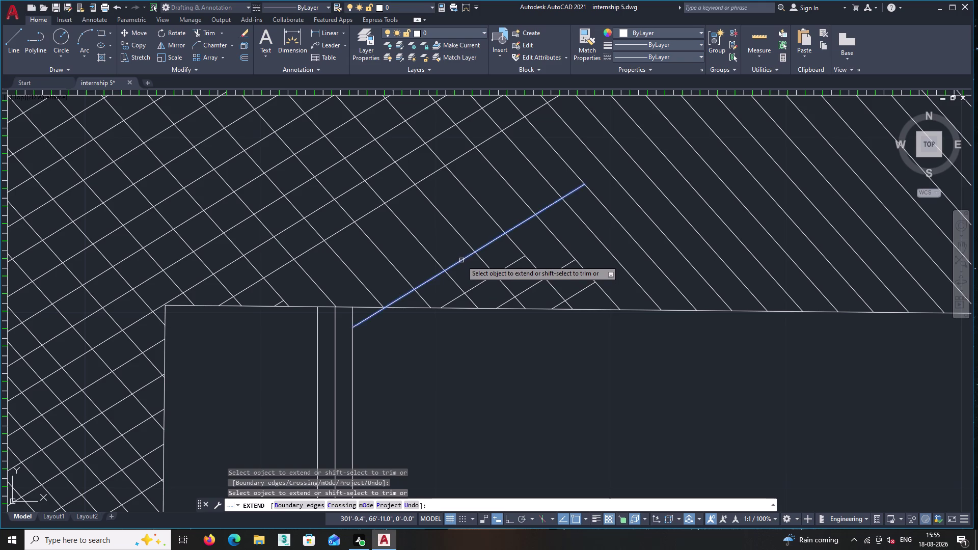
double_click(489, 244)
click(522, 223)
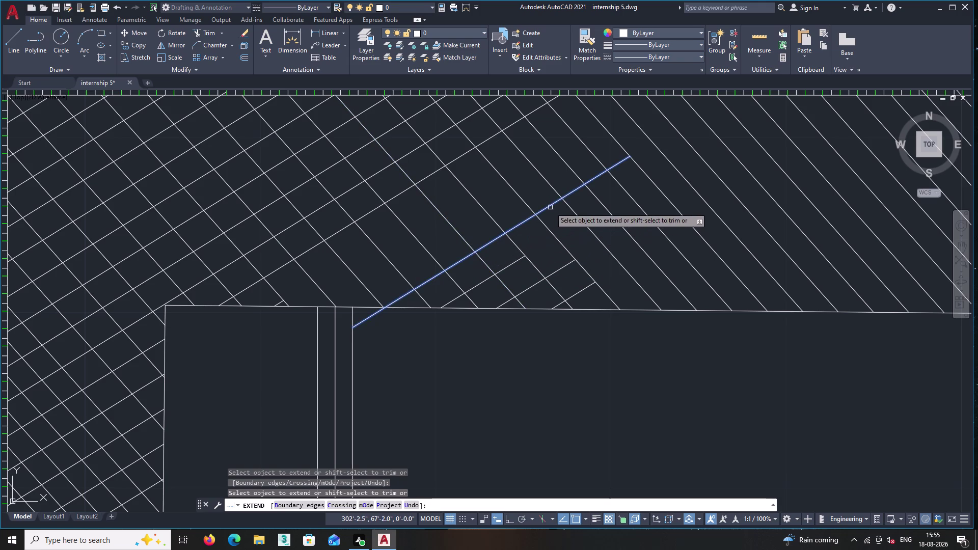
click(551, 207)
double_click(572, 191)
triple_click(576, 188)
triple_click(577, 187)
click(577, 187)
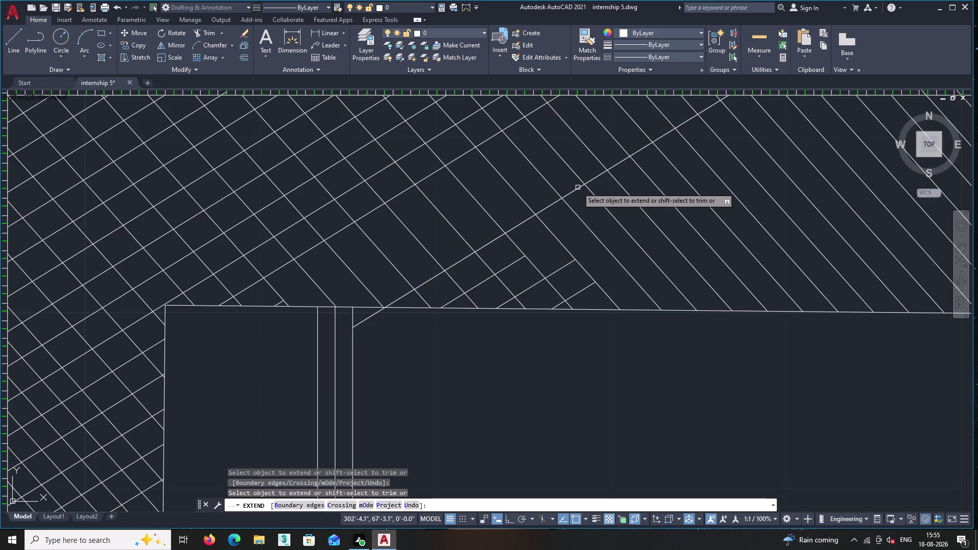
Undo the last extension and re-extend the long diagonal line near the edge.
key(ctrl+z)
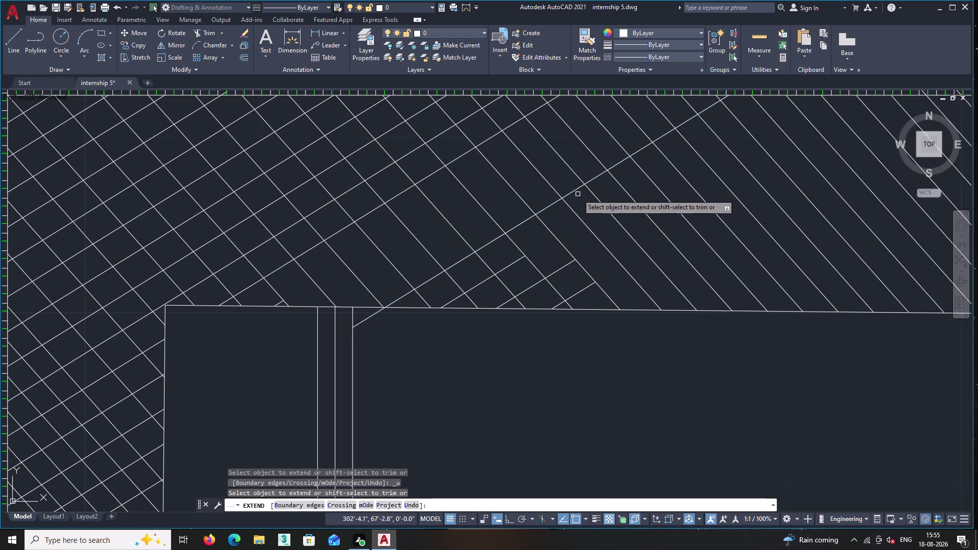
triple_click(513, 263)
triple_click(513, 263)
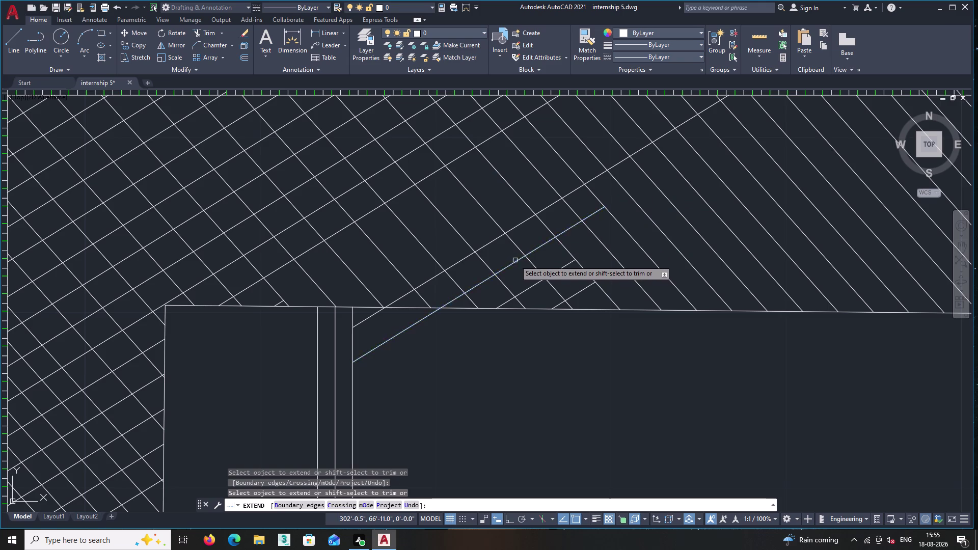
triple_click(515, 260)
triple_click(518, 260)
triple_click(519, 259)
triple_click(522, 258)
triple_click(522, 259)
triple_click(522, 258)
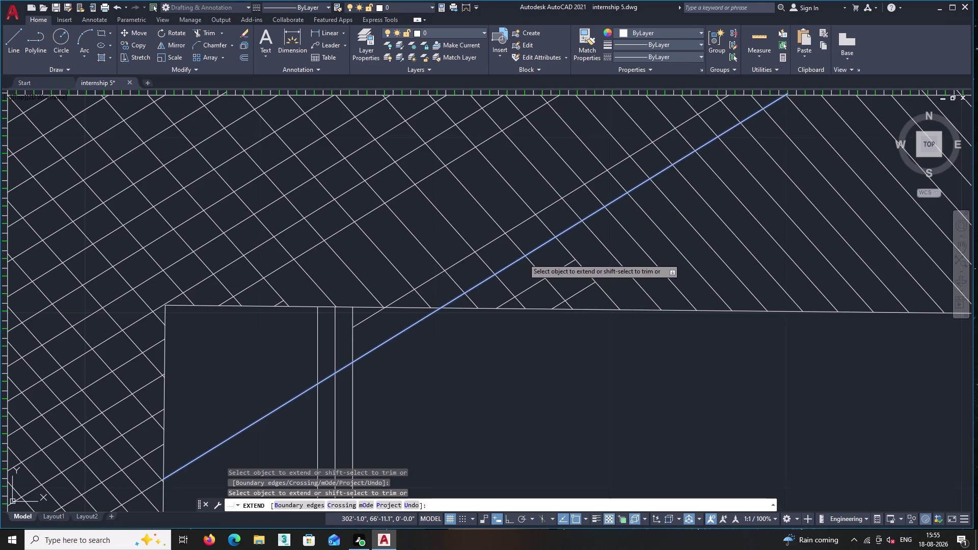
triple_click(523, 258)
double_click(523, 259)
Undo three overlong line extensions and reposition the headboard band in view.
middle_drag(523, 258, 481, 297)
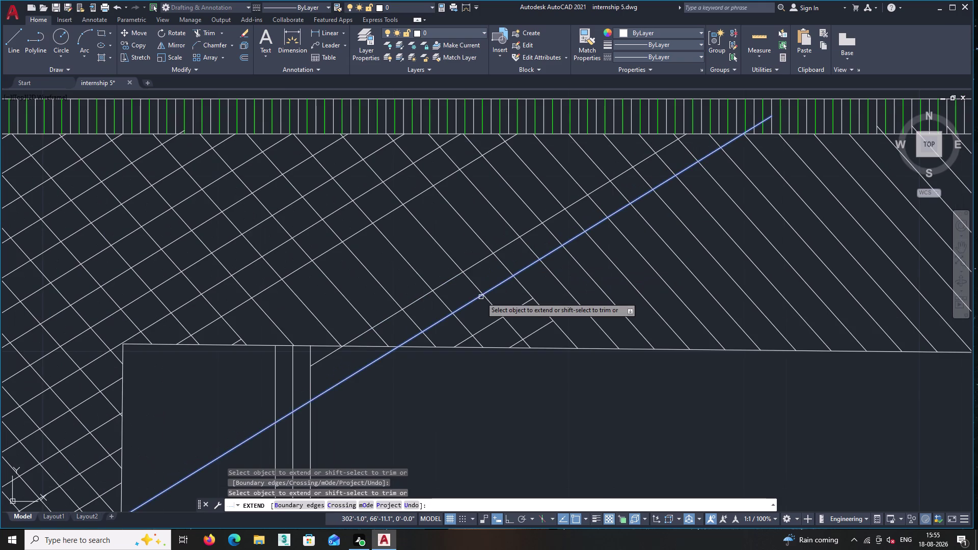
key(ctrl+z)
key(ctrl+z)
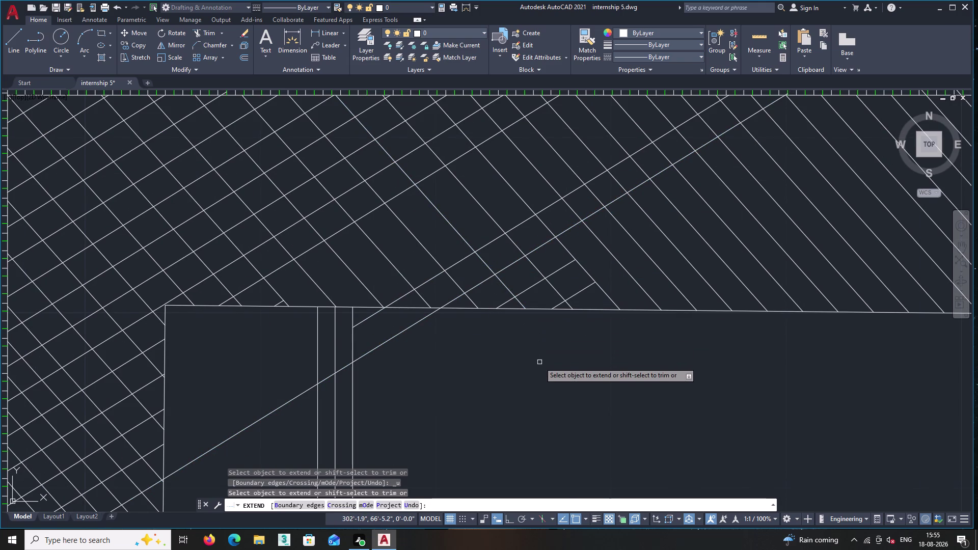
middle_drag(533, 365, 489, 399)
key(ctrl+z)
middle_drag(495, 393, 464, 418)
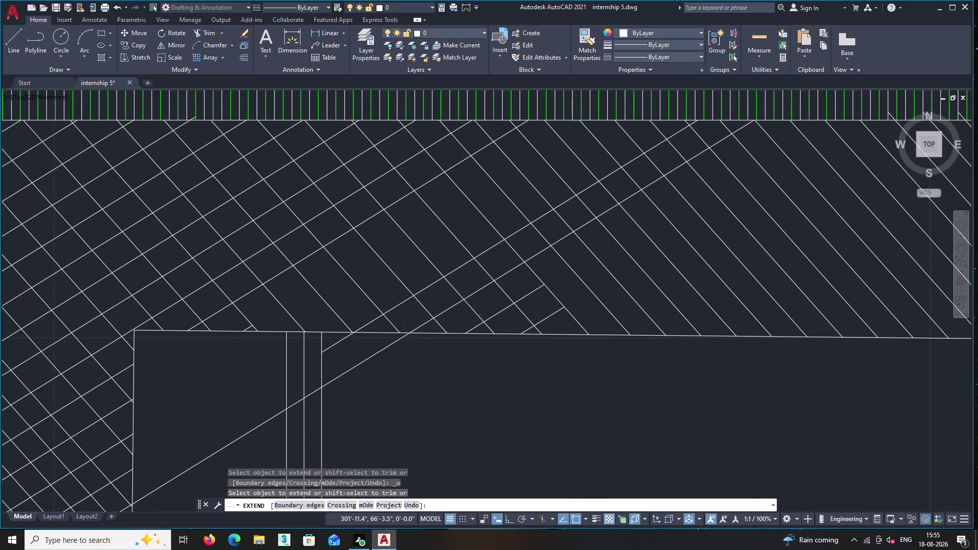
Extend a cluster of diagonal grid lines to the band's lower edge.
click(473, 327)
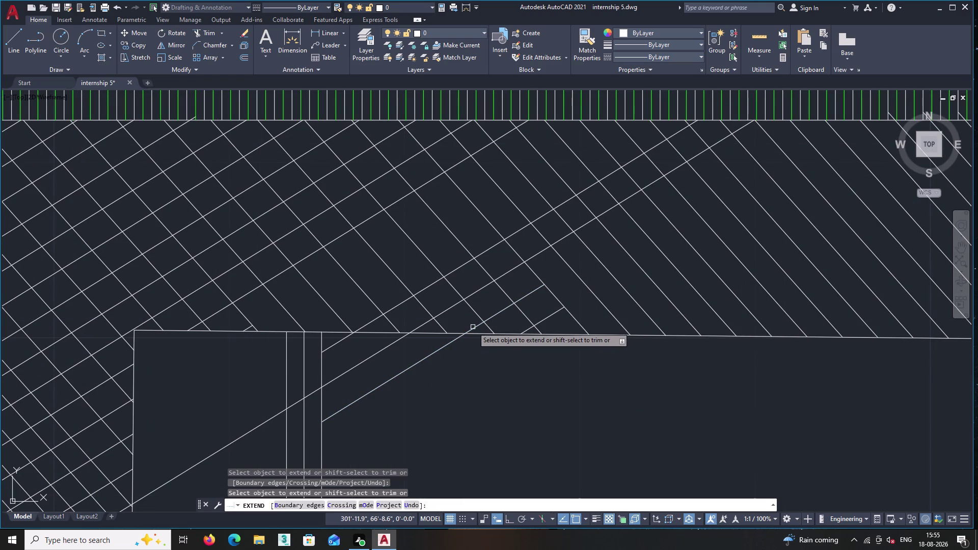
triple_click(472, 326)
double_click(476, 327)
triple_click(480, 323)
triple_click(480, 323)
triple_click(480, 322)
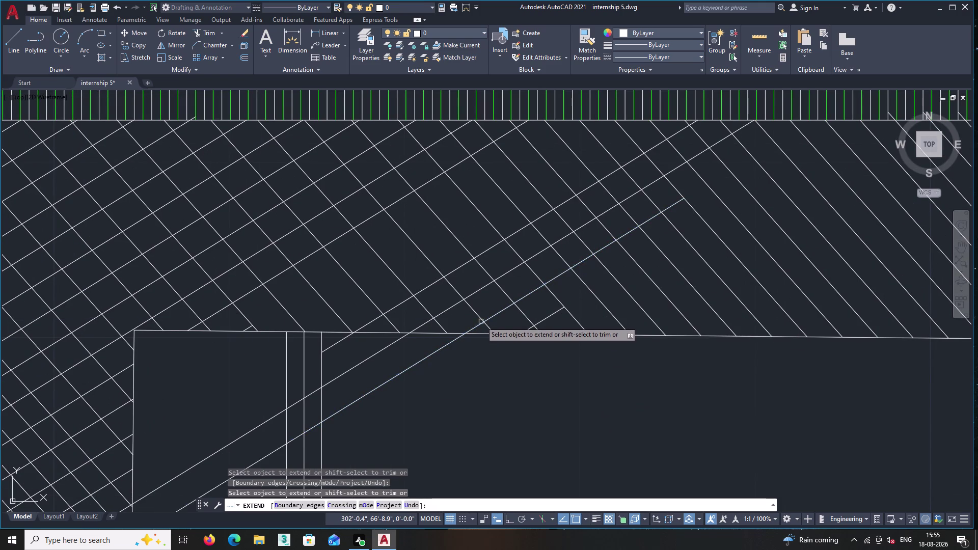
triple_click(482, 321)
triple_click(483, 320)
triple_click(483, 319)
triple_click(483, 319)
double_click(488, 318)
triple_click(491, 316)
double_click(492, 316)
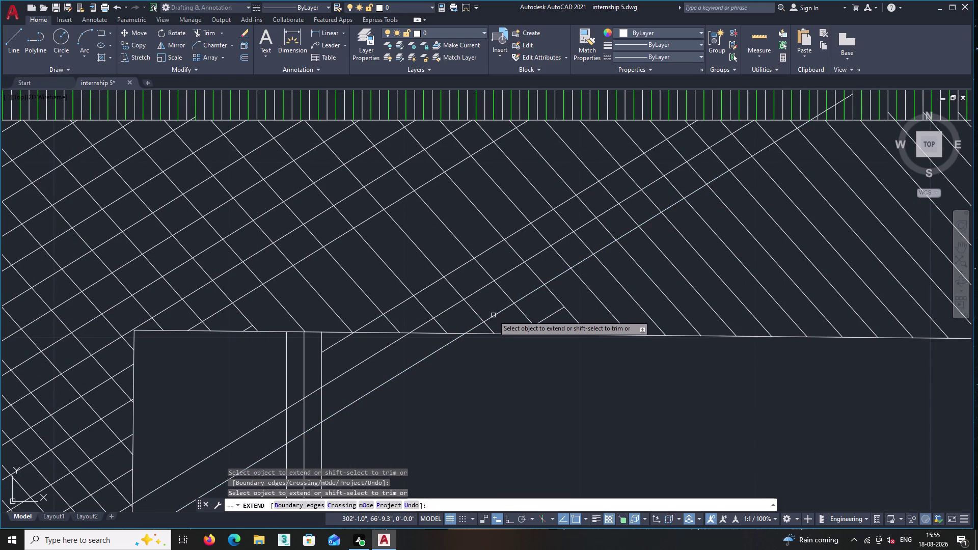
Undo six of those diagonal line extensions.
key(ctrl+z)
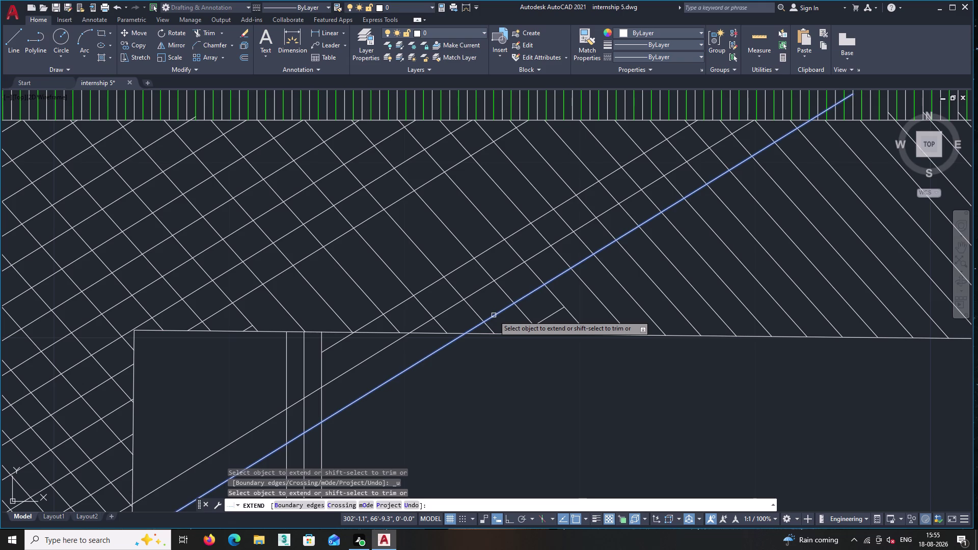
key(ctrl+z)
key(ctrl+z)
key(ctrl+z)
key(ctrl+z)
key(ctrl+z)
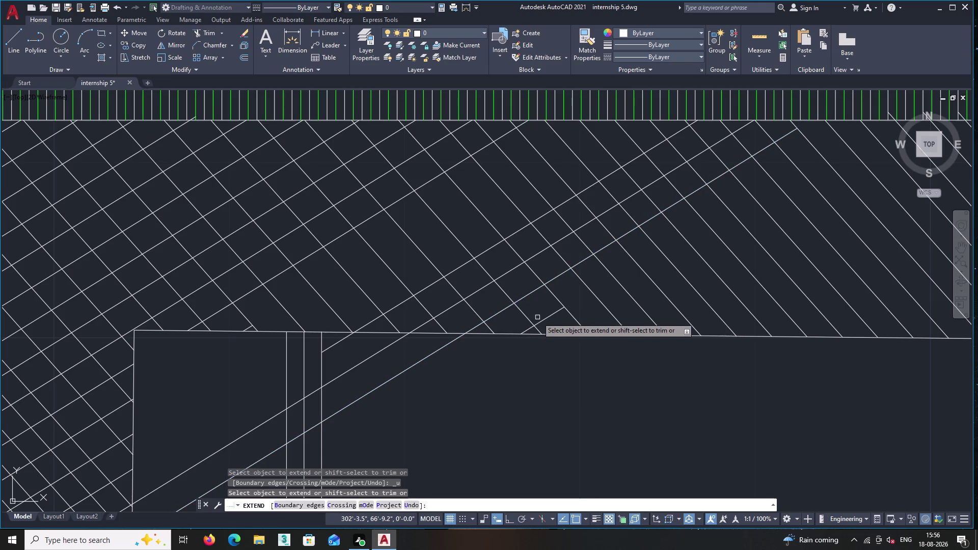
Extend the diagonal lines further right to the band edge, then exit the command.
double_click(542, 317)
click(547, 316)
double_click(551, 314)
triple_click(554, 313)
double_click(559, 311)
triple_click(563, 308)
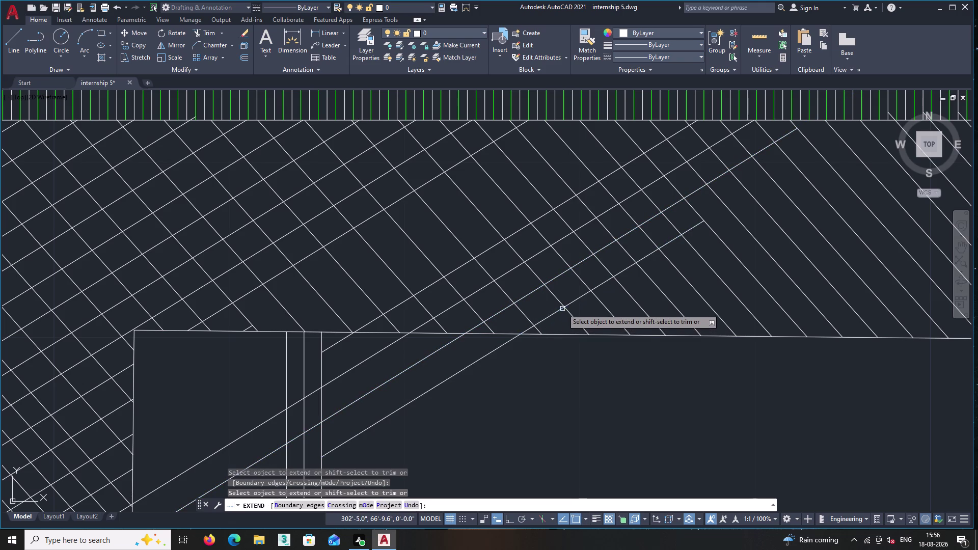
triple_click(563, 308)
triple_click(564, 307)
triple_click(564, 308)
triple_click(564, 308)
triple_click(564, 306)
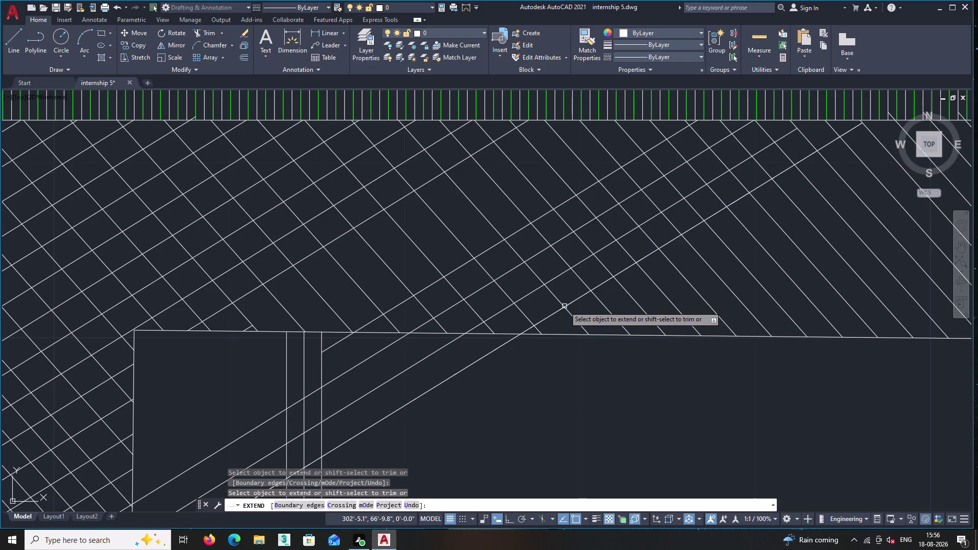
click(564, 306)
key(Escape)
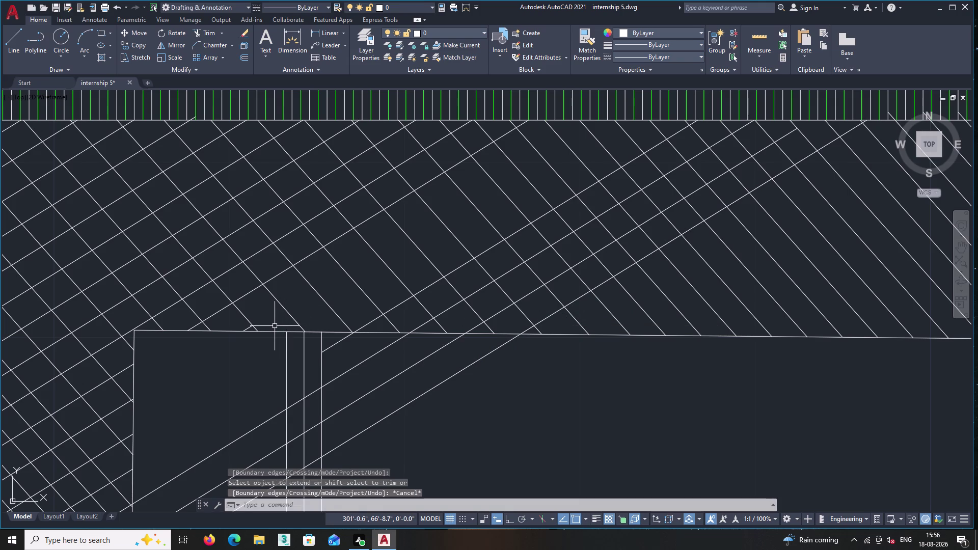
Restart EXTEND and lengthen the short left-side diagonal lines to the band edge.
key(Return)
scroll(up, 3)
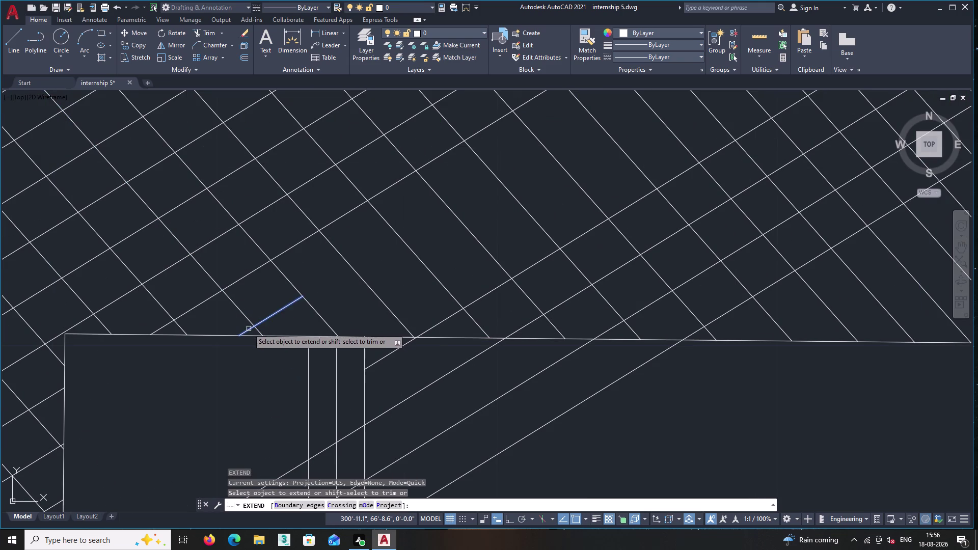
double_click(246, 330)
triple_click(270, 314)
click(275, 311)
triple_click(278, 309)
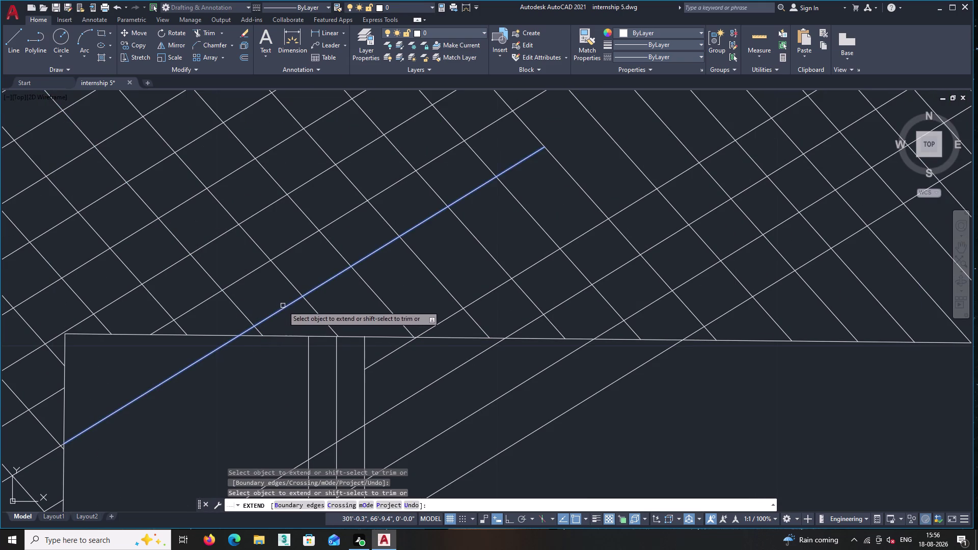
triple_click(283, 305)
triple_click(285, 304)
click(288, 304)
triple_click(293, 303)
triple_click(295, 302)
triple_click(296, 302)
triple_click(296, 302)
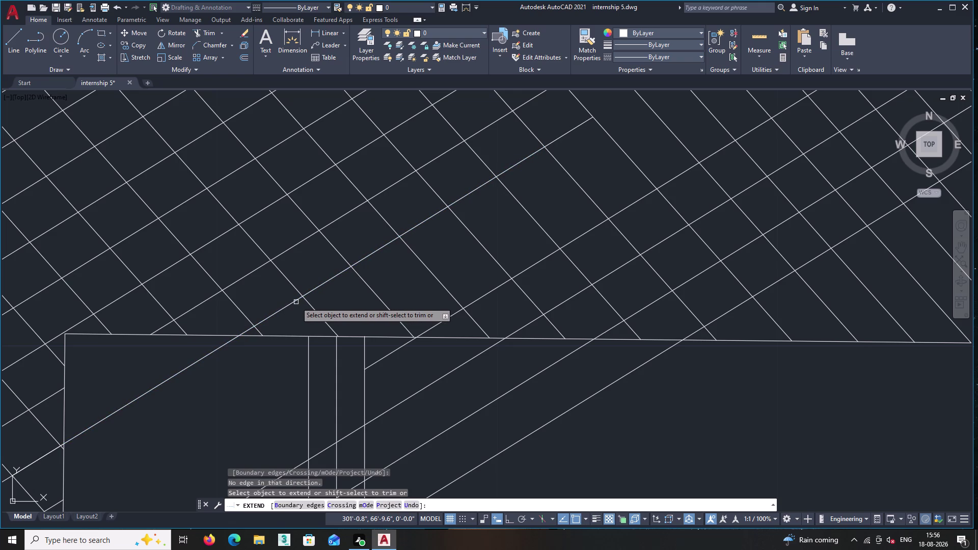
triple_click(289, 304)
Extend the long diagonal lines over the pillow, then finish extending.
scroll(down, 3)
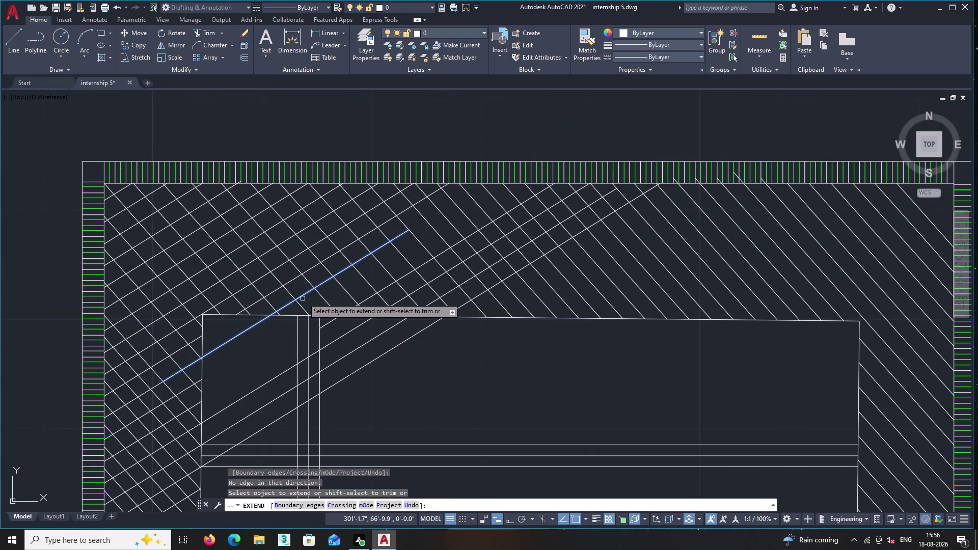
triple_click(309, 294)
triple_click(308, 291)
double_click(309, 291)
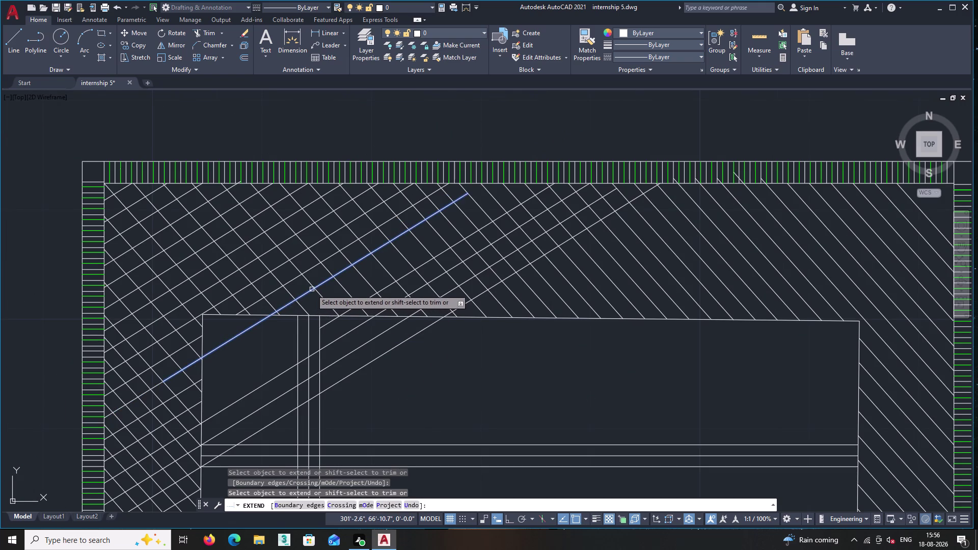
triple_click(304, 293)
triple_click(304, 292)
triple_click(304, 292)
click(304, 292)
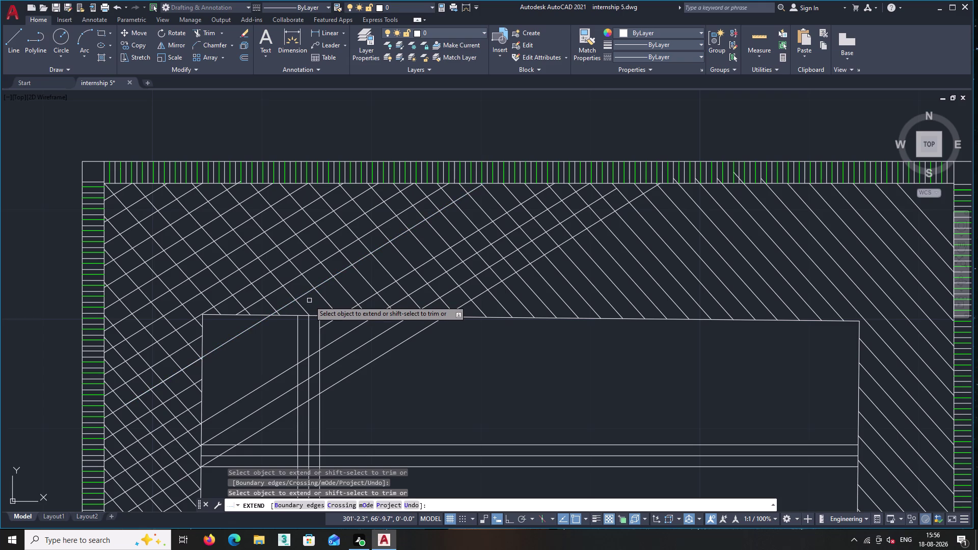
key(Escape)
Bring the pillow's upper corner into view and start TRIM there.
middle_drag(253, 363, 376, 325)
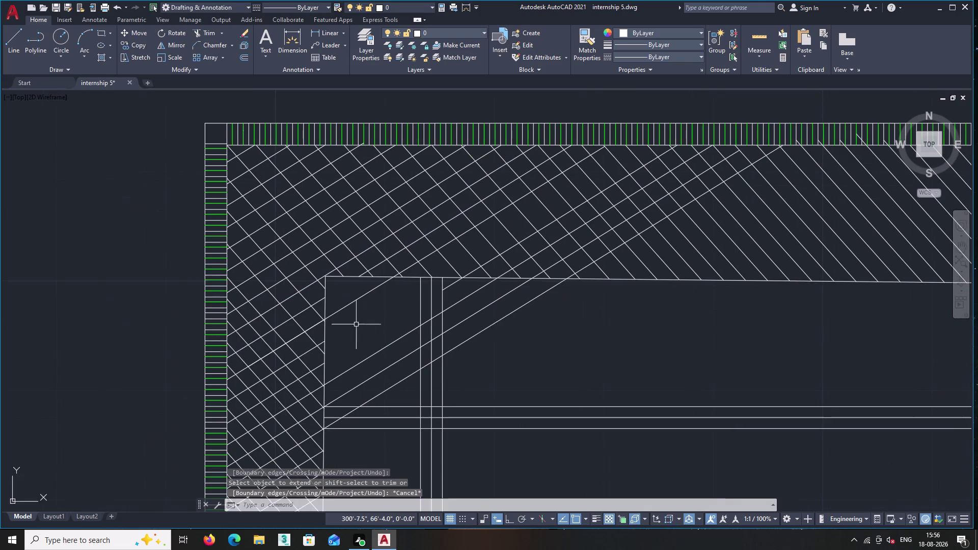
scroll(up, 3)
text(t)
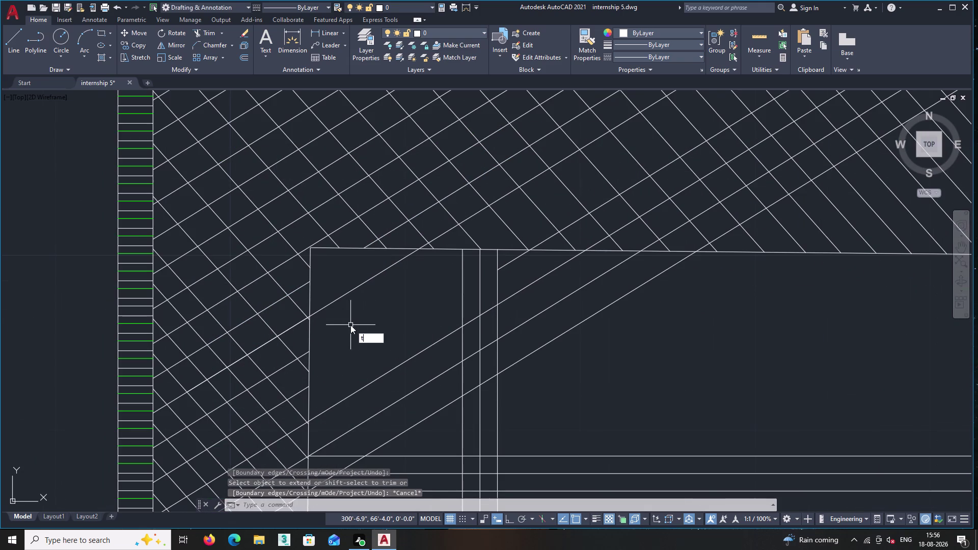
text(r)
key(Return)
Fence-trim the stray diagonals that cross below the headboard band.
click(344, 277)
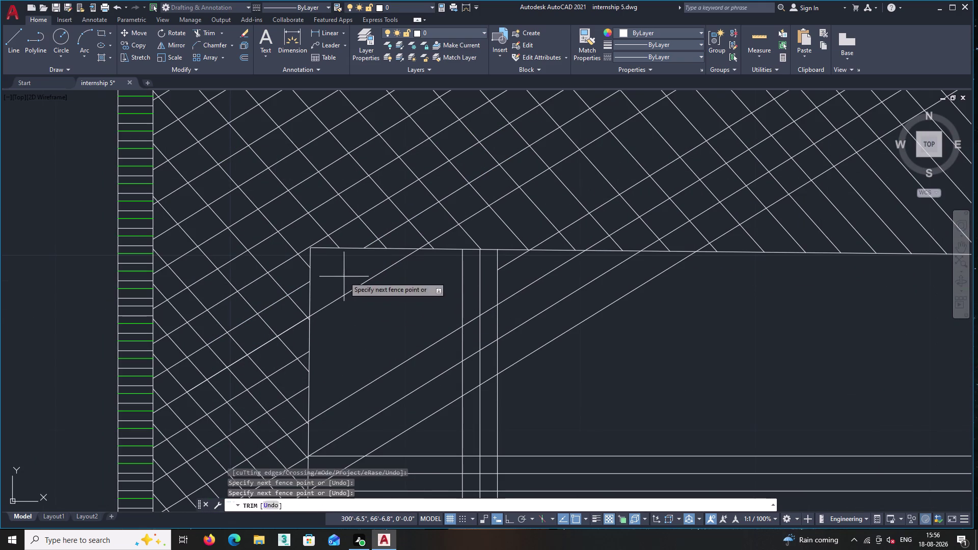
click(365, 320)
click(369, 326)
click(440, 430)
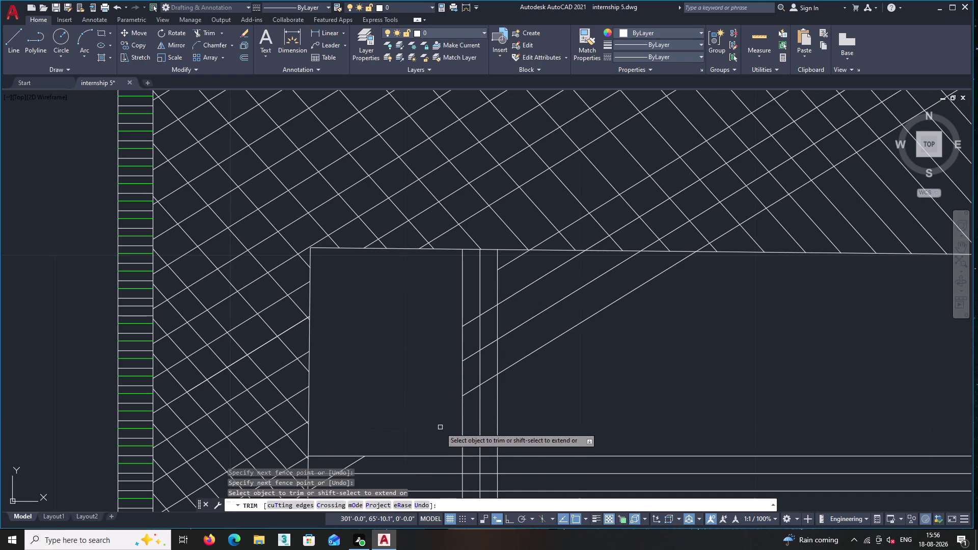
middle_drag(439, 423, 477, 251)
scroll(up, 3)
click(392, 297)
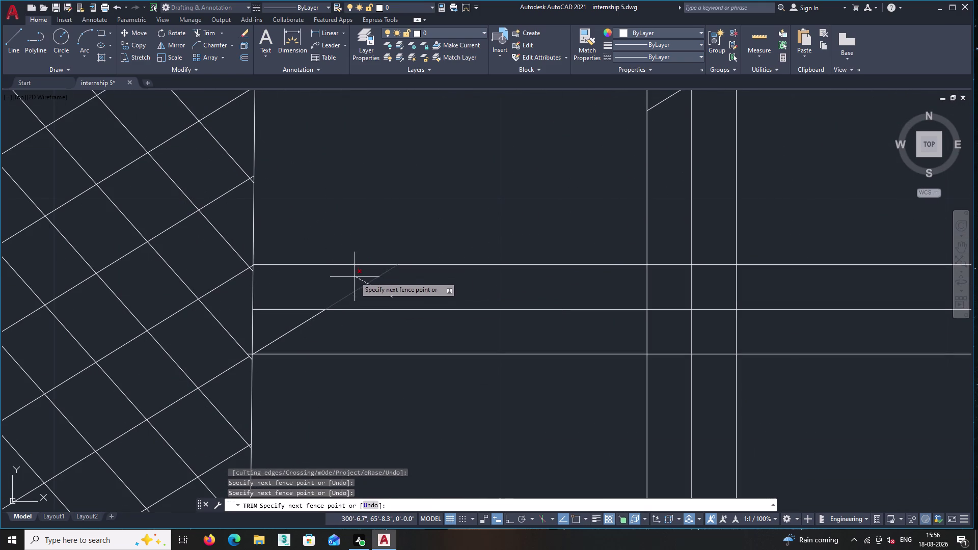
double_click(354, 276)
Trim the diagonal pieces inside the pillow rectangle and between the vertical lines.
click(279, 325)
click(327, 350)
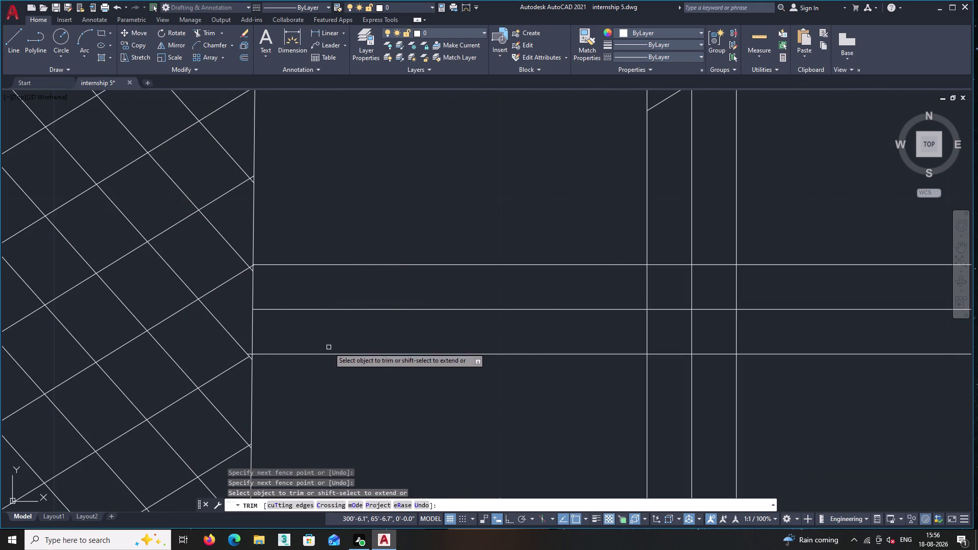
scroll(down, 3)
scroll(down, 3)
middle_drag(368, 310, 368, 212)
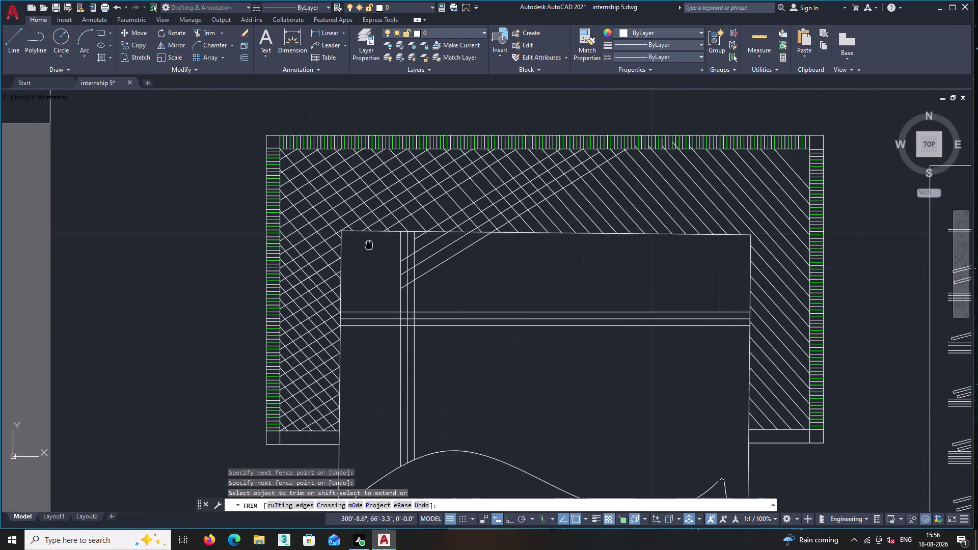
middle_drag(368, 212, 369, 199)
scroll(up, 3)
scroll(up, 3)
middle_drag(433, 202, 446, 259)
scroll(up, 3)
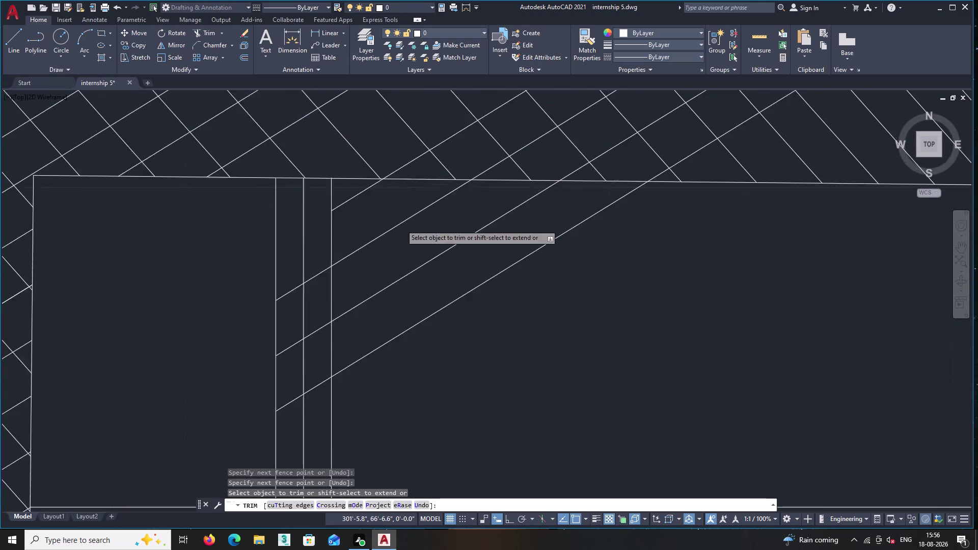
scroll(up, 3)
click(324, 165)
click(550, 376)
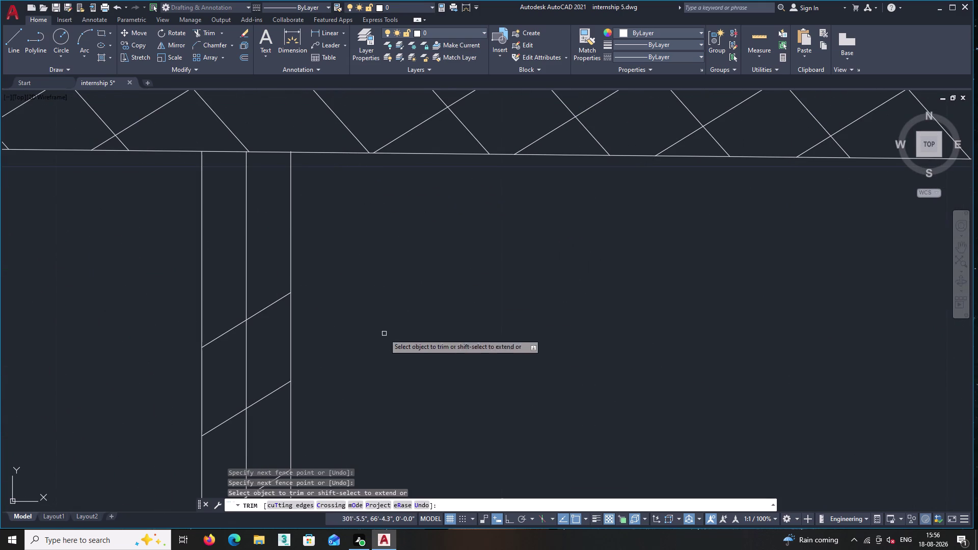
click(255, 288)
click(253, 418)
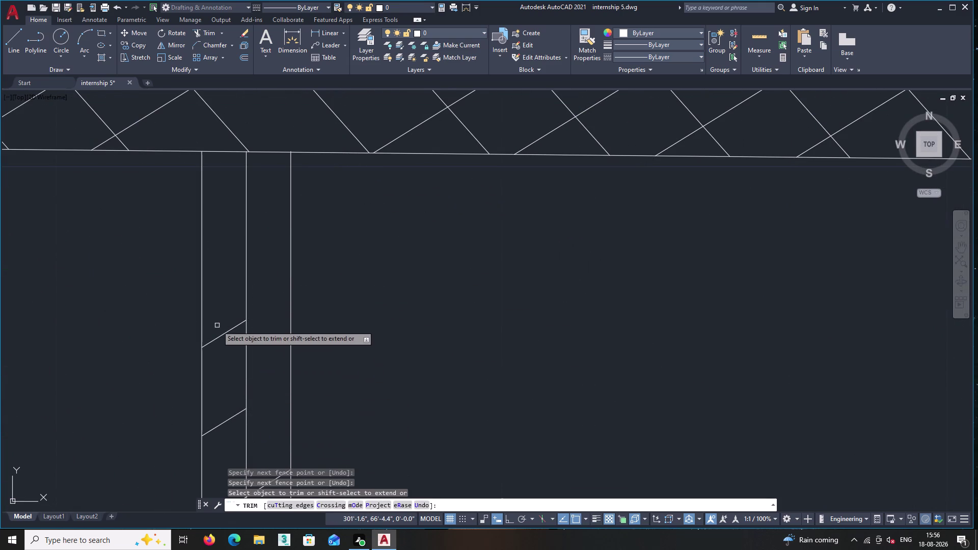
click(214, 306)
click(214, 439)
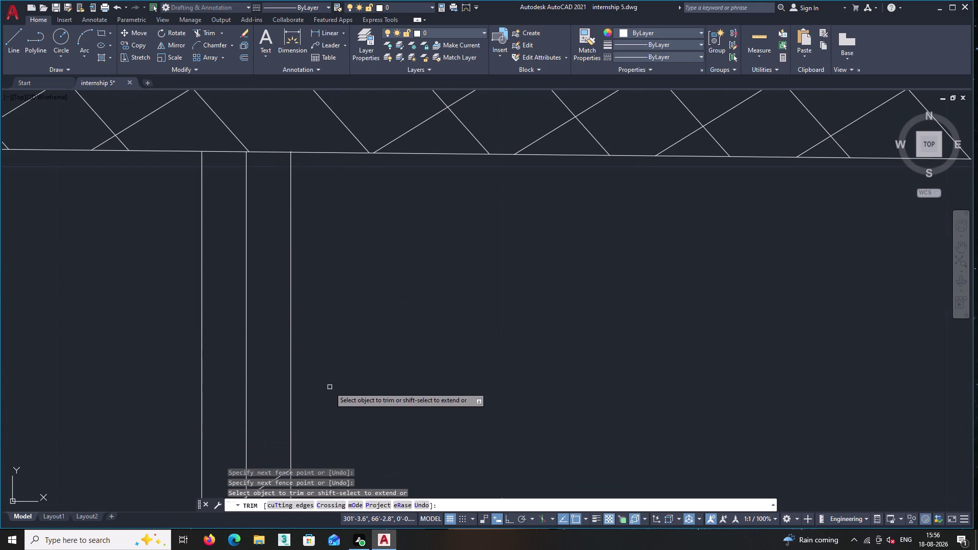
Trim the last leftover diagonal pieces near the lower vertical lines and end trimming.
scroll(down, 3)
middle_drag(359, 383, 421, 254)
scroll(up, 3)
click(377, 234)
double_click(369, 301)
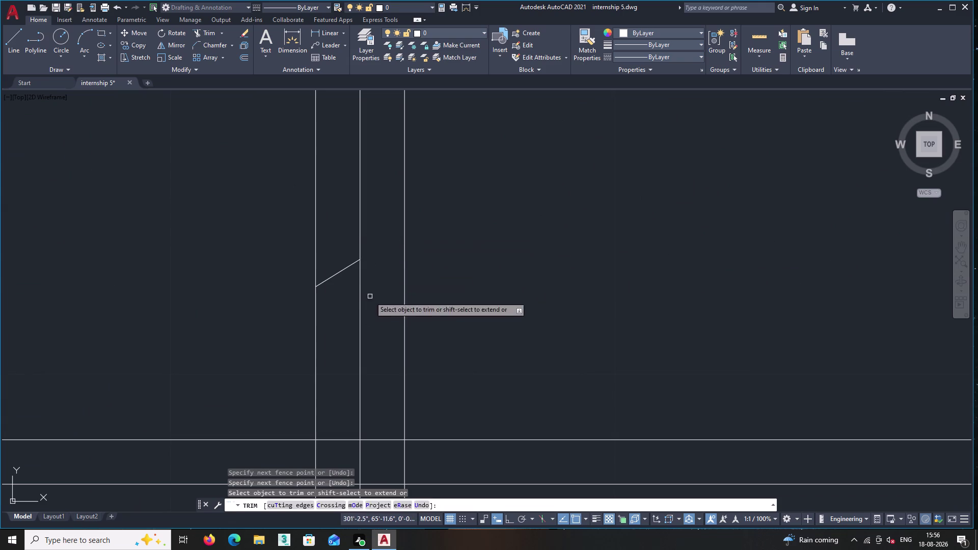
click(340, 254)
click(333, 323)
middle_click(454, 302)
scroll(down, 3)
middle_click(449, 307)
middle_drag(451, 306, 417, 351)
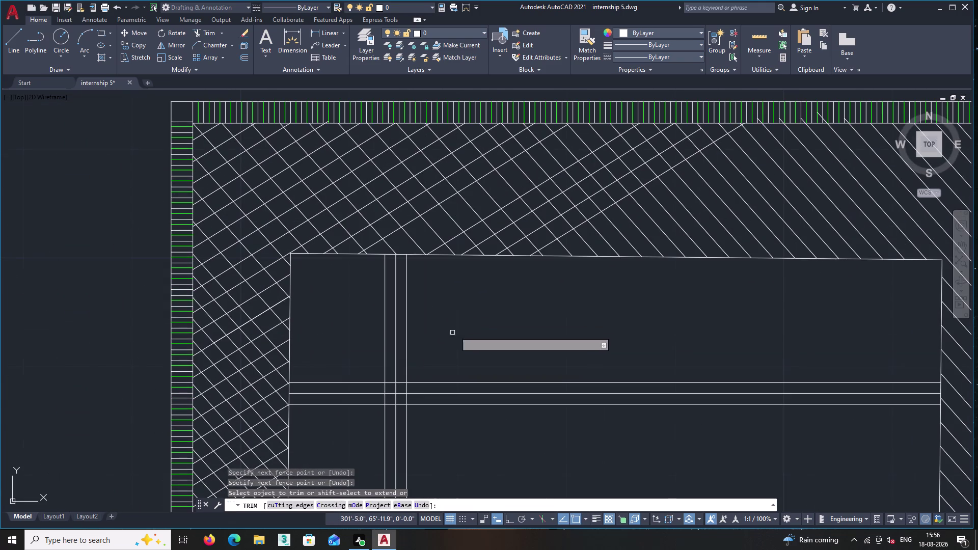
key(Return)
middle_drag(437, 308, 318, 328)
scroll(up, 3)
scroll(up, 3)
middle_drag(339, 326, 389, 373)
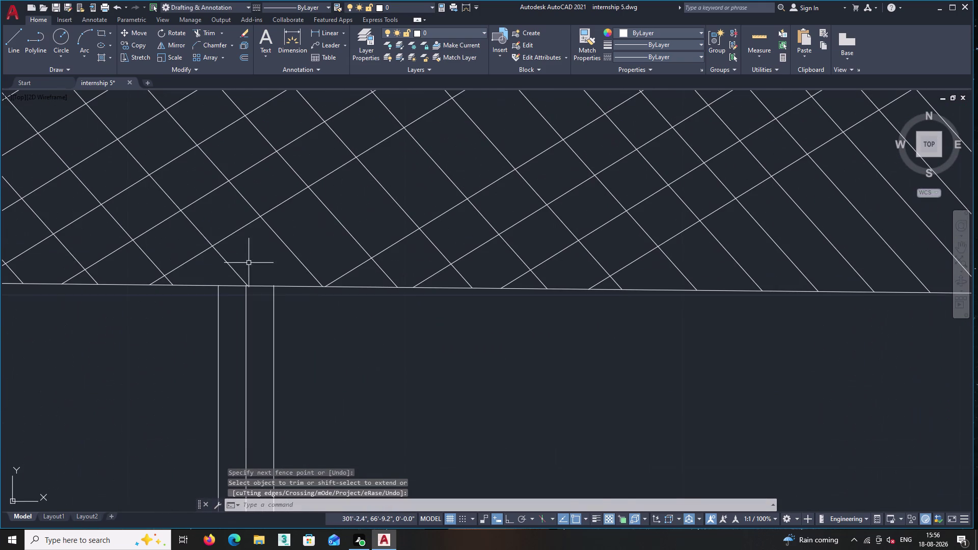
double_click(197, 256)
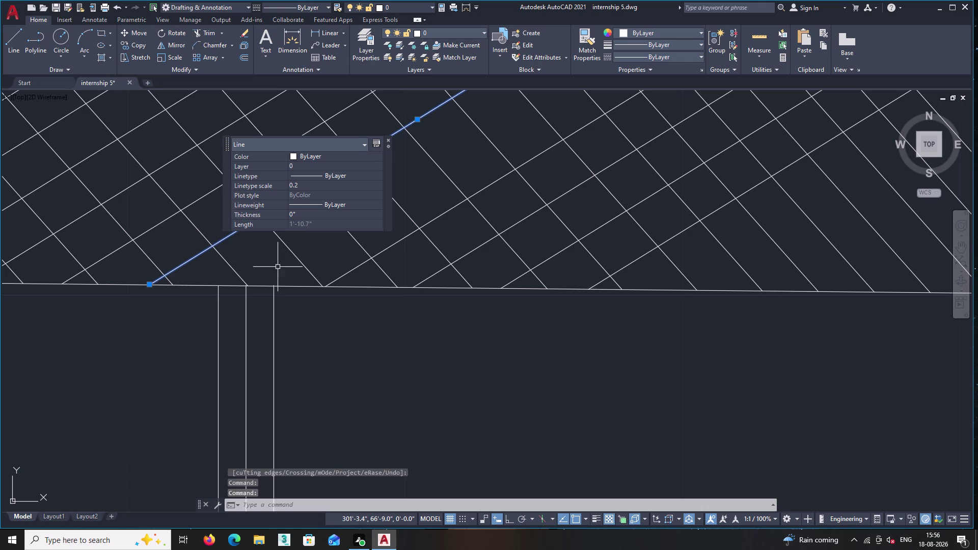
Copy the selected band diagonal as a 2-item array spaced 2 apart.
right_click(259, 263)
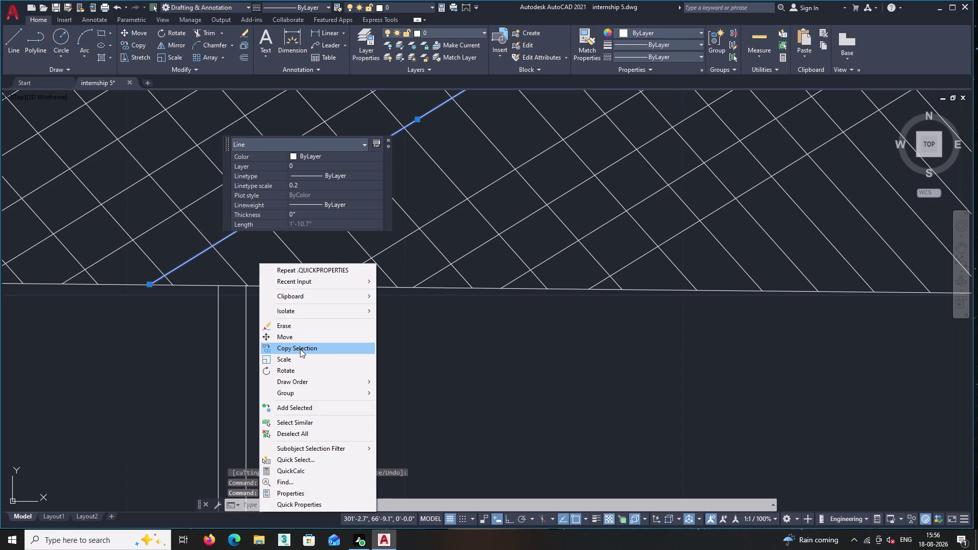
click(301, 349)
click(148, 285)
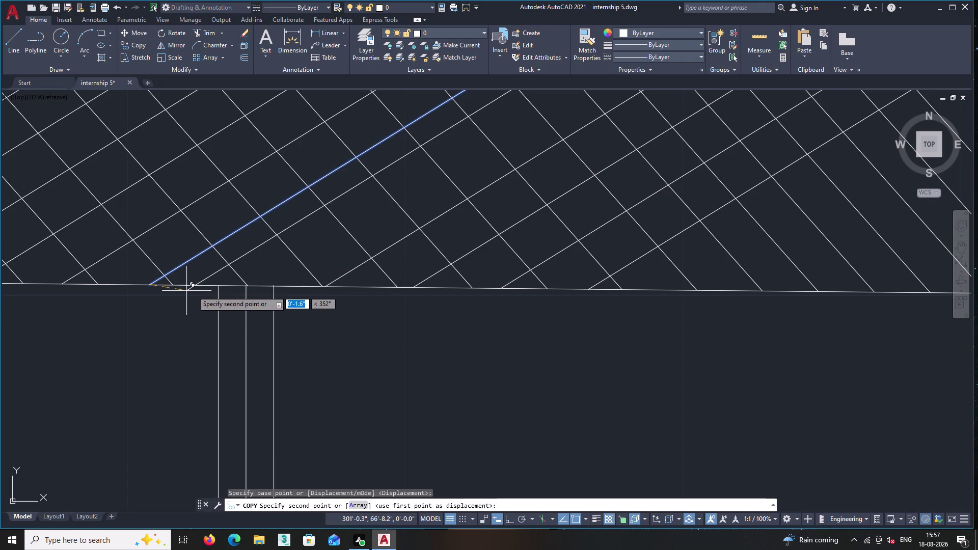
key(a)
key(Return)
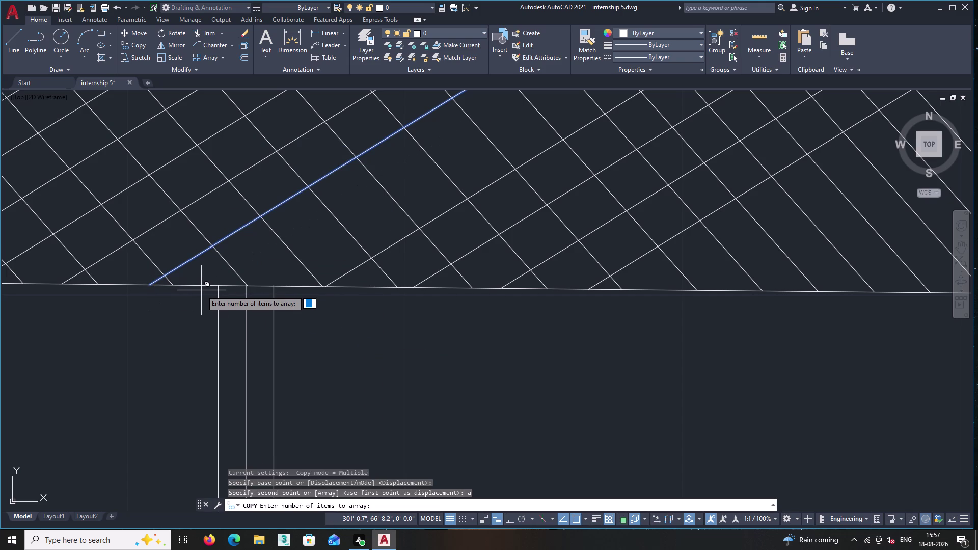
key(2)
key(Return)
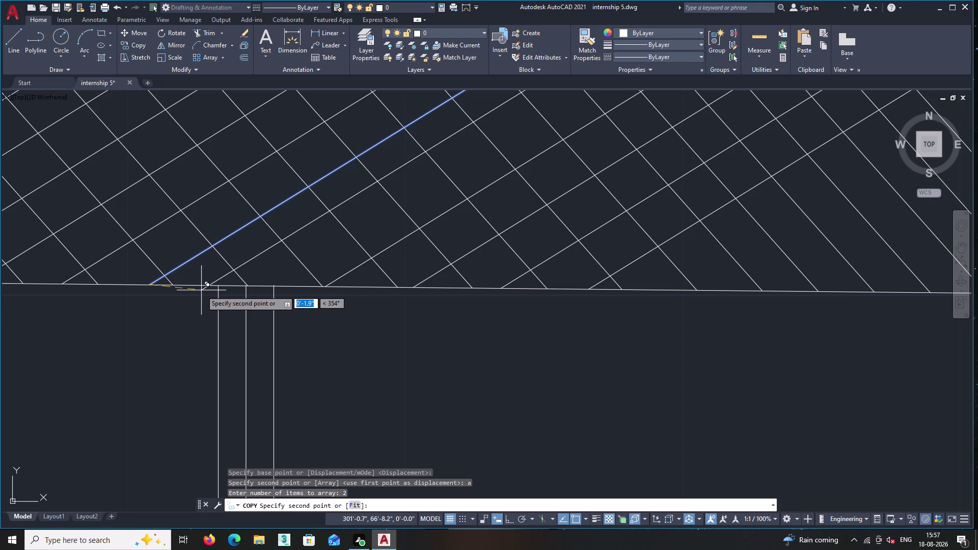
key(2)
key(Return)
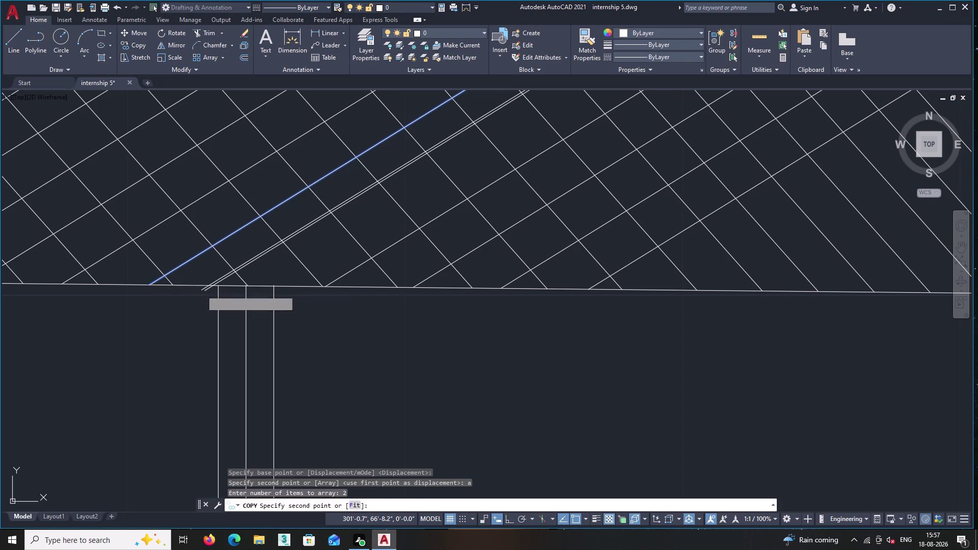
key(Escape)
scroll(down, 3)
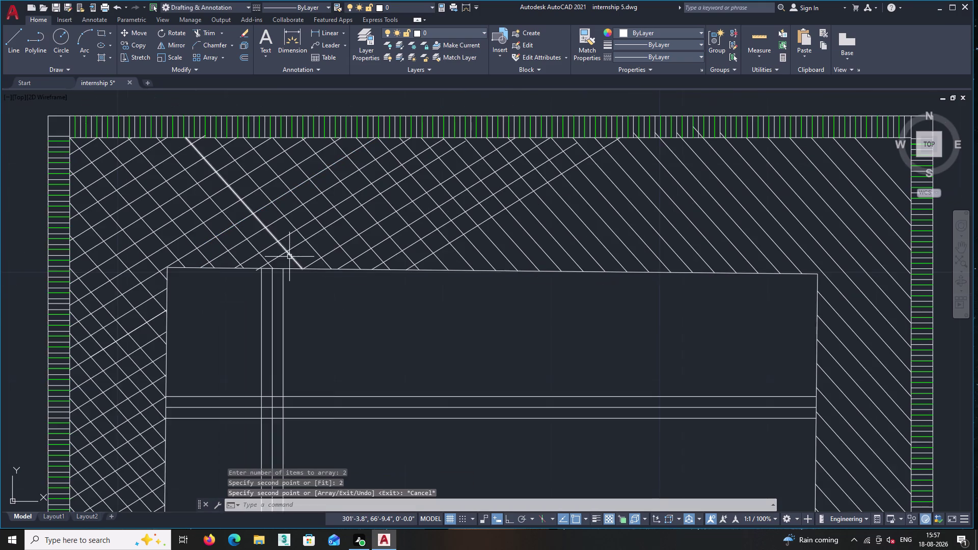
scroll(up, 3)
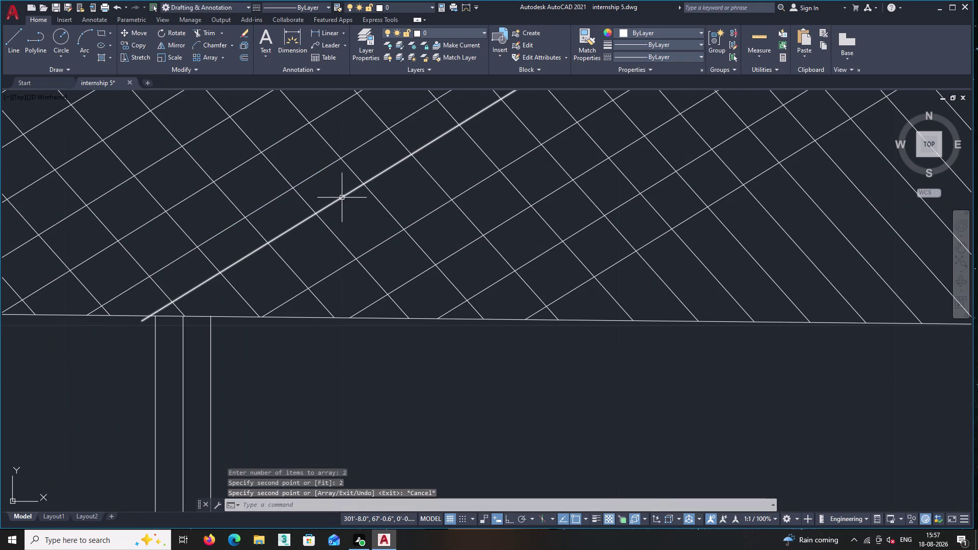
scroll(down, 3)
middle_drag(491, 306, 490, 306)
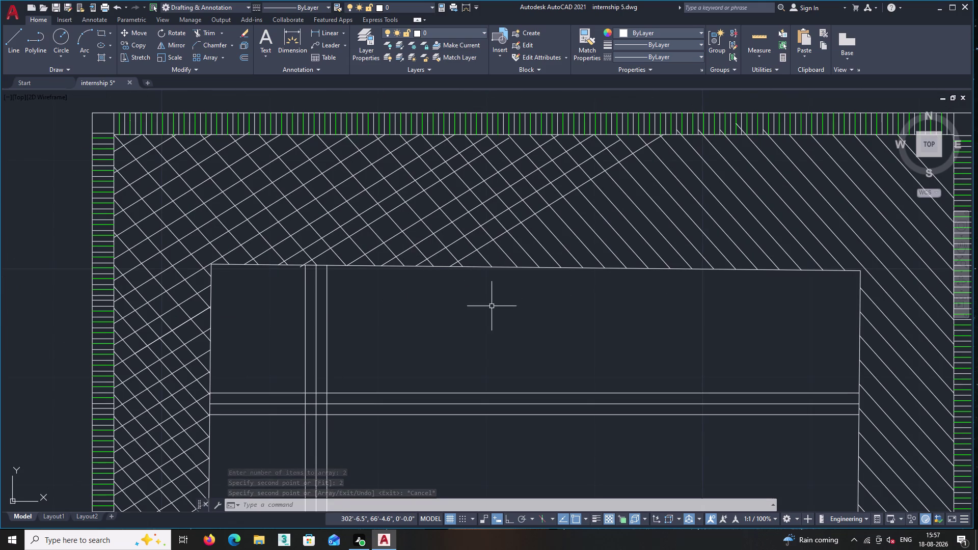
middle_drag(490, 306, 390, 311)
scroll(up, 3)
click(451, 204)
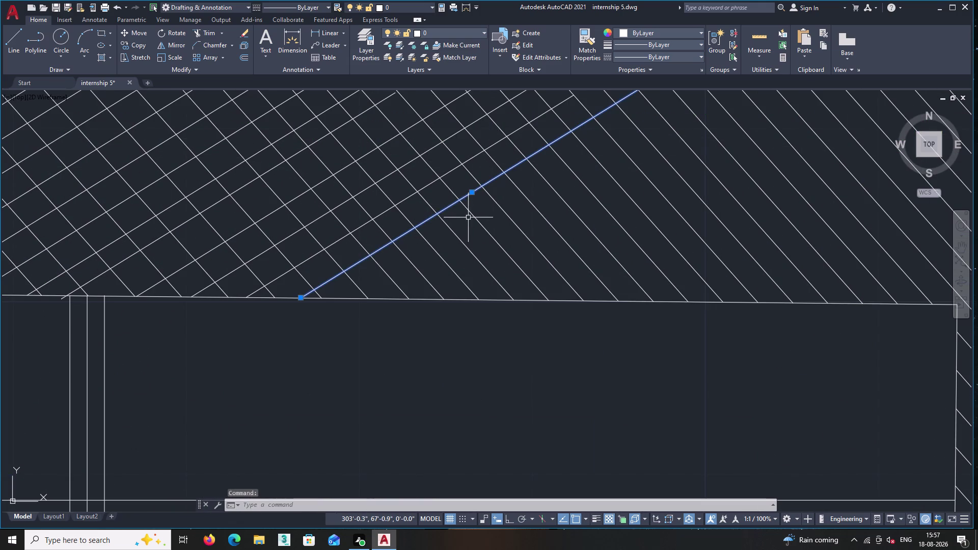
right_click(468, 217)
click(518, 302)
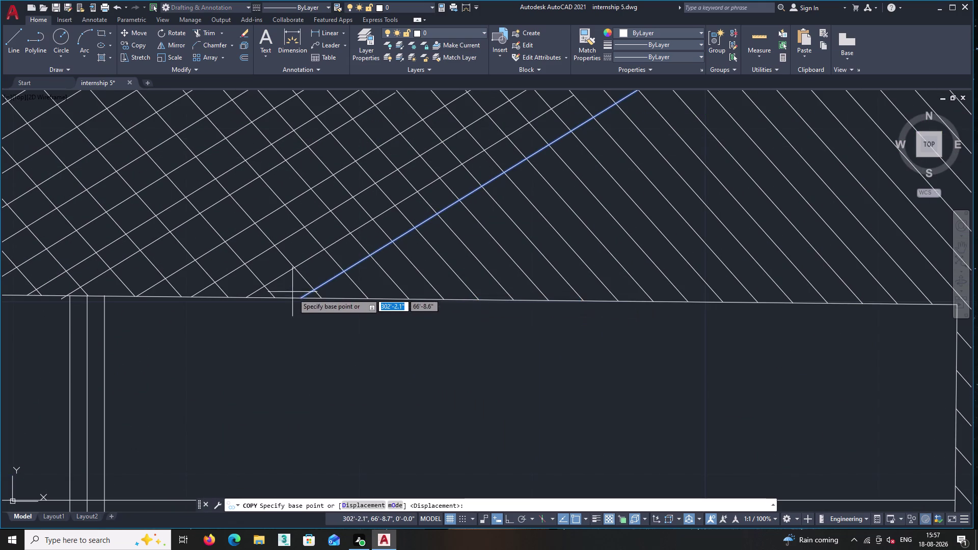
click(303, 299)
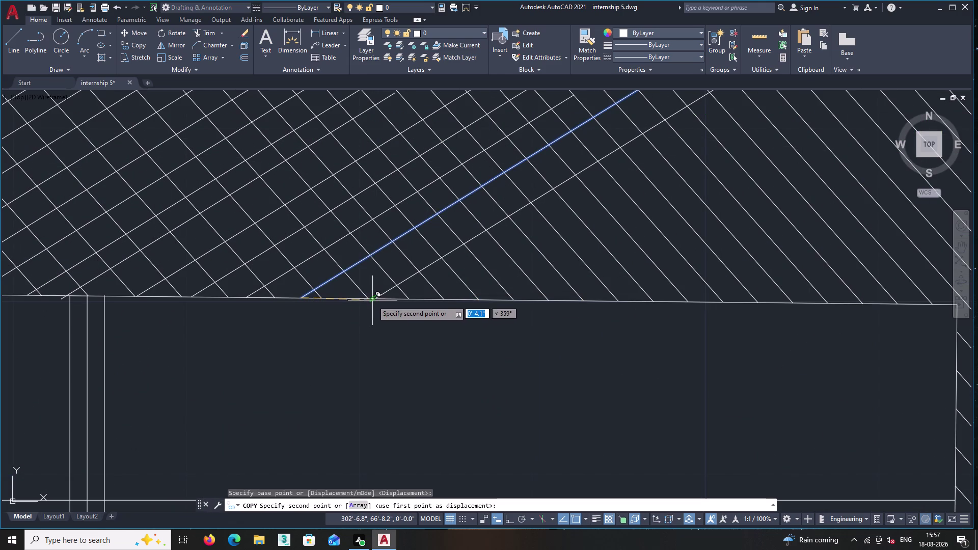
key(F8)
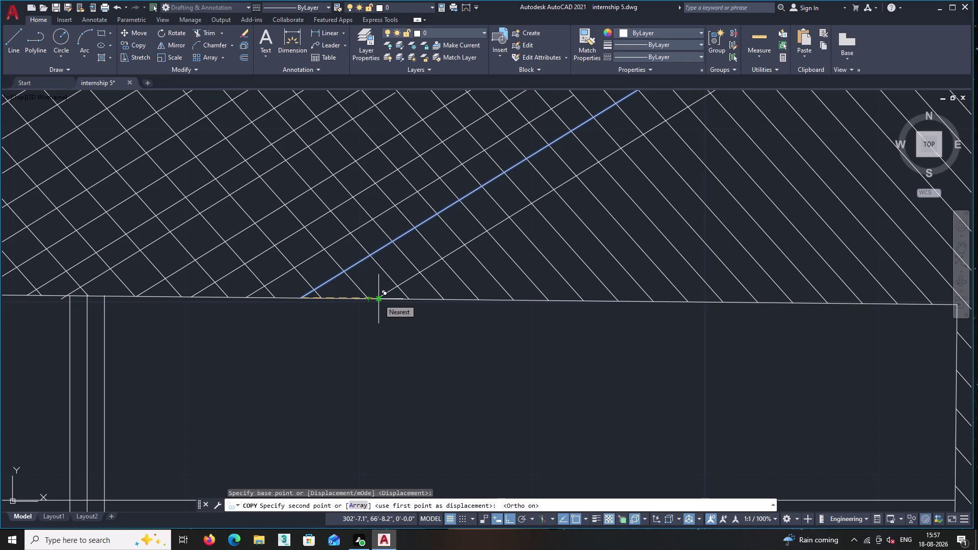
key(a)
key(Return)
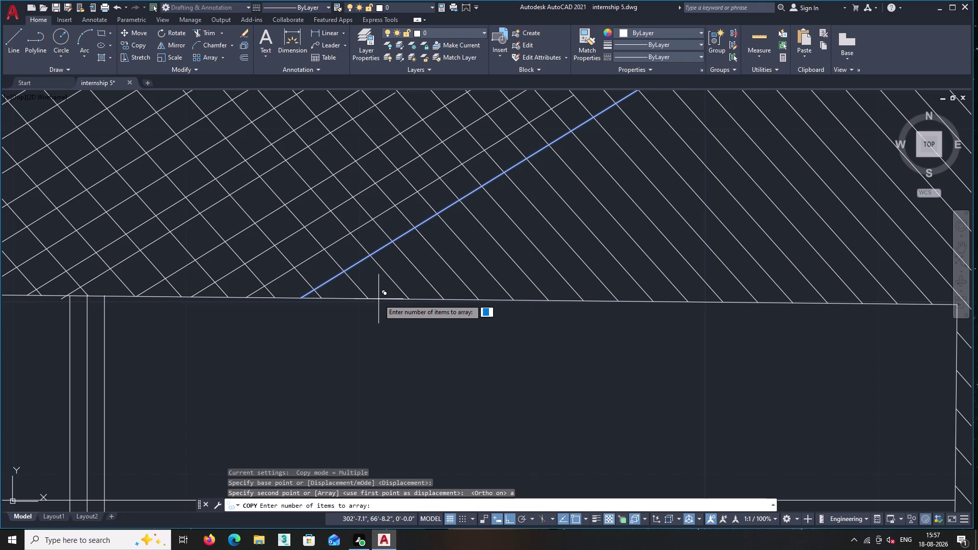
text(10)
key(Return)
scroll(down, 3)
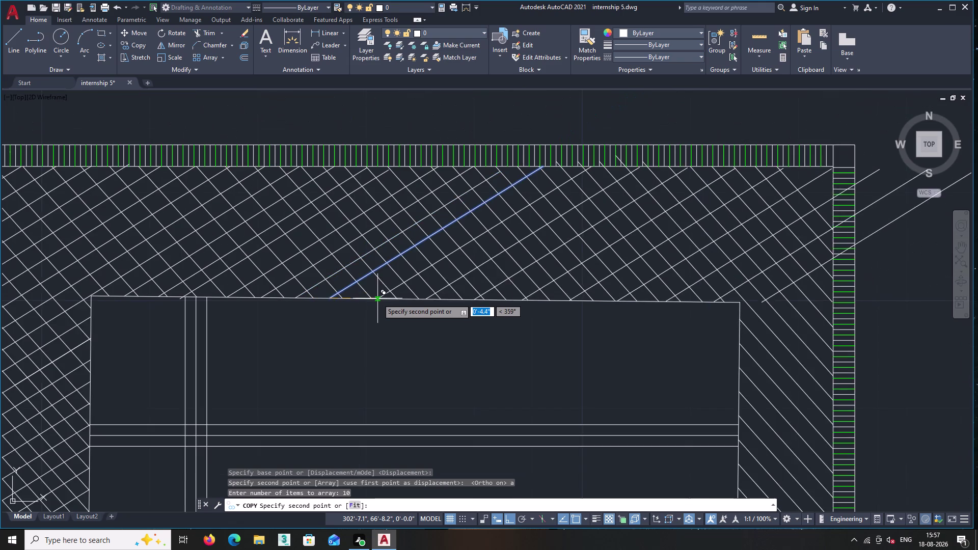
middle_drag(377, 299, 314, 283)
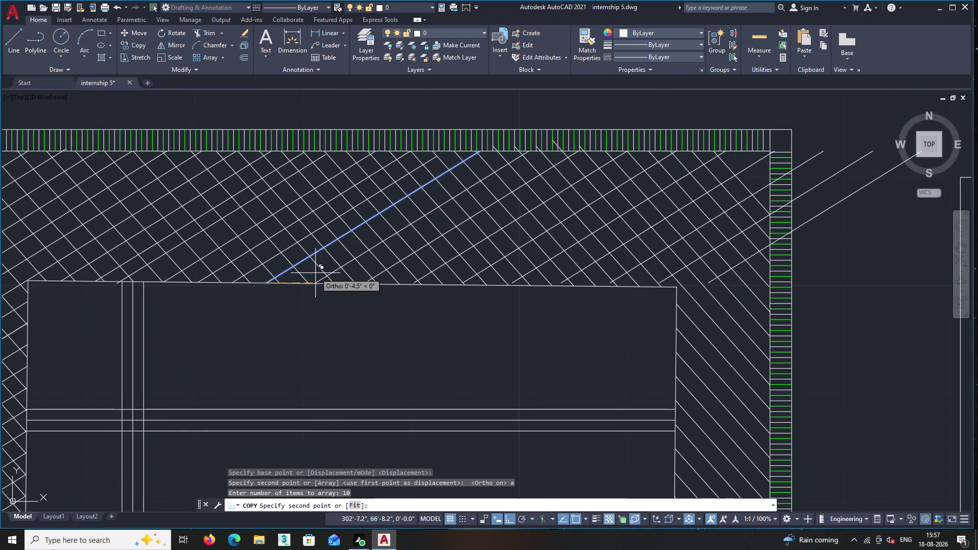
key(2)
key(Return)
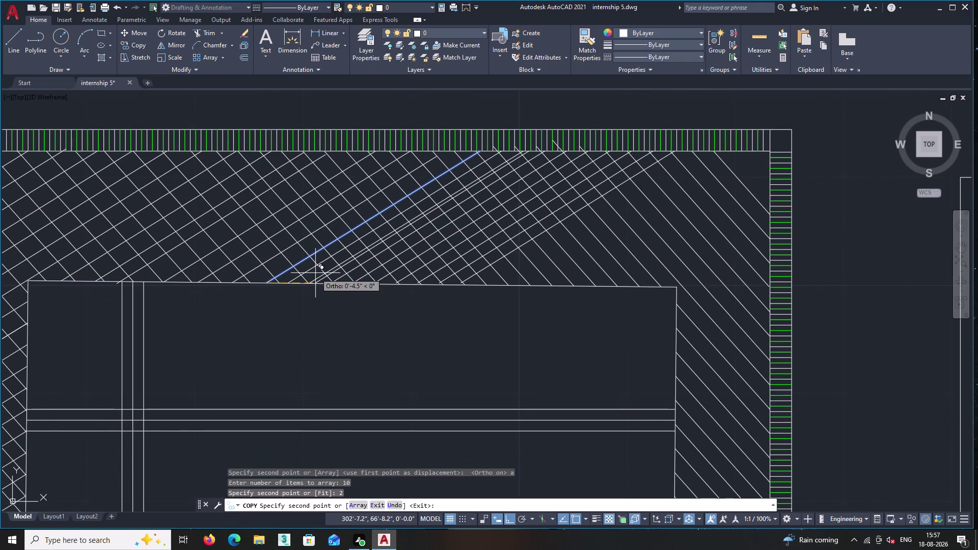
key(Escape)
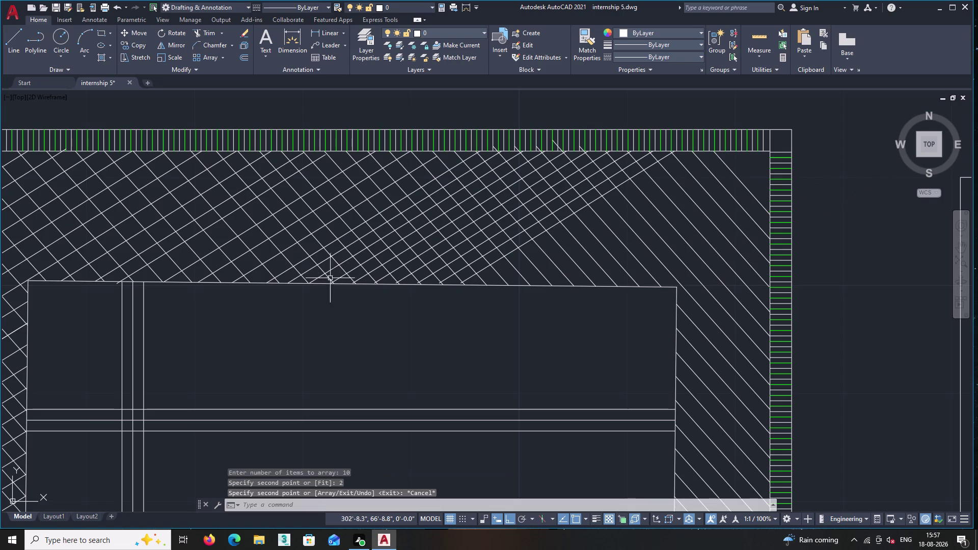
scroll(down, 3)
scroll(up, 3)
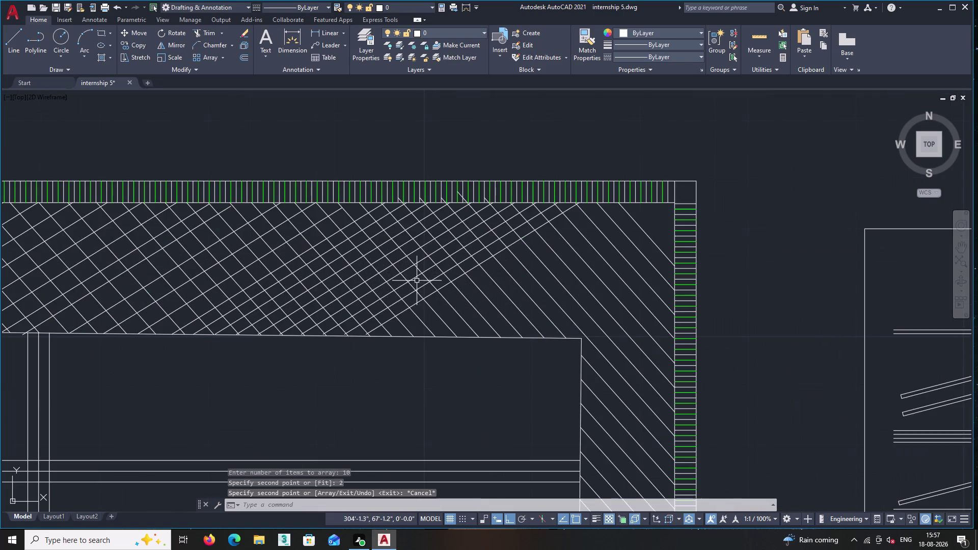
scroll(down, 3)
scroll(up, 3)
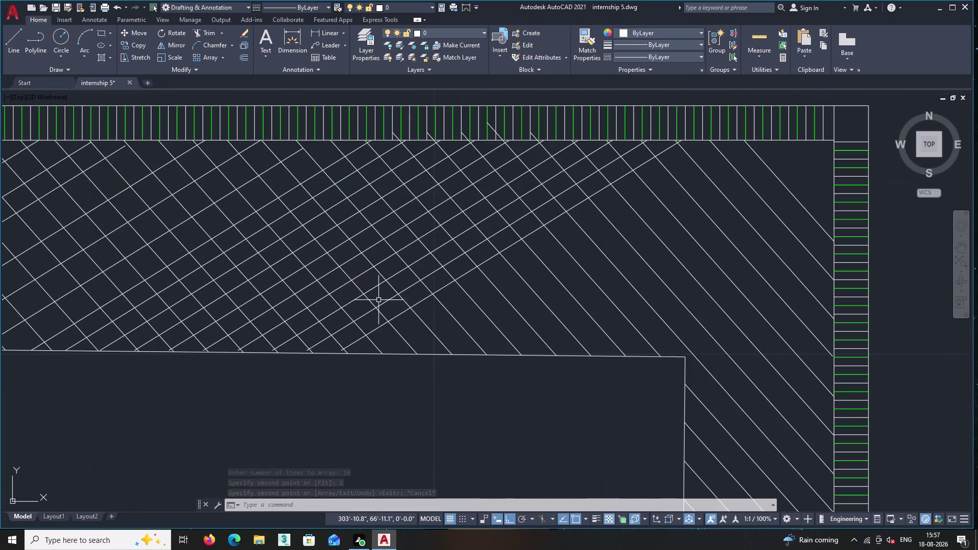
scroll(up, 3)
scroll(down, 3)
scroll(down, 3)
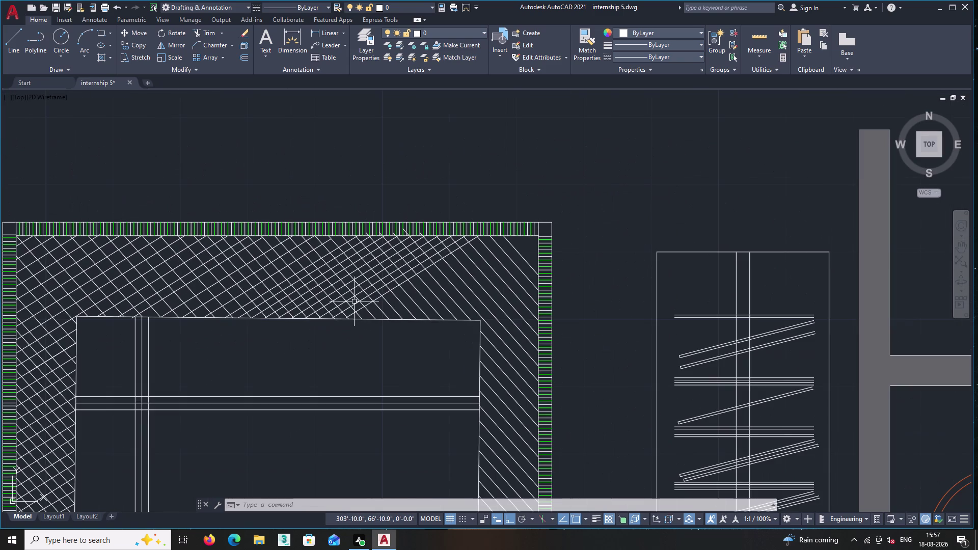
scroll(up, 3)
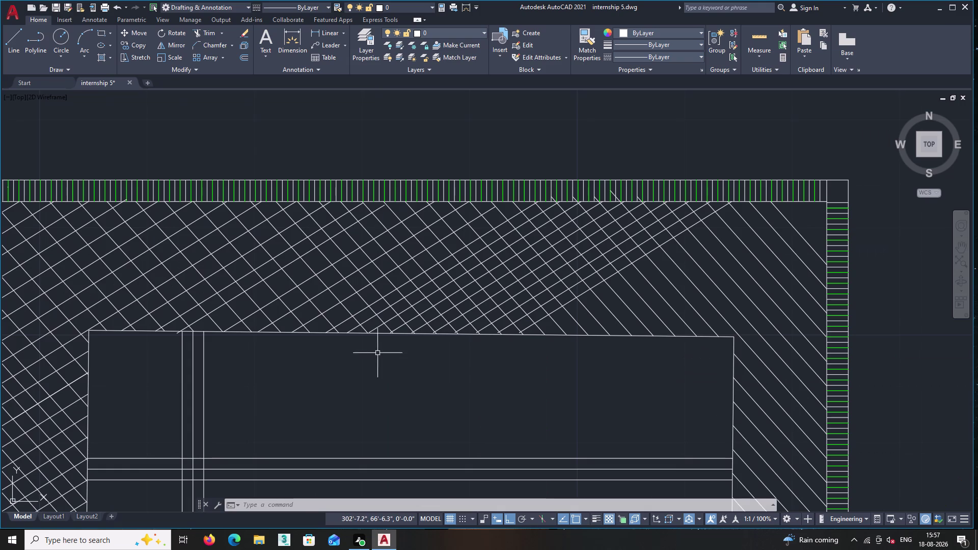
key(ctrl+z)
key(ctrl+z)
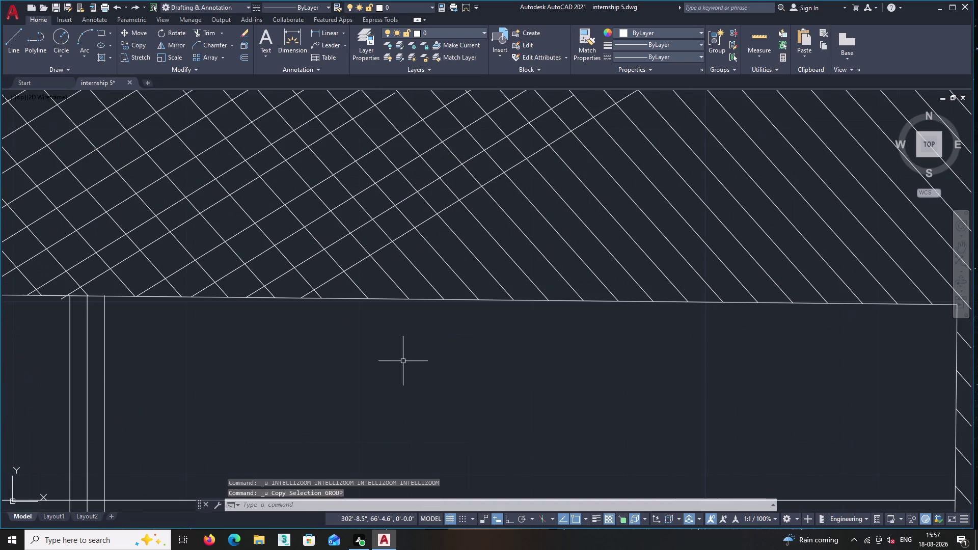
Undo the earlier copies of the diagonal lines.
key(ctrl+z)
key(ctrl+z)
scroll(down, 3)
middle_drag(472, 366, 423, 384)
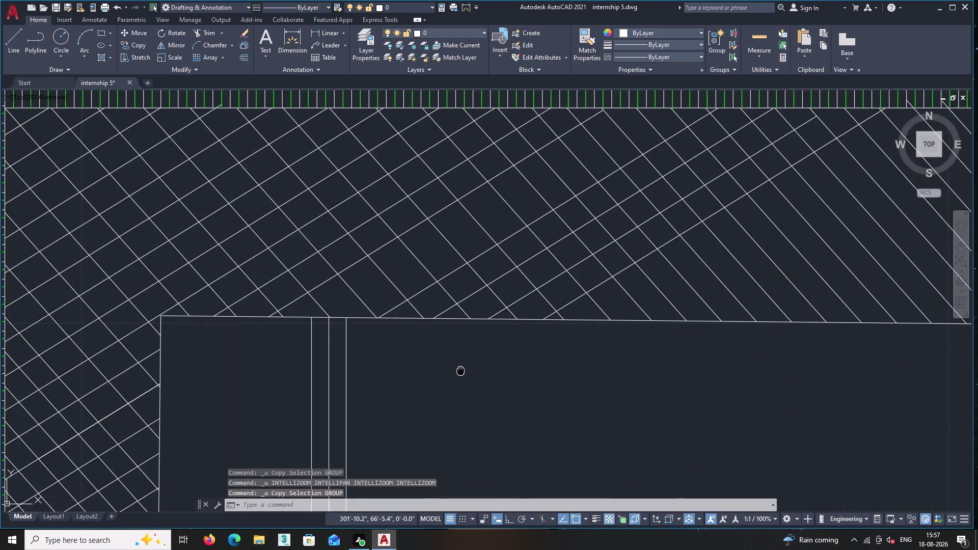
middle_drag(424, 384, 373, 405)
key(ctrl+z)
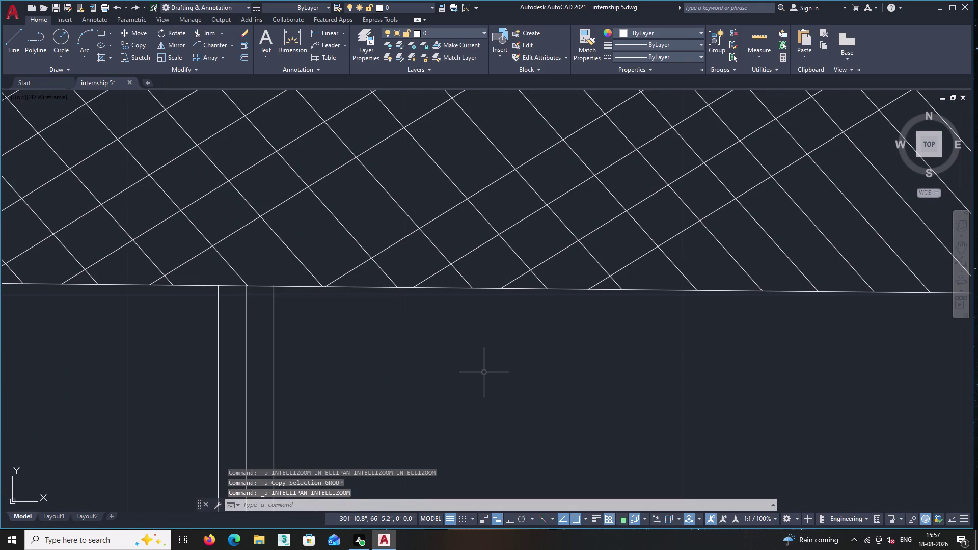
Start an Aligned dimension from the Annotation panel's Dimension dropdown.
middle_drag(464, 372, 295, 428)
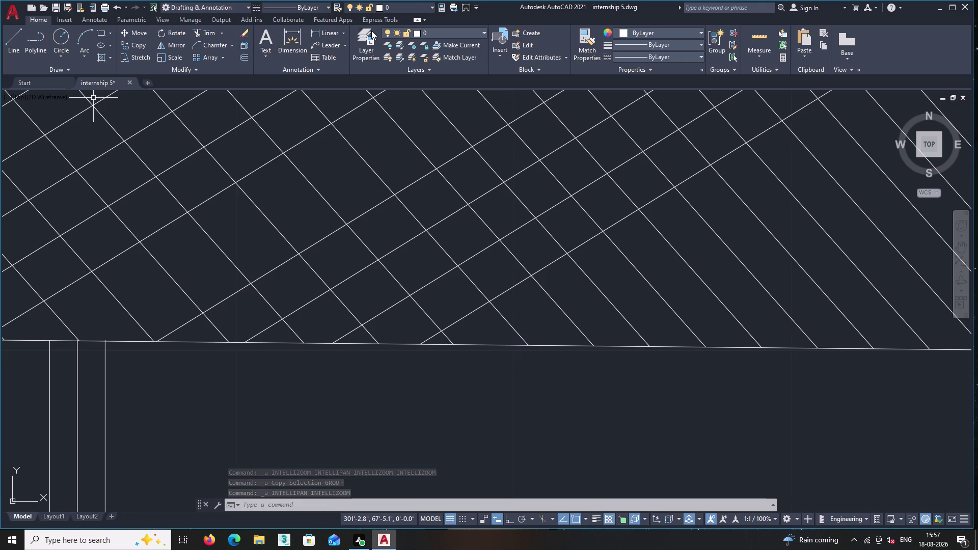
triple_click(345, 30)
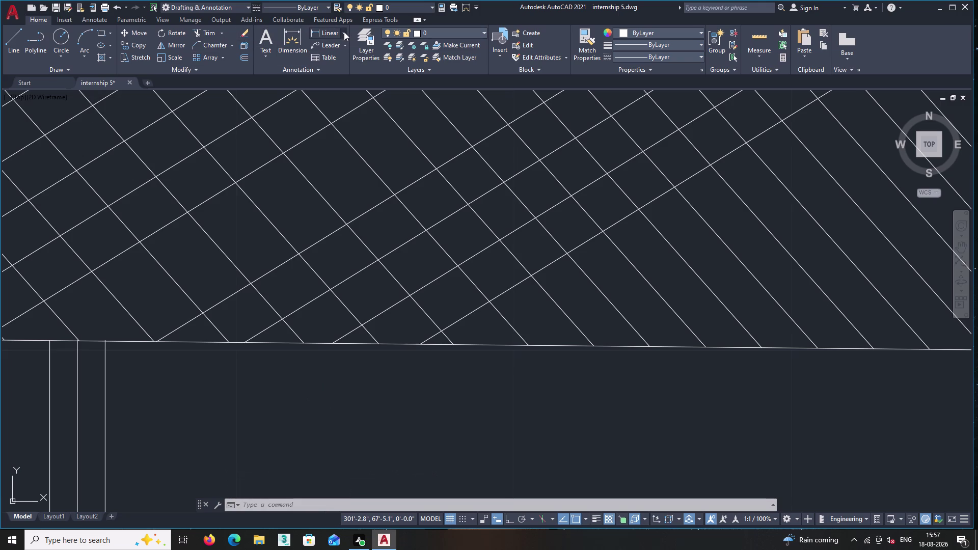
double_click(340, 67)
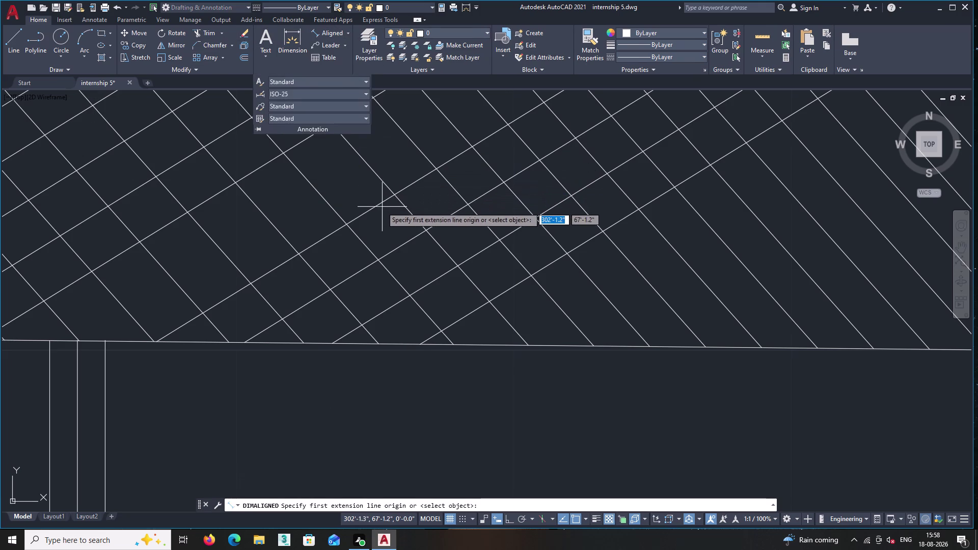
click(377, 206)
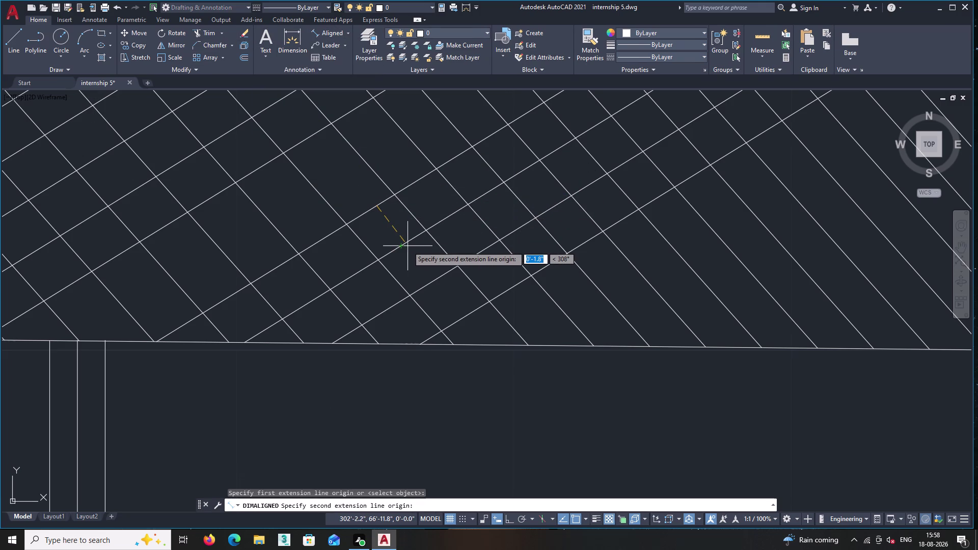
click(407, 243)
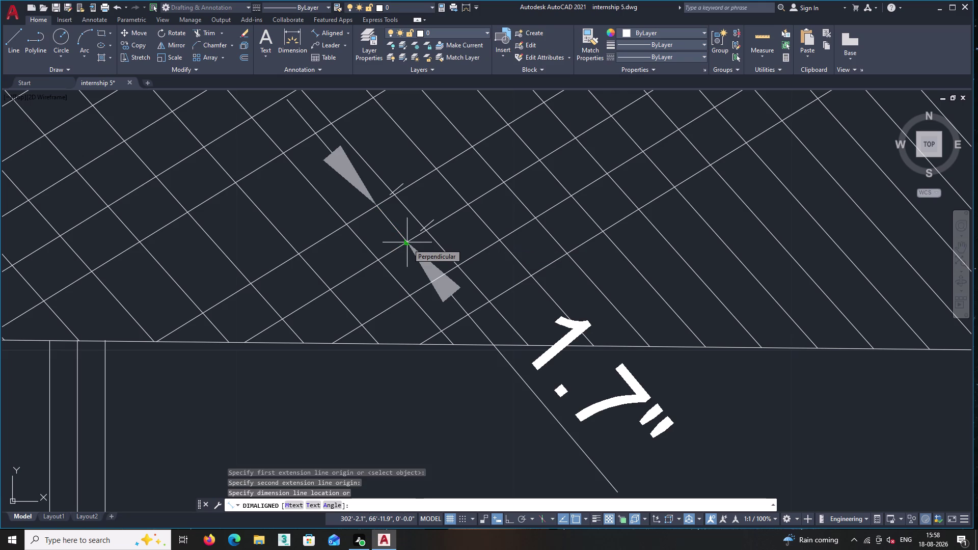
key(Escape)
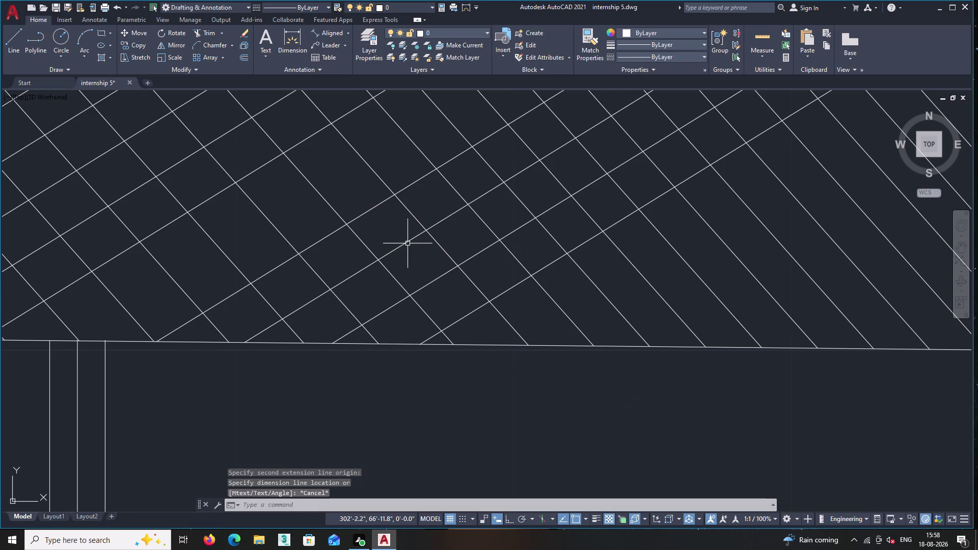
scroll(down, 3)
scroll(up, 3)
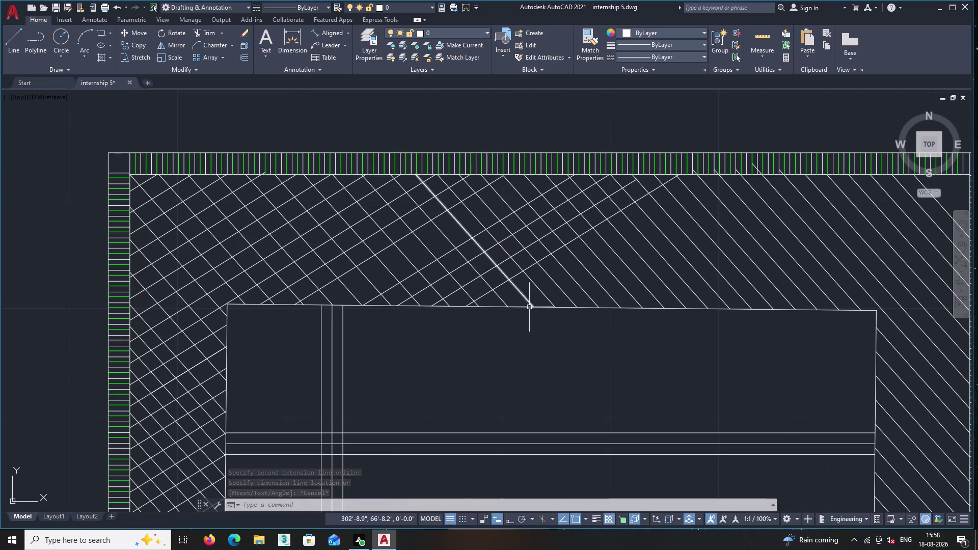
middle_drag(521, 307, 478, 322)
click(11, 32)
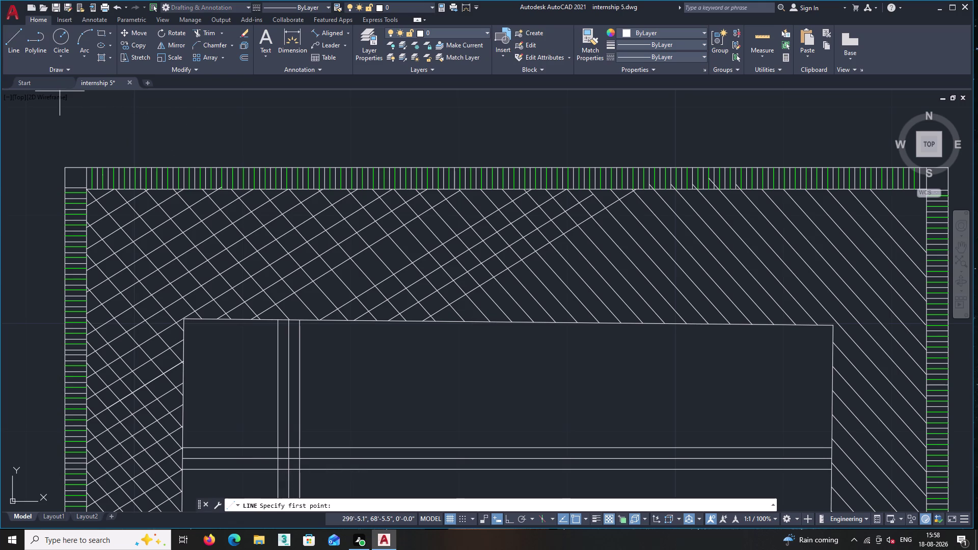
scroll(up, 3)
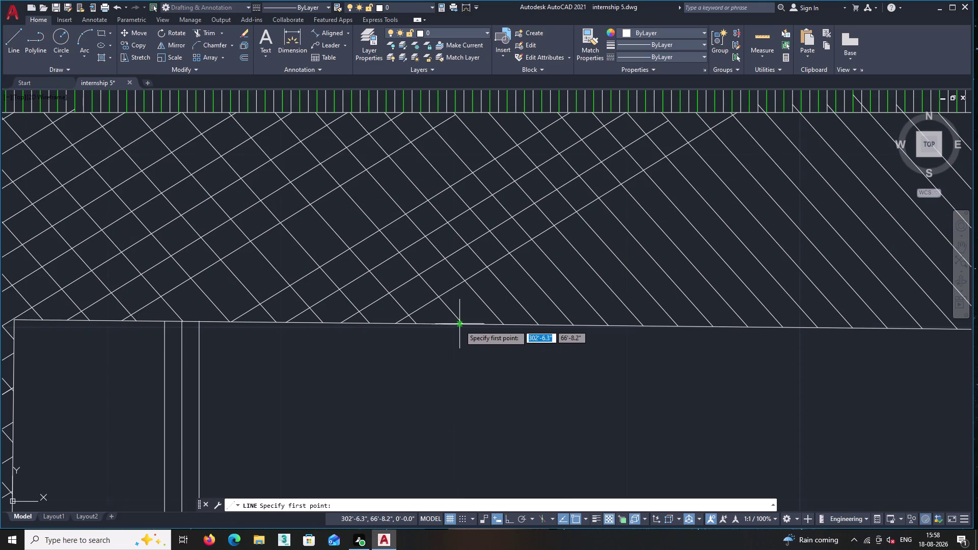
double_click(462, 326)
middle_drag(513, 284, 347, 342)
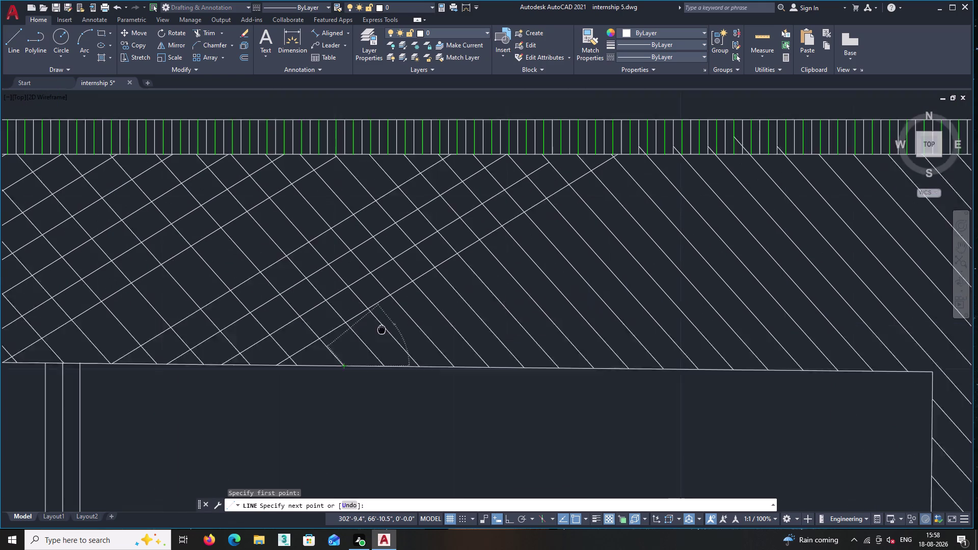
middle_drag(347, 341, 256, 374)
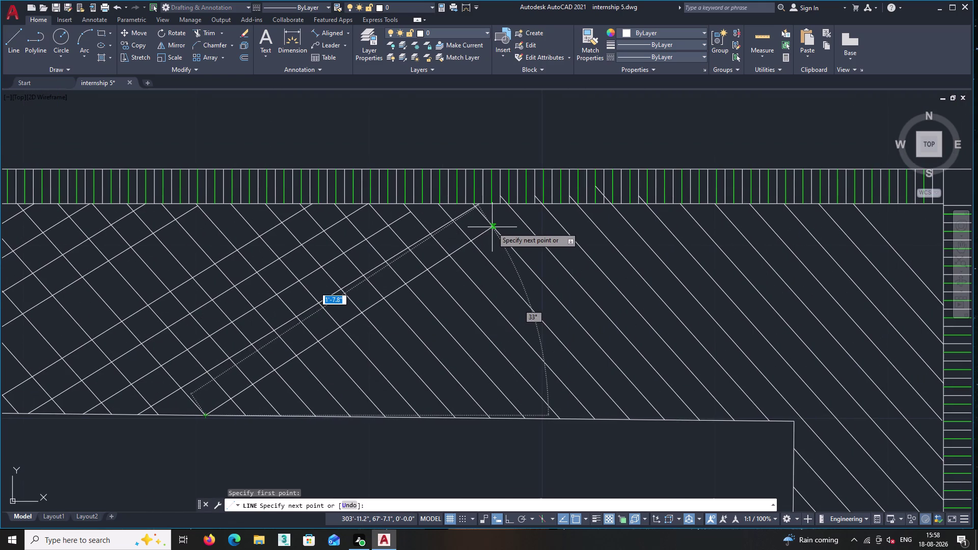
click(542, 203)
key(Return)
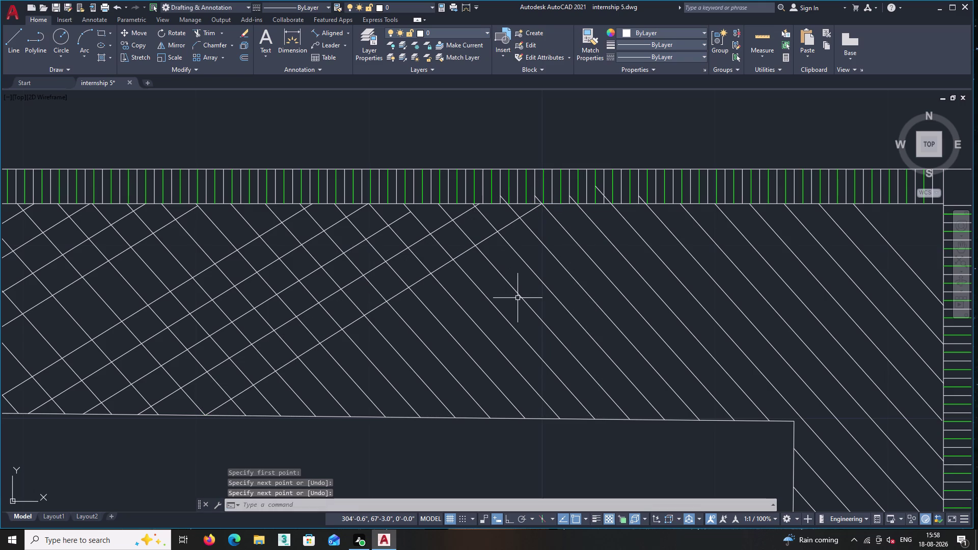
key(Return)
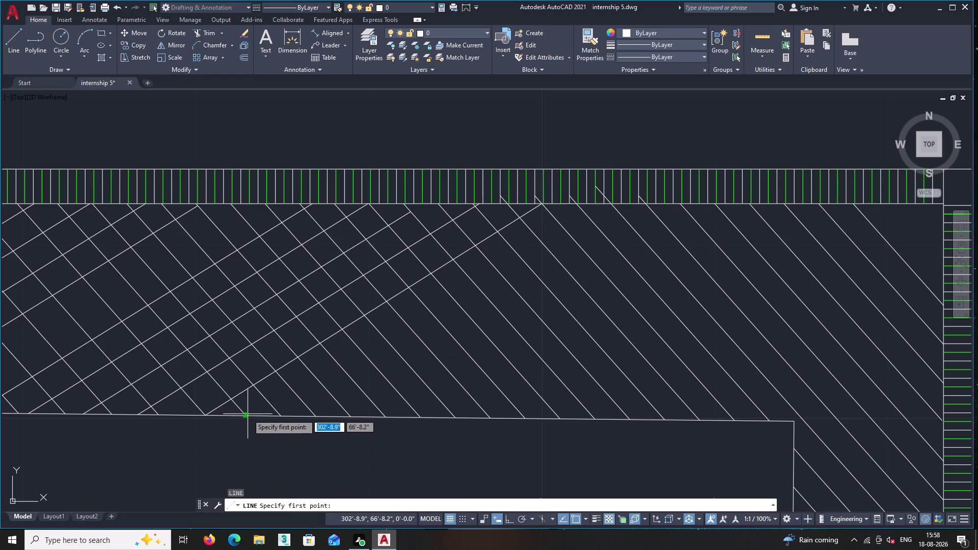
double_click(282, 417)
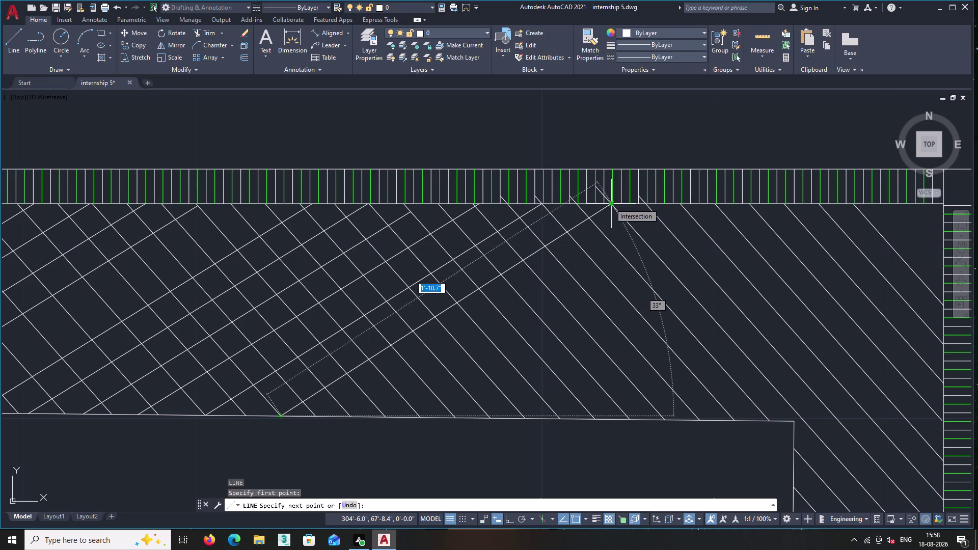
key(Return)
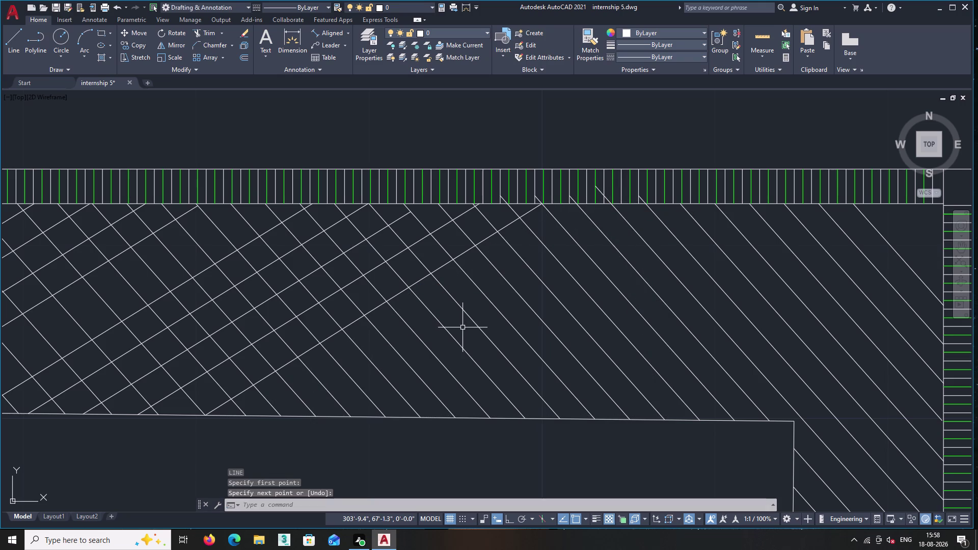
key(Return)
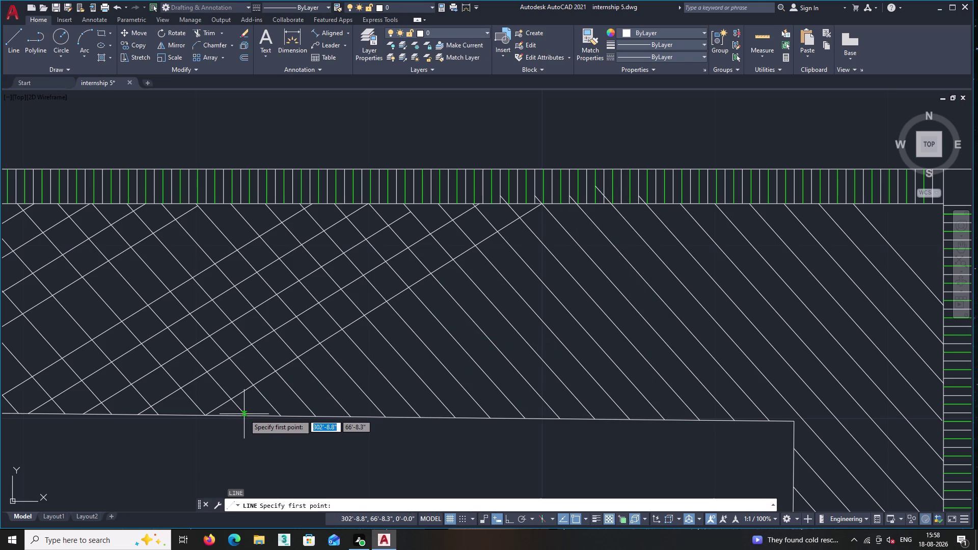
double_click(245, 416)
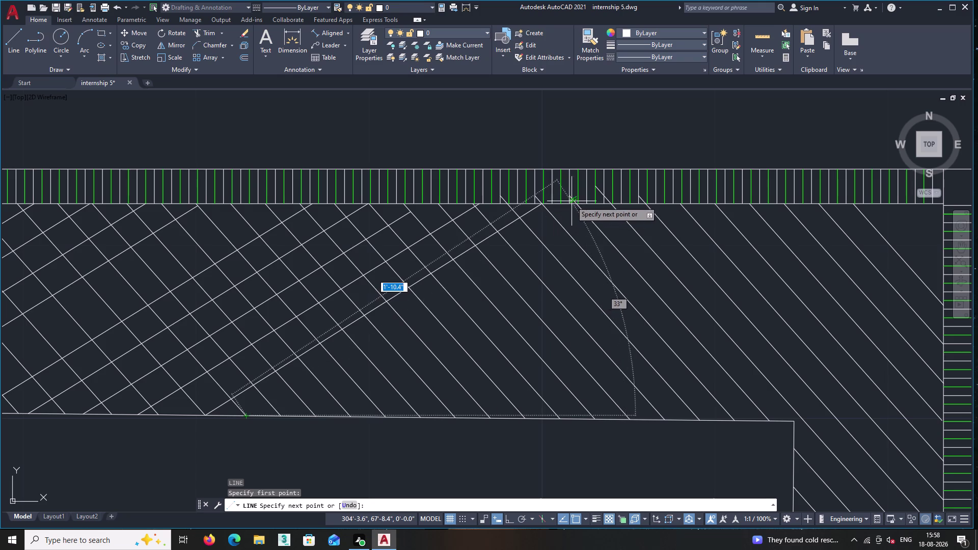
double_click(577, 204)
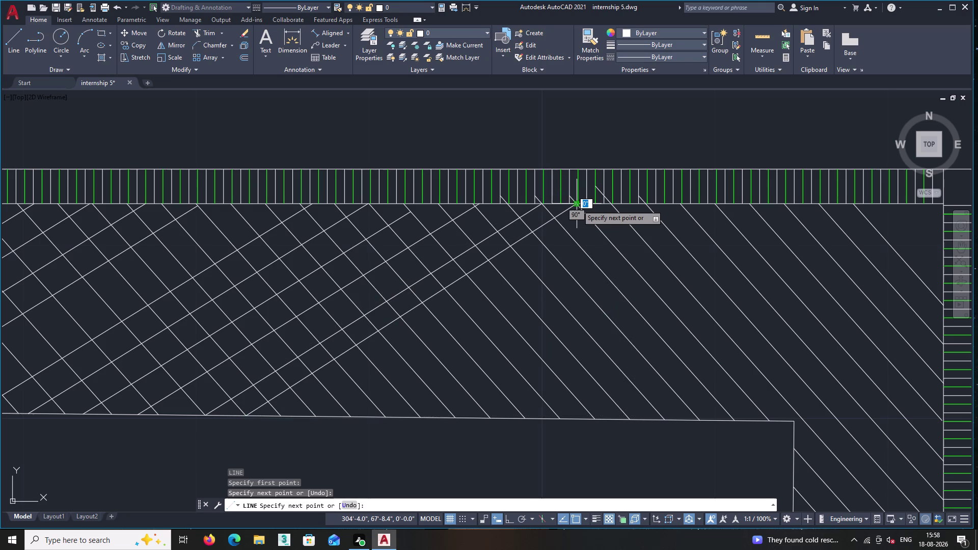
key(Return)
middle_drag(532, 308, 431, 205)
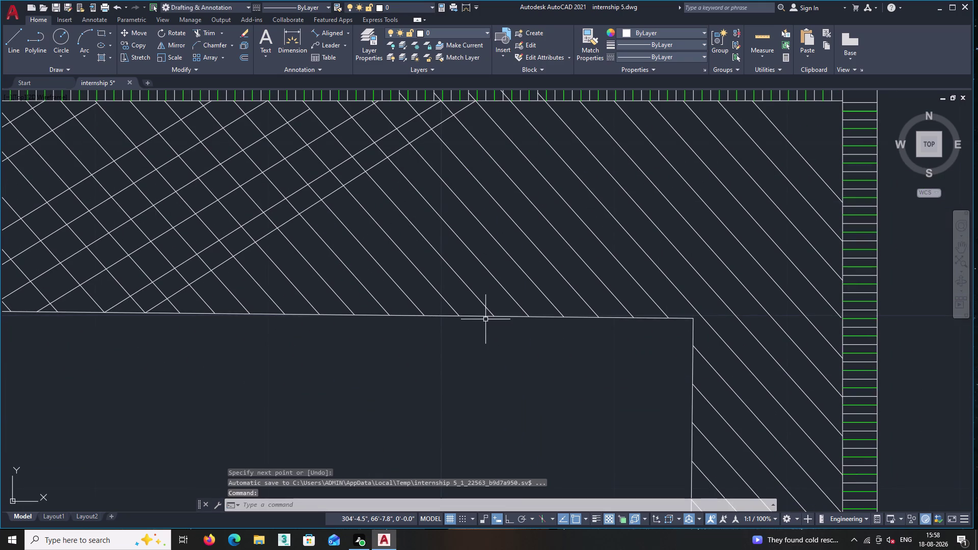
key(Return)
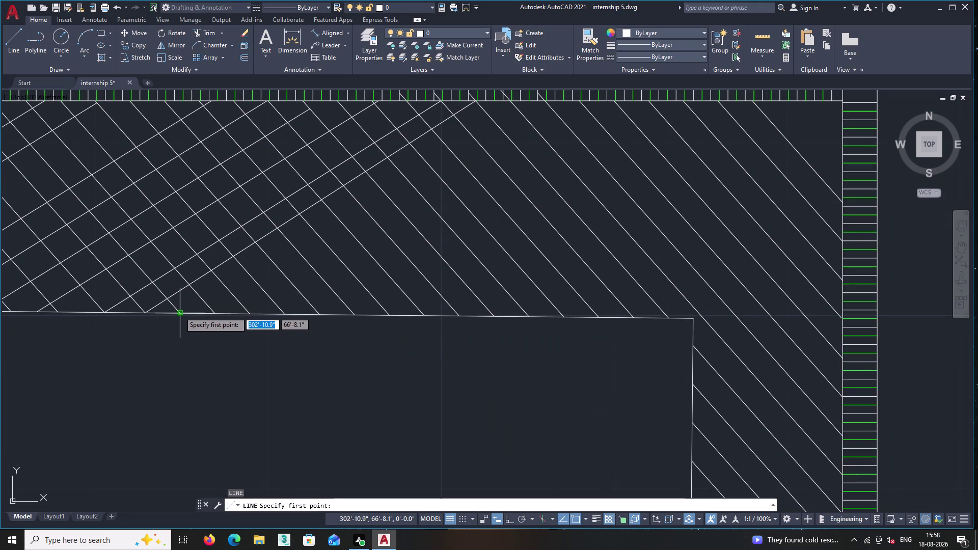
click(180, 312)
middle_drag(400, 217, 141, 417)
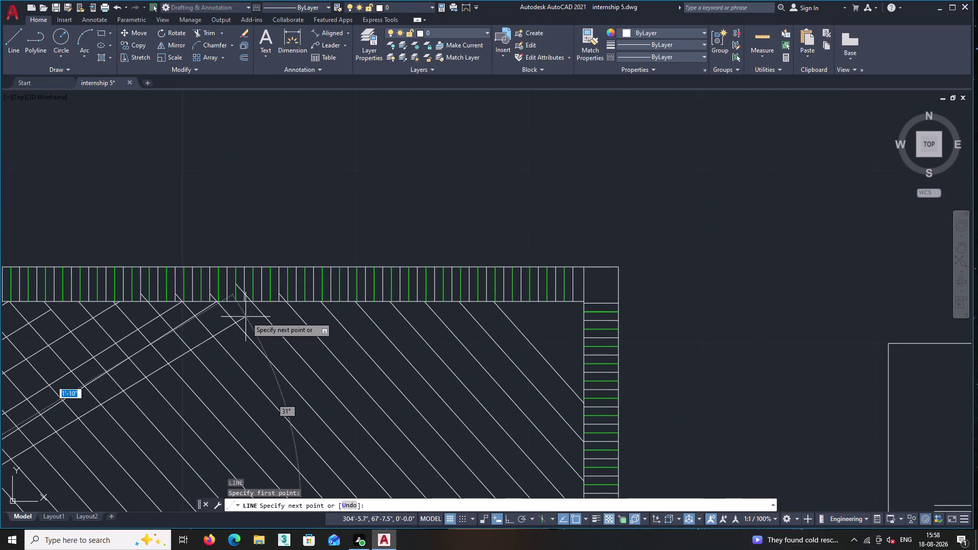
click(251, 301)
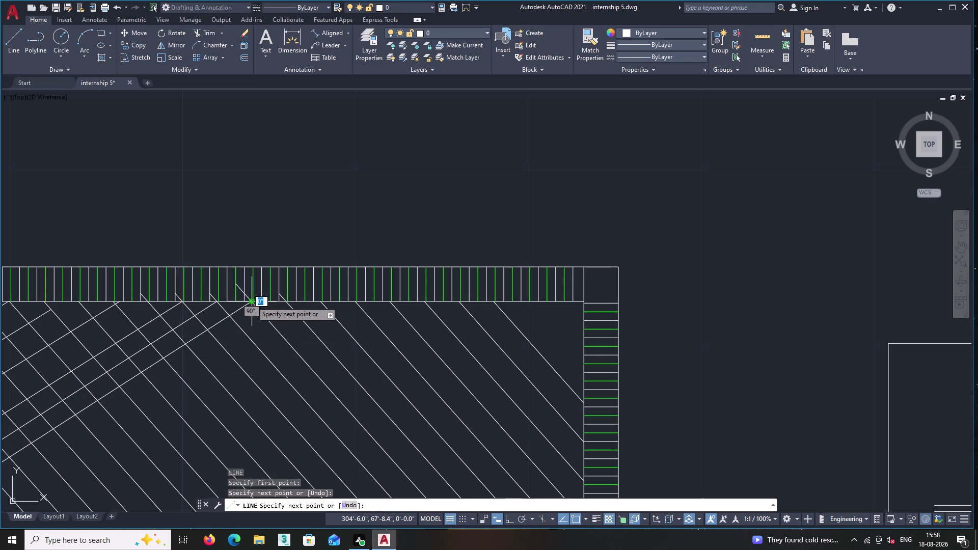
key(Return)
middle_drag(265, 362, 499, 125)
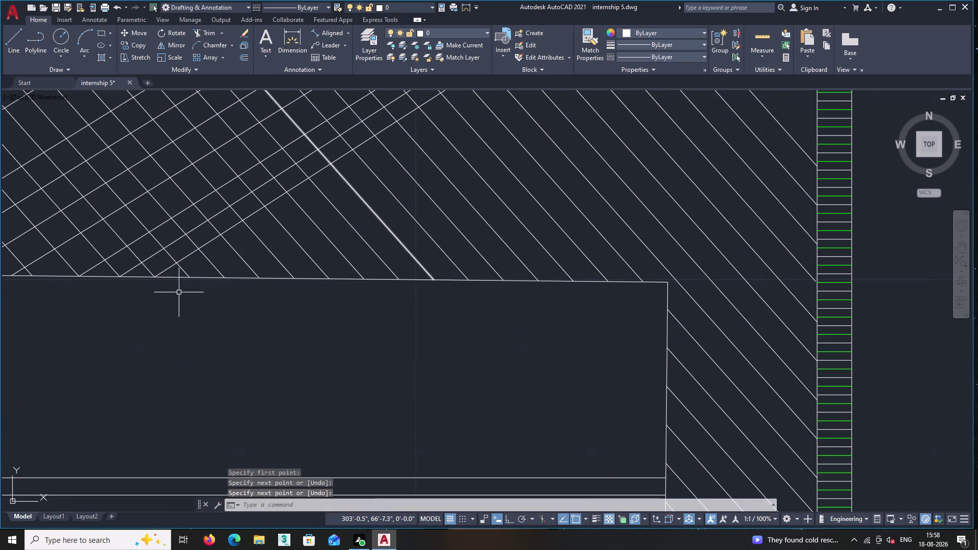
scroll(down, 3)
middle_drag(162, 296, 222, 286)
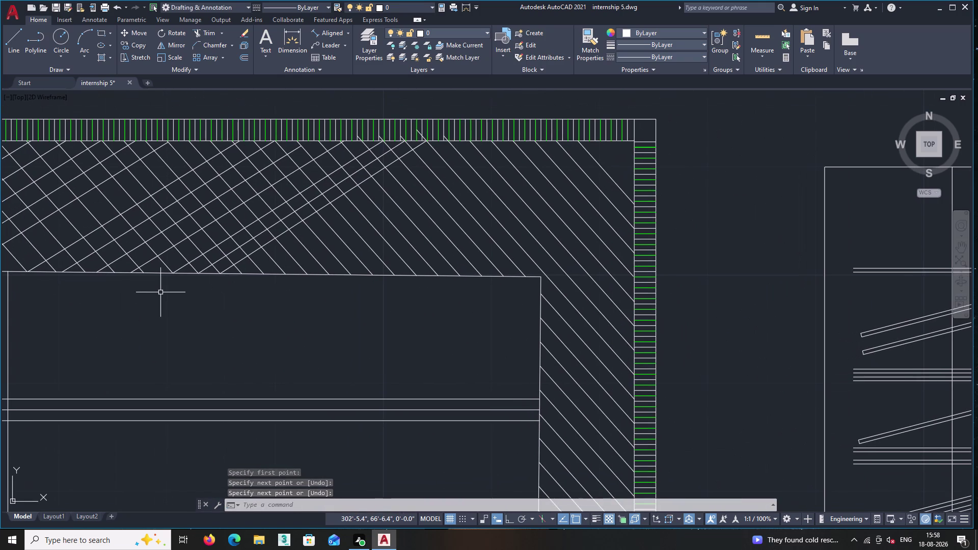
key(Return)
middle_drag(81, 294, 288, 304)
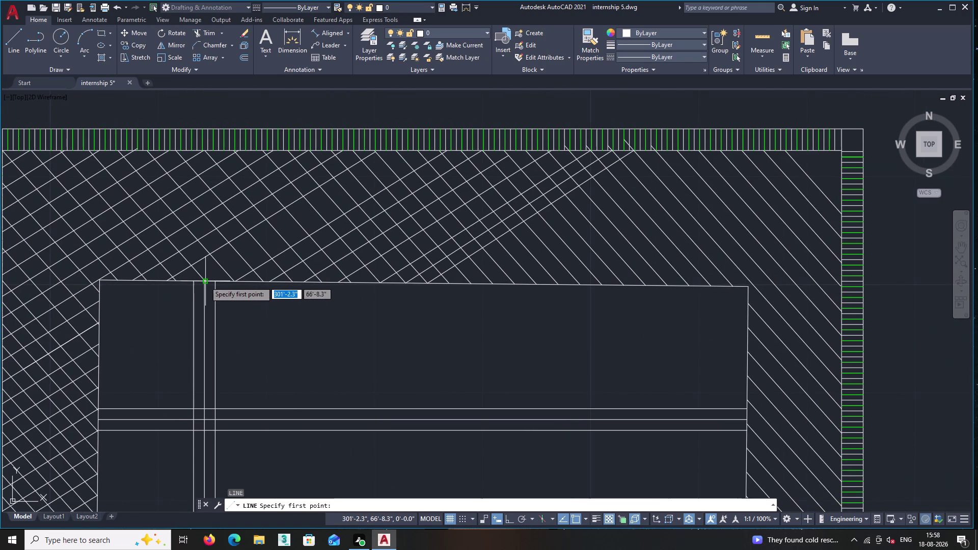
click(203, 281)
middle_drag(294, 234, 225, 326)
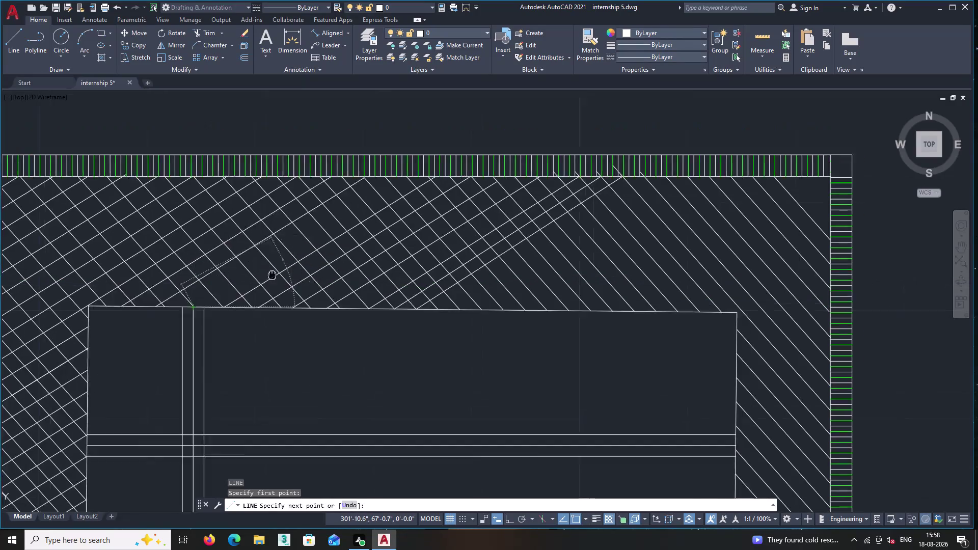
middle_drag(225, 326, 193, 356)
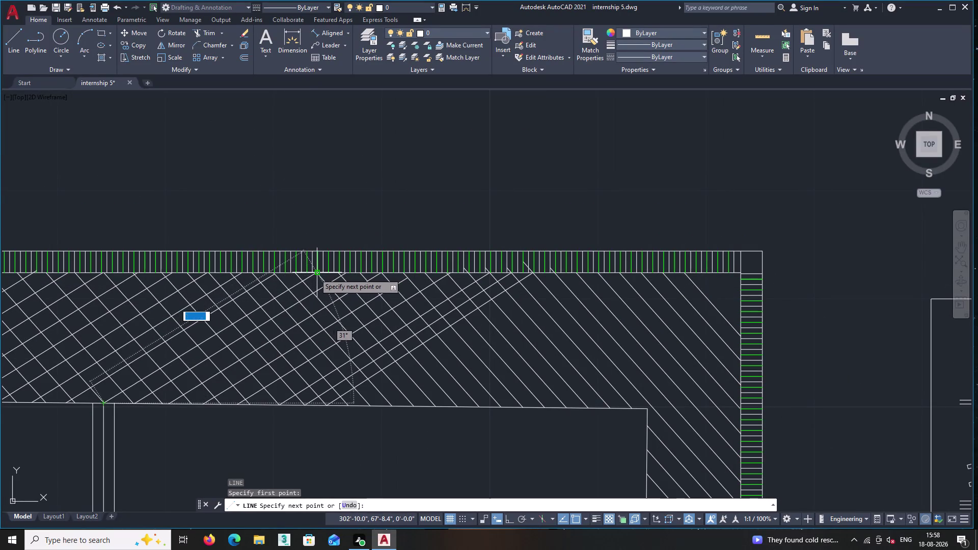
click(313, 274)
key(Return)
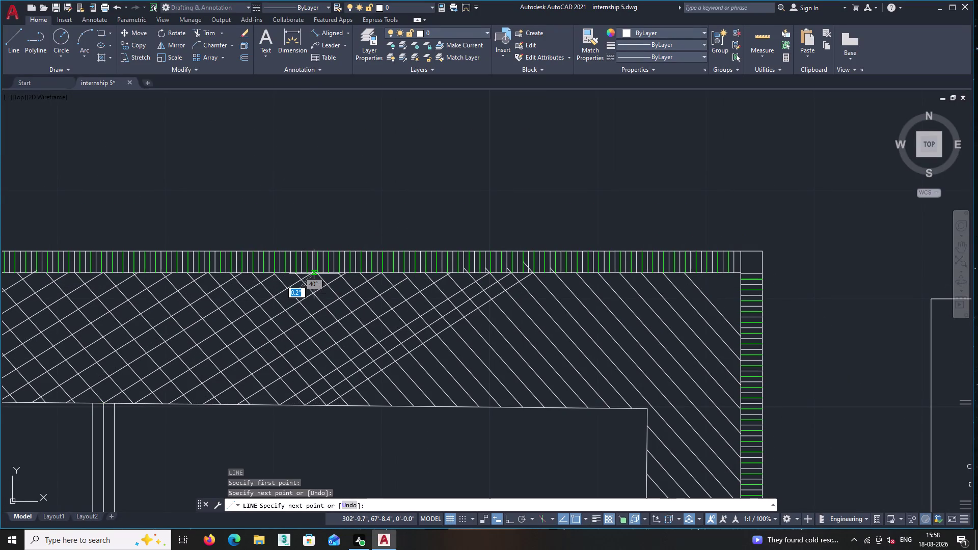
middle_drag(365, 378, 364, 364)
scroll(down, 3)
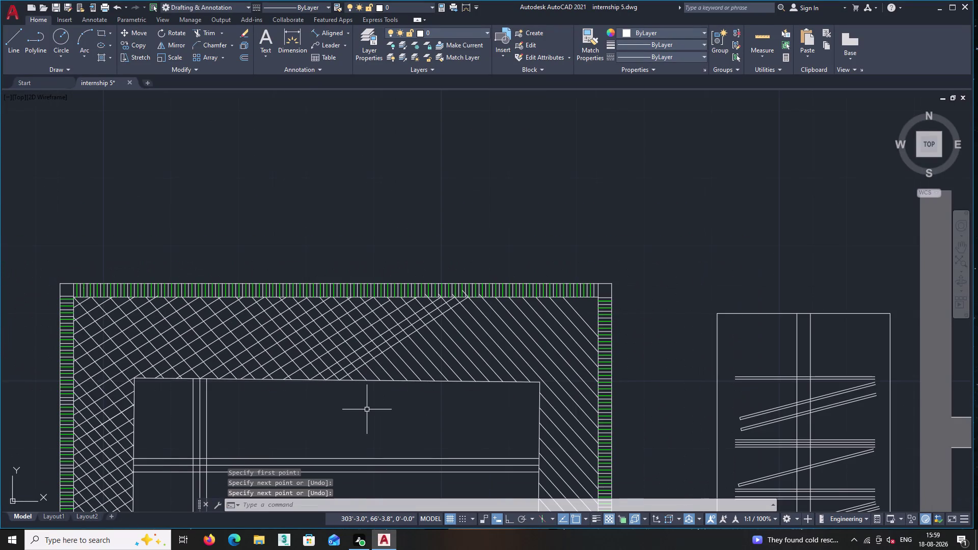
key(Return)
scroll(up, 3)
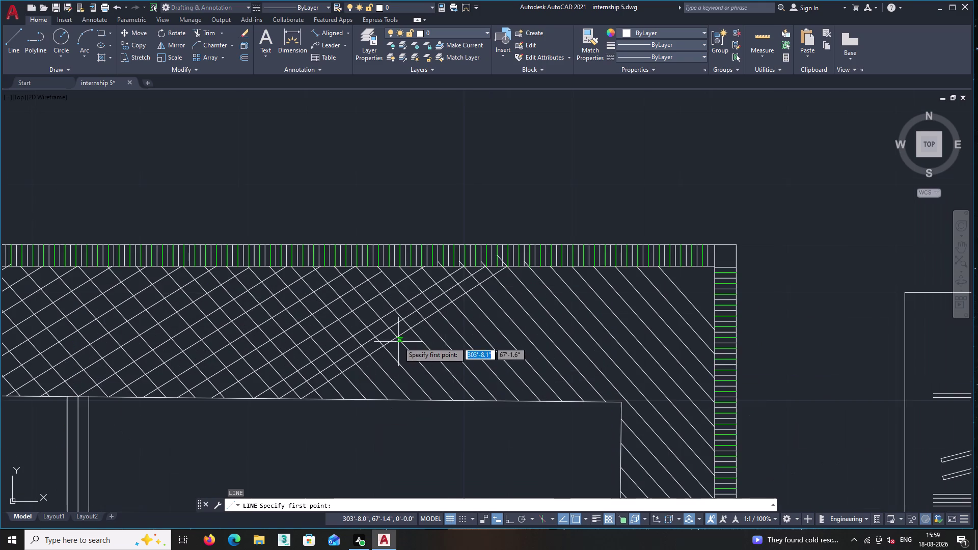
scroll(up, 3)
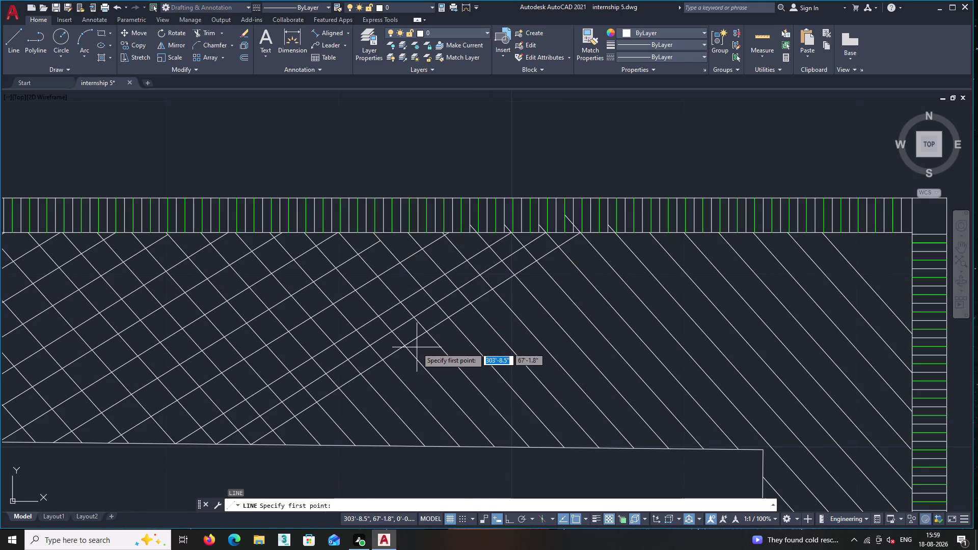
middle_click(466, 406)
middle_drag(465, 401, 418, 332)
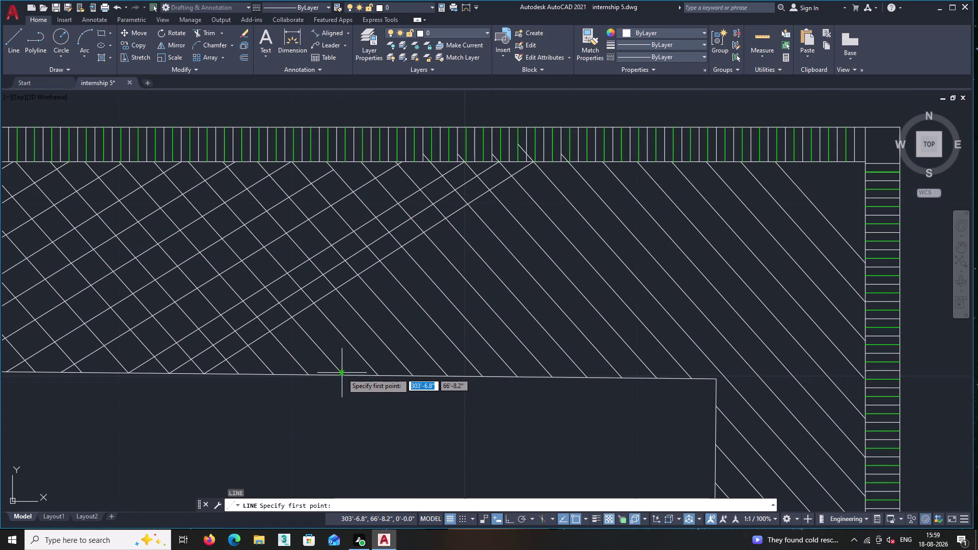
key(Escape)
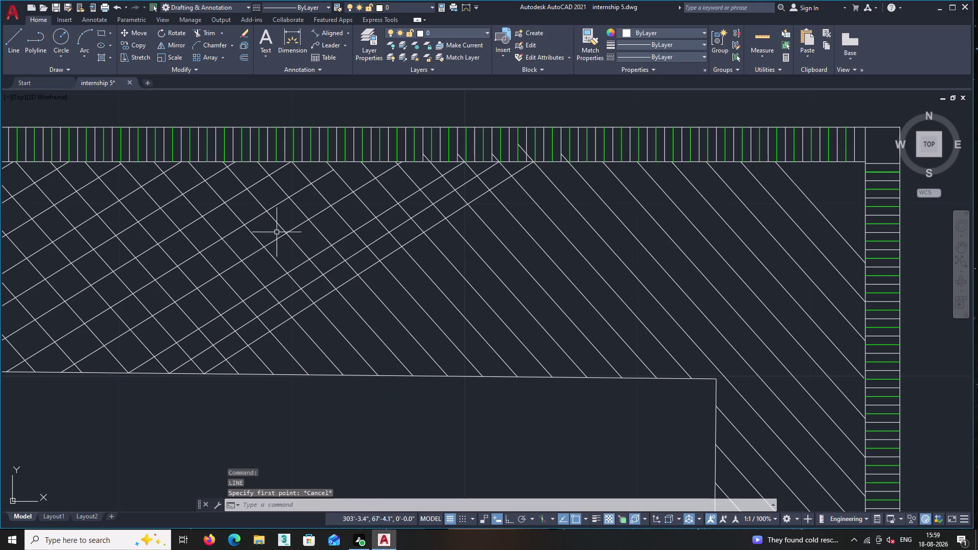
double_click(245, 58)
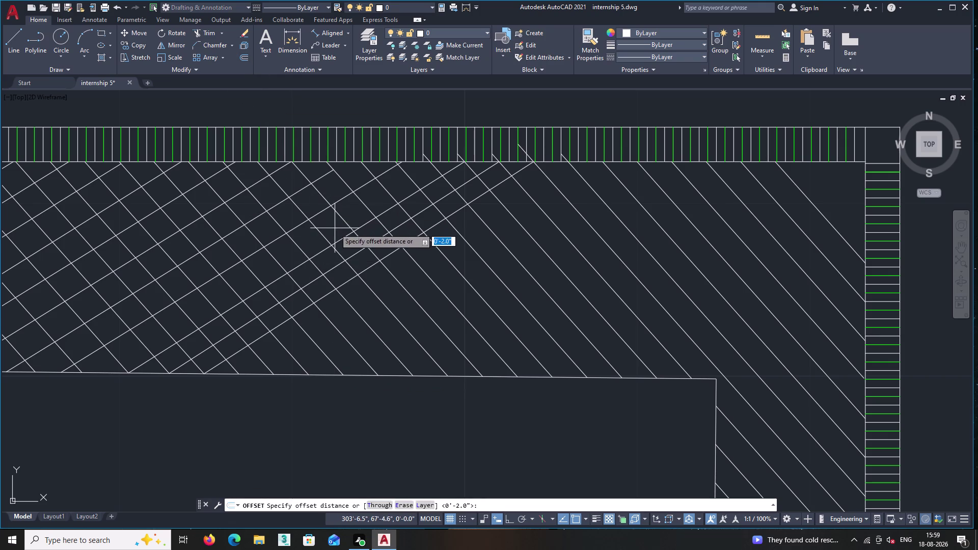
Copy the up-right diagonal at distances 10 and 3, then delete the misplaced copy.
key(Escape)
click(365, 268)
right_click(386, 285)
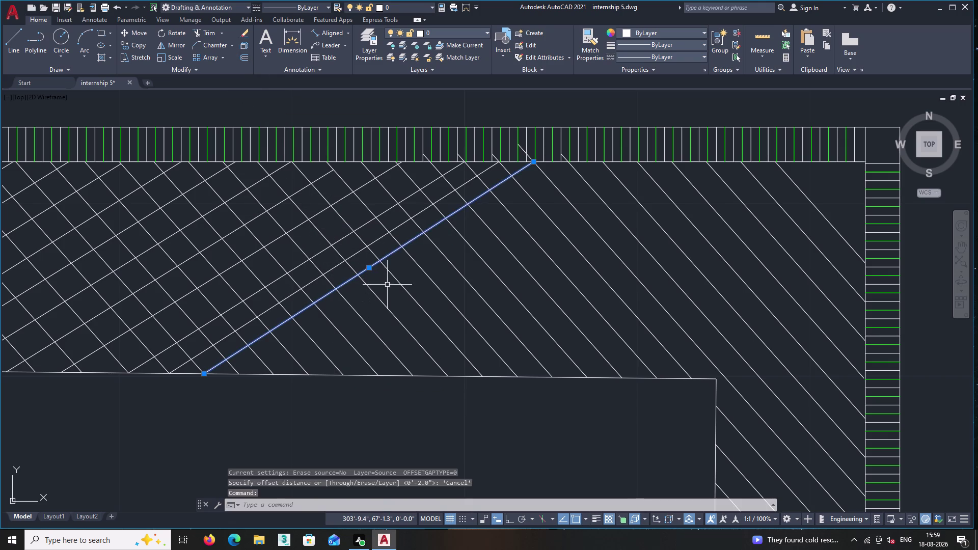
click(406, 122)
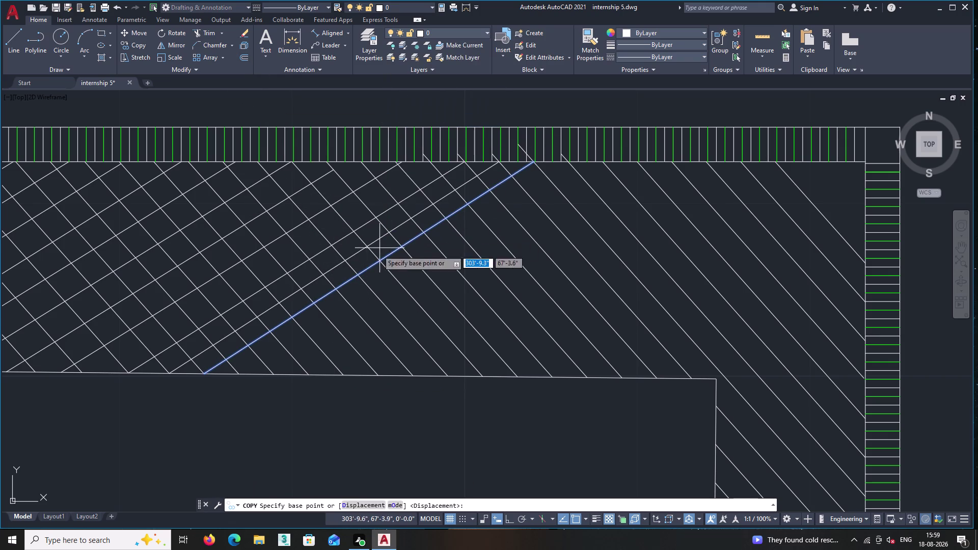
click(203, 373)
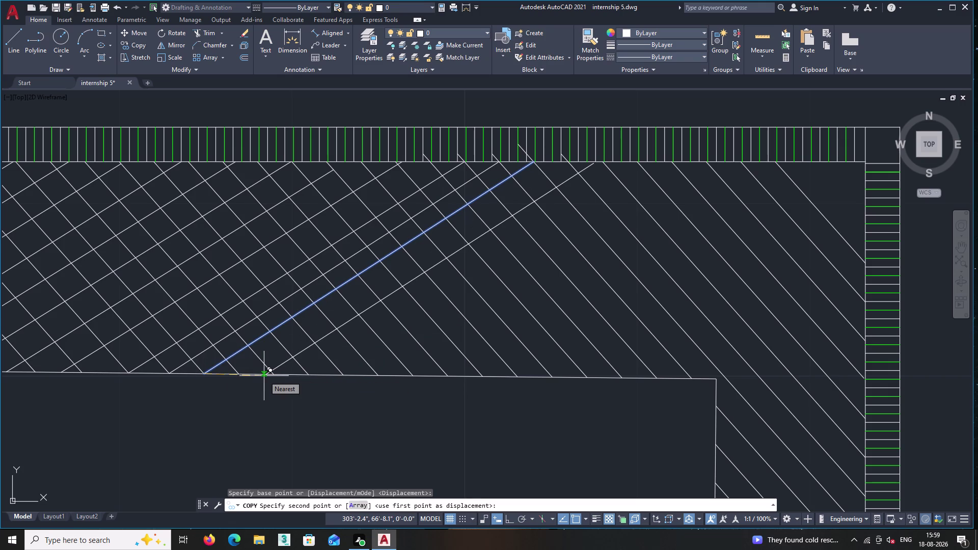
text(10)
key(Return)
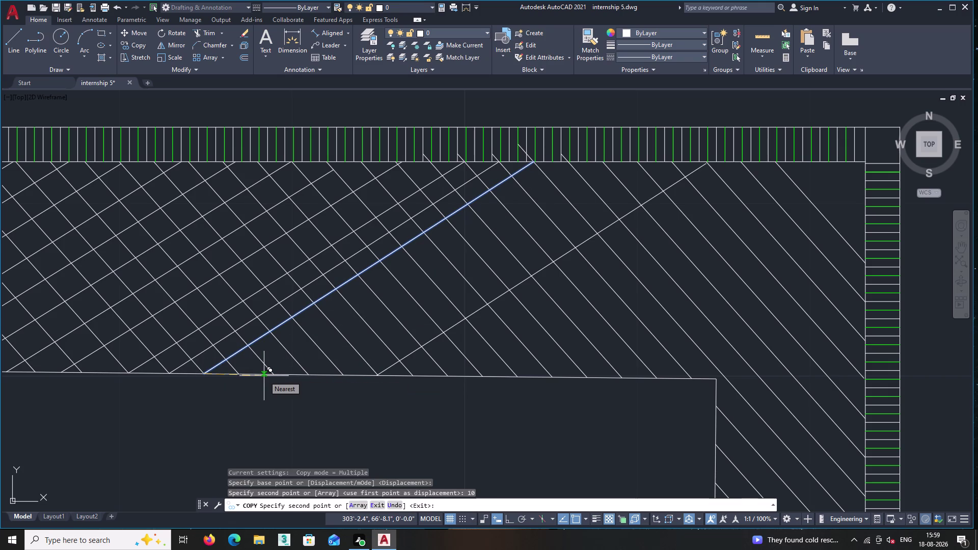
key(3)
key(Return)
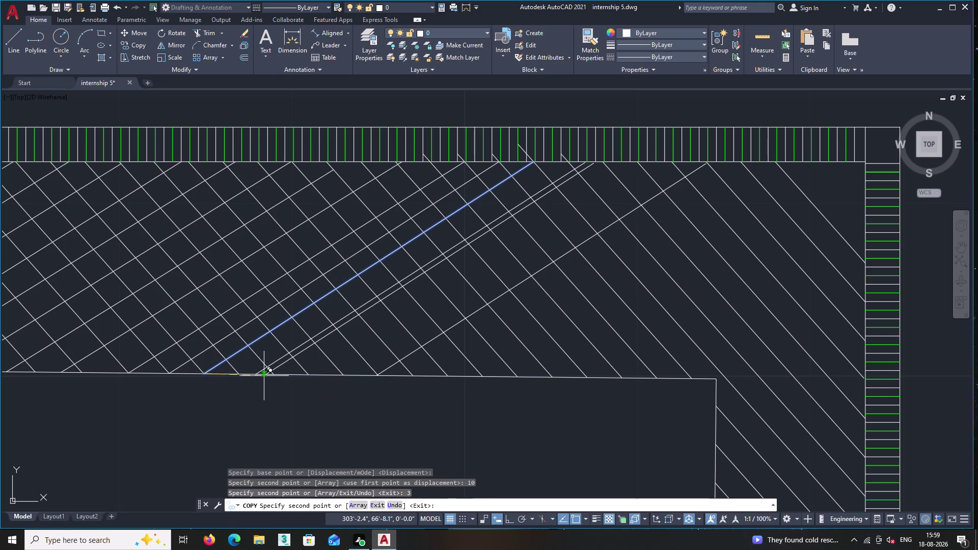
key(Return)
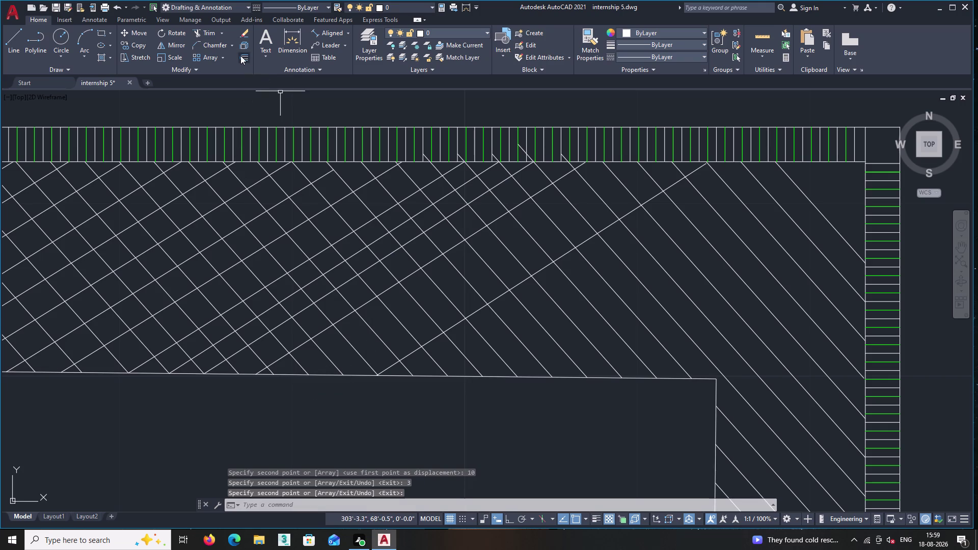
click(485, 308)
key(Delete)
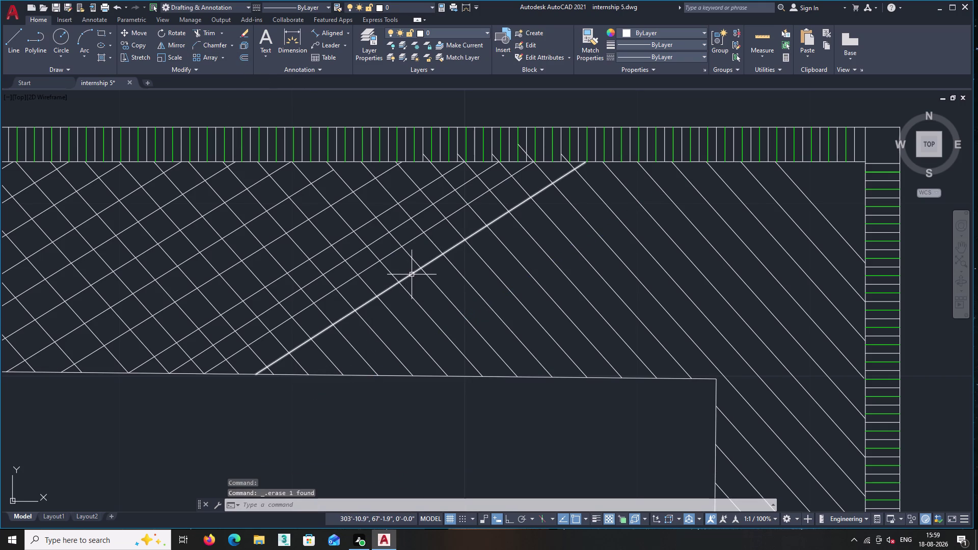
Copy the remaining up-right diagonal as a 10-item array, 3 apart, with Ortho on.
click(411, 274)
right_click(407, 269)
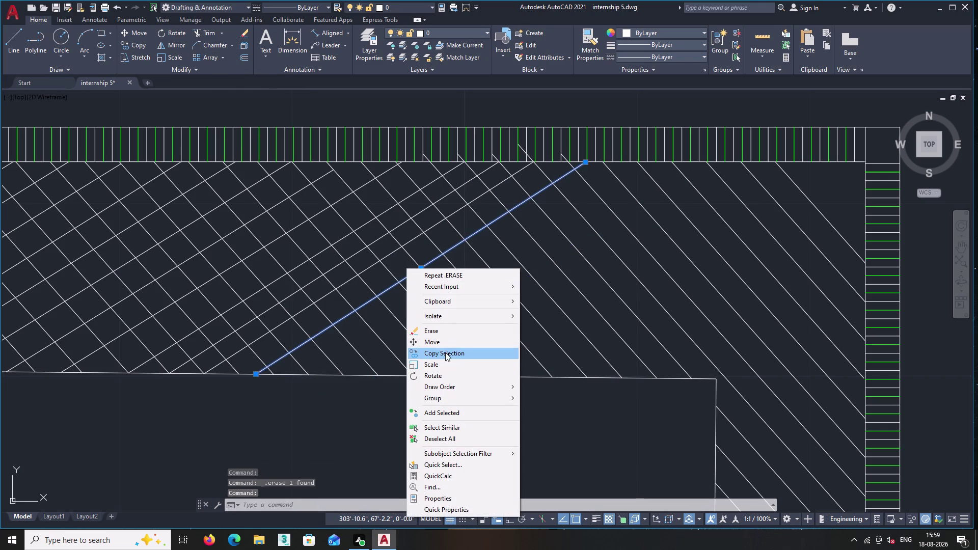
double_click(445, 353)
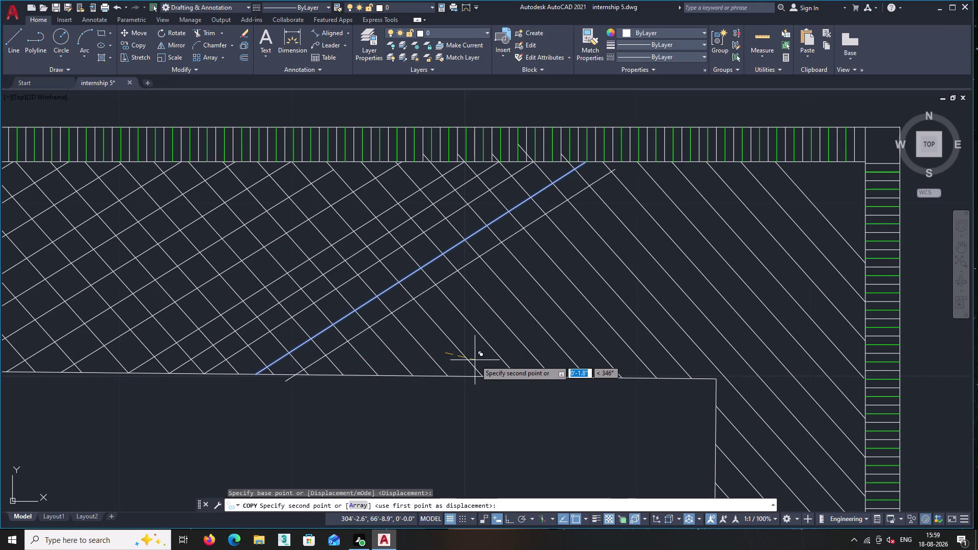
key(a)
key(Return)
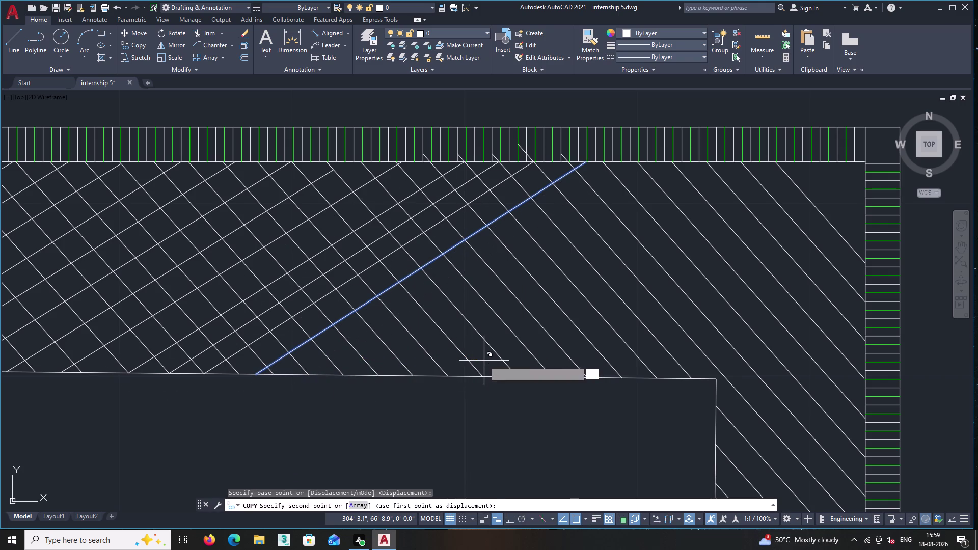
text(10)
key(Return)
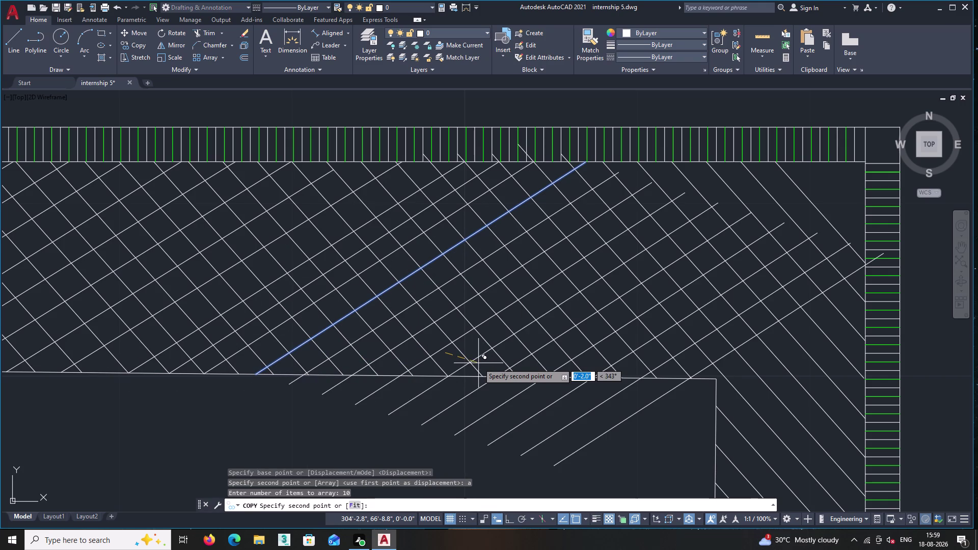
middle_drag(508, 332, 387, 404)
middle_drag(385, 423, 448, 379)
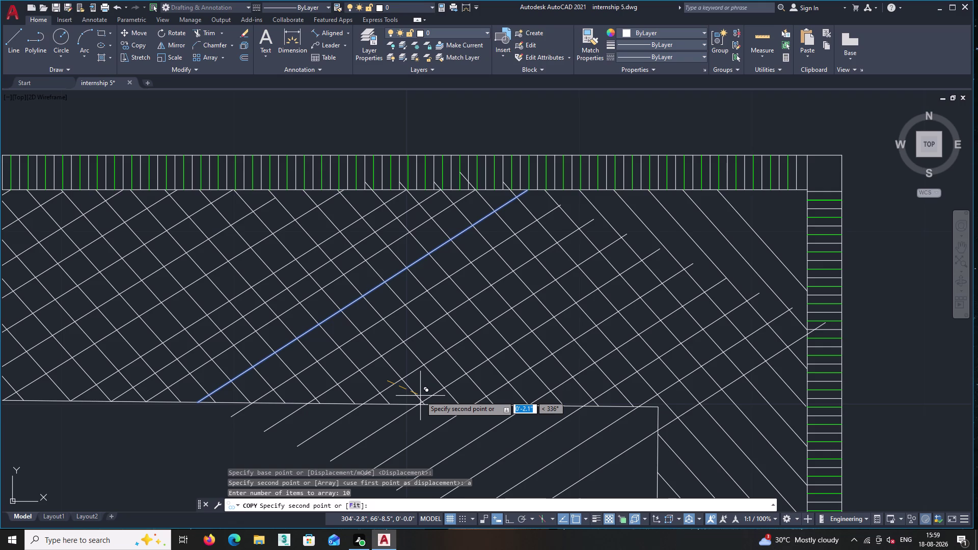
key(F8)
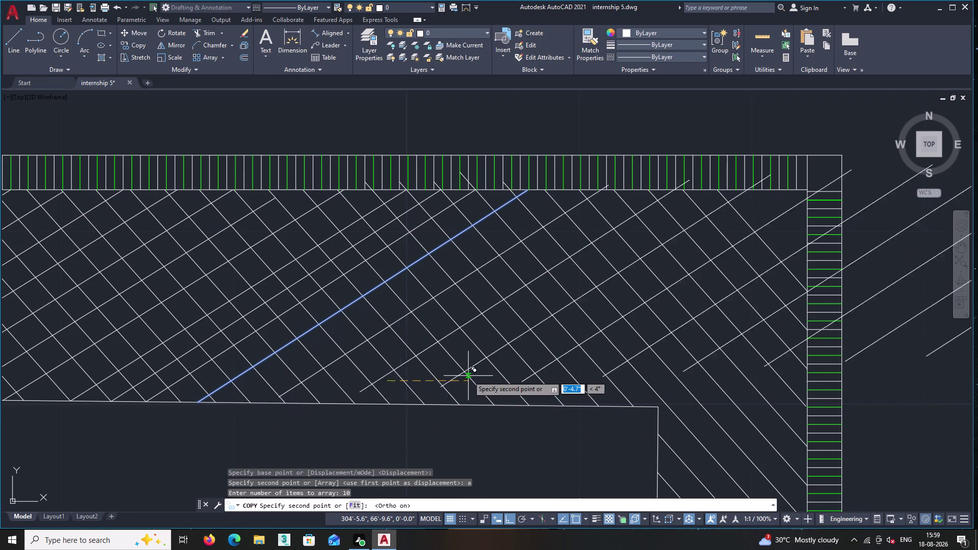
key(3)
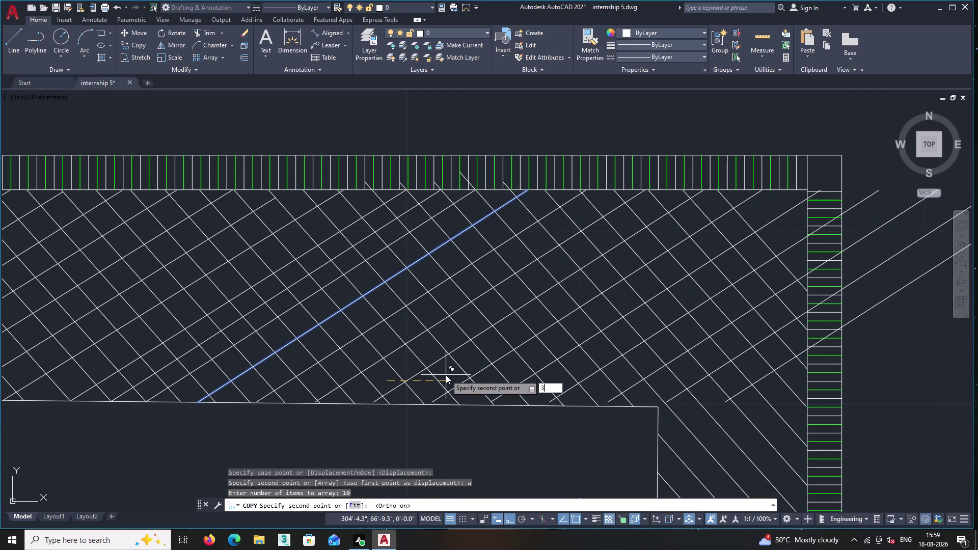
key(Return)
key(Escape)
middle_click(558, 398)
scroll(down, 3)
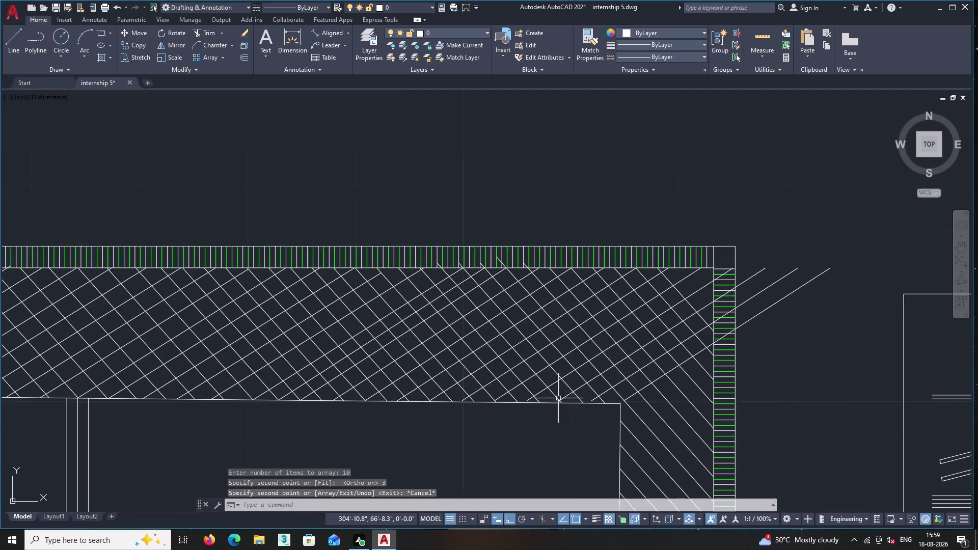
Fence-trim the crossing diagonals at the side band edge with TR.
middle_drag(558, 399, 290, 292)
middle_drag(412, 363, 202, 46)
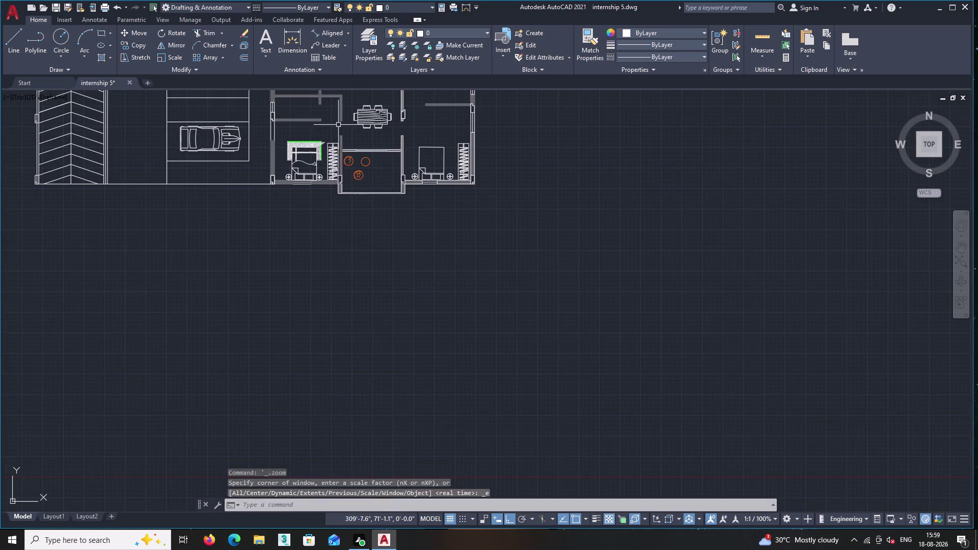
scroll(up, 3)
scroll(up, 3)
middle_drag(335, 179, 362, 340)
scroll(up, 3)
middle_drag(396, 213, 422, 370)
scroll(up, 3)
text(tr)
key(Return)
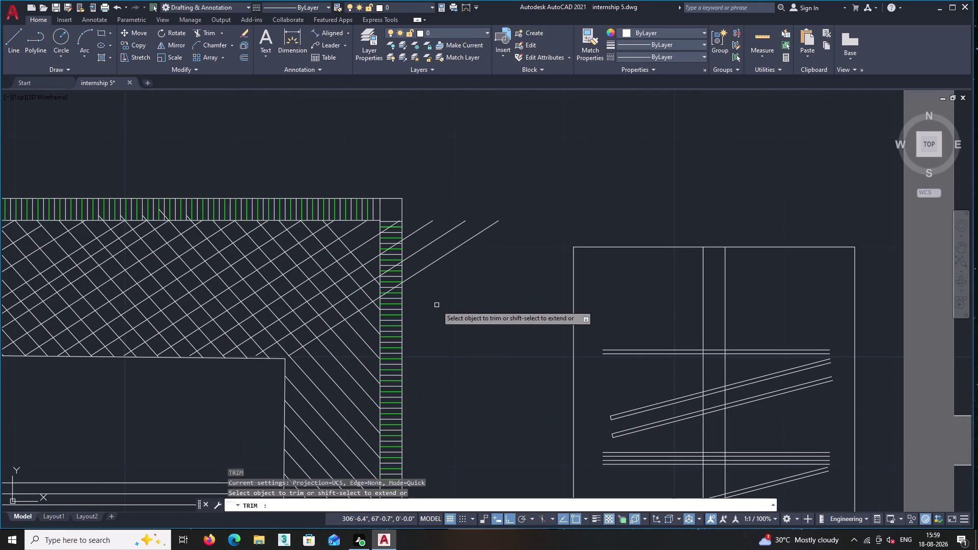
scroll(up, 3)
middle_drag(402, 280, 398, 348)
click(388, 229)
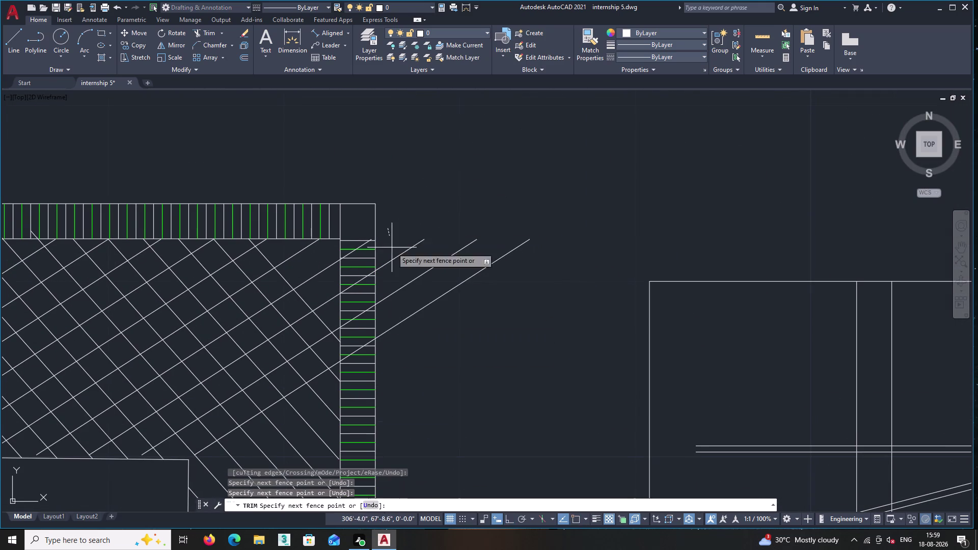
click(418, 356)
scroll(up, 3)
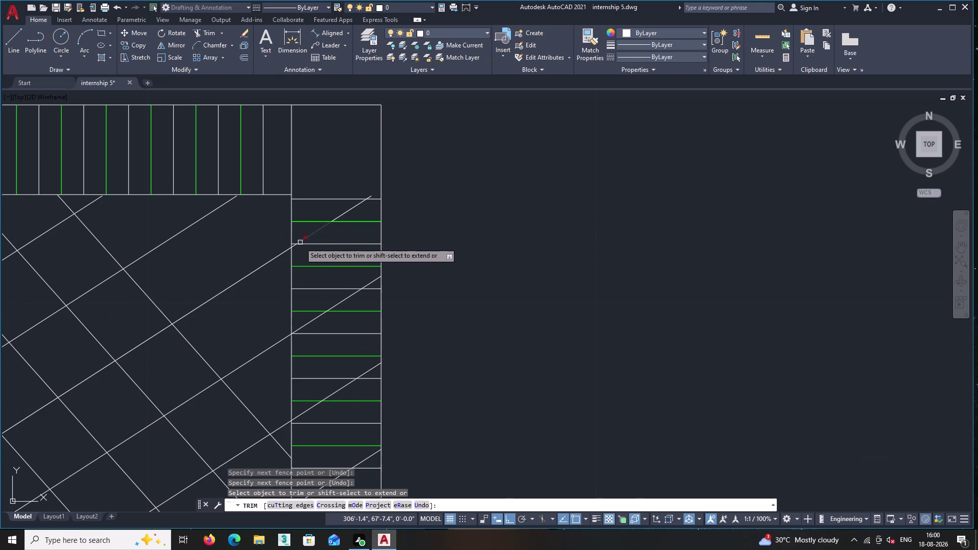
scroll(up, 3)
Trim the remaining diagonal pieces overhanging into the side band, then end trimming.
click(291, 243)
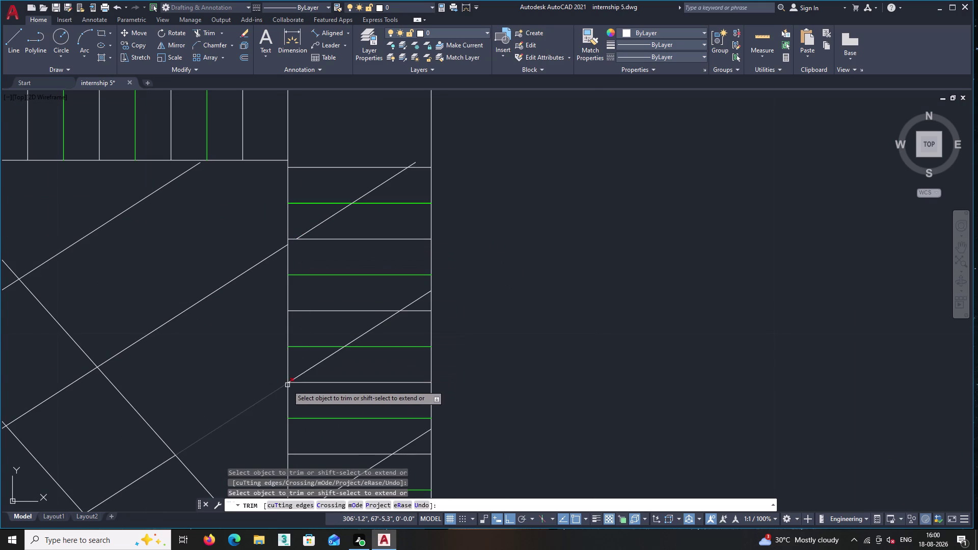
scroll(up, 3)
click(294, 382)
middle_drag(325, 364, 314, 279)
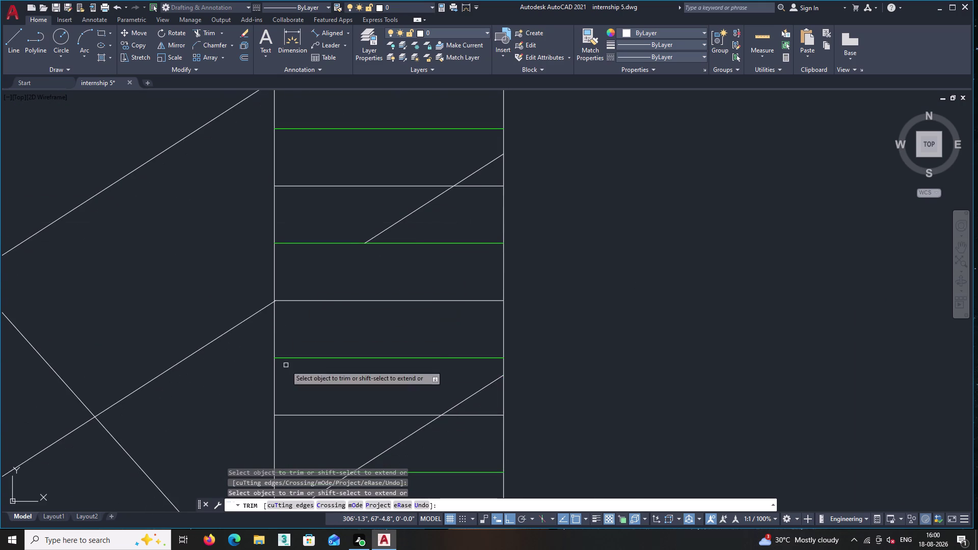
middle_drag(304, 415, 347, 259)
click(320, 364)
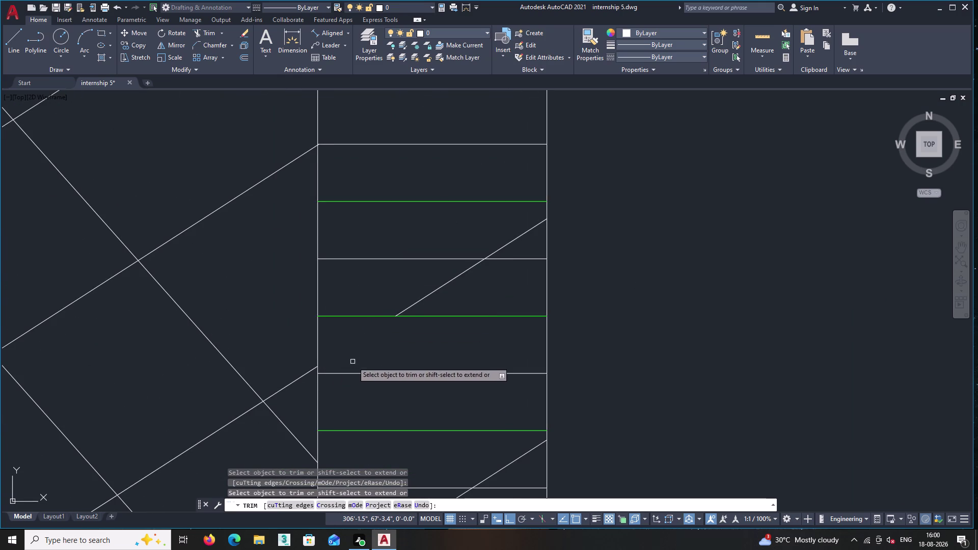
middle_drag(352, 362, 389, 229)
middle_drag(371, 425, 408, 309)
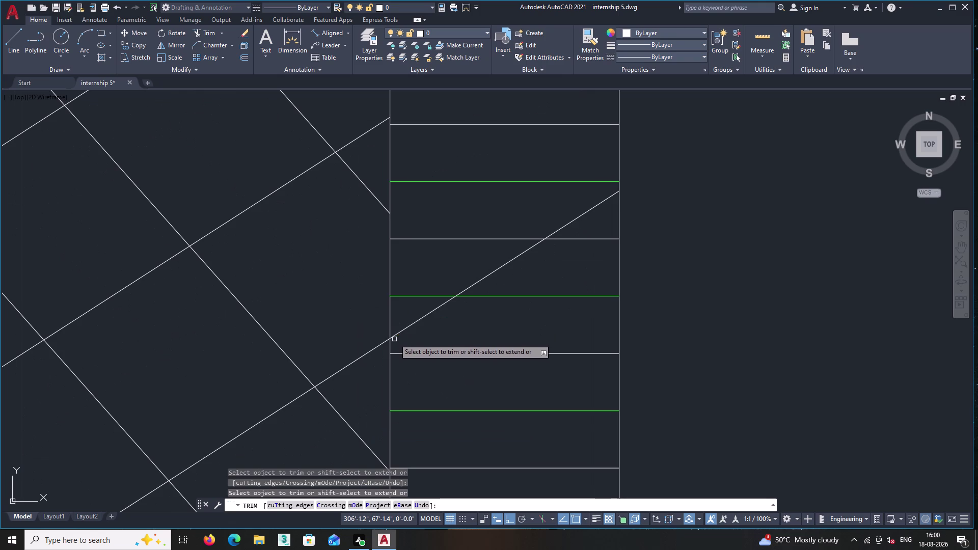
click(394, 336)
scroll(down, 3)
scroll(down, 3)
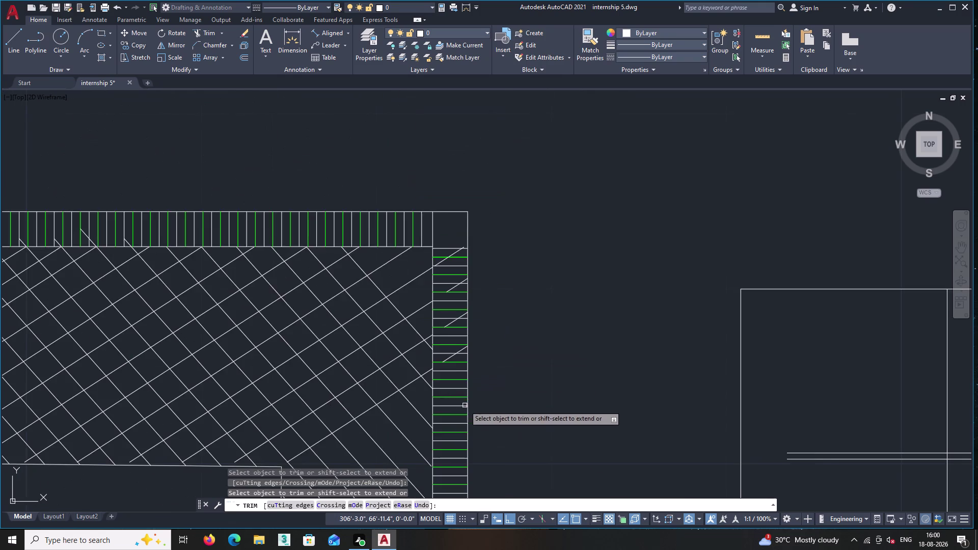
middle_click(464, 403)
scroll(down, 3)
key(Return)
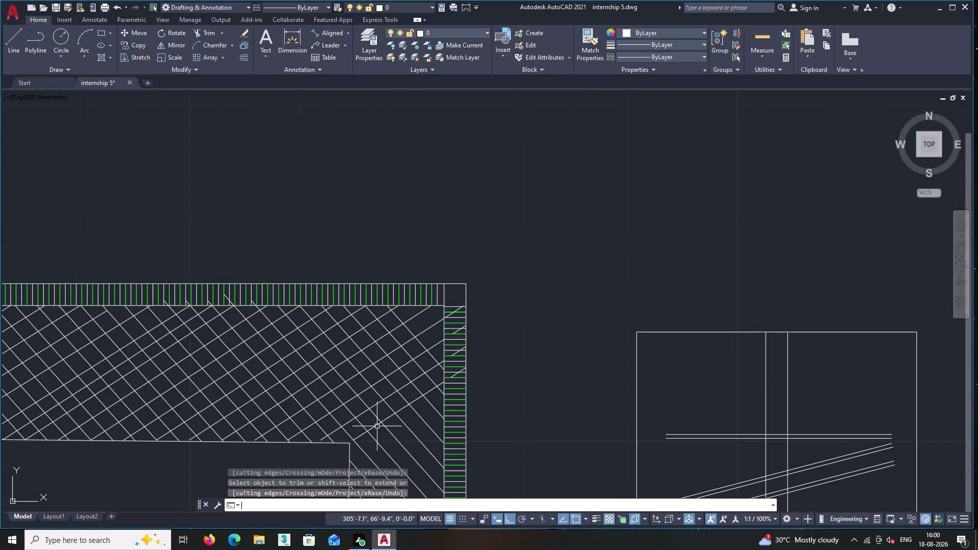
Delete the four leftover diagonal fragments inside the side band.
scroll(up, 3)
scroll(up, 3)
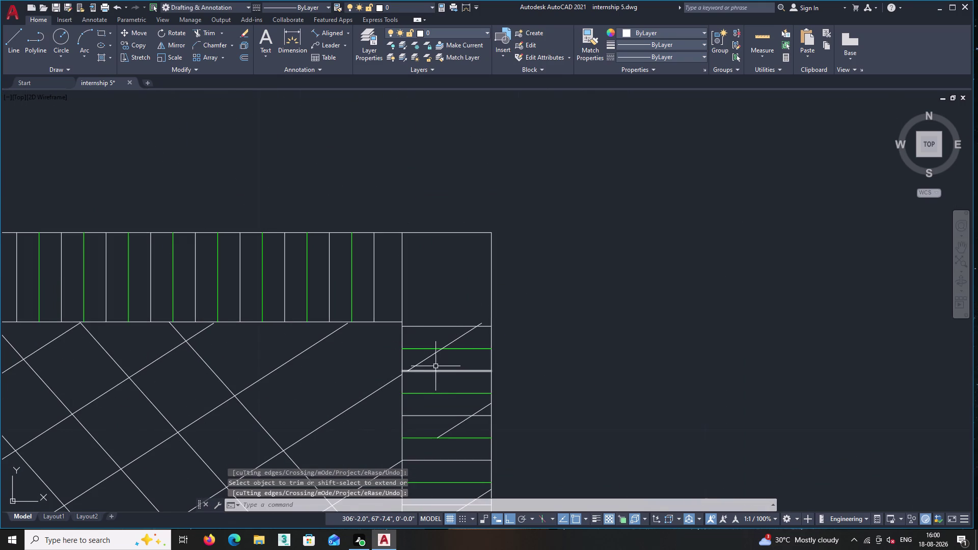
click(428, 358)
click(464, 423)
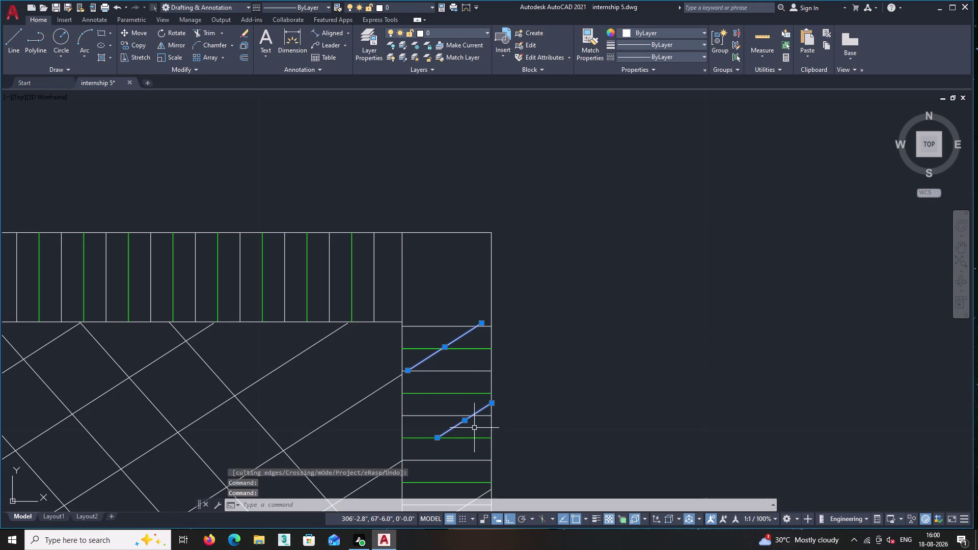
middle_drag(588, 414, 512, 231)
click(403, 314)
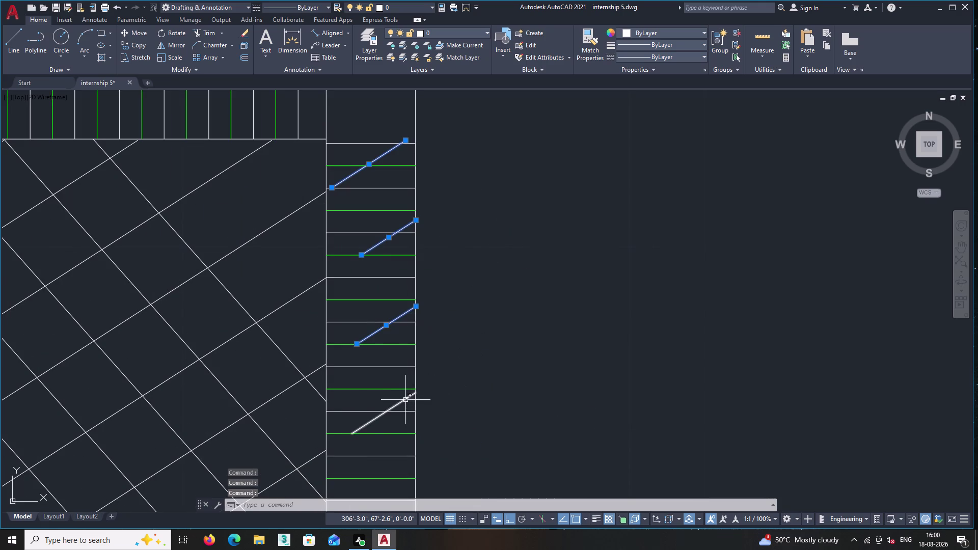
click(406, 399)
key(Delete)
scroll(down, 3)
middle_click(511, 366)
scroll(down, 3)
middle_click(509, 365)
scroll(up, 3)
scroll(up, 3)
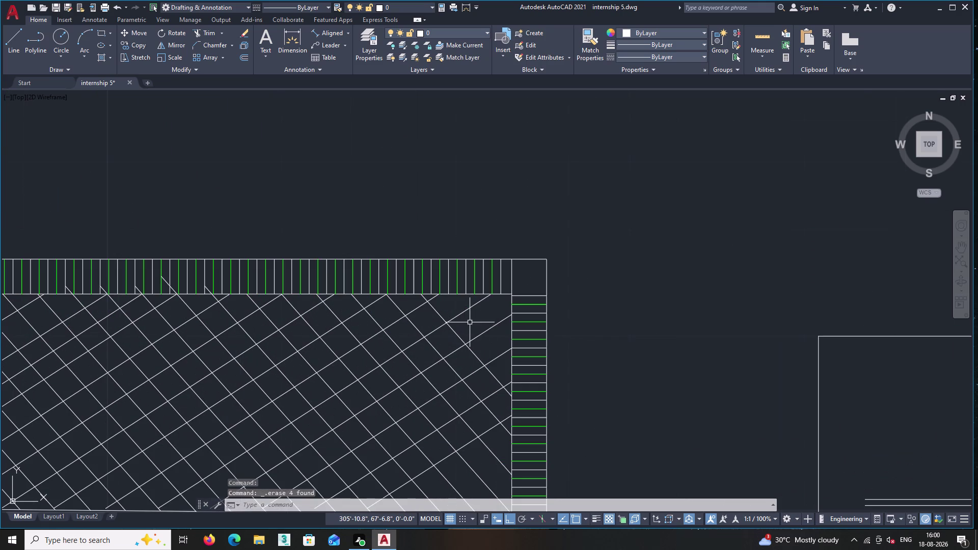
click(12, 38)
scroll(up, 3)
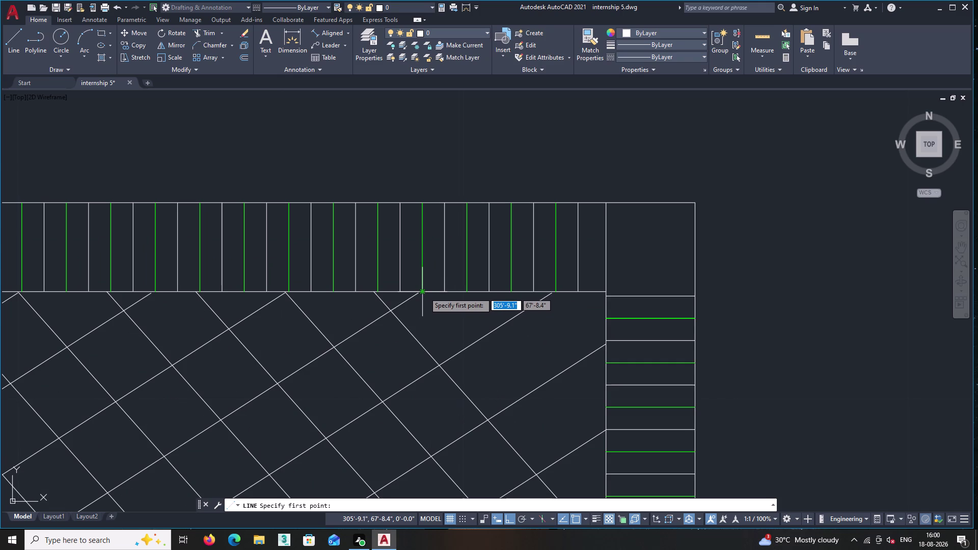
Try a line from the headboard band's lower edge, adjusting snap, grid and ortho, then cancel it.
click(416, 293)
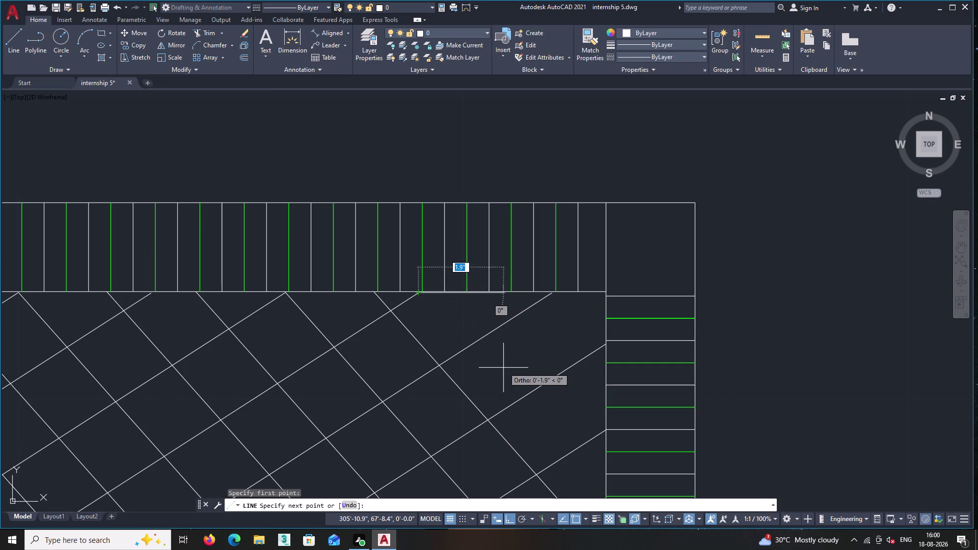
key(F9)
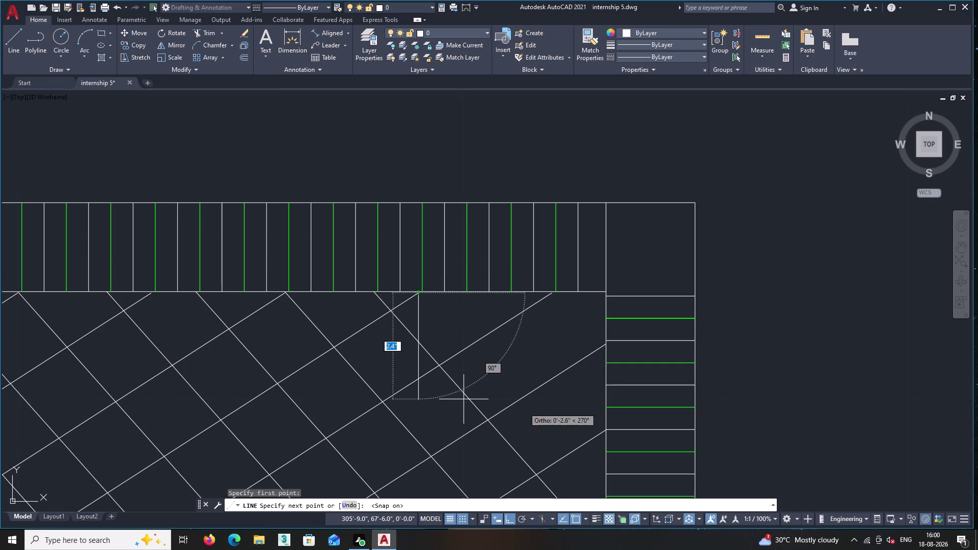
key(F7)
key(F7)
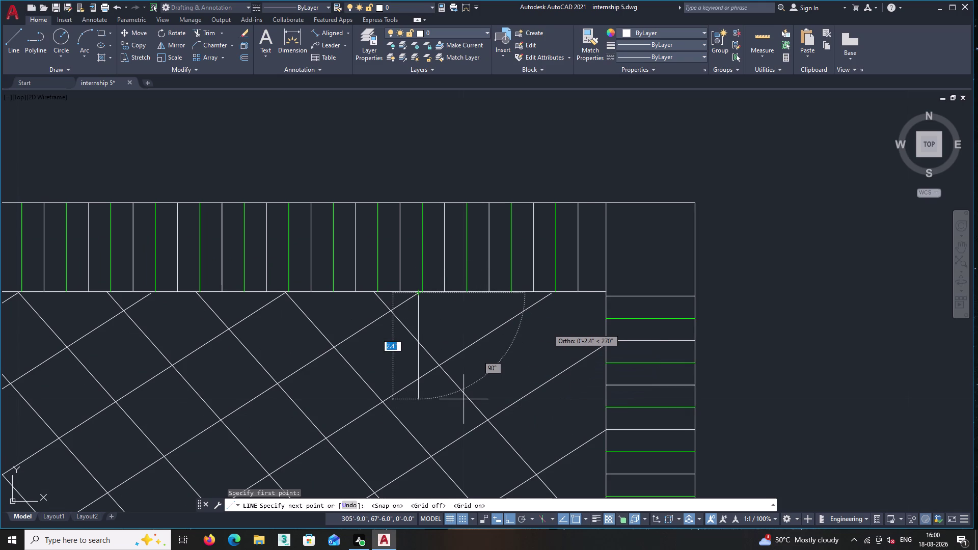
key(F8)
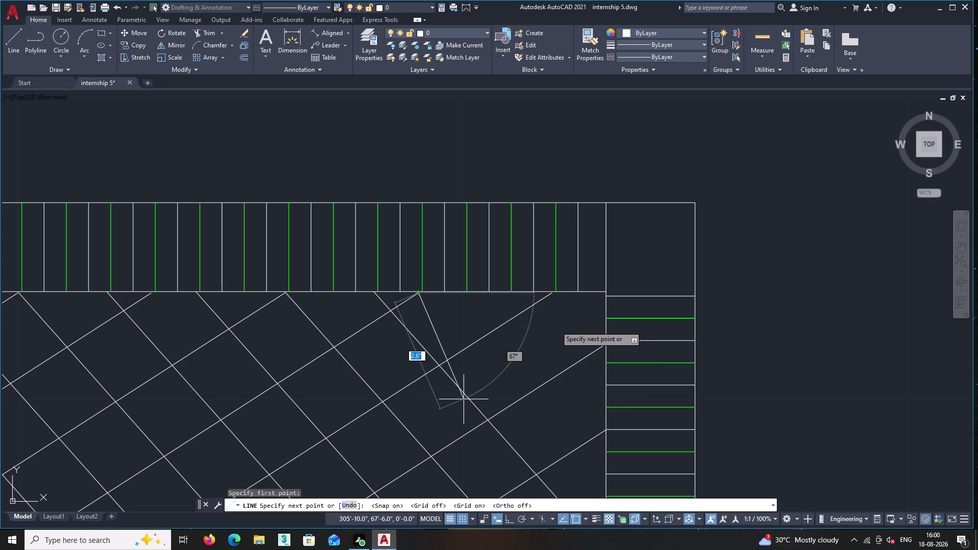
key(Escape)
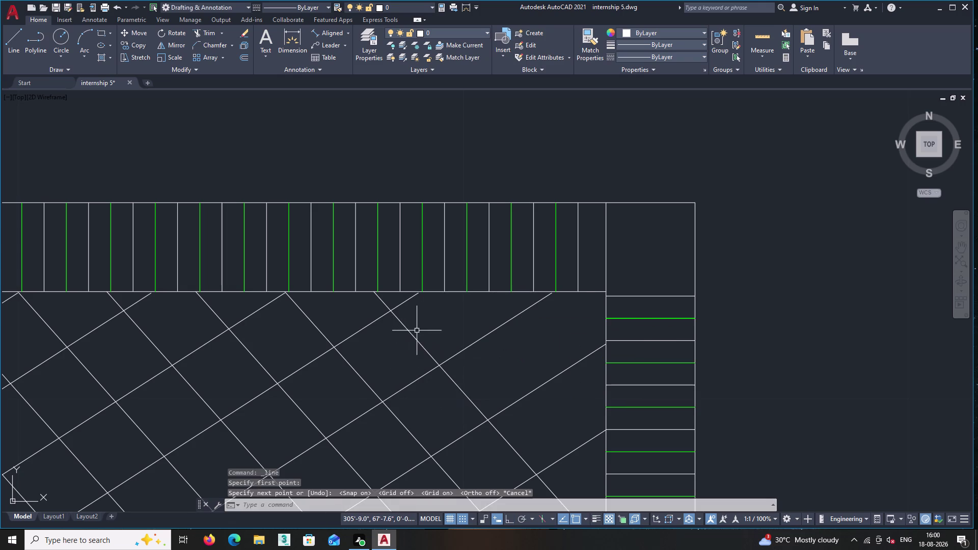
key(F8)
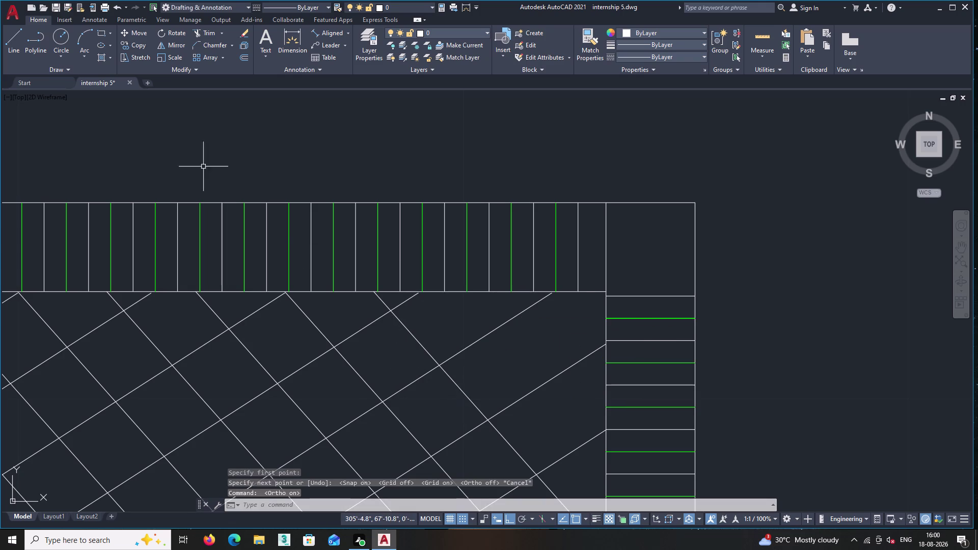
click(18, 42)
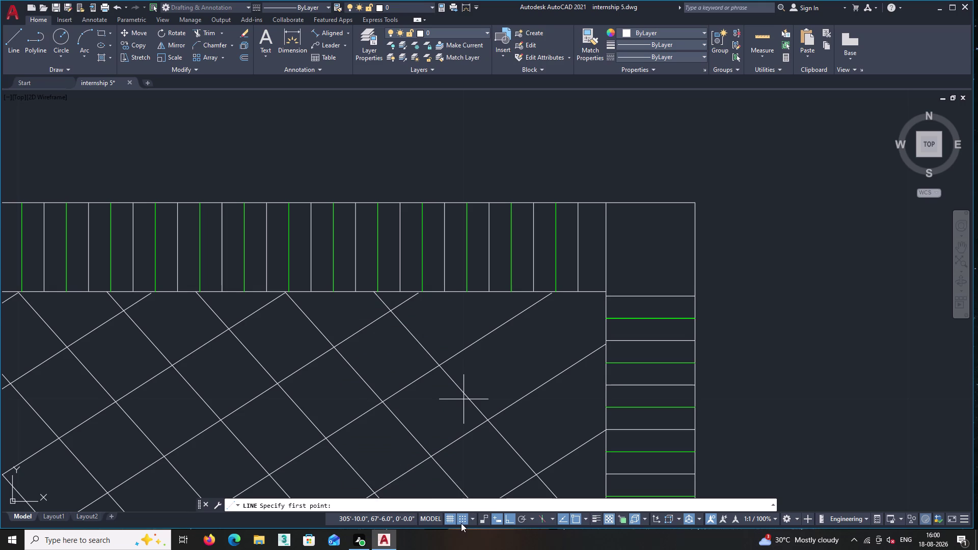
key(F9)
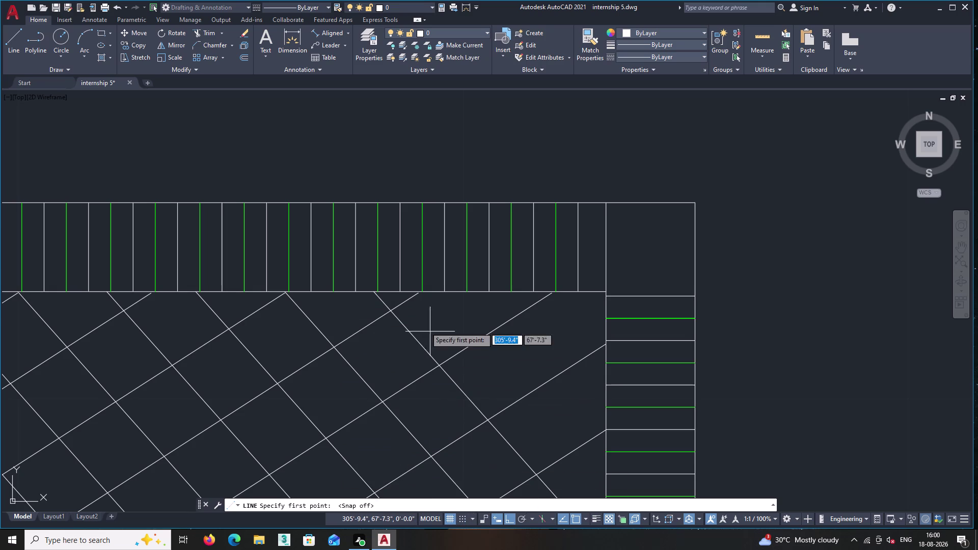
With ortho off, draw a diagonal from the headboard band's lower edge to the side band.
click(418, 293)
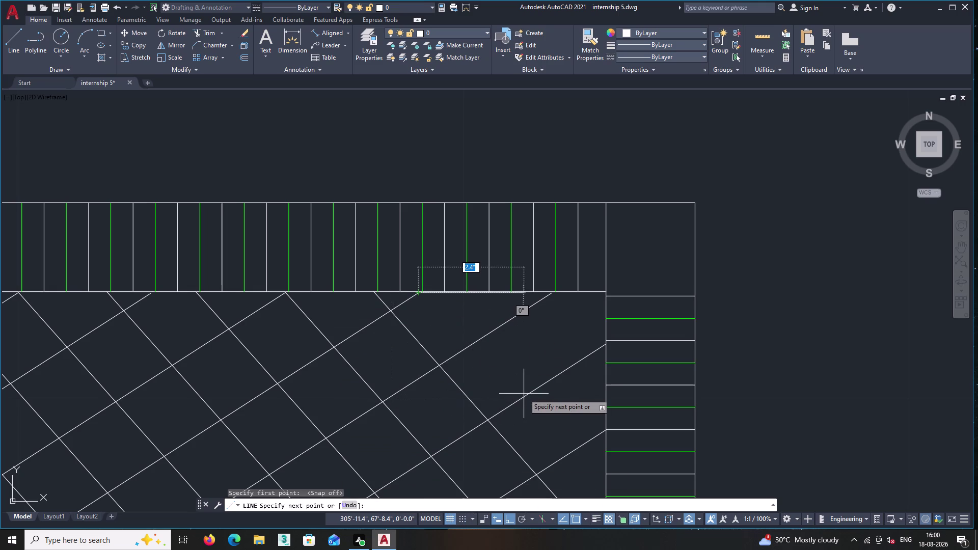
key(F8)
middle_drag(558, 443, 538, 422)
middle_drag(469, 357, 462, 345)
middle_drag(511, 403, 417, 302)
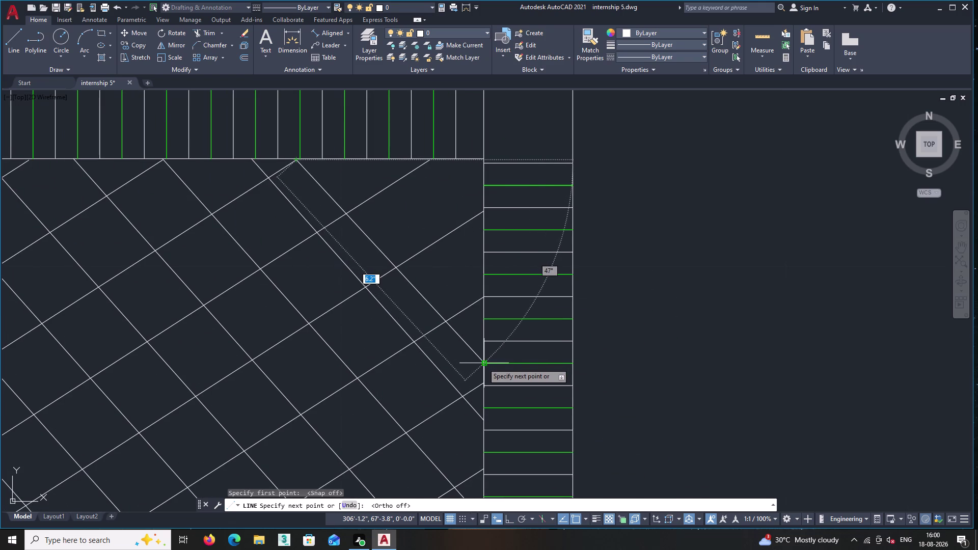
double_click(483, 363)
key(Return)
scroll(down, 3)
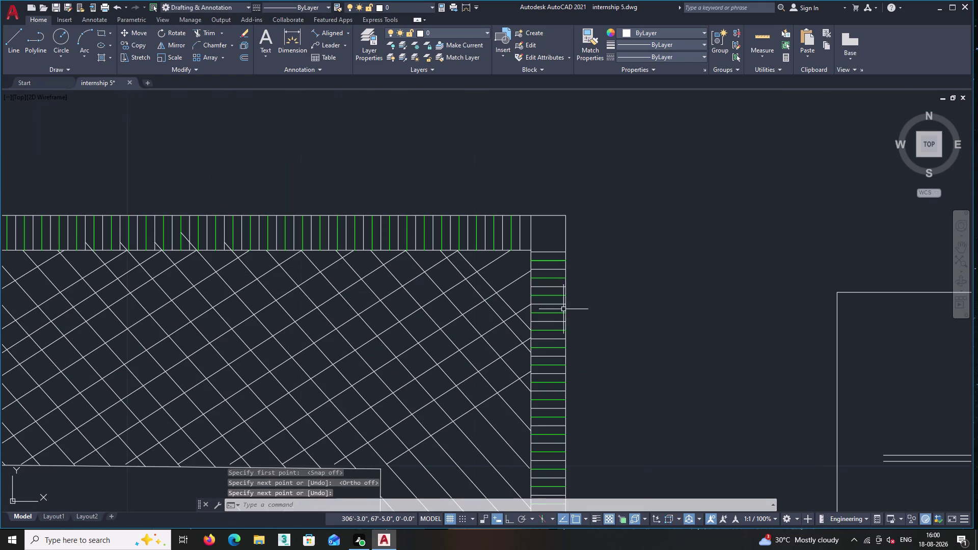
scroll(down, 3)
scroll(up, 3)
scroll(down, 3)
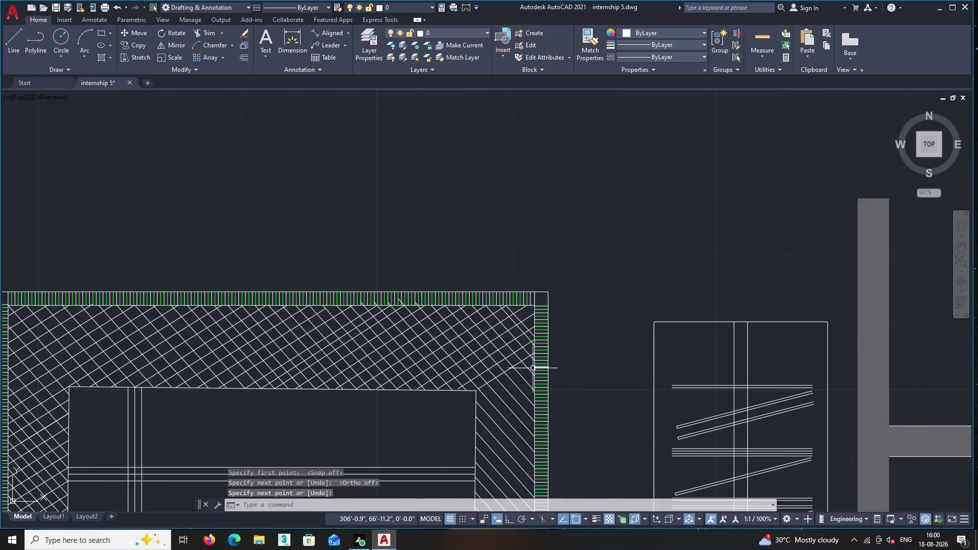
Using EXTEND, lengthen the first grid diagonals to the headboard band's edge.
middle_drag(532, 368, 461, 254)
scroll(up, 3)
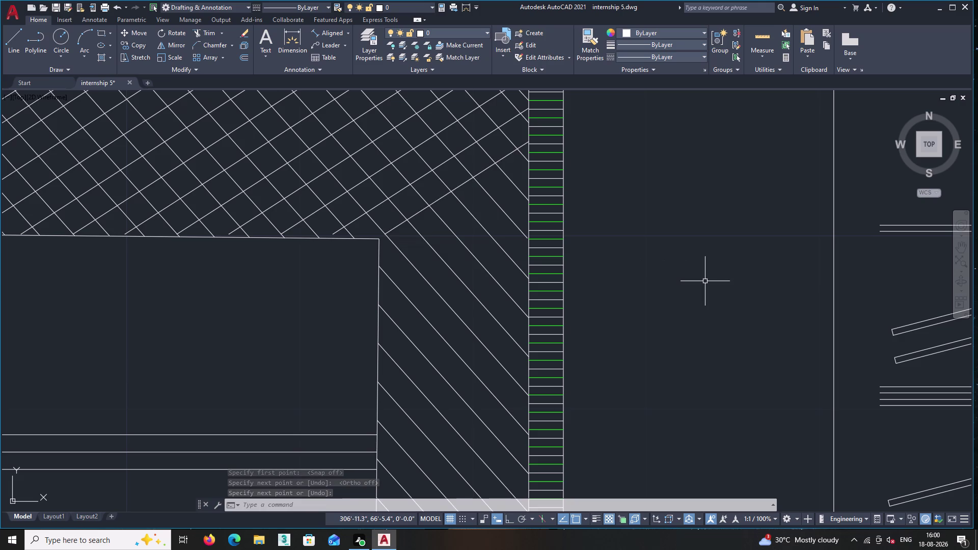
text(ex)
key(Return)
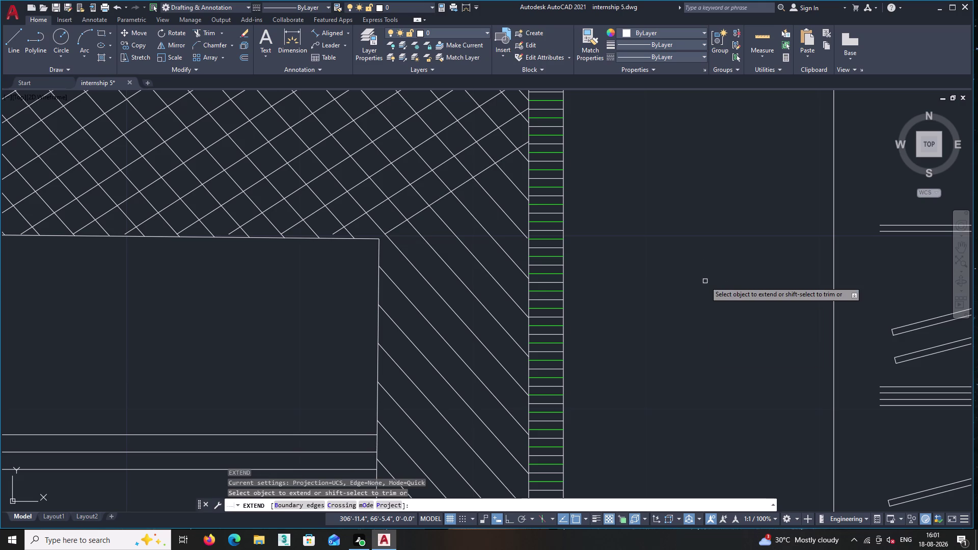
middle_drag(205, 293, 470, 354)
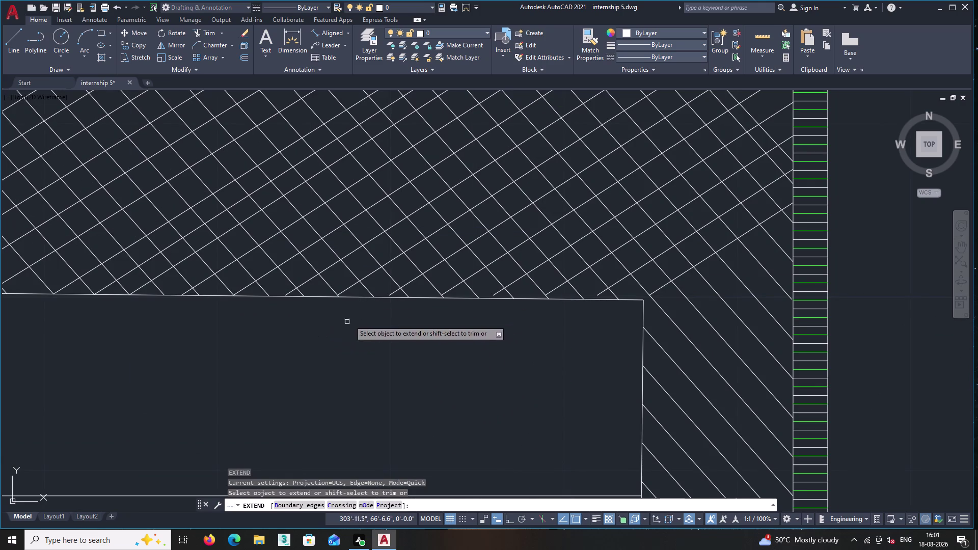
double_click(390, 295)
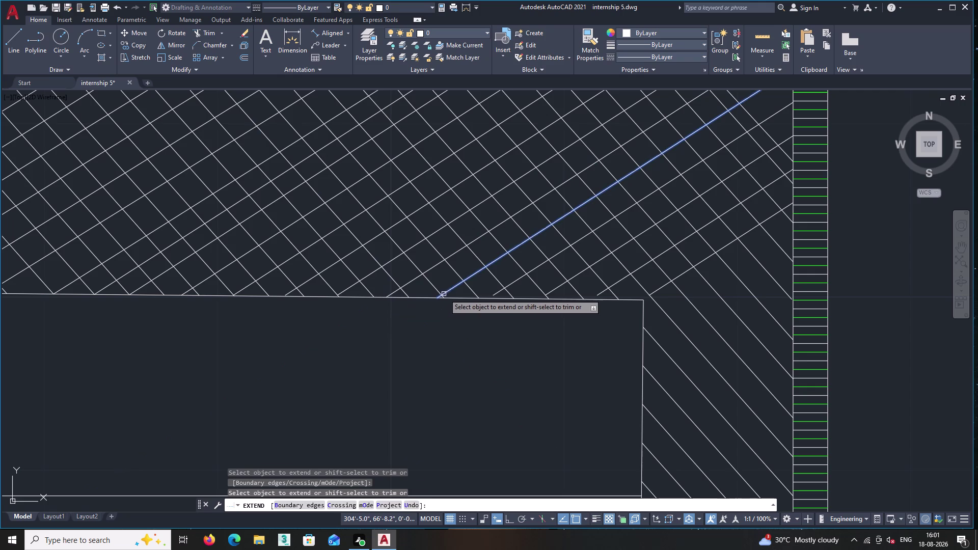
click(448, 291)
click(494, 293)
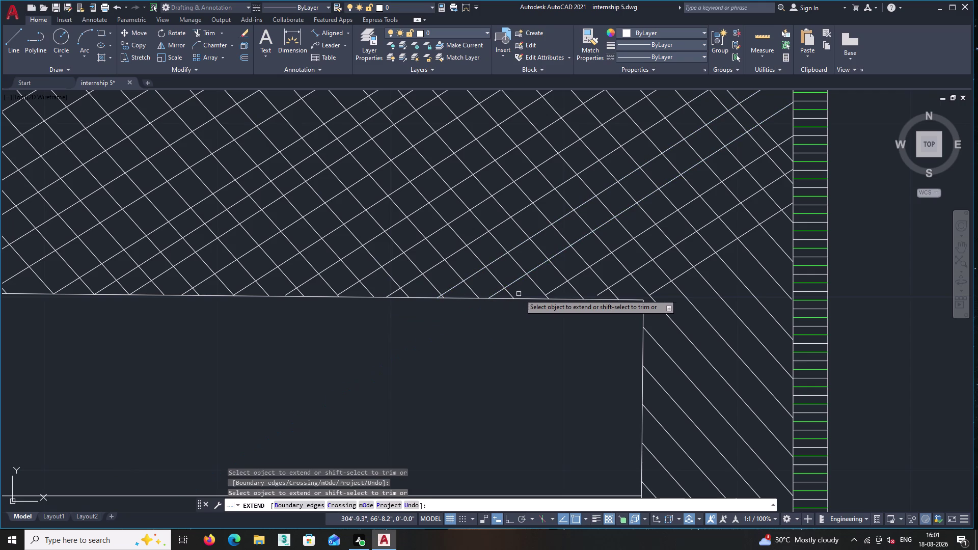
Extend the corner diagonal to the striped side band and select the extended line.
double_click(554, 290)
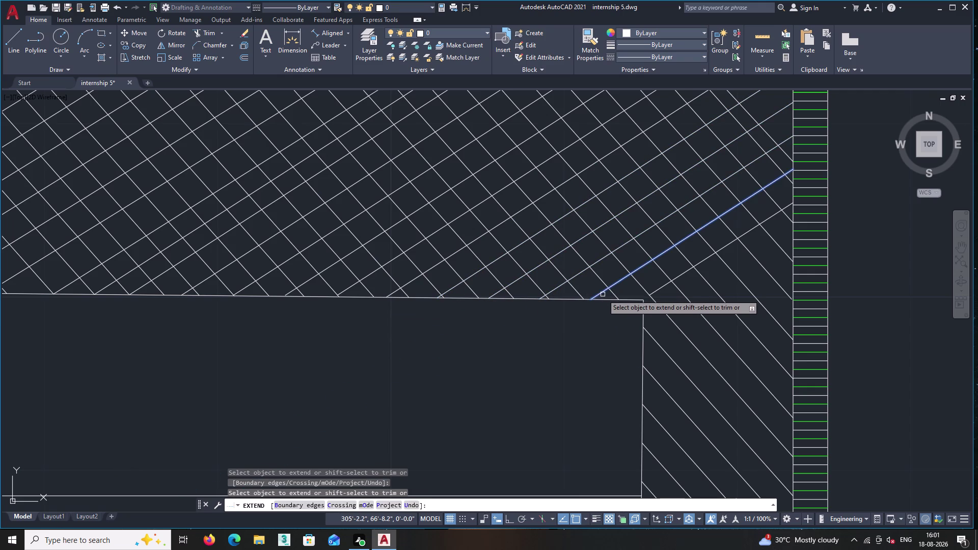
click(598, 295)
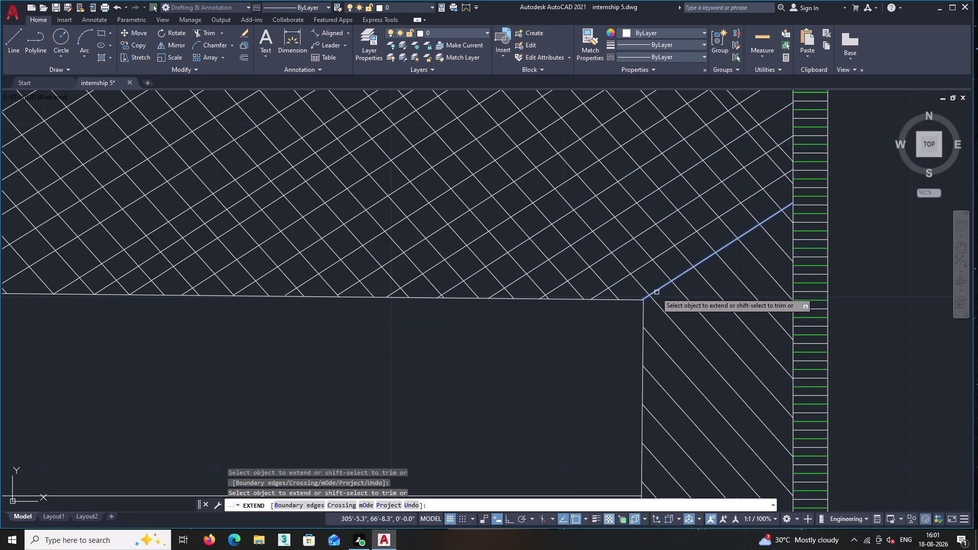
double_click(654, 293)
key(Escape)
scroll(down, 3)
middle_drag(614, 353, 587, 359)
middle_drag(583, 358, 521, 327)
scroll(up, 3)
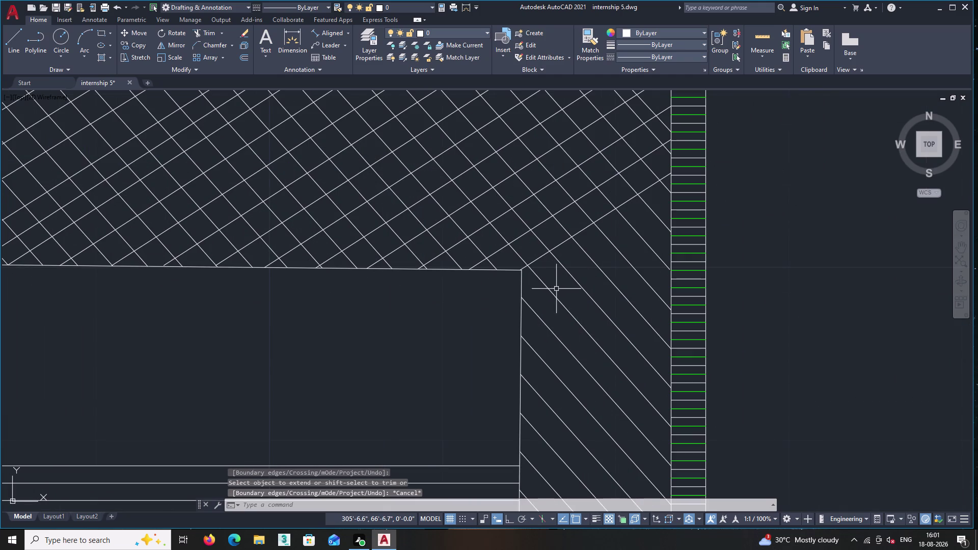
click(560, 244)
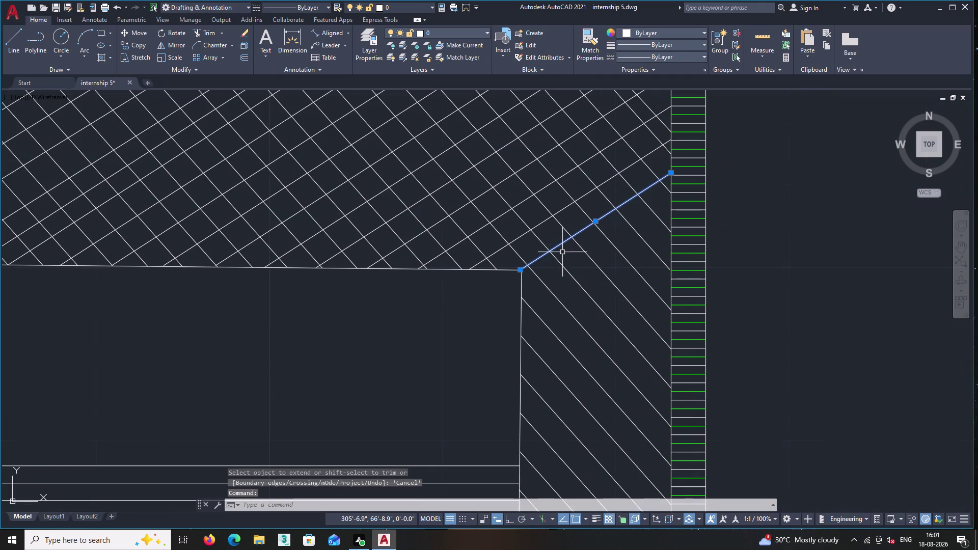
Copy the corner diagonal as an array of 10 items spaced 3 apart across the side band.
right_click(568, 252)
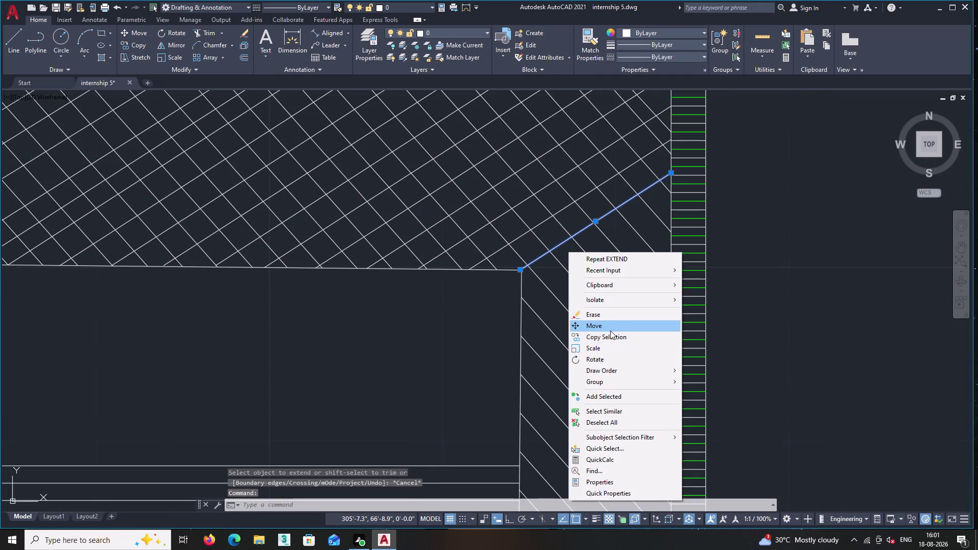
double_click(611, 337)
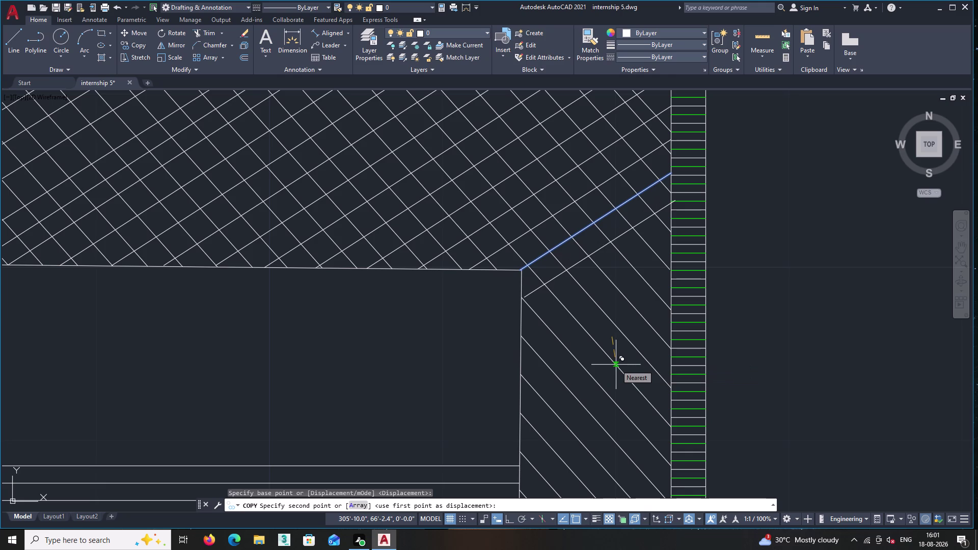
key(a)
key(Return)
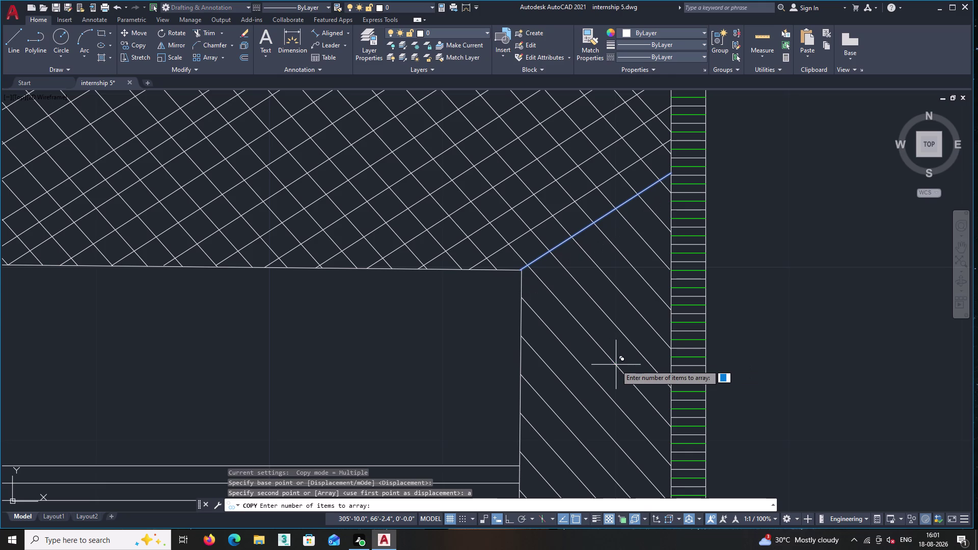
text(10)
key(Return)
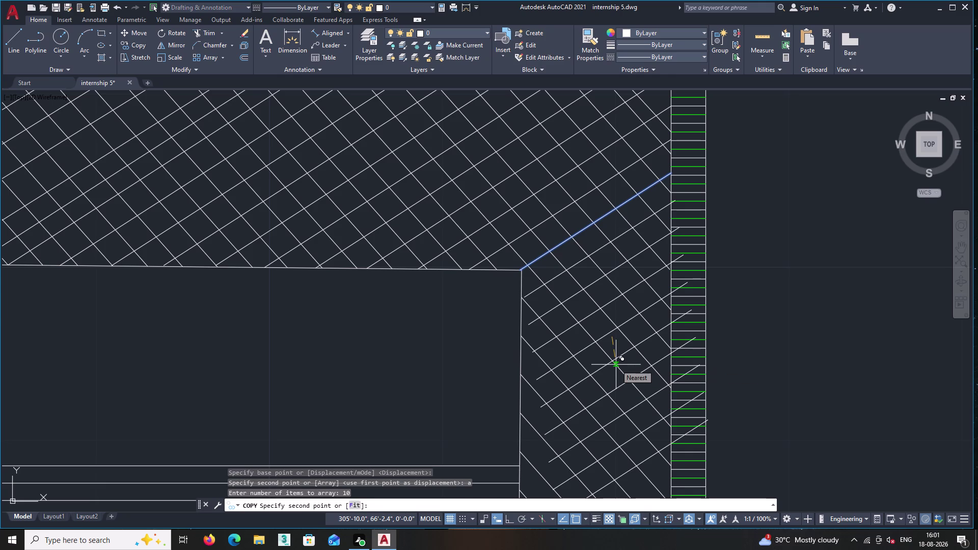
key(3)
key(Return)
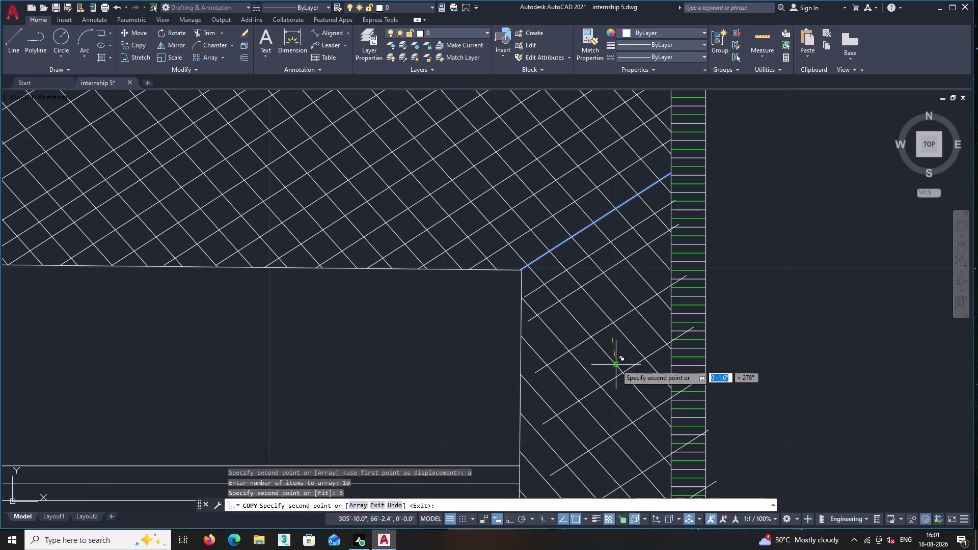
key(Escape)
middle_drag(788, 370, 606, 192)
scroll(down, 3)
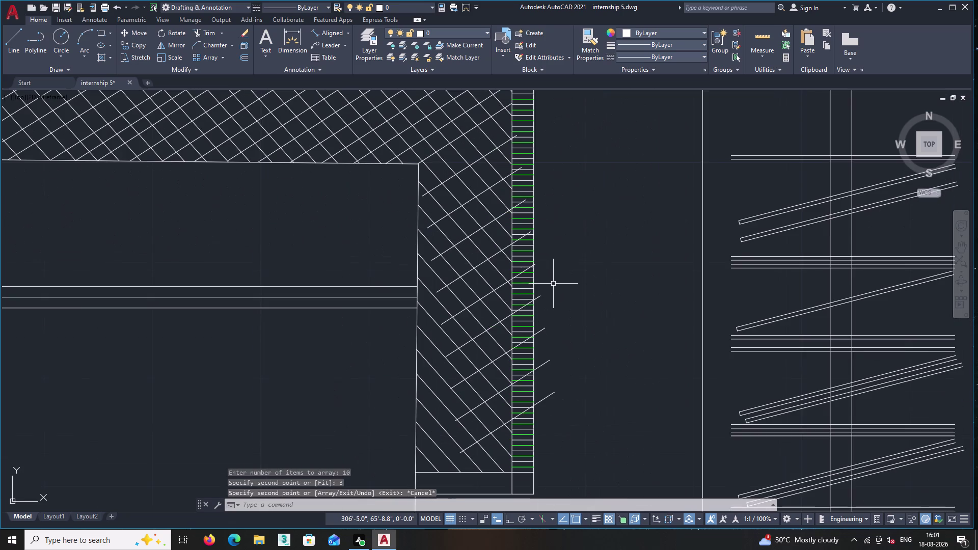
middle_drag(567, 313, 577, 266)
middle_drag(569, 248, 603, 297)
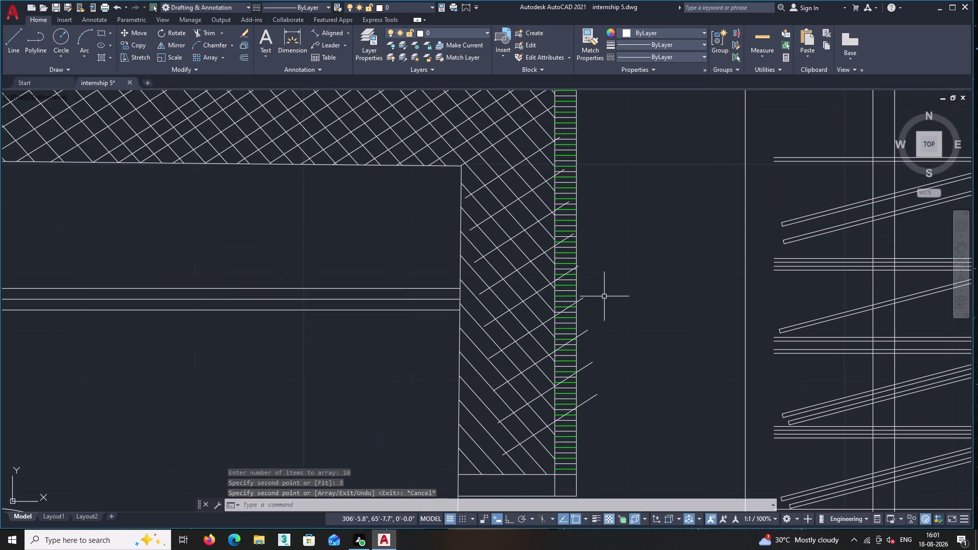
scroll(up, 3)
Using TR, trim the first three diagonal pieces overshooting into the striped strip.
text(tr)
key(Return)
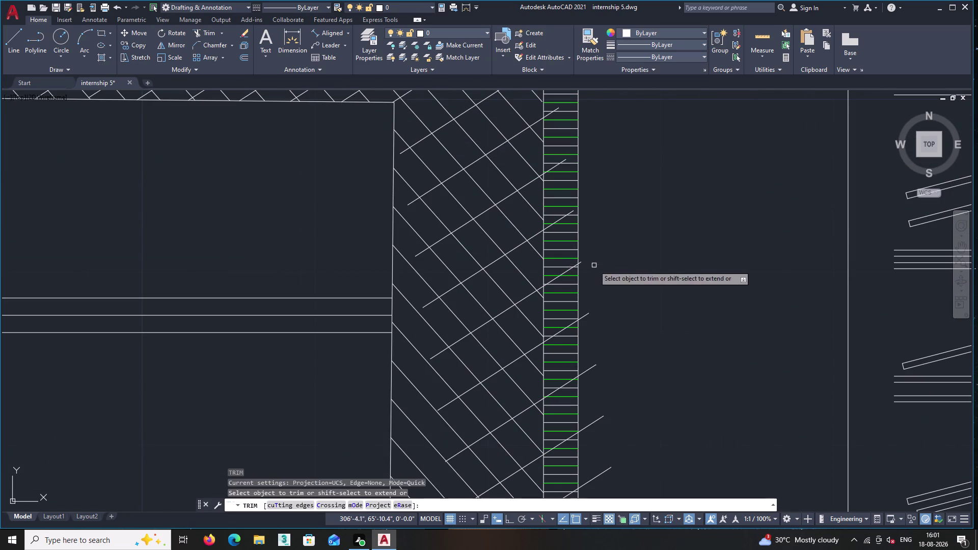
scroll(up, 3)
scroll(up, 3)
click(526, 268)
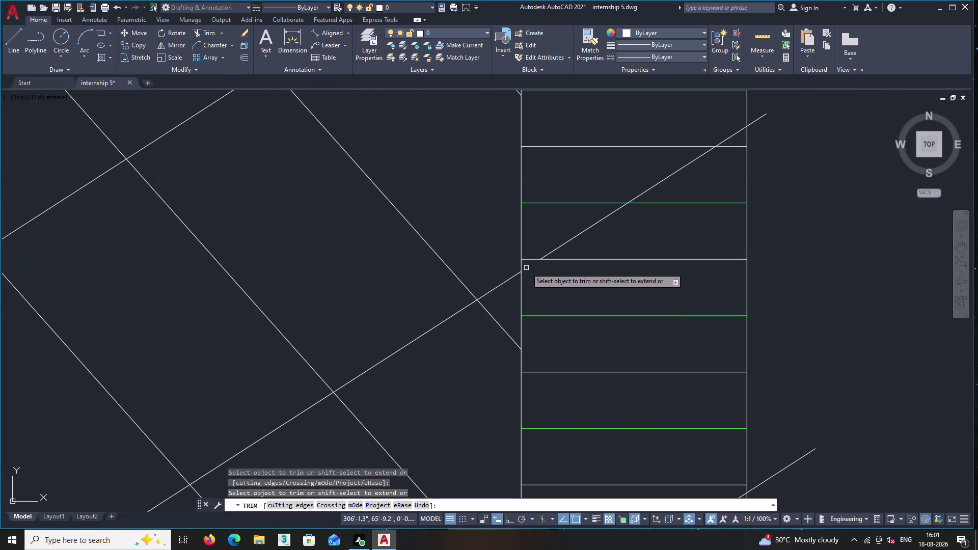
middle_drag(542, 191, 547, 480)
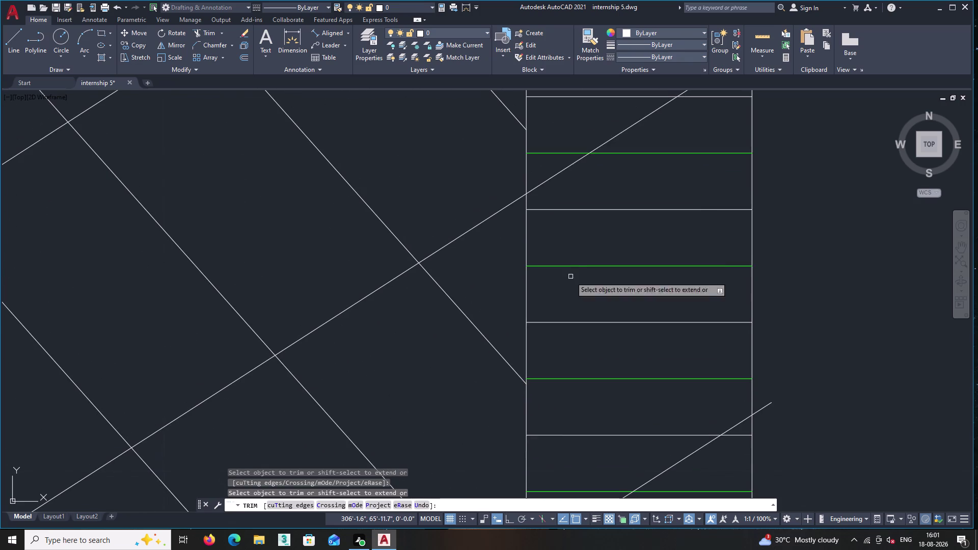
click(531, 190)
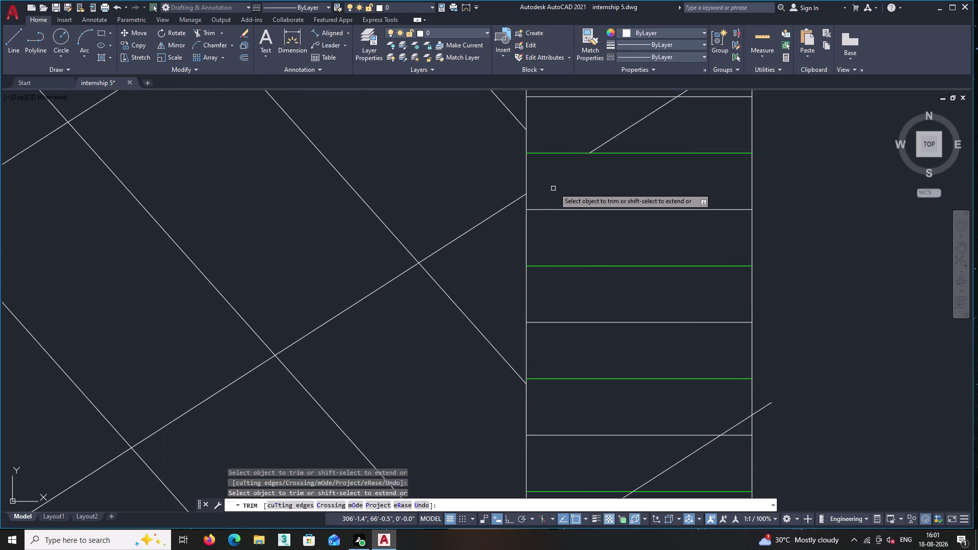
scroll(down, 3)
middle_drag(558, 186, 579, 412)
scroll(up, 3)
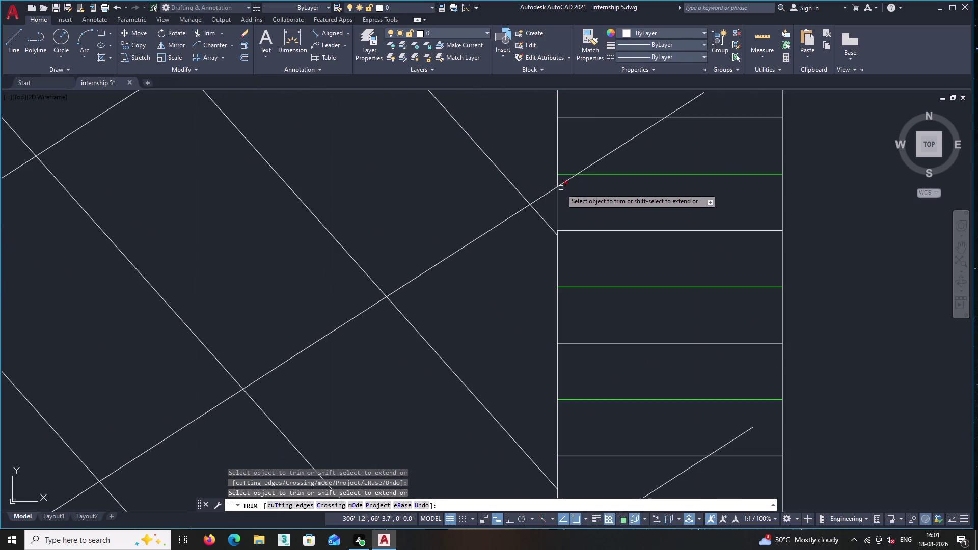
middle_drag(582, 194, 584, 313)
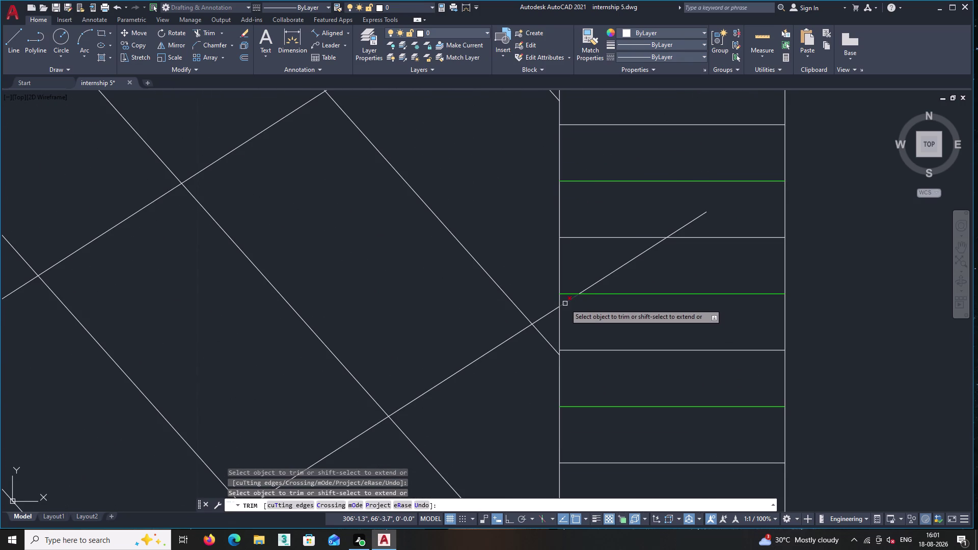
click(565, 304)
Trim three more overshooting diagonal pieces further along the striped strip.
middle_drag(568, 129, 574, 451)
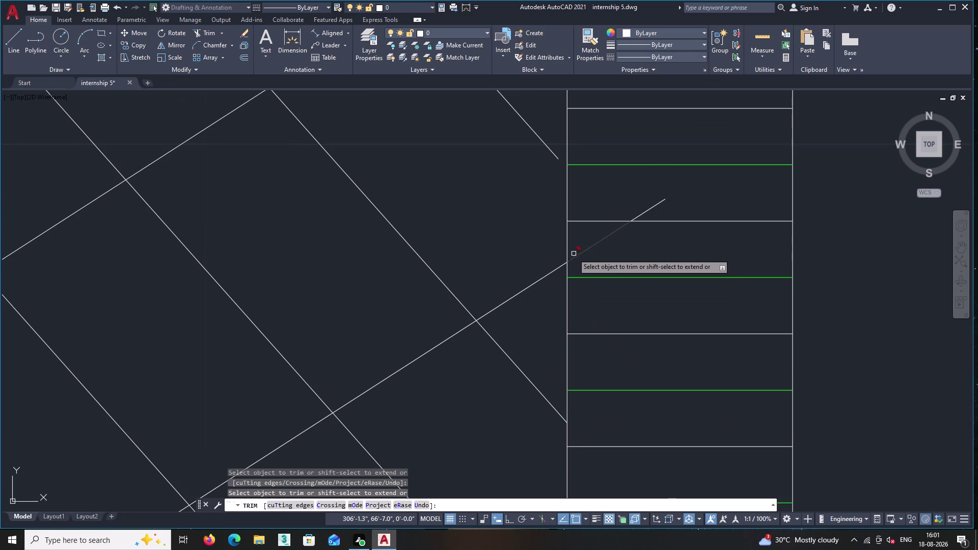
click(571, 260)
scroll(down, 3)
middle_drag(603, 247, 610, 373)
scroll(up, 3)
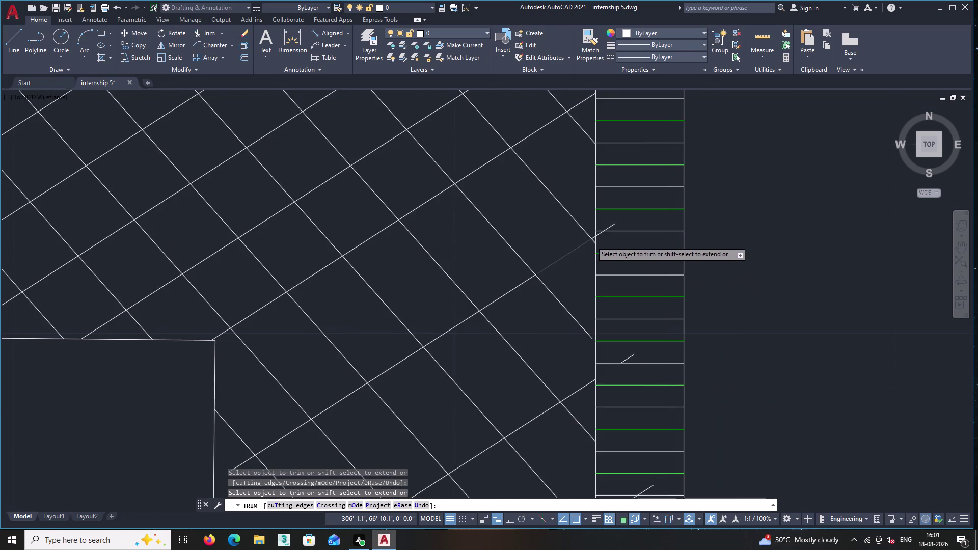
scroll(up, 3)
click(606, 229)
middle_drag(615, 227, 614, 413)
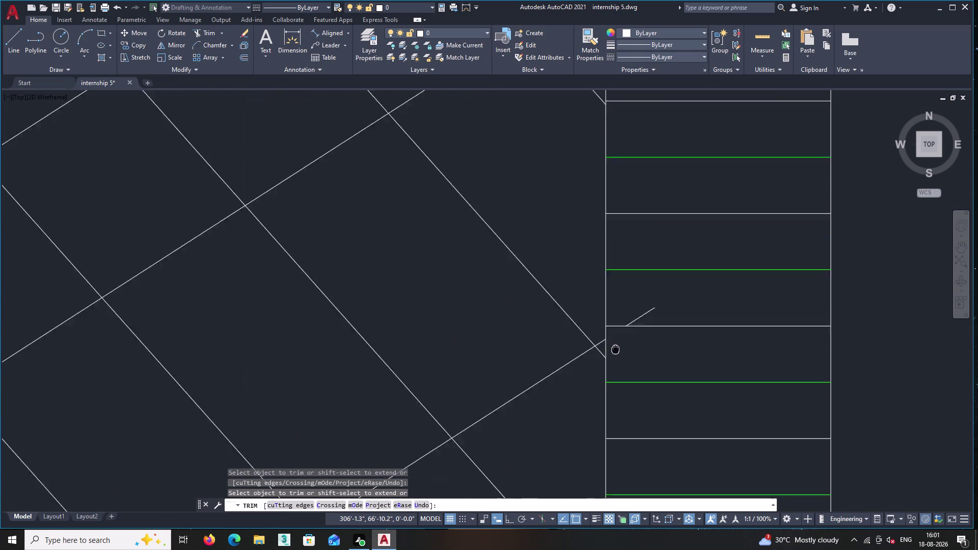
middle_drag(614, 413, 622, 477)
scroll(down, 3)
scroll(down, 3)
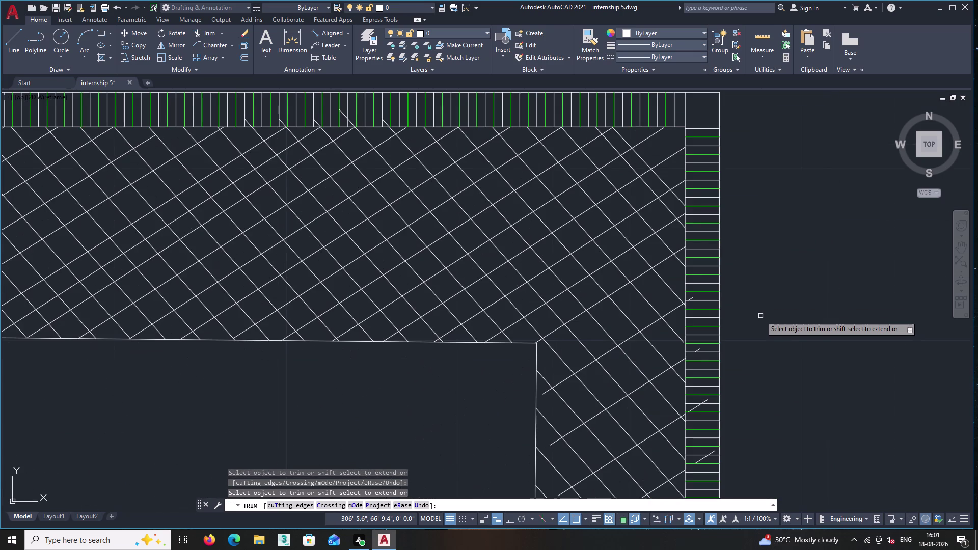
middle_drag(760, 314, 688, 140)
middle_drag(713, 297, 684, 168)
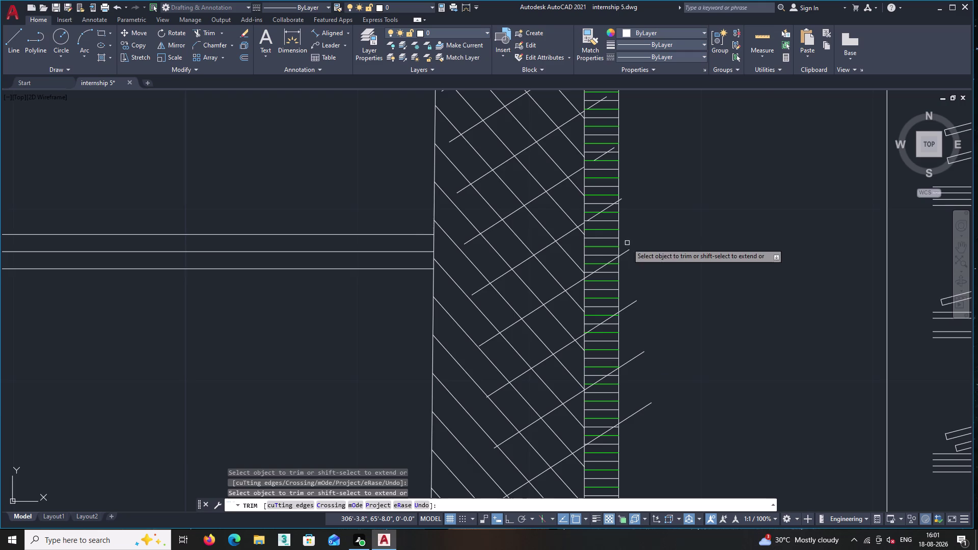
scroll(up, 3)
scroll(up, 3)
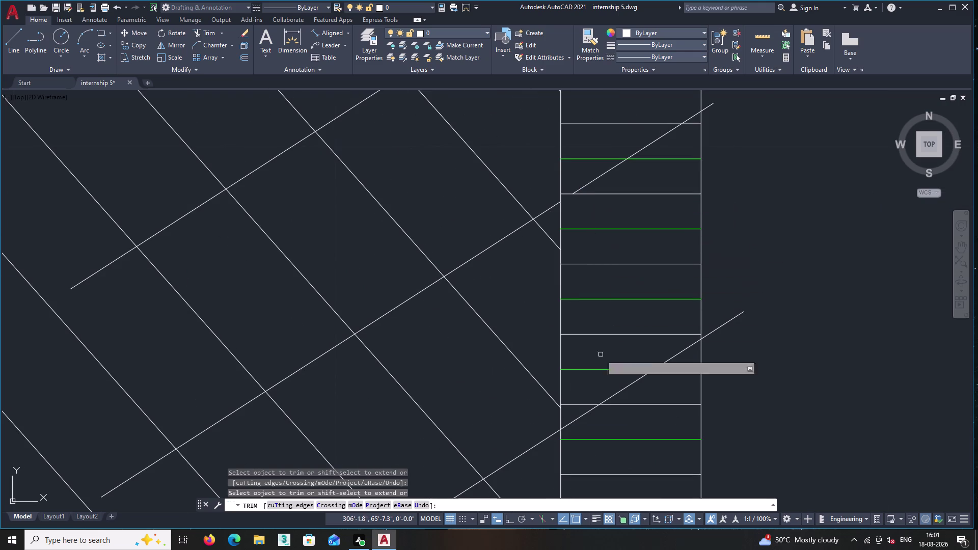
double_click(565, 427)
Trim the lower diagonal pieces in the strip and end the trim command.
middle_drag(809, 349, 764, 147)
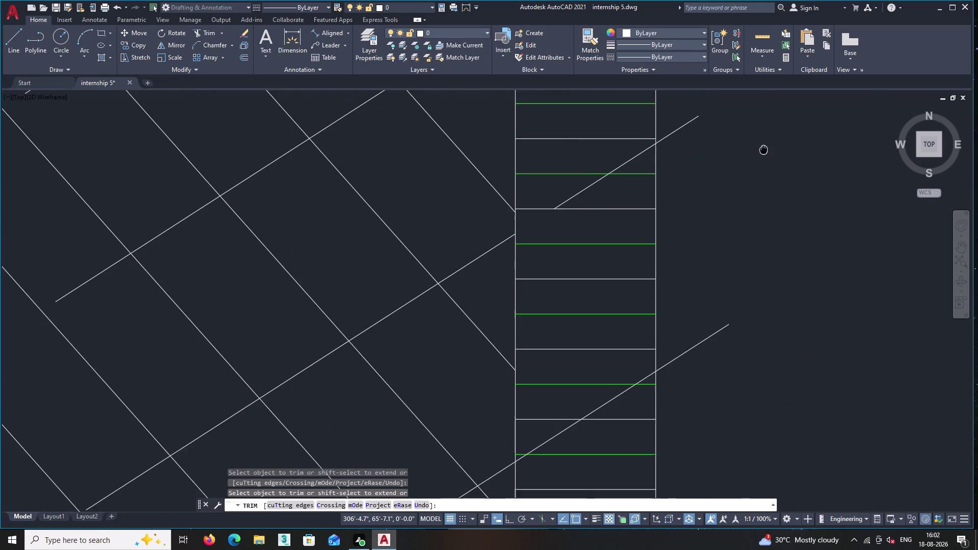
middle_drag(763, 147, 764, 146)
click(520, 453)
scroll(down, 3)
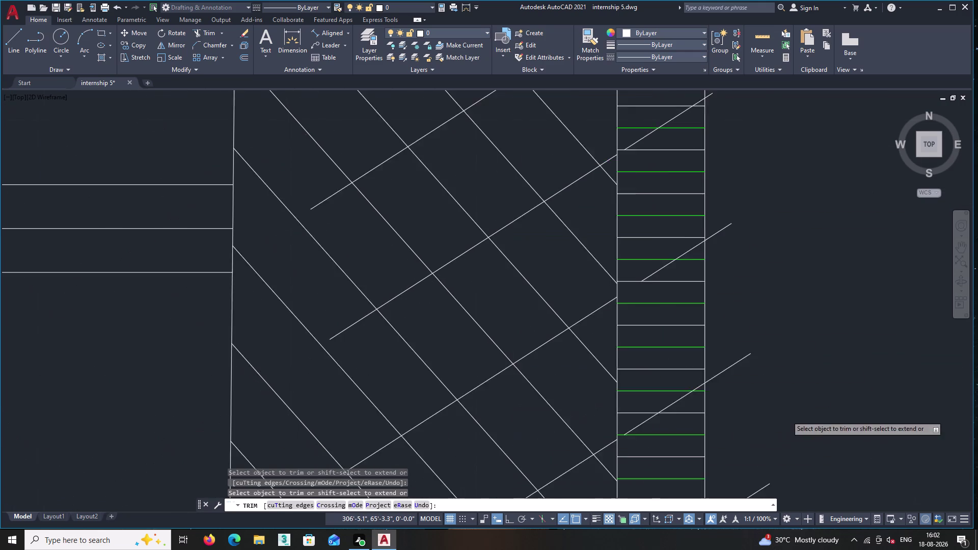
middle_drag(786, 416, 746, 186)
scroll(up, 3)
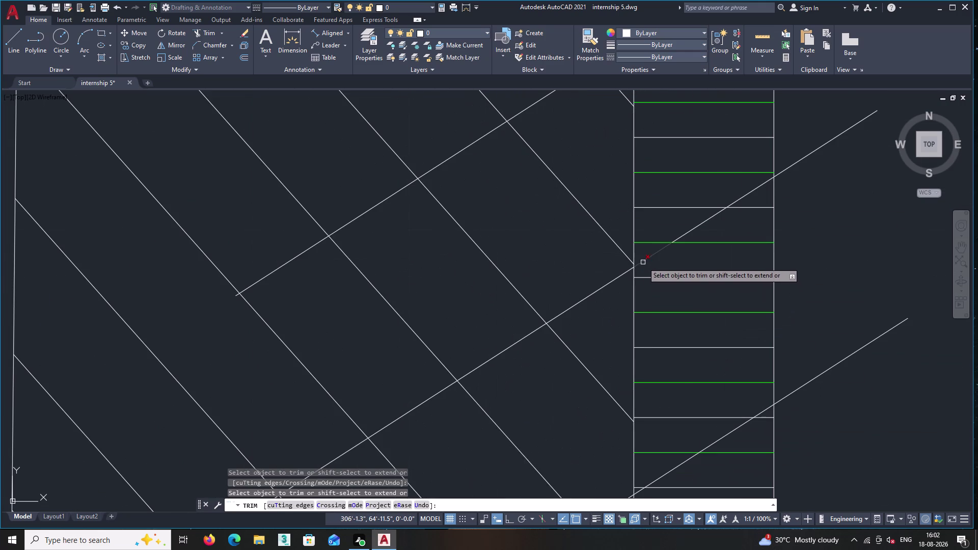
click(643, 262)
middle_drag(666, 440, 673, 257)
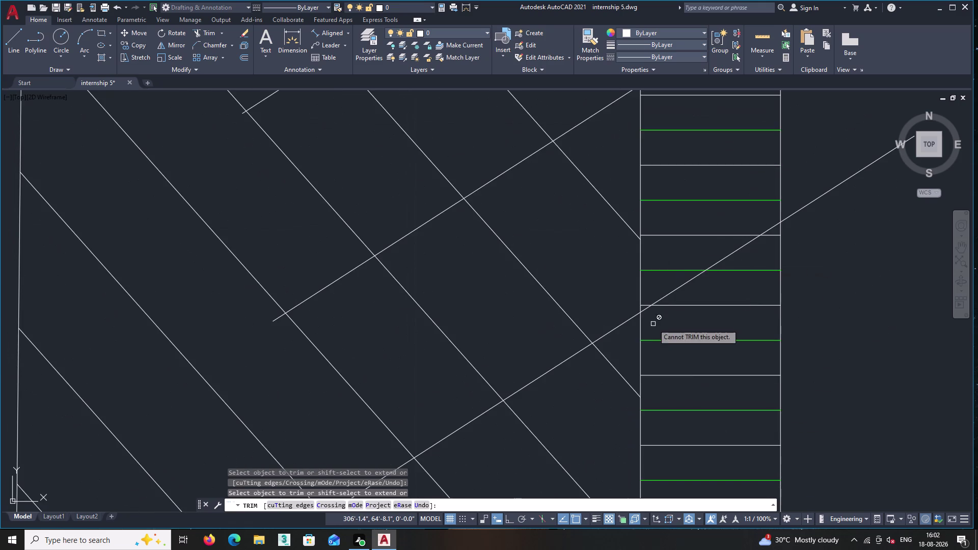
scroll(up, 3)
click(643, 299)
scroll(down, 3)
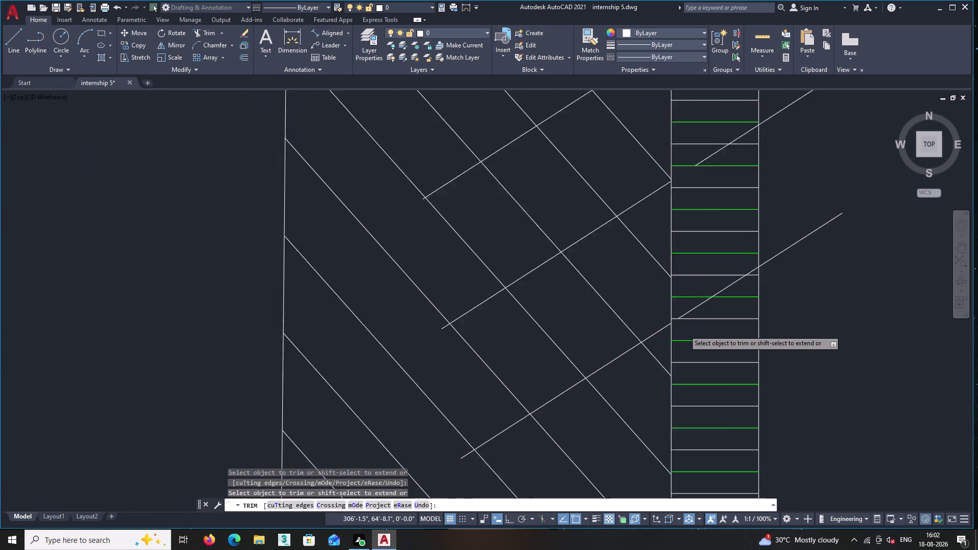
middle_drag(777, 335, 755, 310)
key(Return)
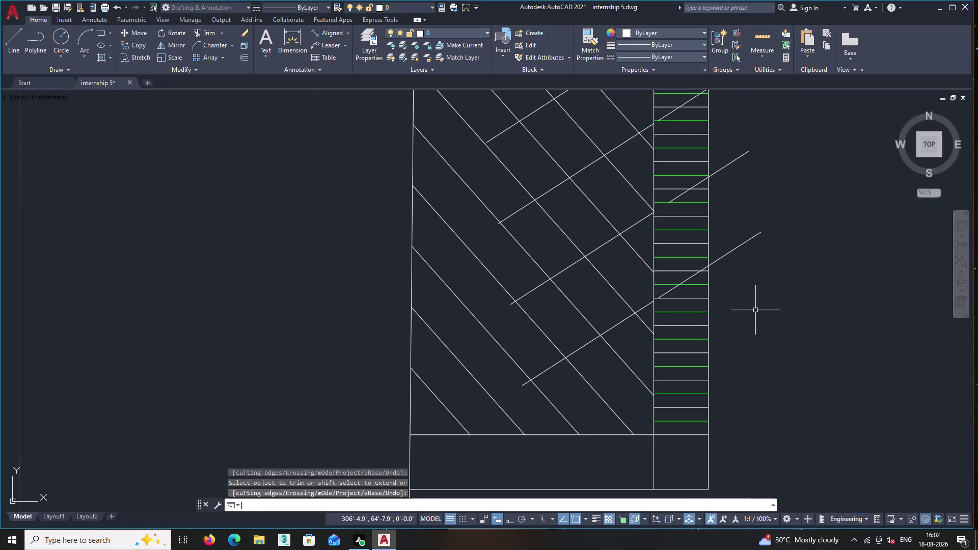
Pick several stray diagonal fragments over the striped strip, then clear the selection.
middle_drag(732, 324, 716, 416)
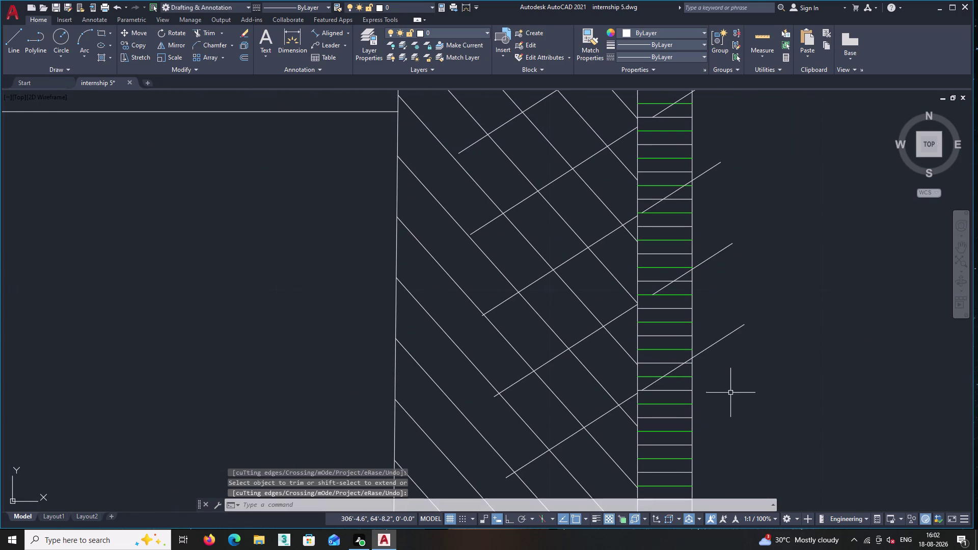
drag(731, 371, 729, 358)
middle_drag(712, 253, 753, 508)
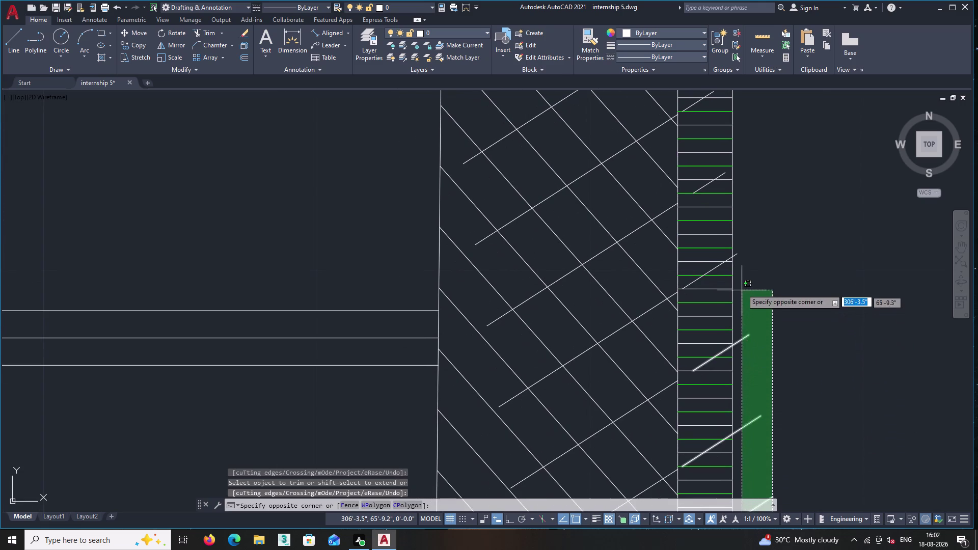
click(737, 250)
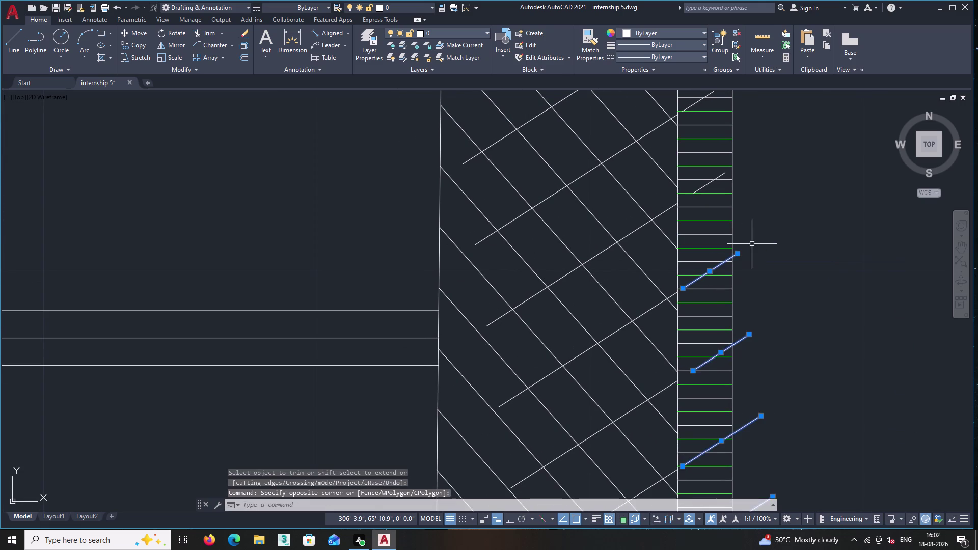
middle_drag(752, 244, 745, 440)
scroll(up, 3)
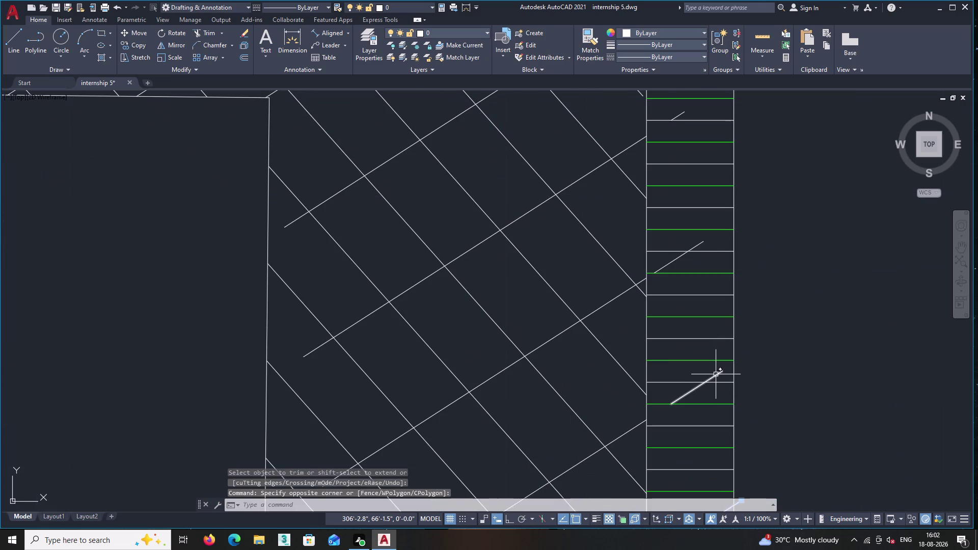
click(715, 375)
middle_drag(681, 268, 684, 281)
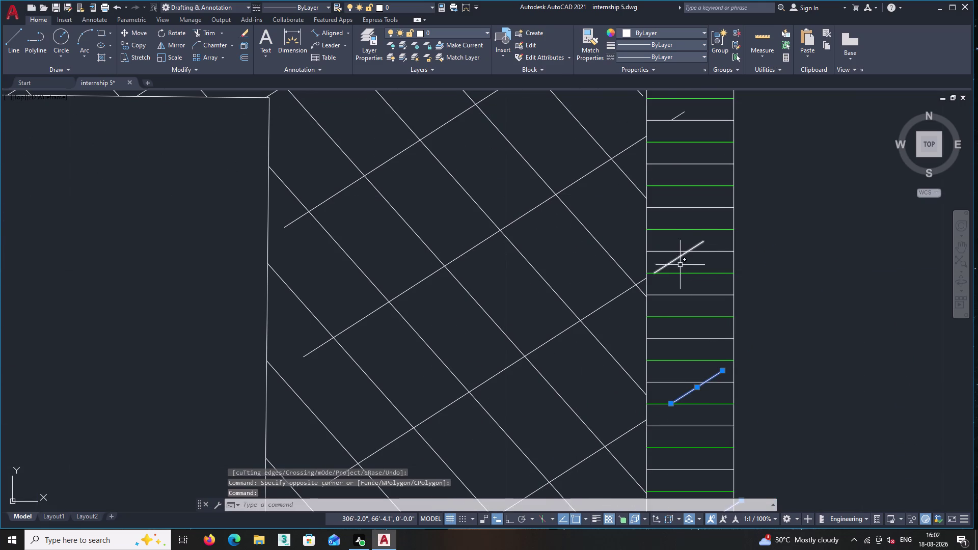
middle_drag(684, 281, 698, 401)
middle_drag(695, 250, 700, 361)
click(702, 361)
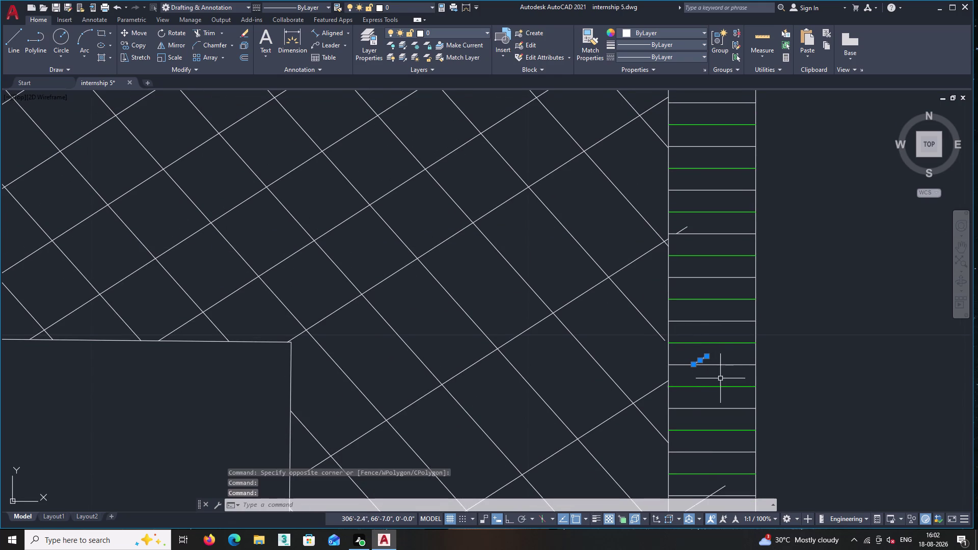
middle_drag(730, 396, 708, 276)
click(693, 397)
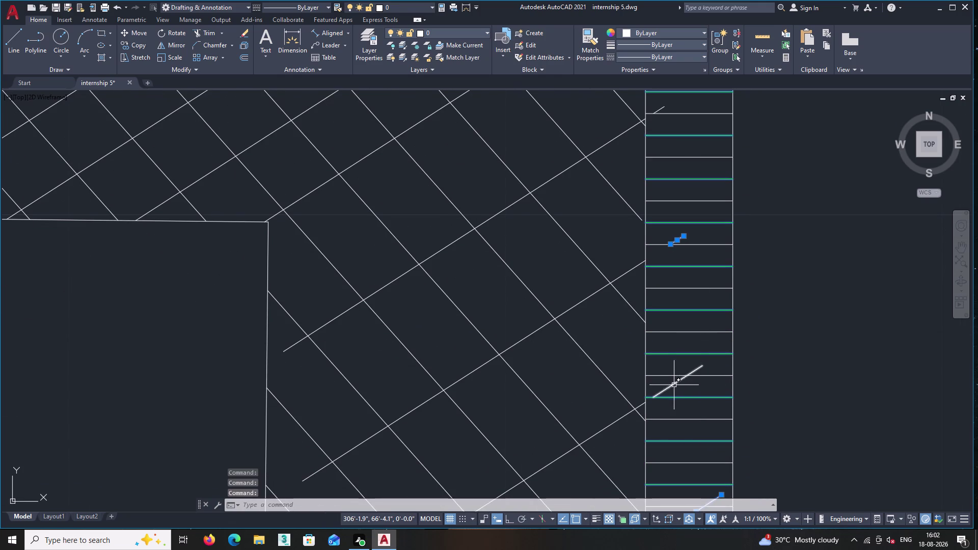
key(Escape)
Erase the stray line crossing the strip and a short fragment via the right-click menu.
click(675, 389)
click(671, 384)
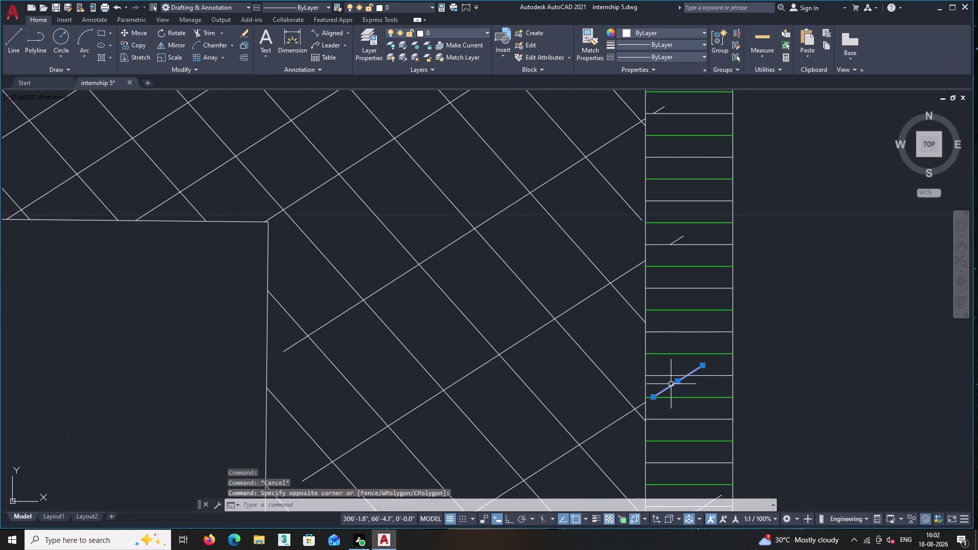
click(681, 238)
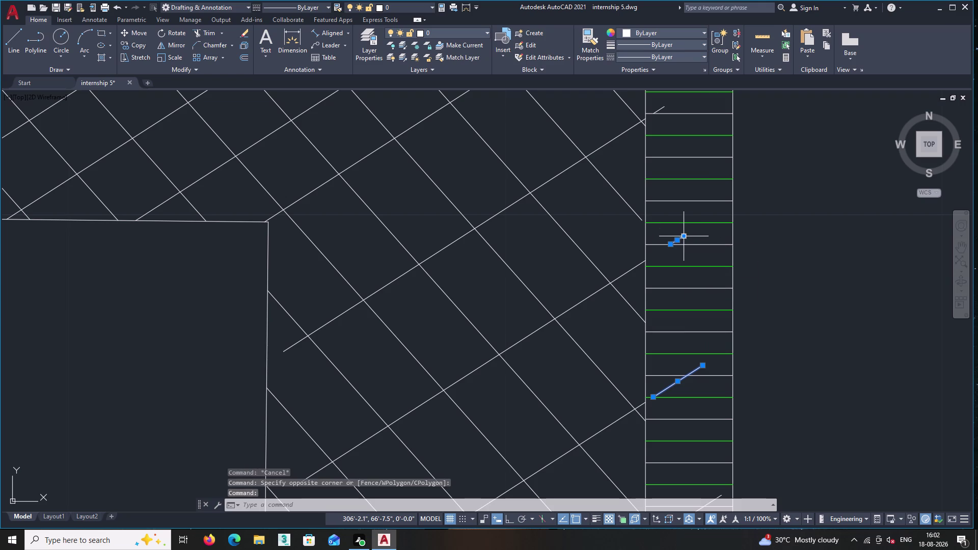
key(Delete)
key(Delete)
right_click(692, 230)
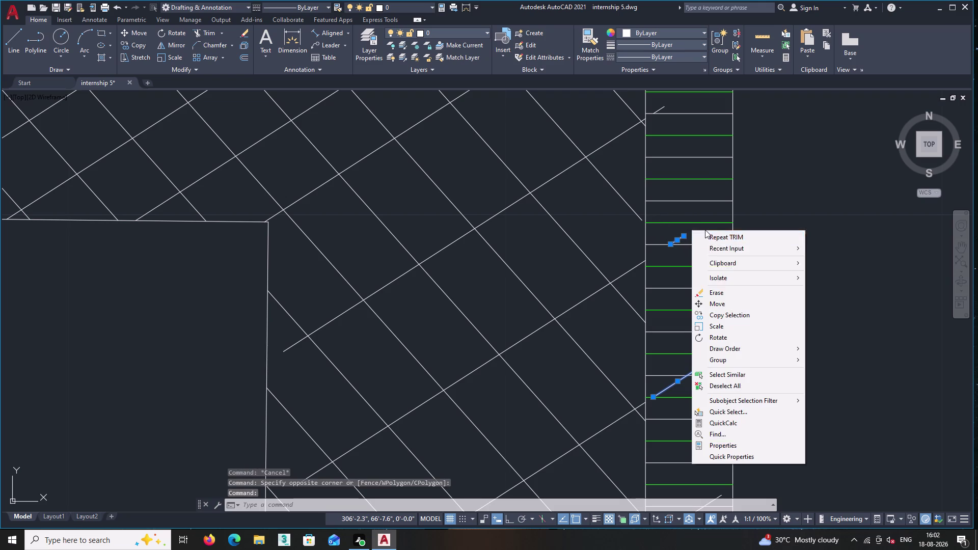
click(723, 294)
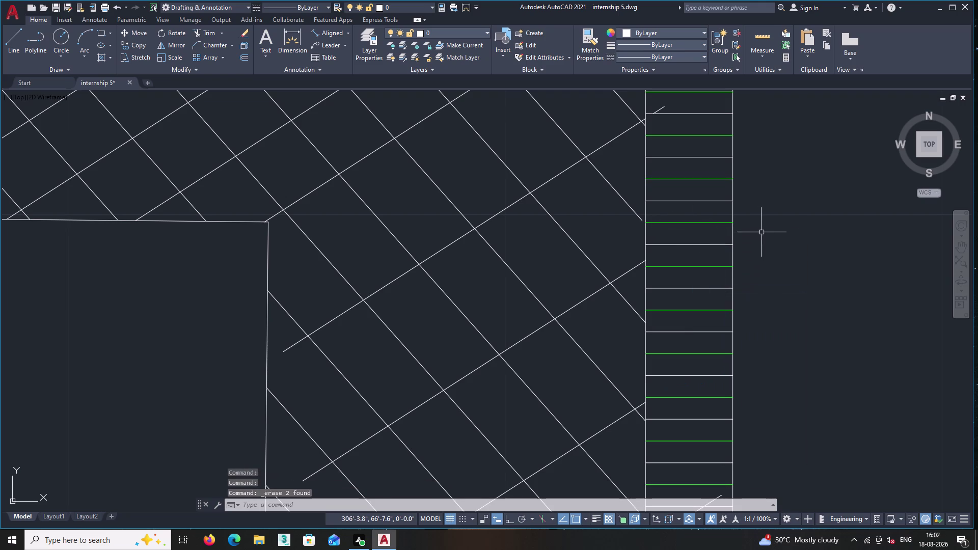
Delete two more stray fragments lying in the strip.
middle_drag(685, 139, 698, 360)
scroll(up, 3)
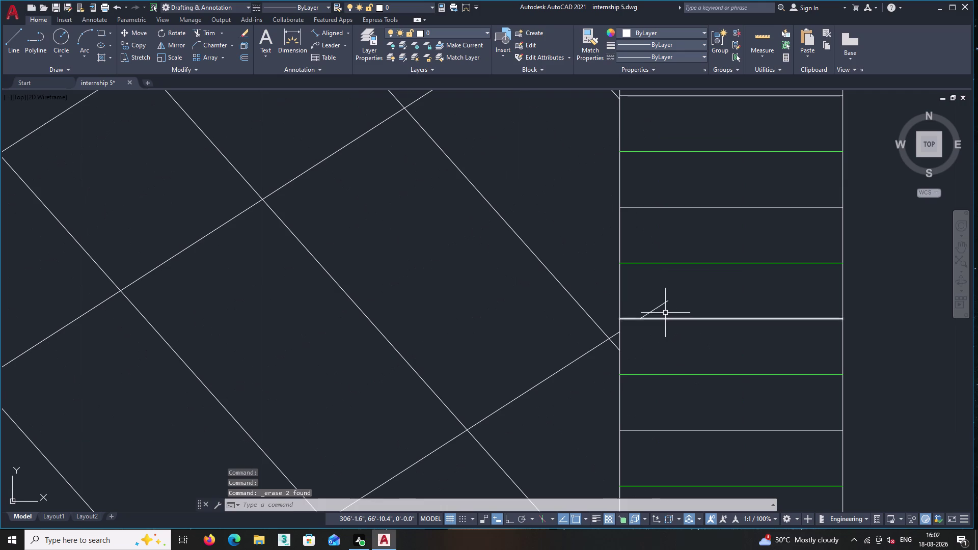
click(664, 312)
click(652, 300)
key(Delete)
Enclose the next stray line in the strip with a selection window and delete it.
scroll(down, 3)
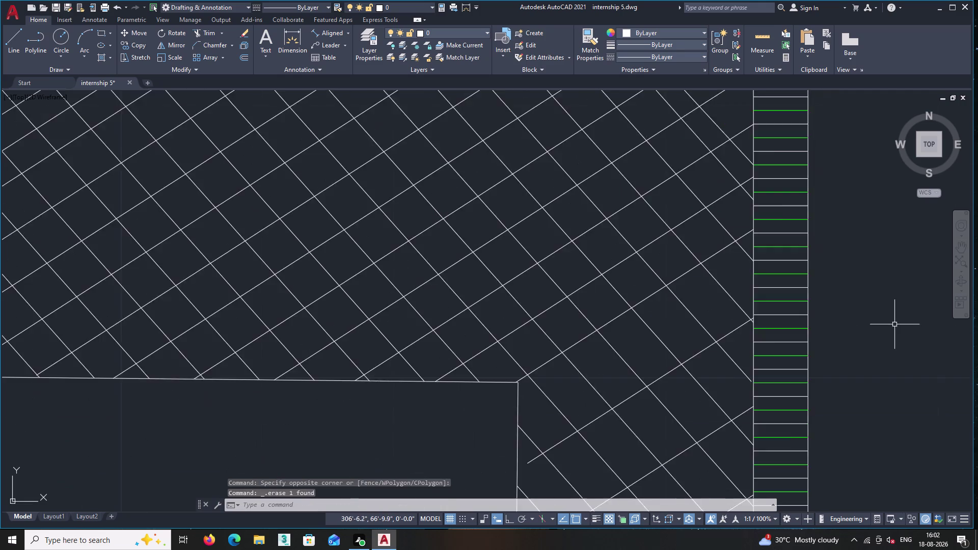
scroll(down, 3)
middle_drag(893, 329, 763, 157)
middle_drag(732, 364, 715, 297)
scroll(up, 3)
scroll(up, 3)
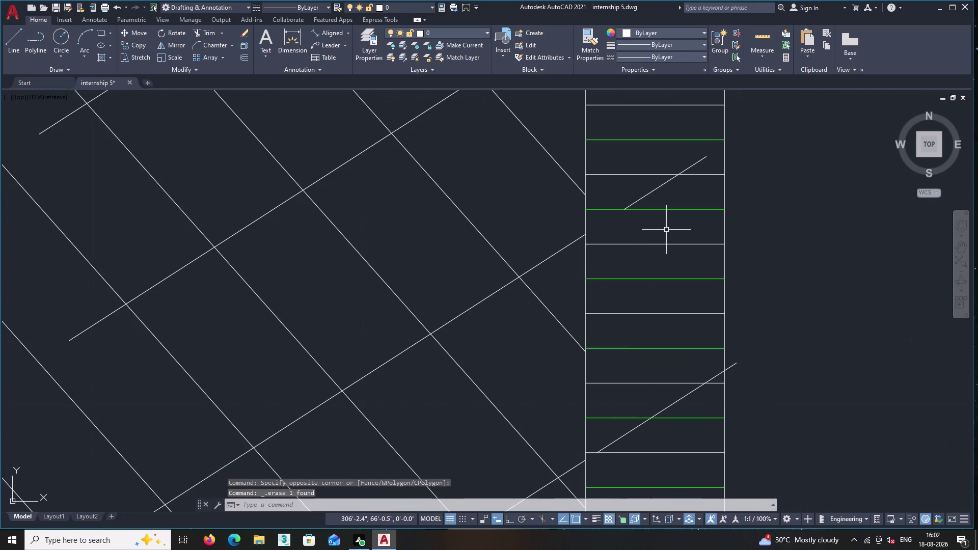
click(661, 210)
key(Escape)
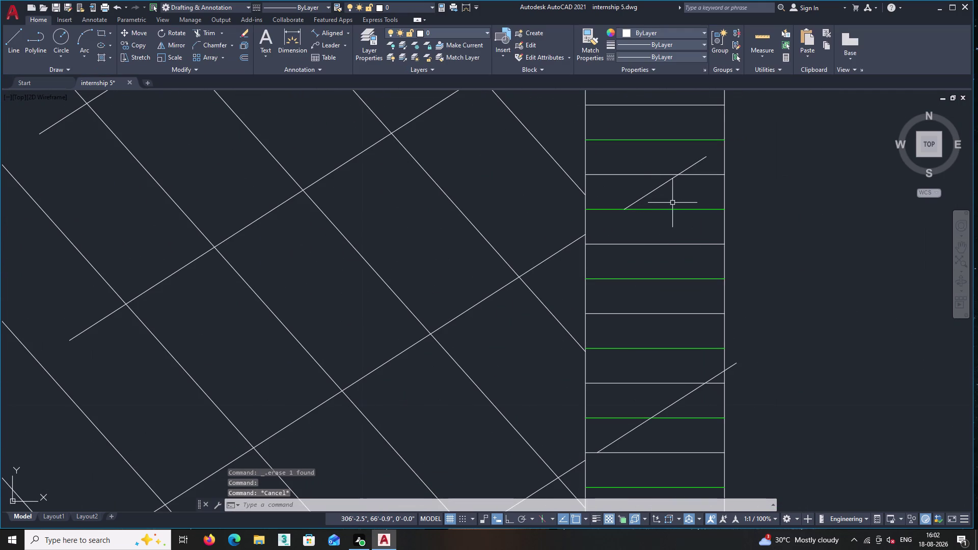
double_click(662, 199)
click(652, 187)
click(654, 191)
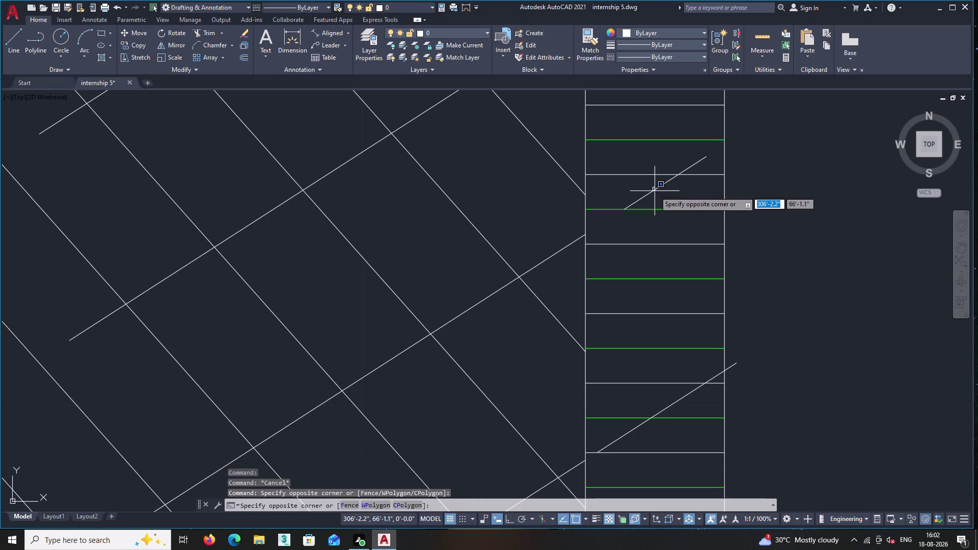
click(668, 198)
double_click(655, 185)
key(Delete)
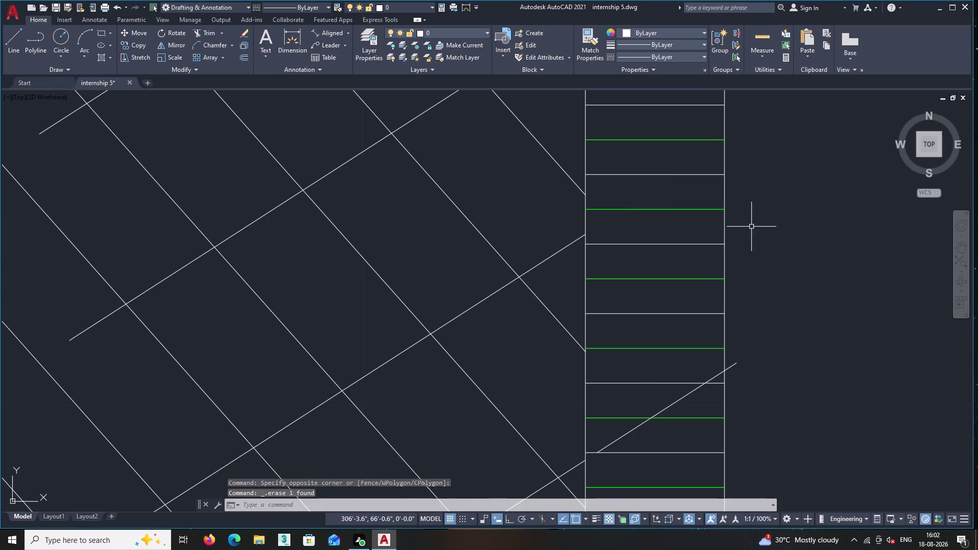
Delete the long diagonal overshooting past the strip.
scroll(down, 3)
middle_drag(778, 244, 736, 173)
scroll(up, 3)
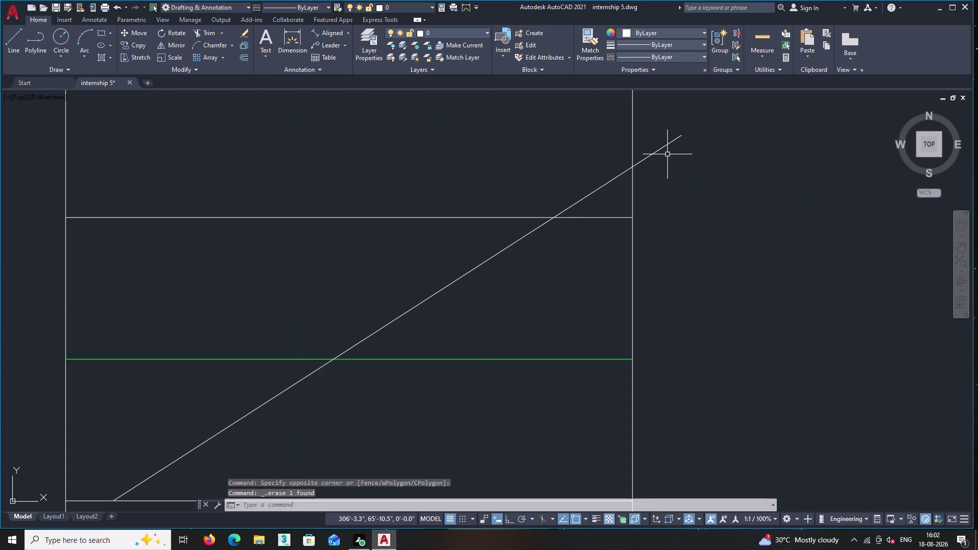
drag(701, 206, 696, 198)
click(661, 141)
key(Delete)
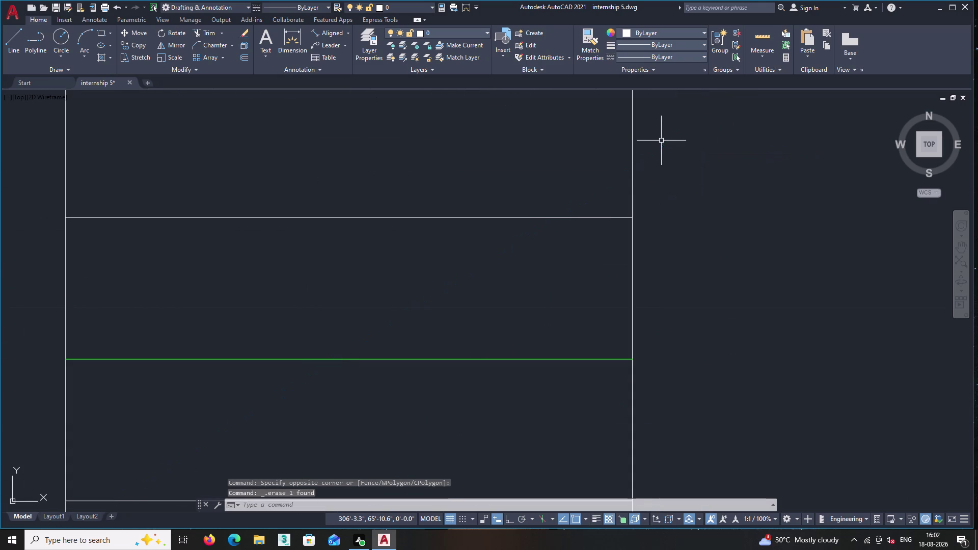
Delete the three diagonals poking through the strip.
scroll(down, 3)
middle_click(717, 247)
middle_drag(714, 271, 647, 61)
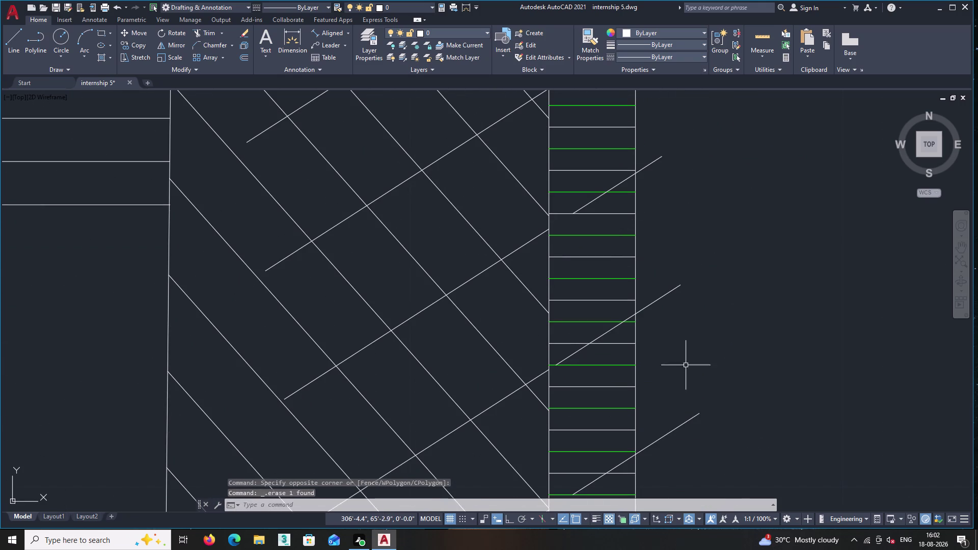
click(690, 445)
click(646, 141)
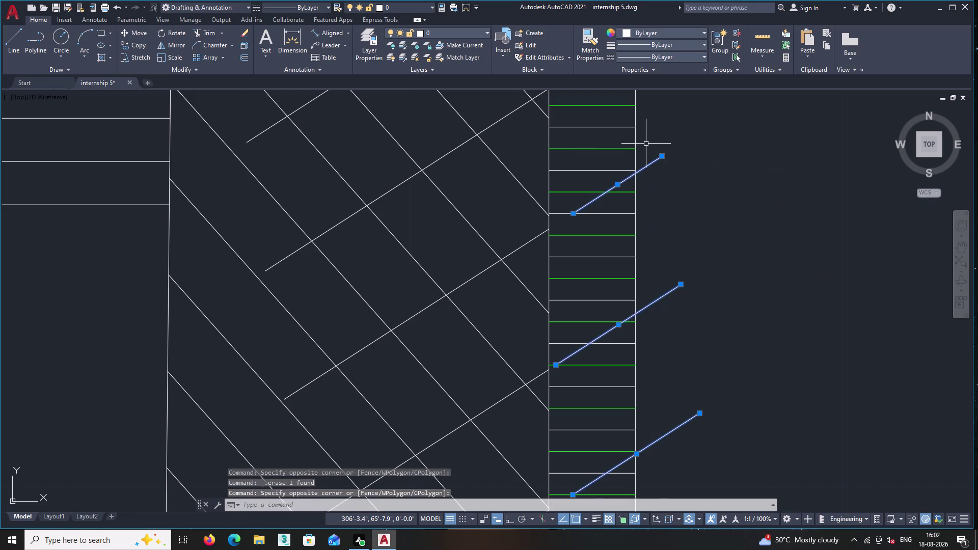
key(Delete)
Delete the last stray diagonal past the strip.
scroll(down, 3)
scroll(up, 3)
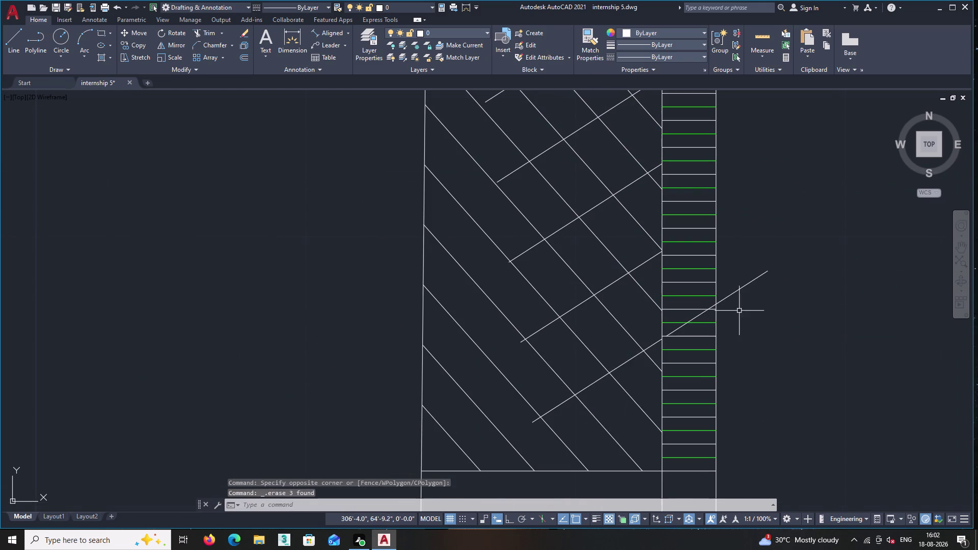
click(750, 306)
click(745, 260)
key(Delete)
scroll(down, 3)
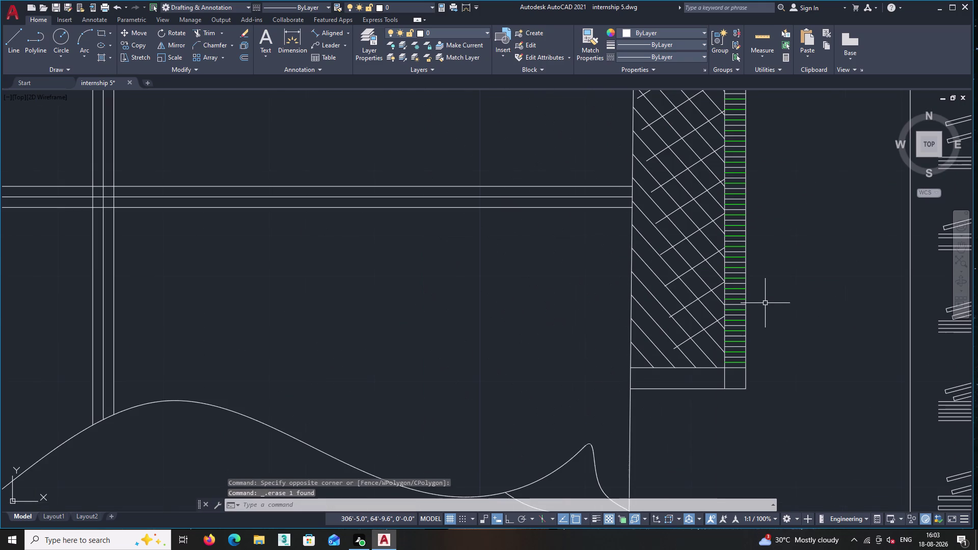
scroll(down, 3)
Start EXTEND (EX) and lengthen the short diagonals mid-band to the band edge.
text(e)
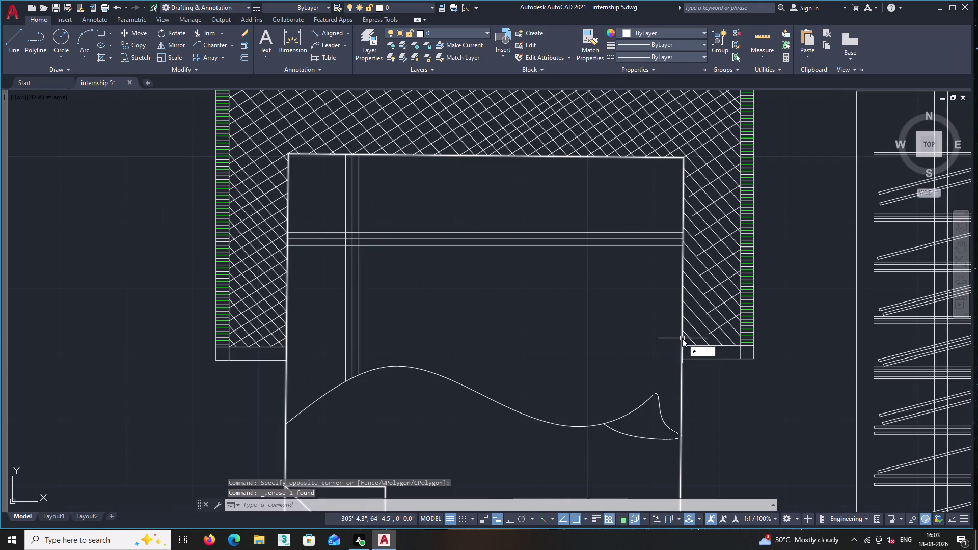
text(x)
key(Return)
scroll(up, 3)
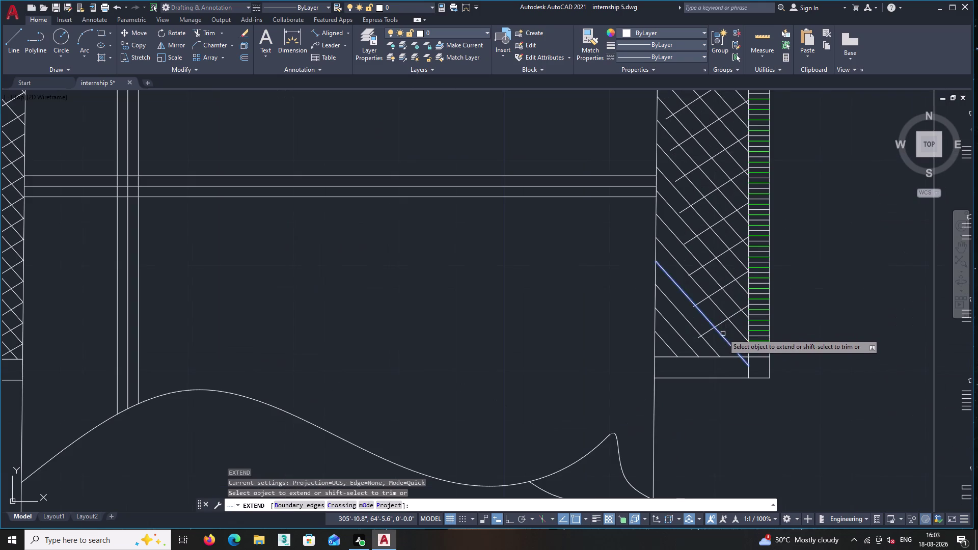
scroll(up, 3)
double_click(708, 340)
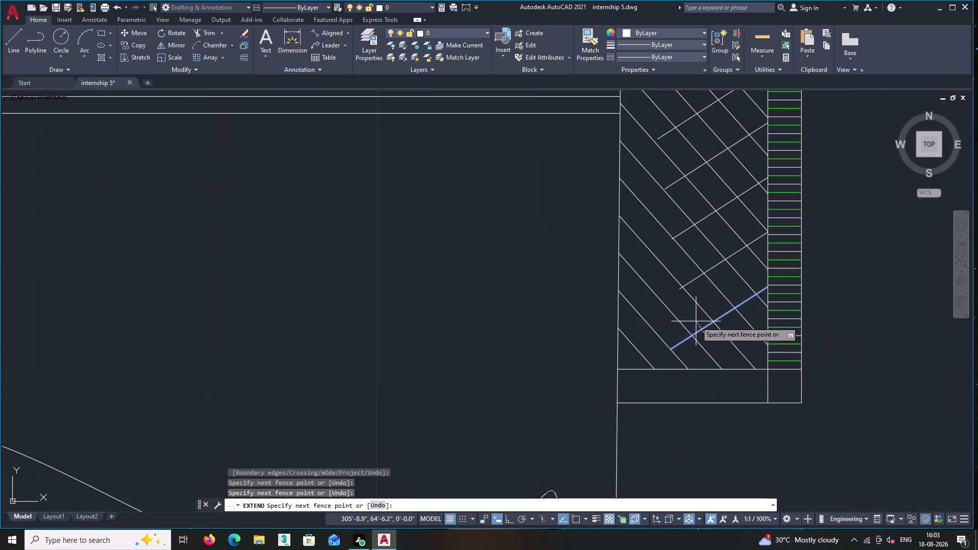
click(677, 302)
click(703, 298)
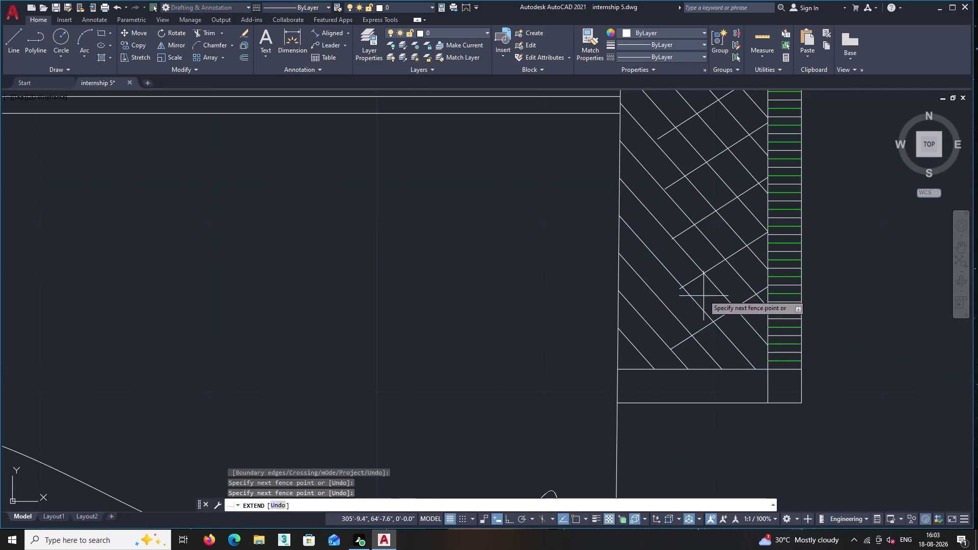
double_click(677, 251)
click(702, 246)
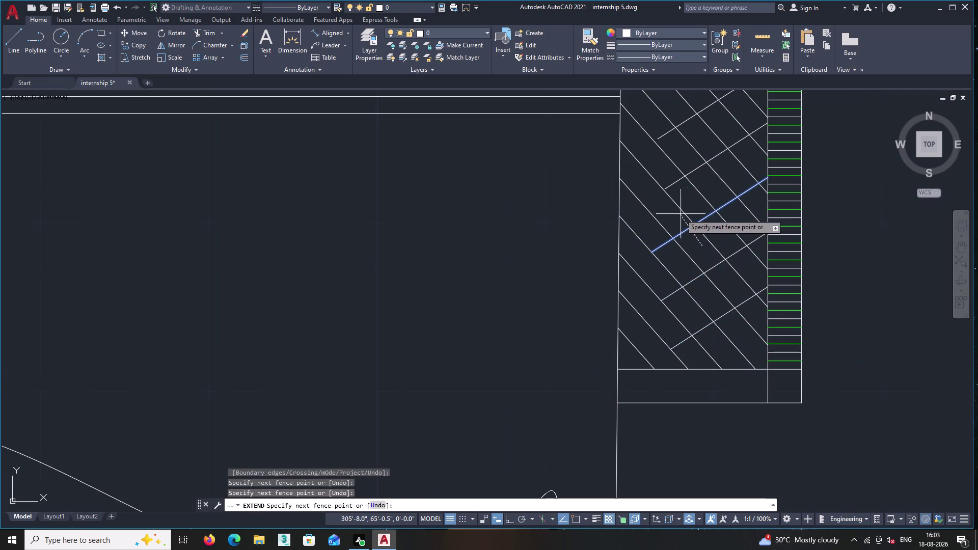
click(674, 213)
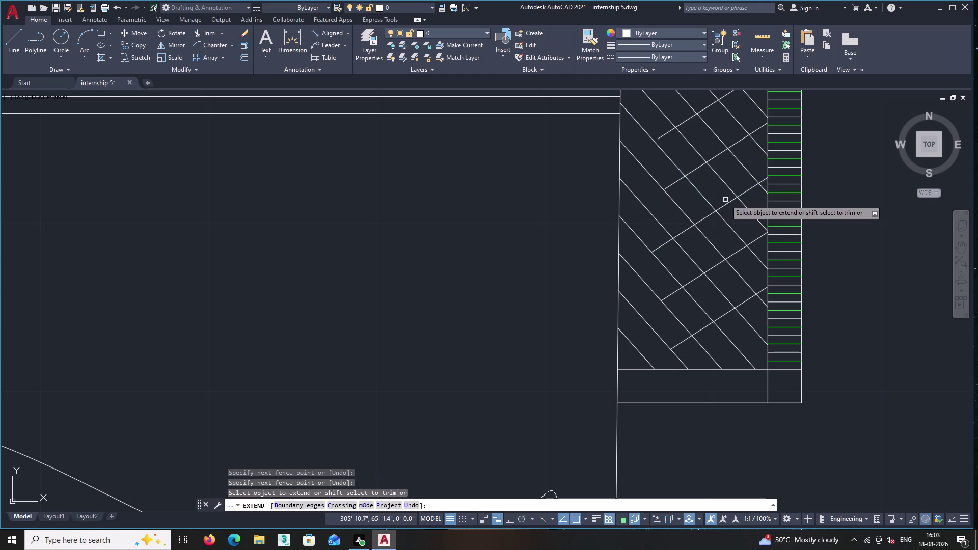
click(687, 193)
click(669, 170)
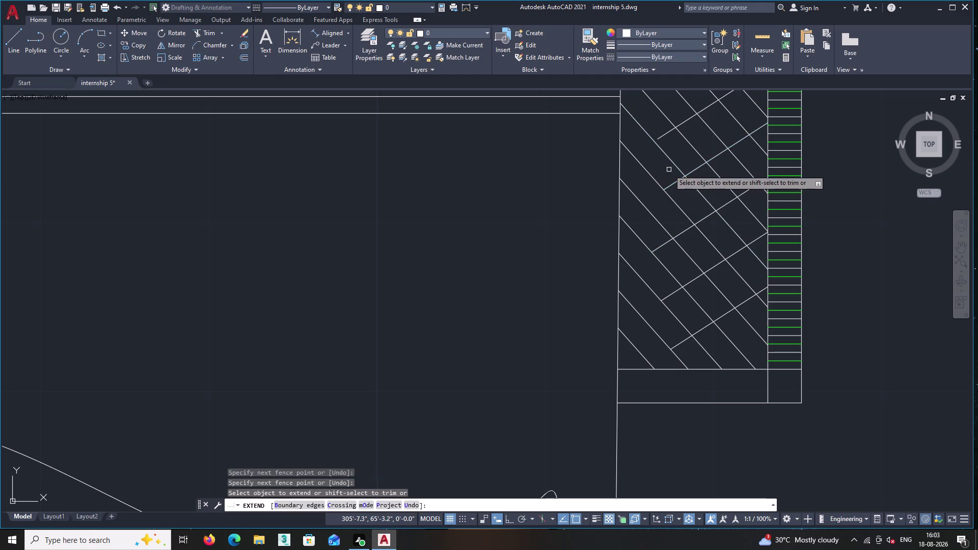
Extend the short diagonals near the top of the band to the strip edge.
middle_drag(701, 149, 705, 224)
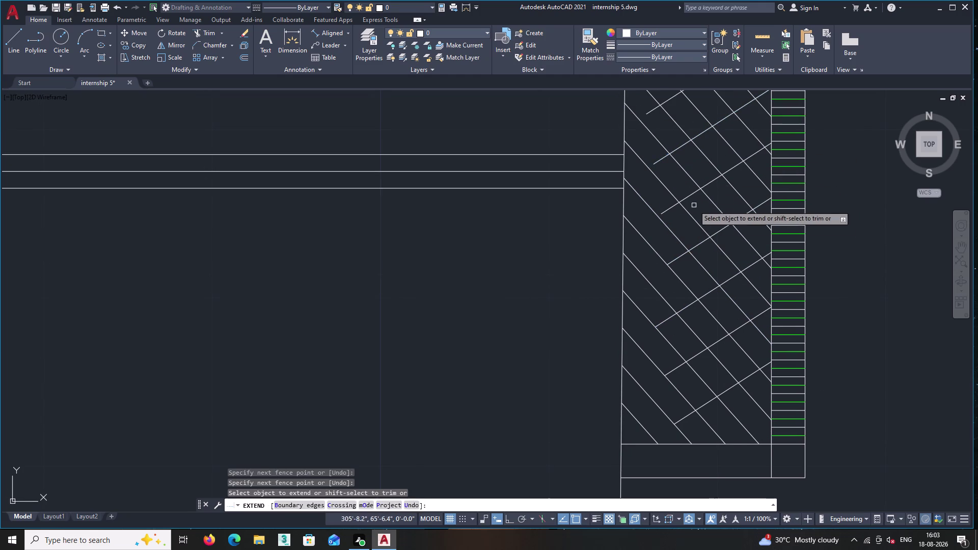
click(701, 217)
click(701, 213)
click(700, 209)
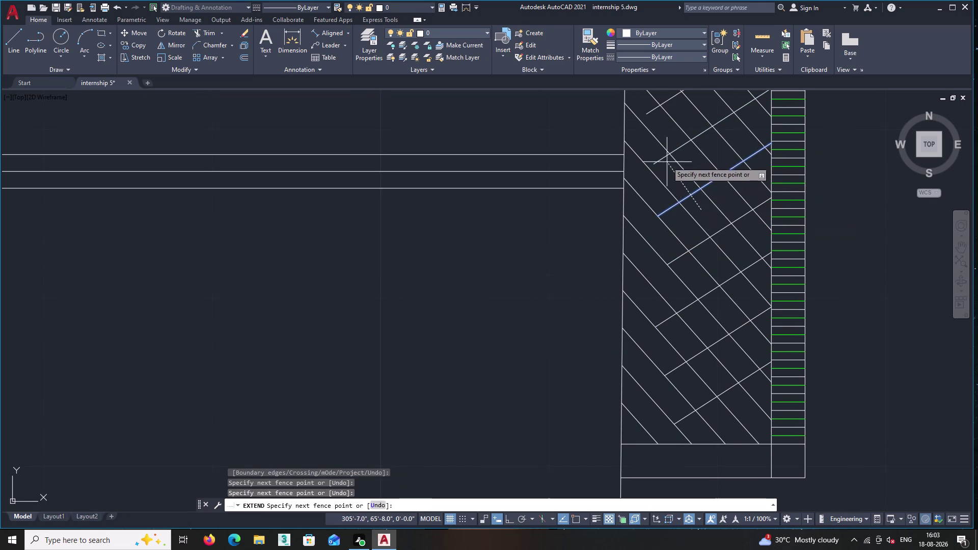
click(650, 149)
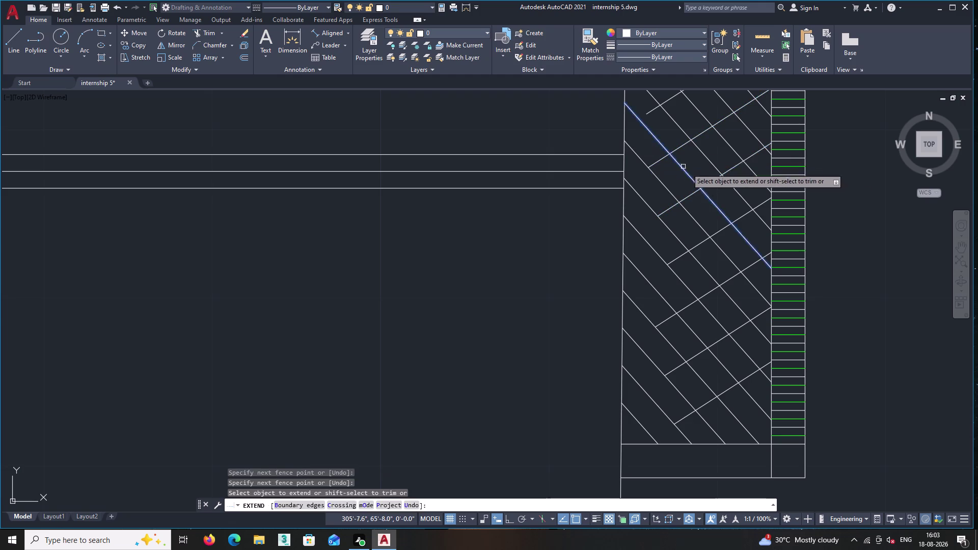
Extend the unfinished diagonals at the band's upper corner to the edge.
middle_drag(709, 172, 715, 331)
double_click(696, 270)
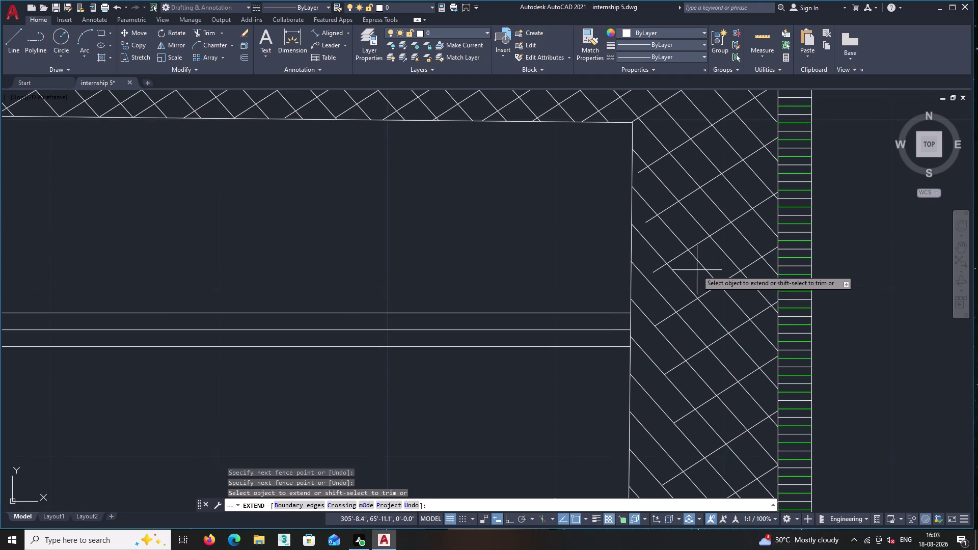
click(665, 236)
click(688, 226)
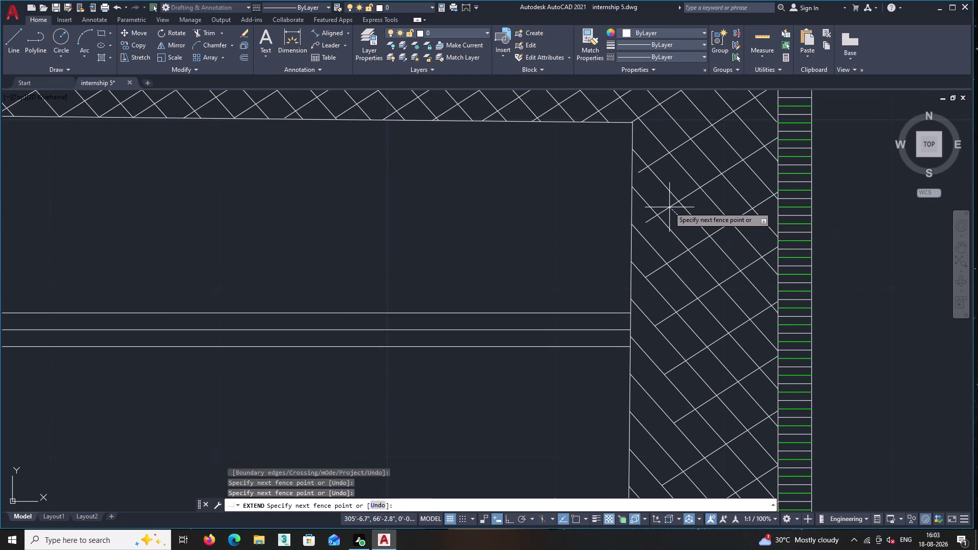
double_click(662, 198)
double_click(675, 172)
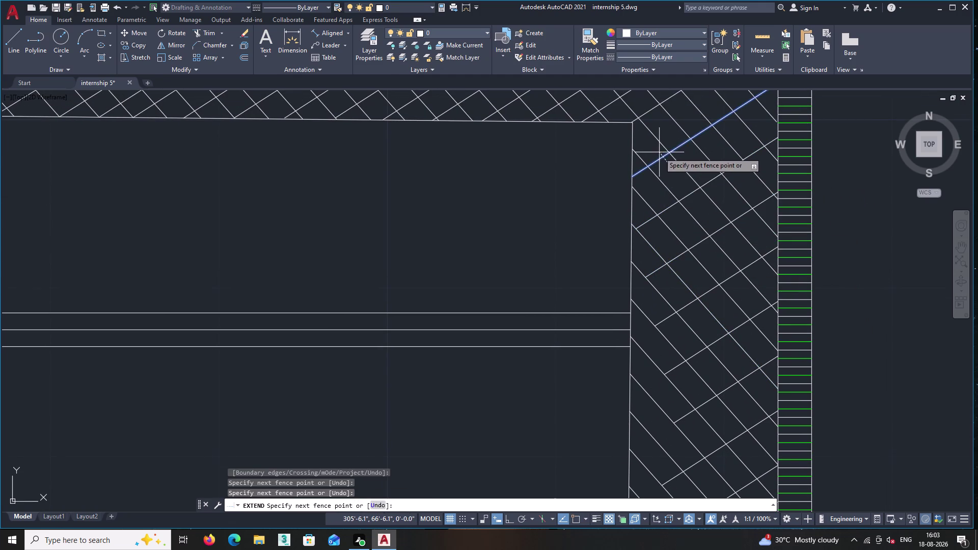
click(658, 152)
double_click(646, 224)
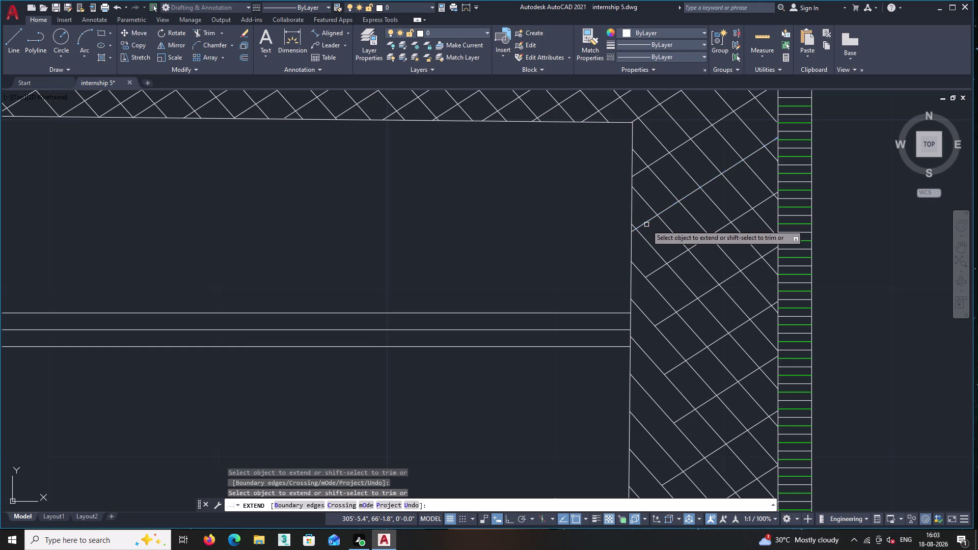
click(653, 275)
click(660, 324)
Extend the diagonals along the band's right side, partly with a fence.
middle_drag(674, 339, 676, 338)
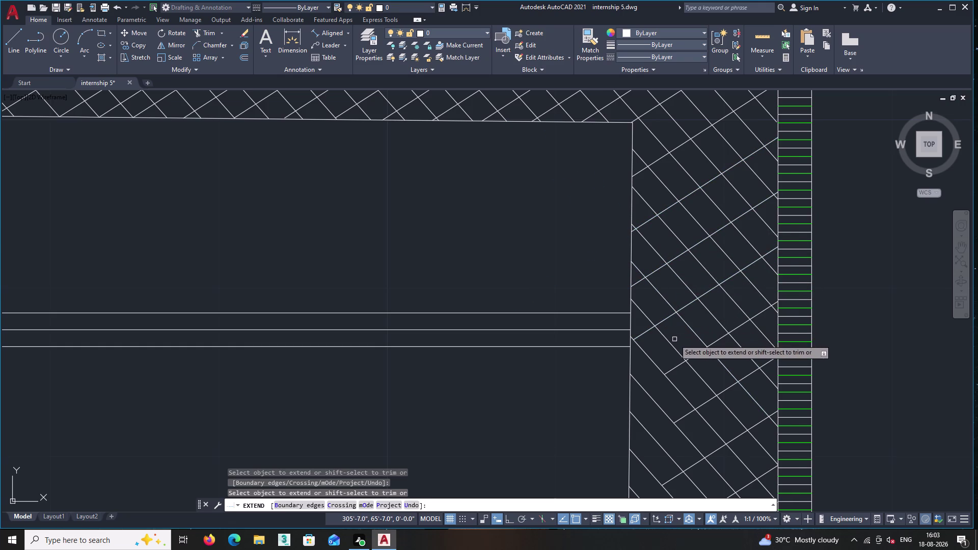
middle_drag(676, 338, 675, 275)
click(678, 319)
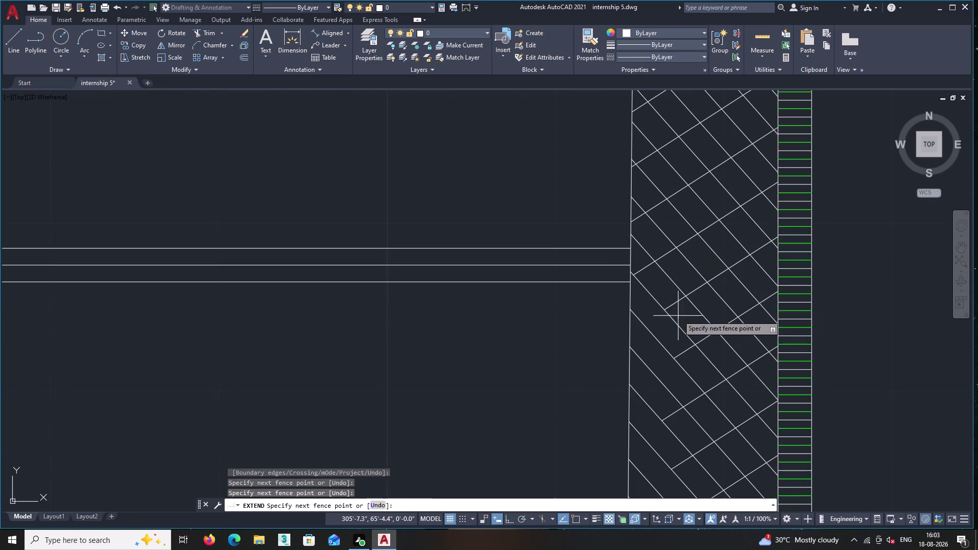
click(672, 293)
click(680, 311)
click(672, 291)
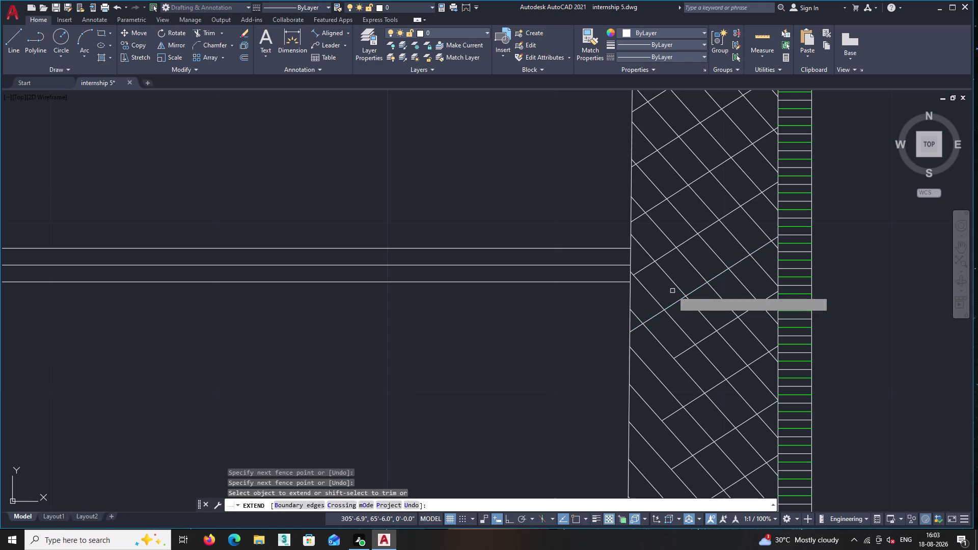
click(682, 314)
double_click(671, 290)
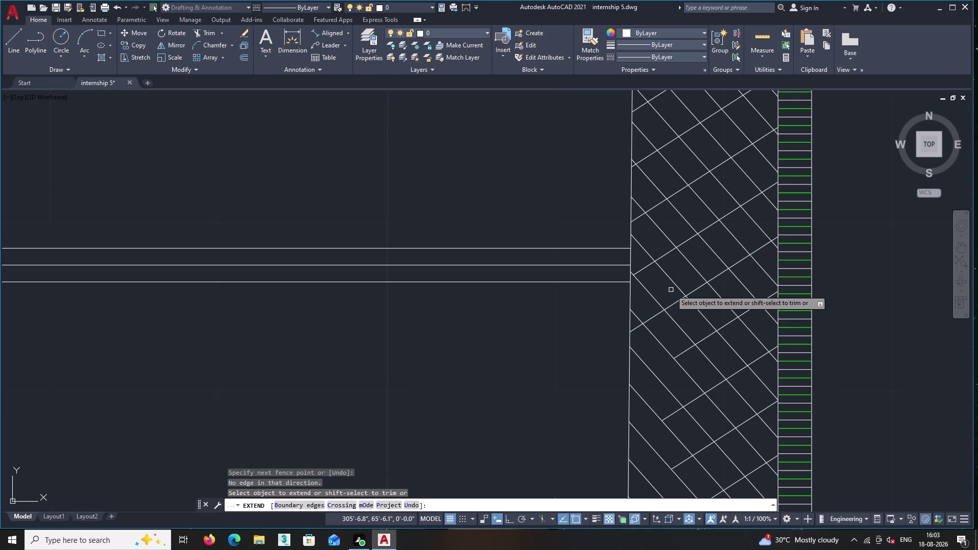
Extend the remaining diagonals in the lower part of the band to the edge.
click(688, 366)
click(678, 341)
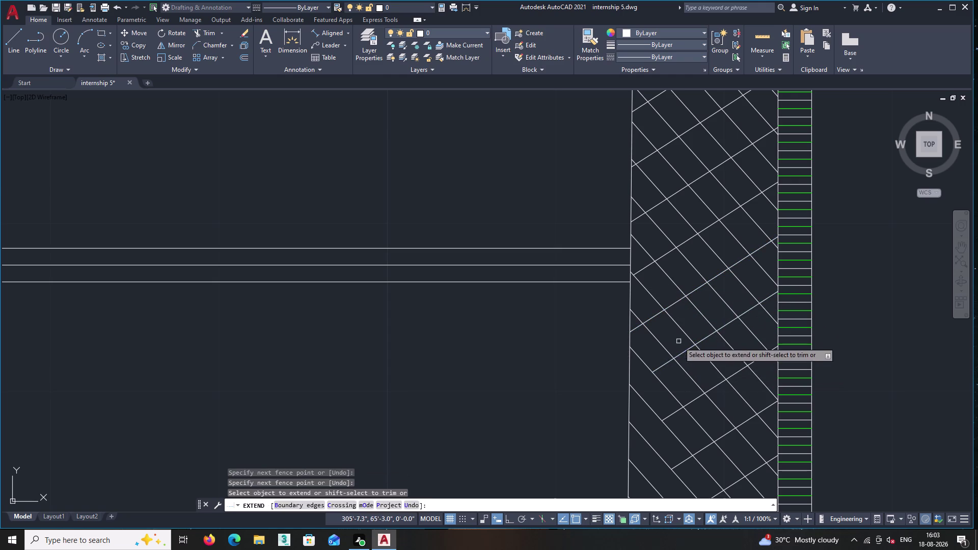
click(690, 363)
click(679, 337)
drag(692, 361, 690, 354)
click(679, 331)
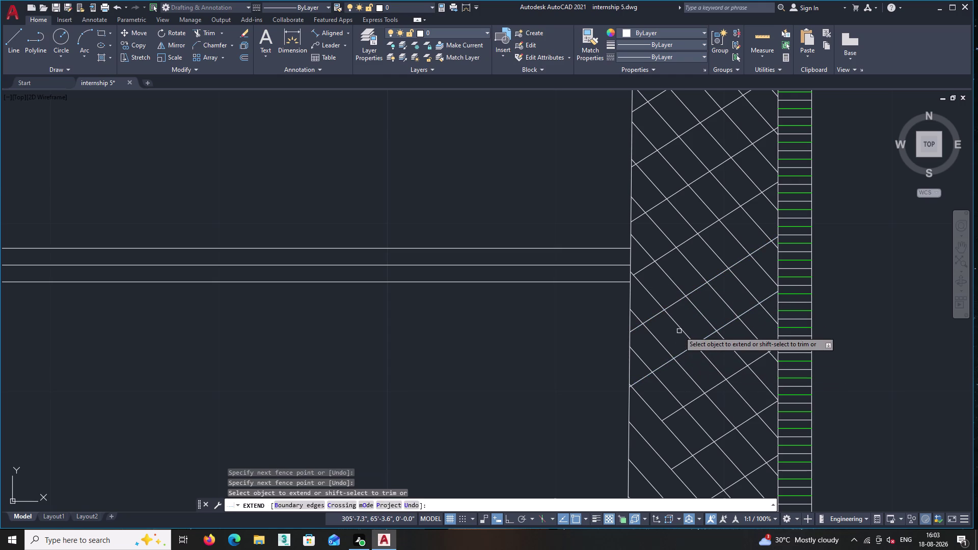
click(716, 400)
double_click(707, 374)
Fence-extend the lower grid lines, then undo two wrong extensions.
click(723, 397)
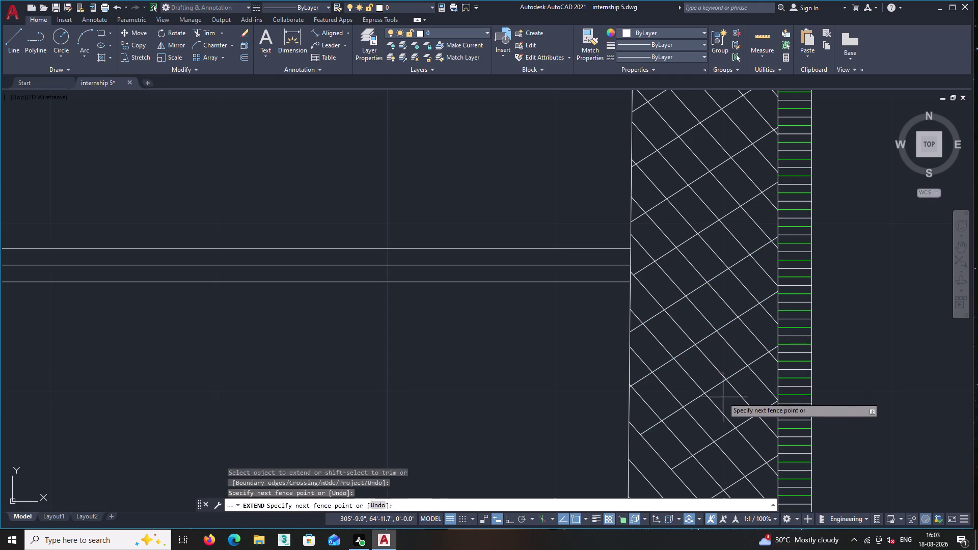
click(707, 366)
click(719, 391)
double_click(712, 377)
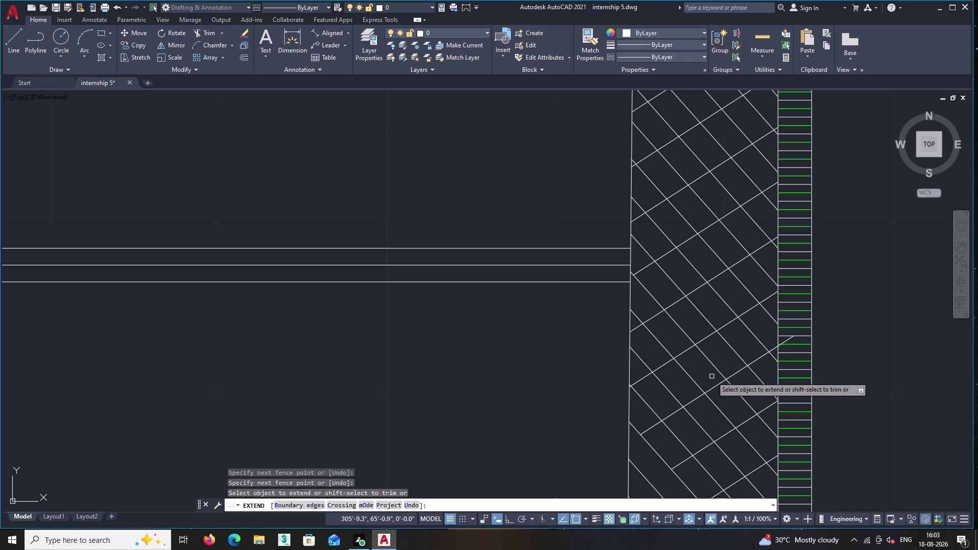
key(ctrl+z)
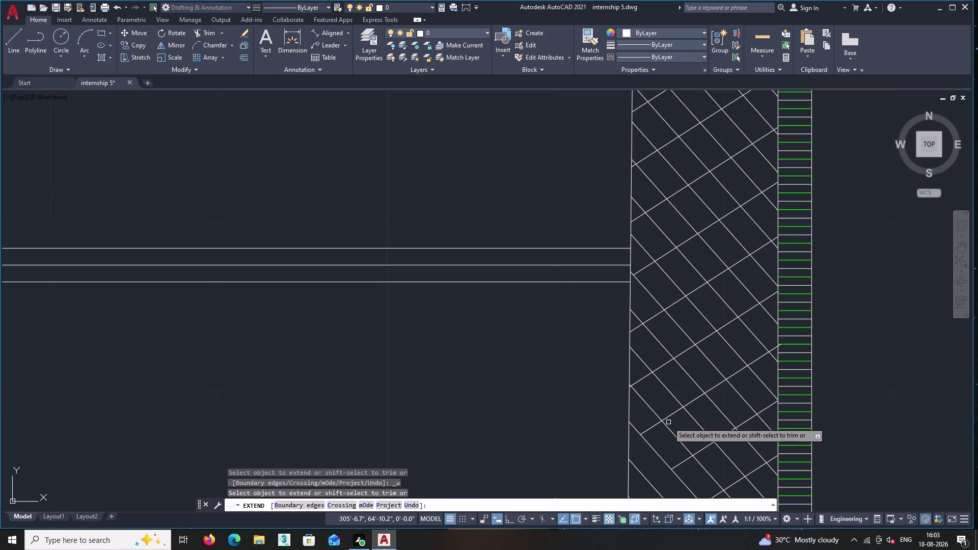
key(ctrl+z)
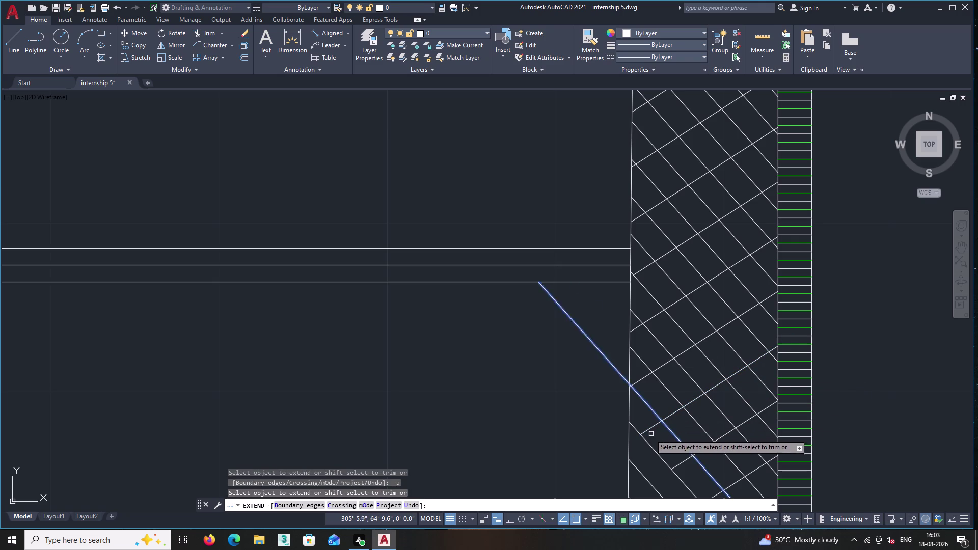
Extend the last diagonals at the bottom corner of the band to the edge.
click(648, 431)
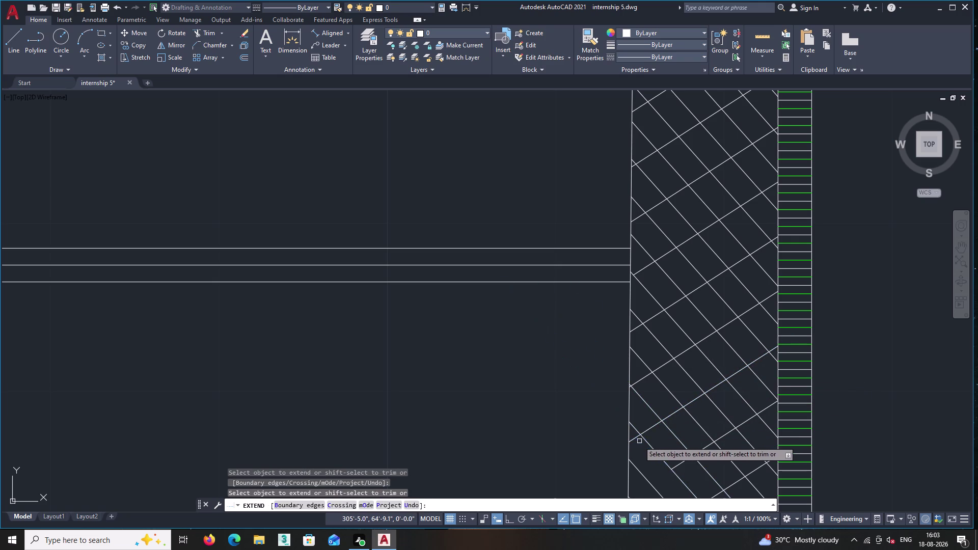
middle_drag(654, 469, 596, 283)
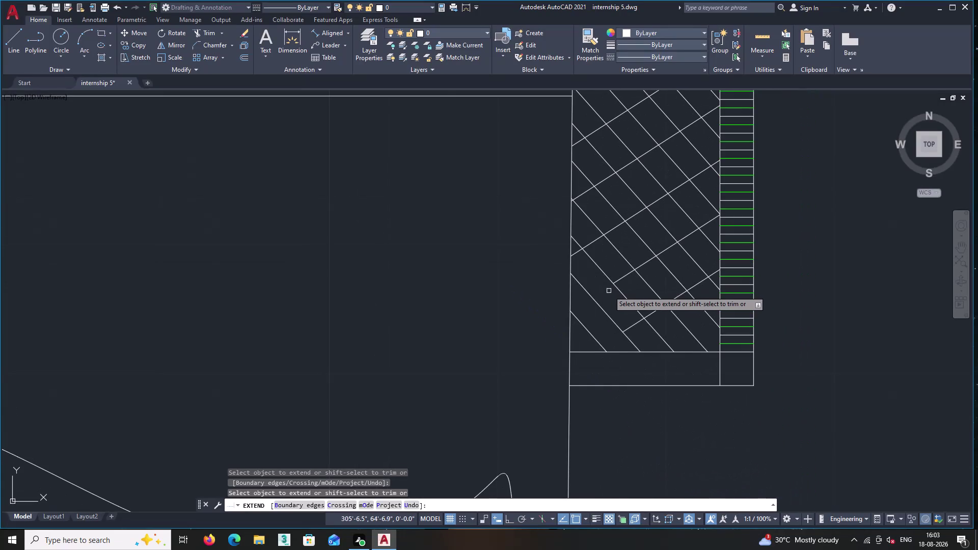
click(619, 282)
double_click(600, 291)
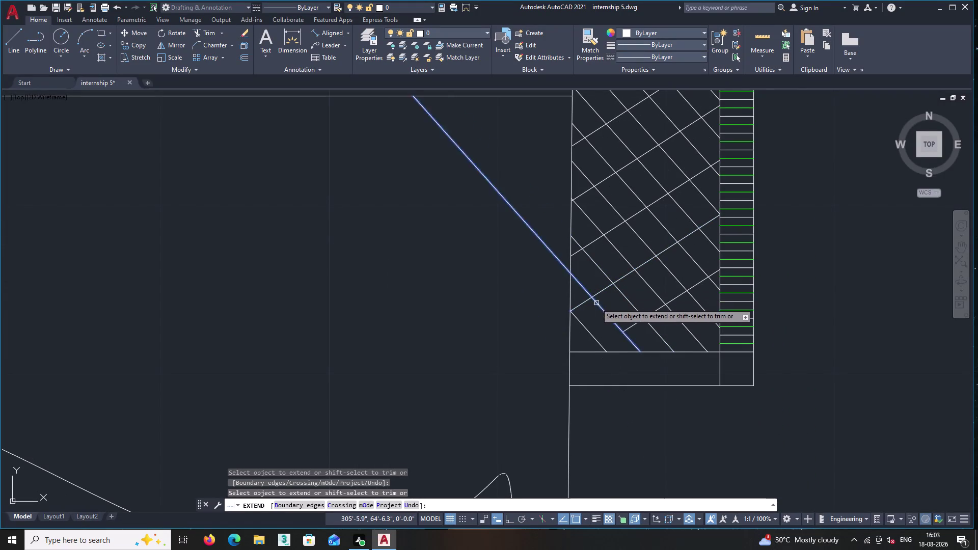
double_click(630, 327)
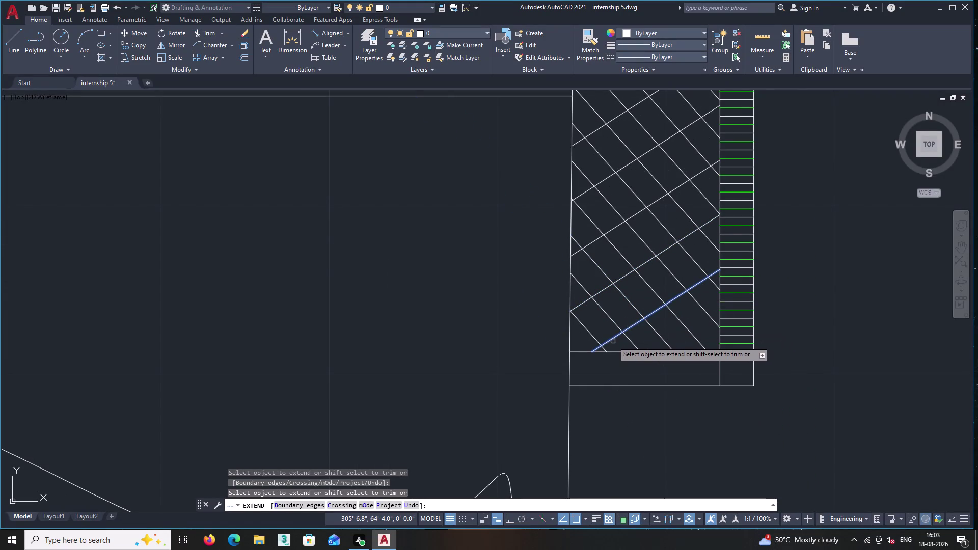
click(613, 342)
End the EXTEND command with the headboard grid complete.
scroll(down, 3)
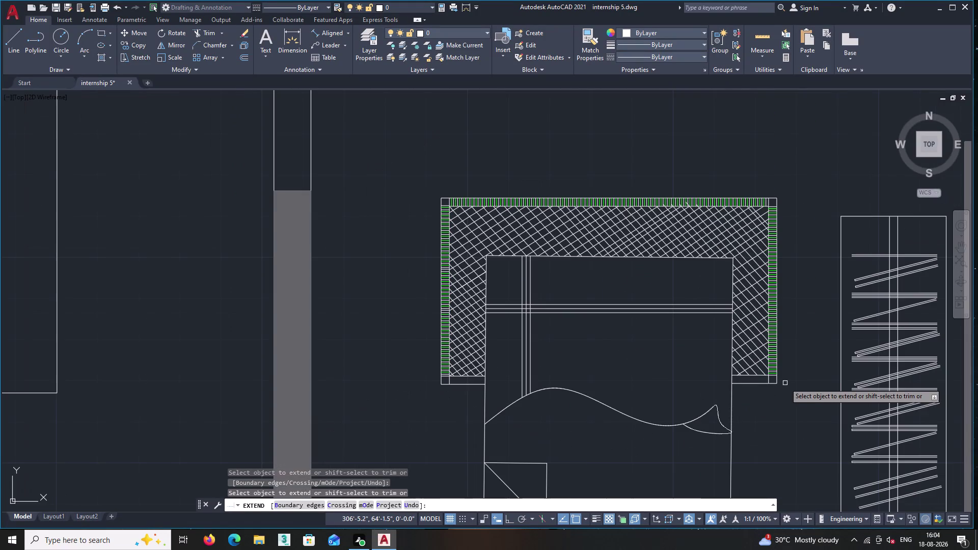
key(Return)
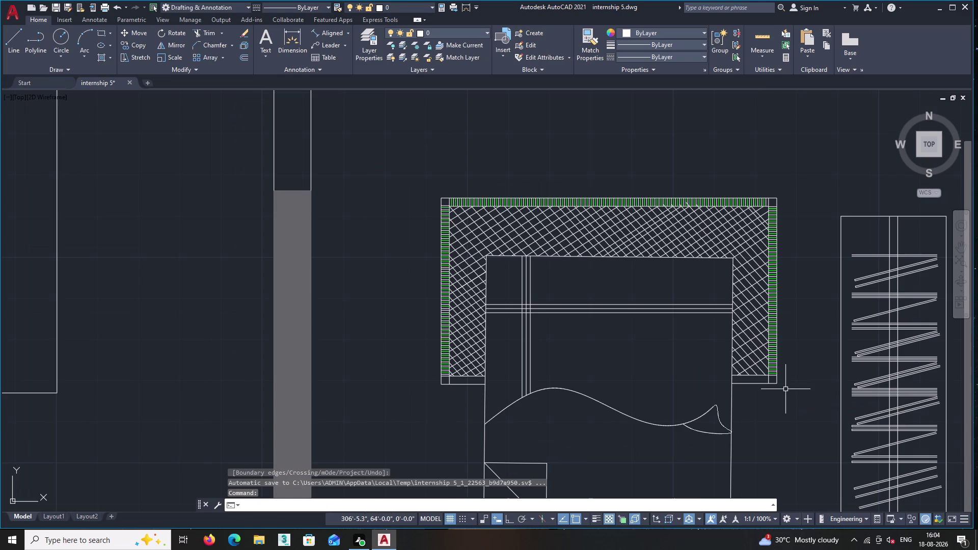
scroll(down, 3)
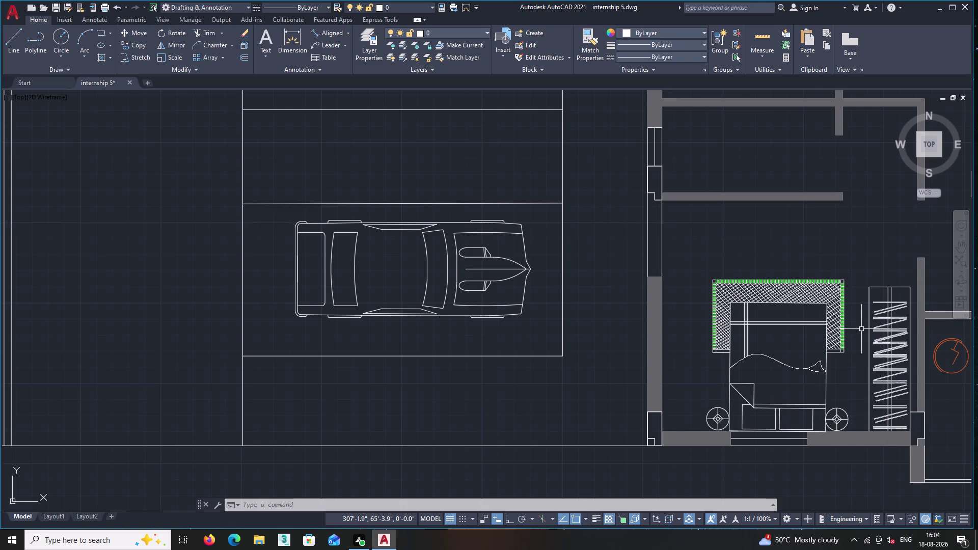
Pan across the floor plan to the bedroom and open the queen bed block for editing.
middle_drag(782, 287, 673, 271)
middle_drag(673, 271, 562, 264)
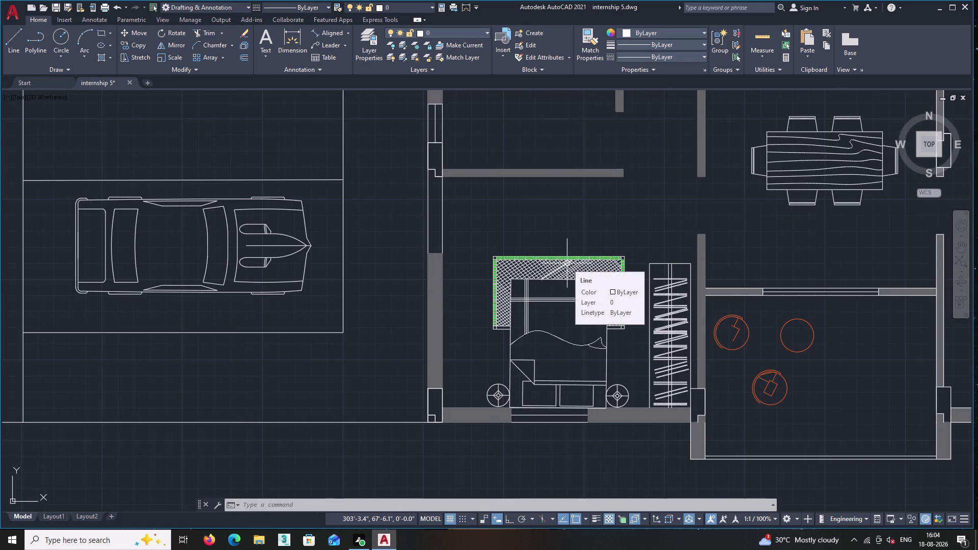
middle_drag(611, 356, 373, 216)
scroll(down, 3)
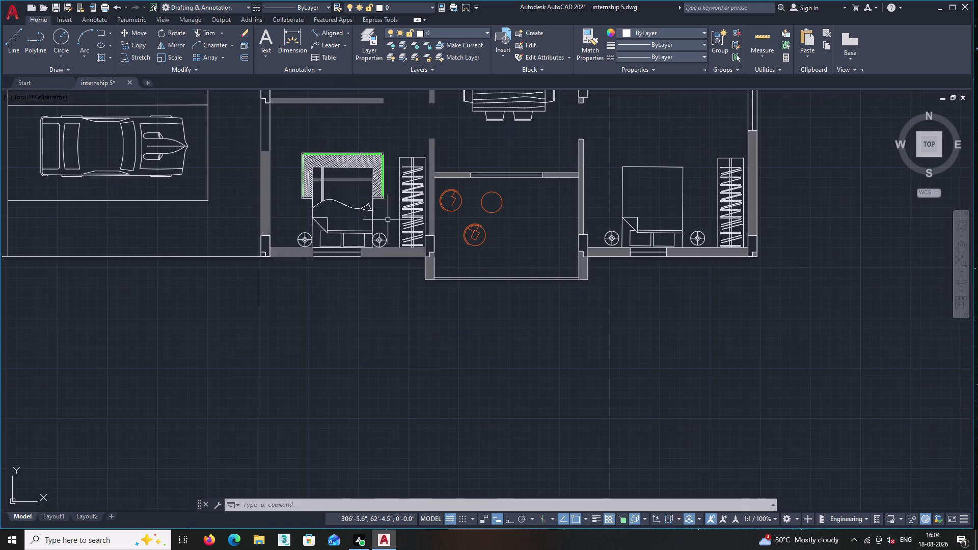
scroll(up, 3)
scroll(up, 3)
scroll(up, 3)
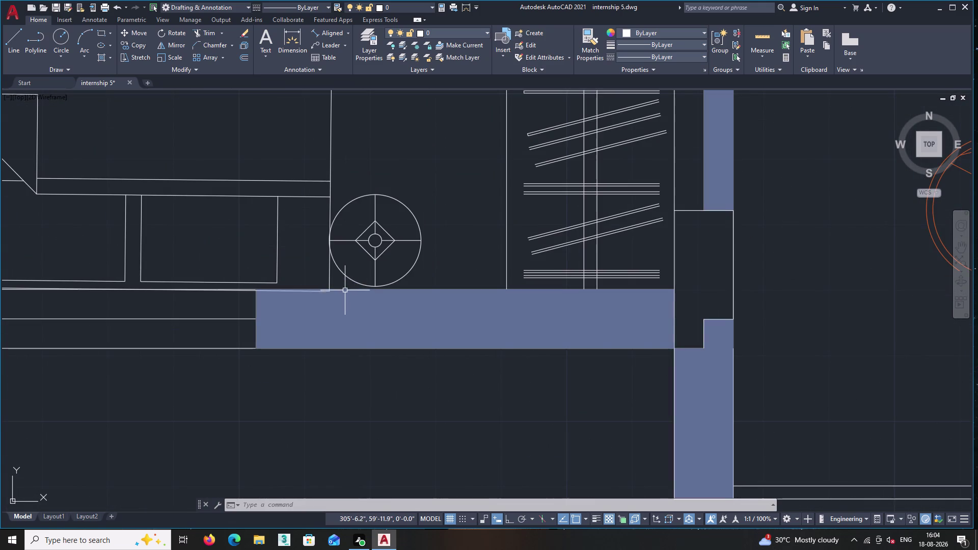
double_click(331, 282)
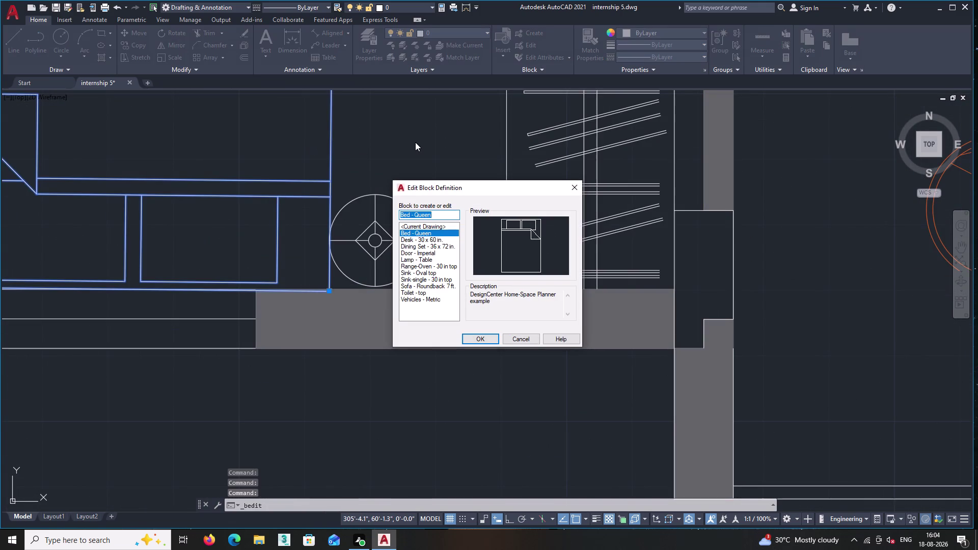
Cancel the block definition edit and select the bed's outline and linework.
key(Escape)
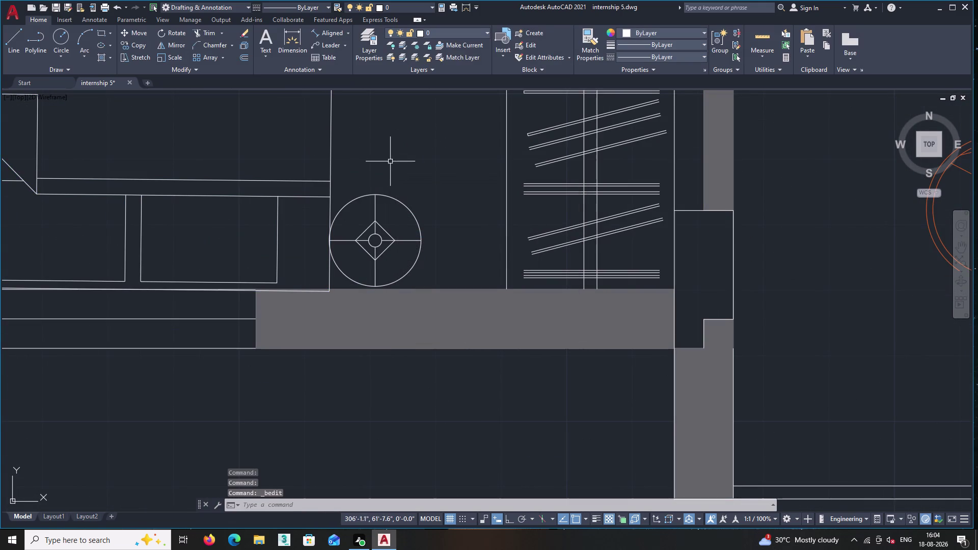
click(375, 160)
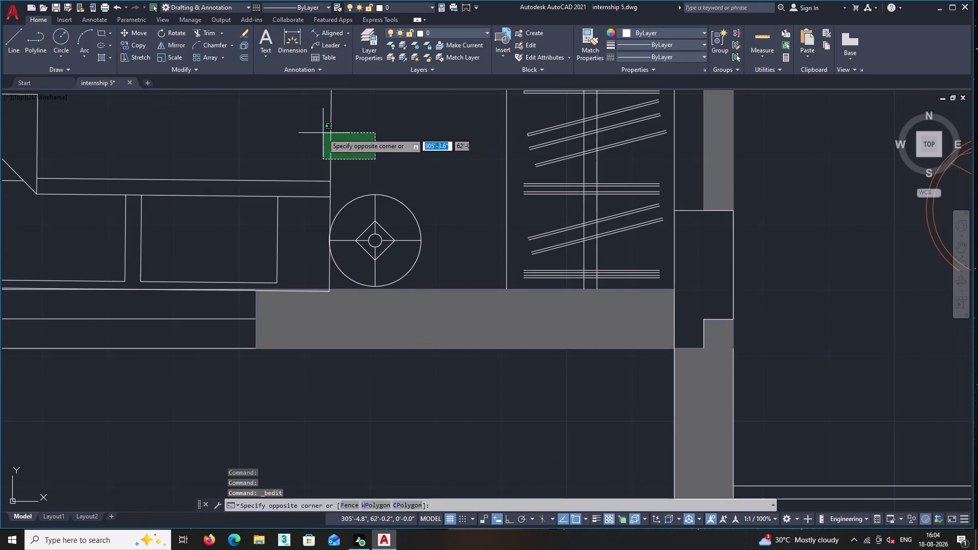
click(319, 134)
scroll(down, 3)
middle_drag(405, 130, 426, 335)
scroll(up, 3)
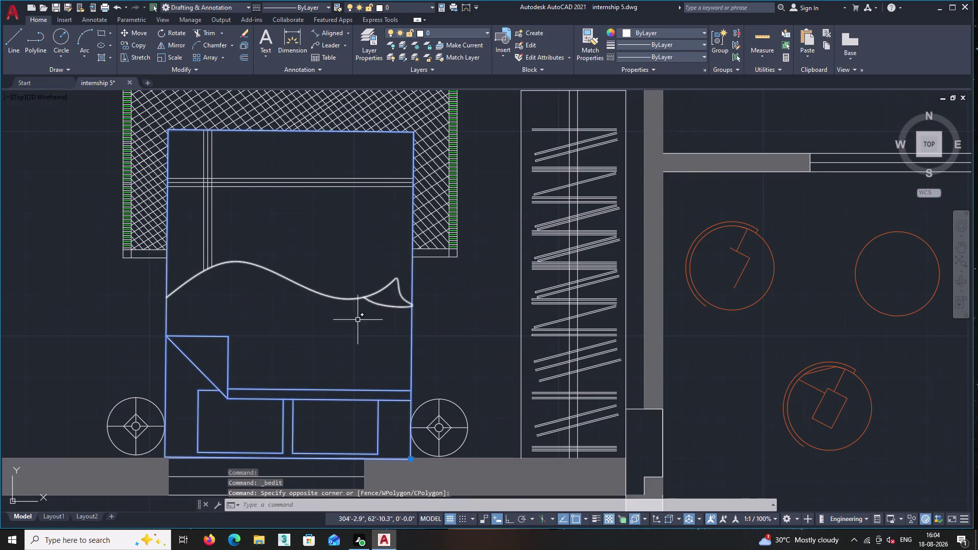
click(358, 326)
middle_drag(241, 153, 387, 365)
Window-select the headboard band's upper-left, lower-left and right-side hatching into the selection.
click(327, 253)
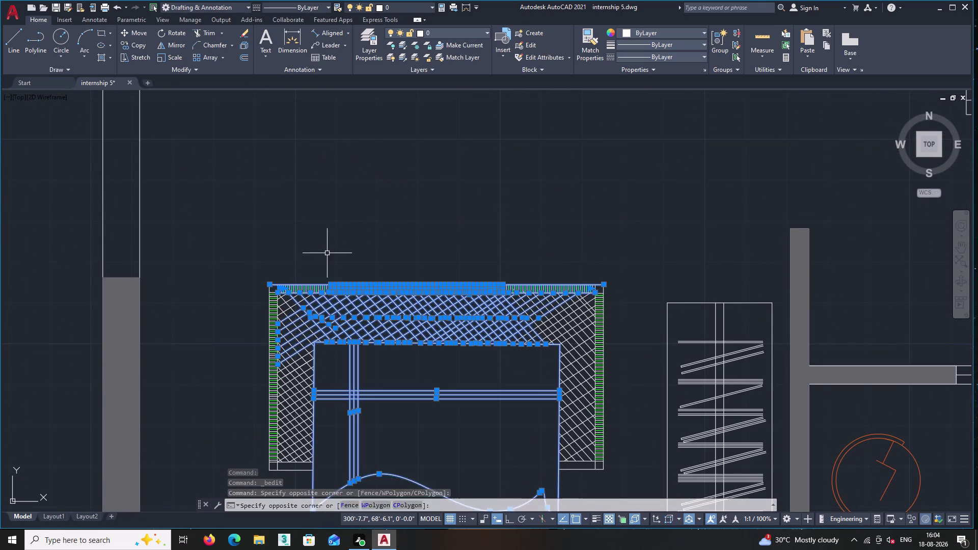
middle_drag(367, 376, 343, 262)
drag(355, 320, 353, 315)
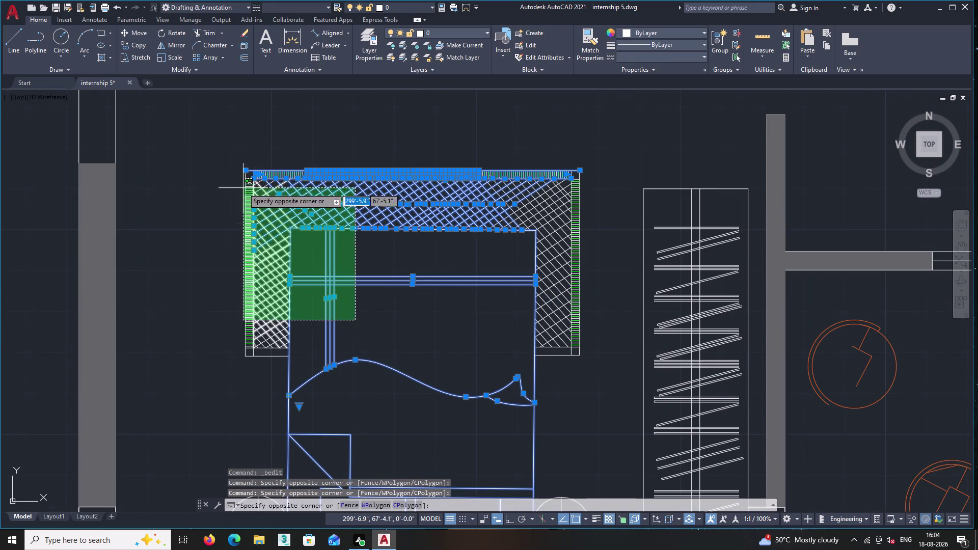
click(232, 174)
click(331, 371)
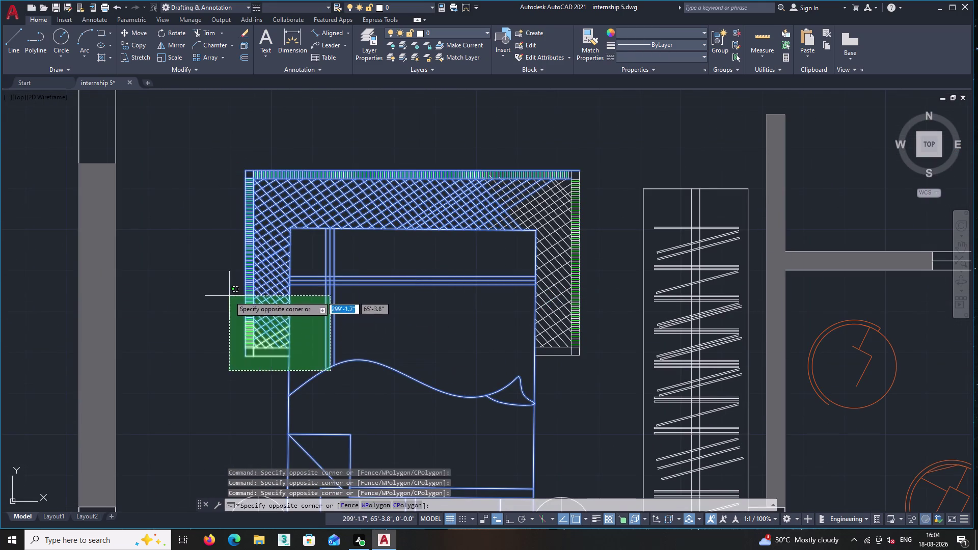
click(228, 295)
click(593, 390)
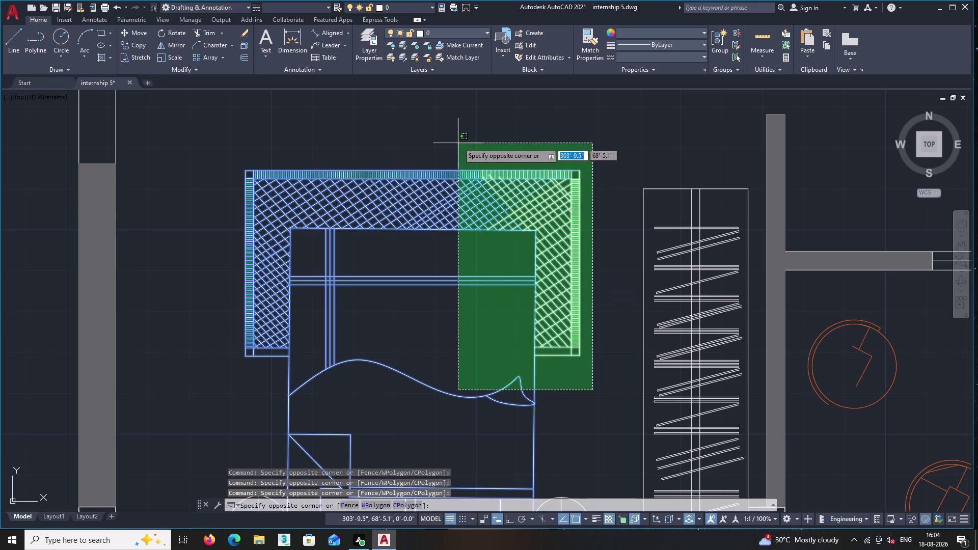
click(458, 142)
right_click(458, 143)
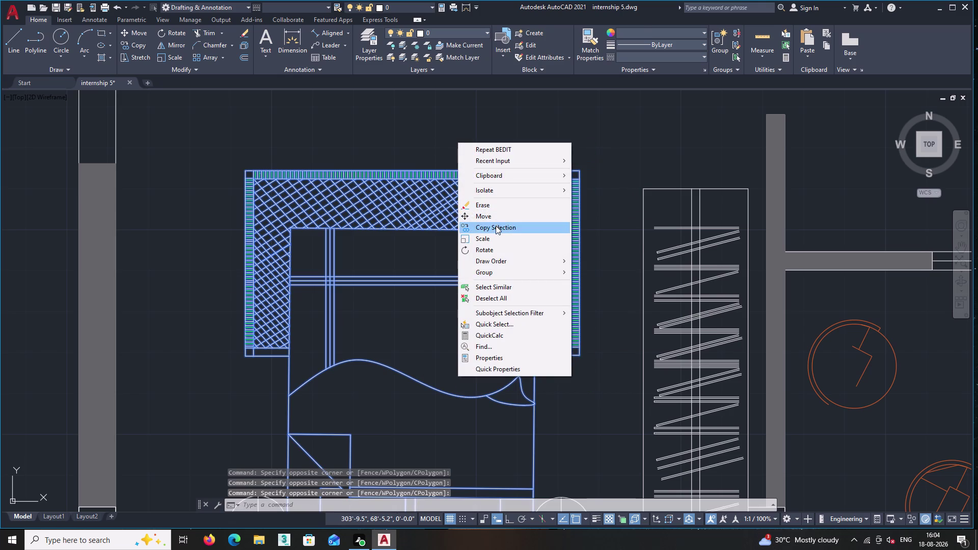
click(496, 226)
middle_drag(464, 341, 461, 151)
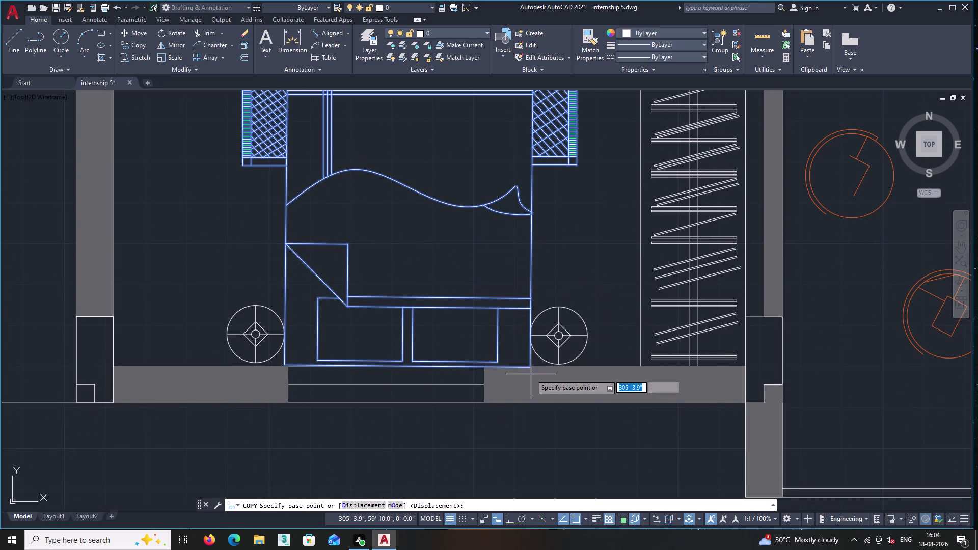
double_click(530, 368)
middle_drag(591, 341, 195, 235)
middle_drag(721, 282, 332, 333)
scroll(down, 3)
scroll(up, 3)
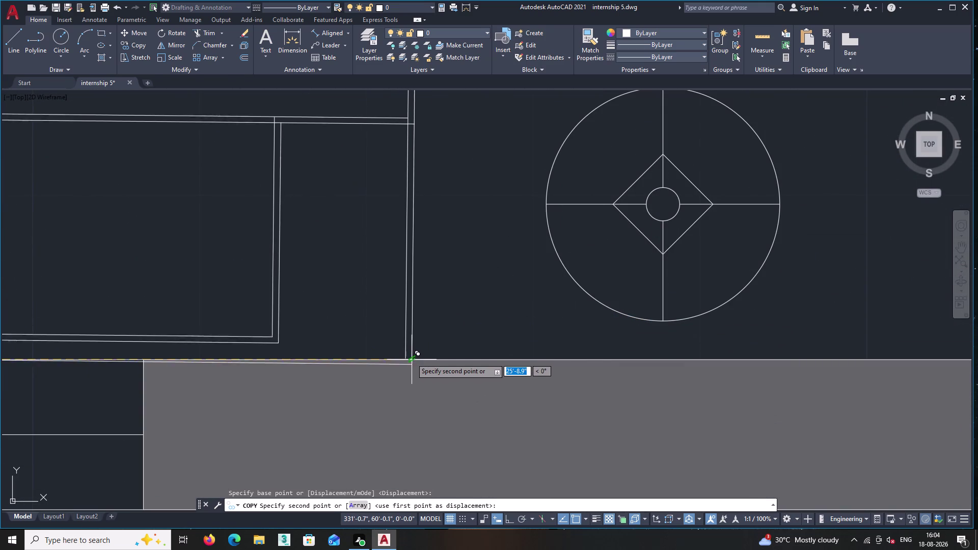
click(405, 358)
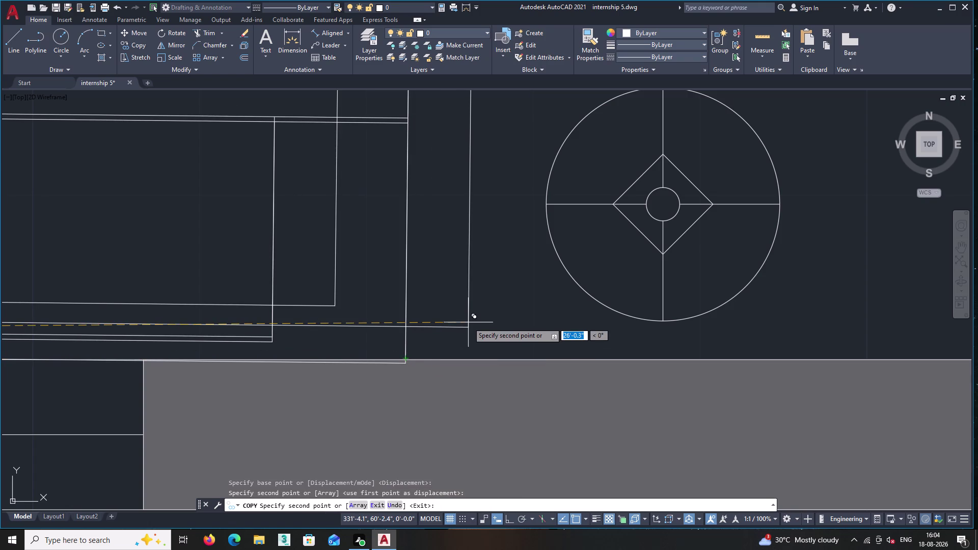
key(Escape)
scroll(down, 3)
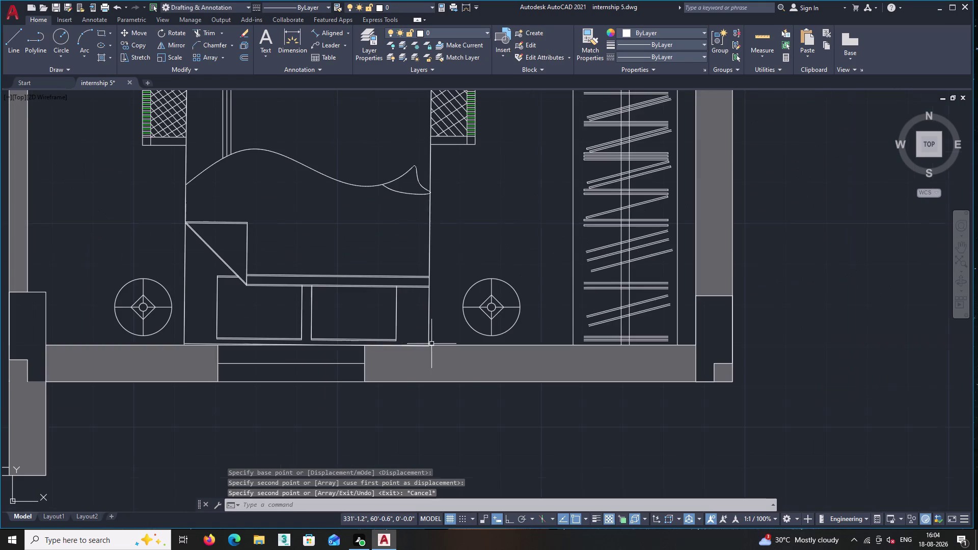
scroll(up, 3)
scroll(up, 3)
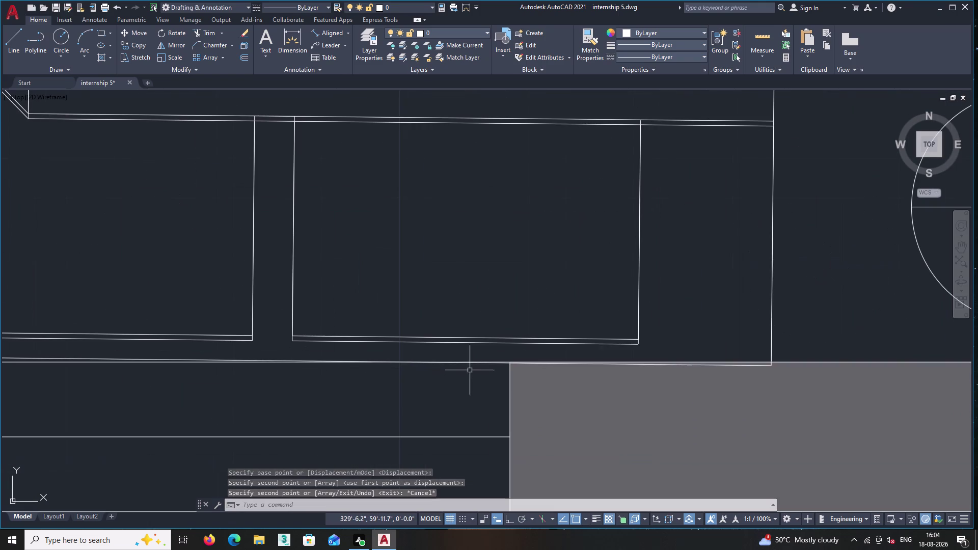
scroll(up, 3)
scroll(down, 3)
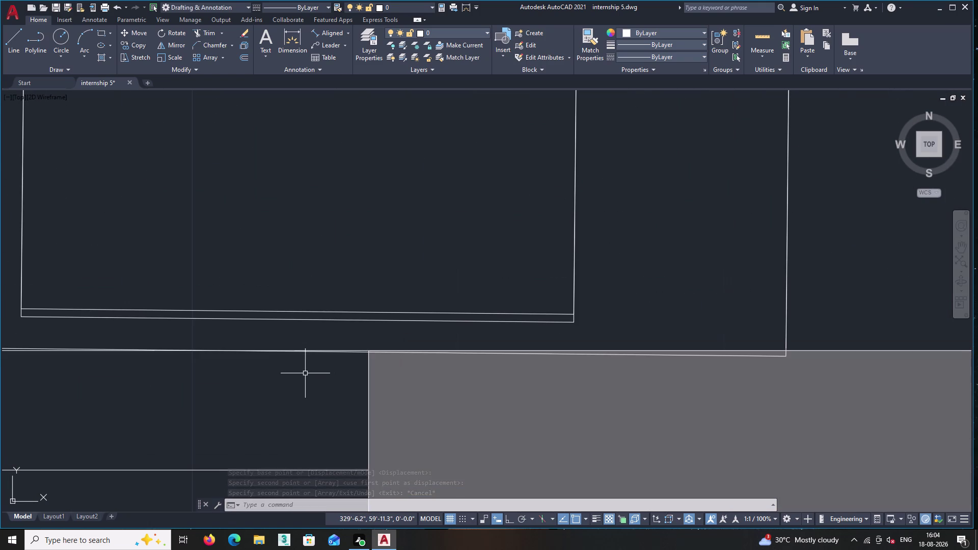
click(408, 353)
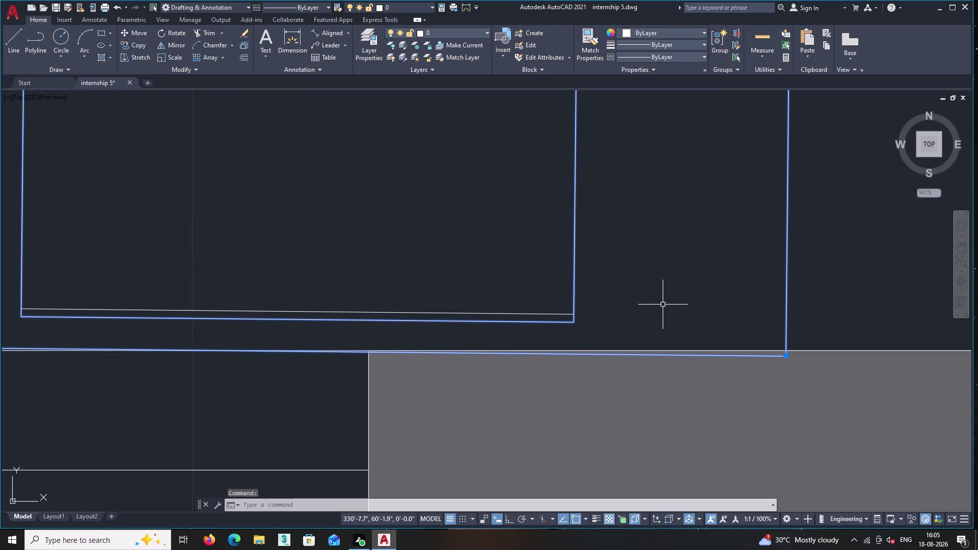
Clear the selection and try extending bed lines toward the wall, abandoning the failed attempt.
key(Escape)
middle_drag(736, 318, 551, 290)
scroll(down, 3)
scroll(up, 3)
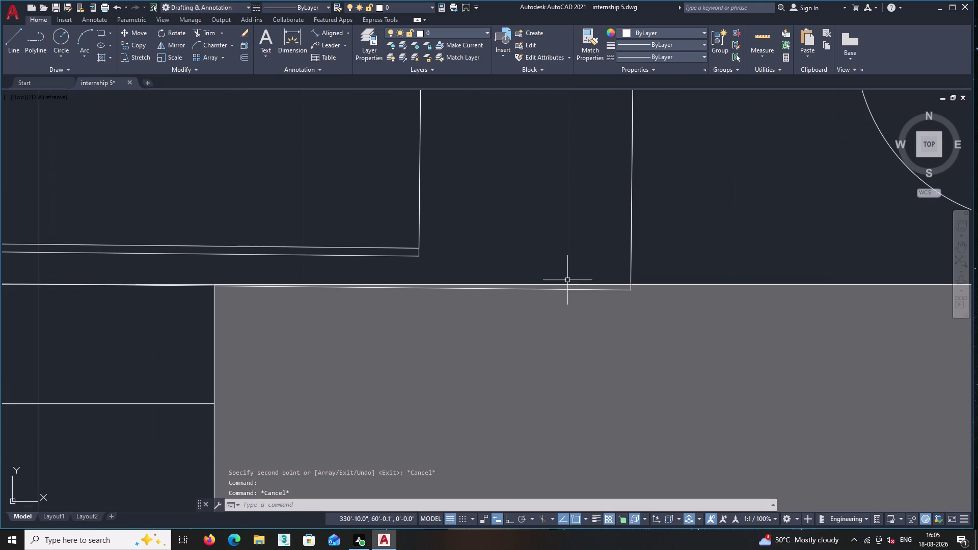
text(ex)
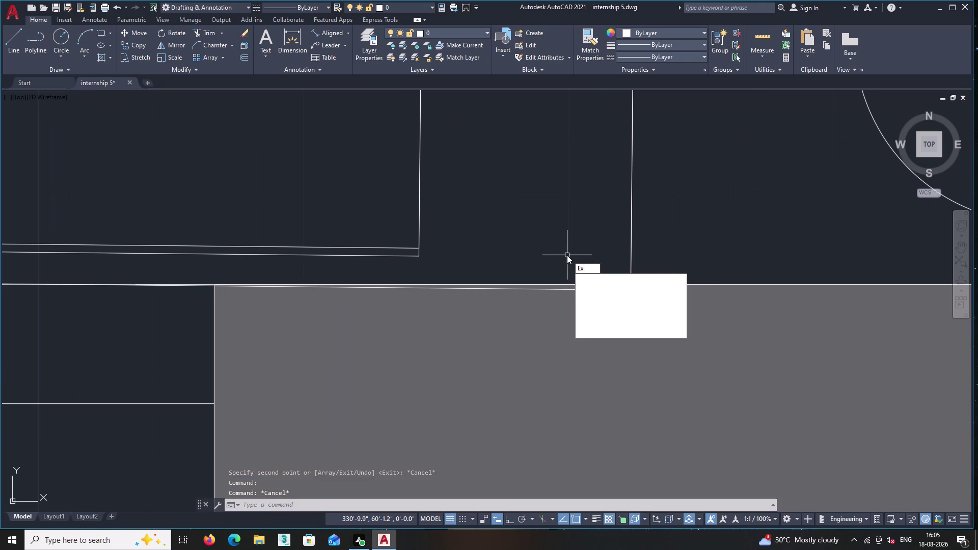
key(Return)
click(565, 290)
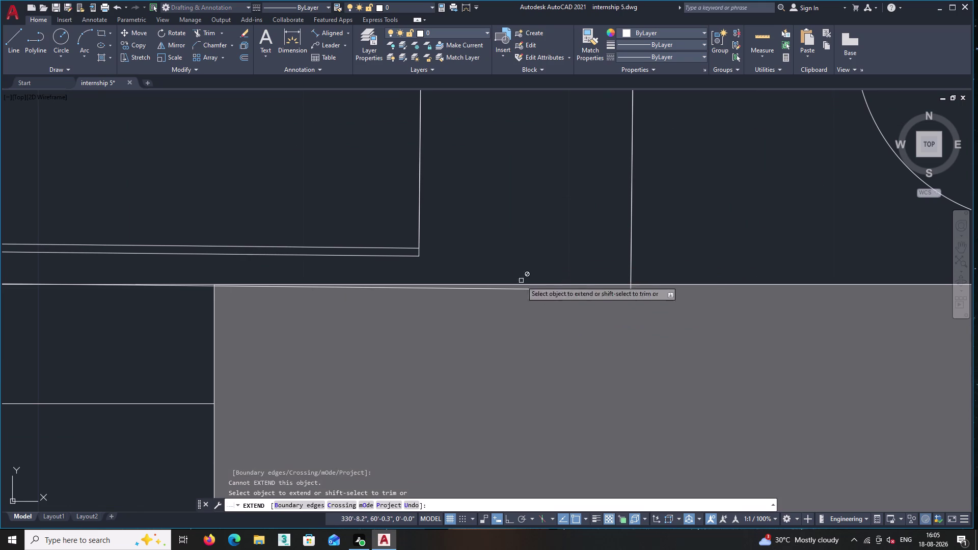
double_click(628, 290)
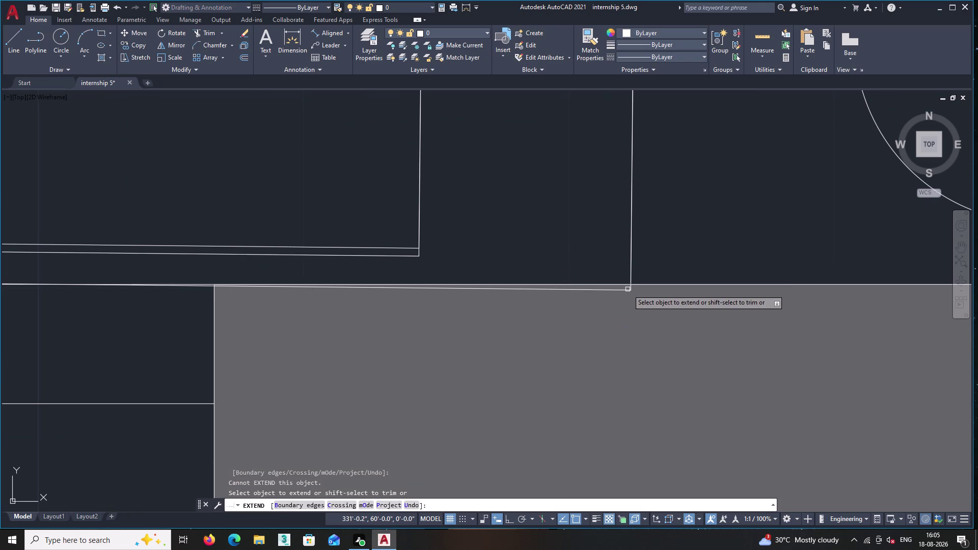
key(Escape)
Dismiss the accidental bed block definition, pick the bed outline, and restart EXTEND.
double_click(625, 291)
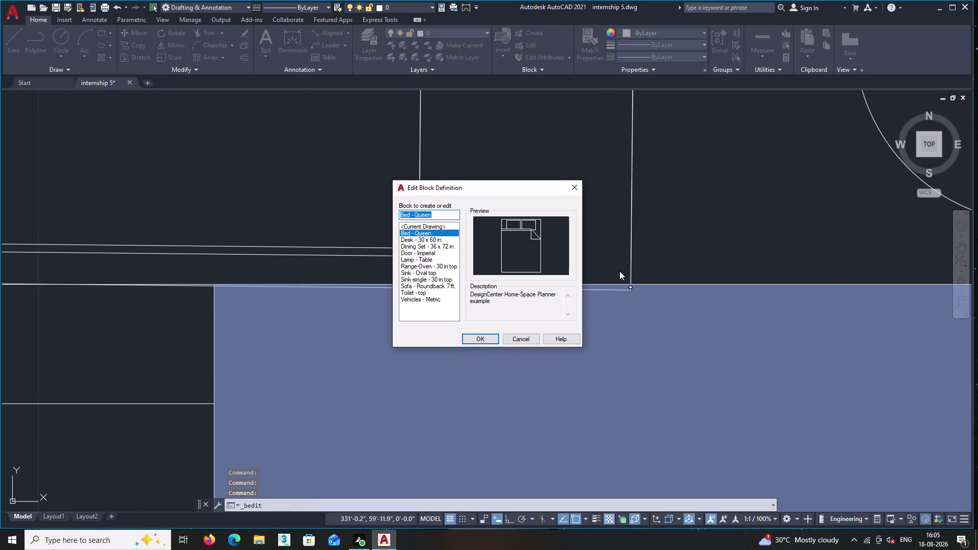
key(Escape)
click(623, 291)
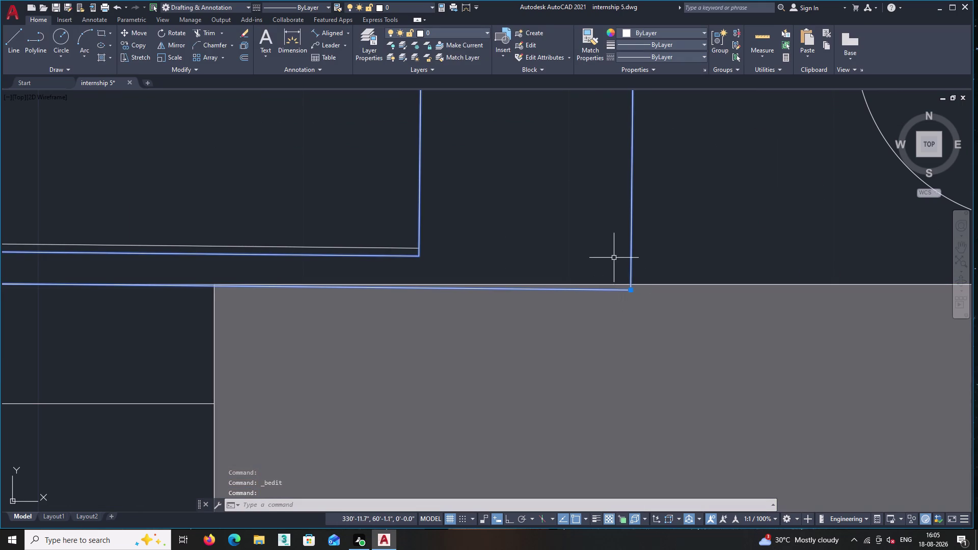
text(ex)
key(Return)
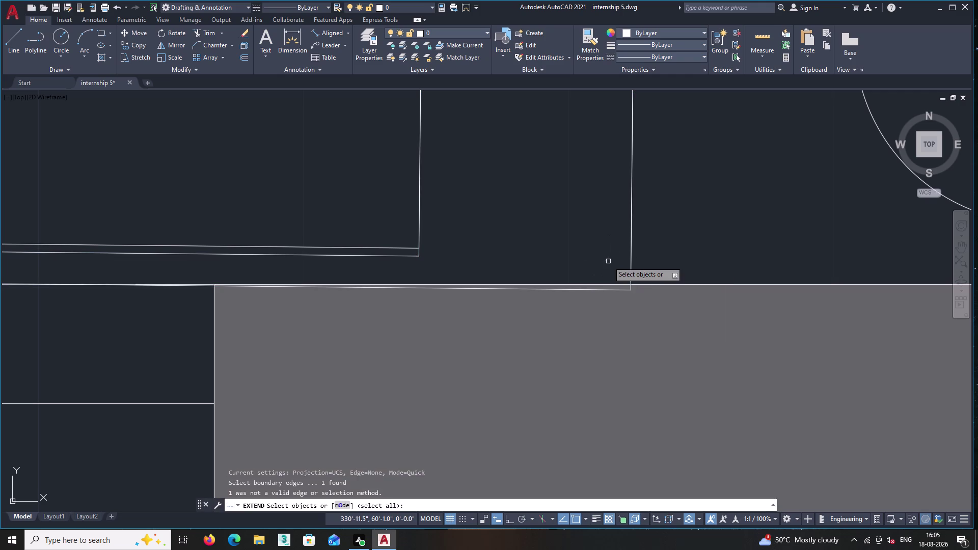